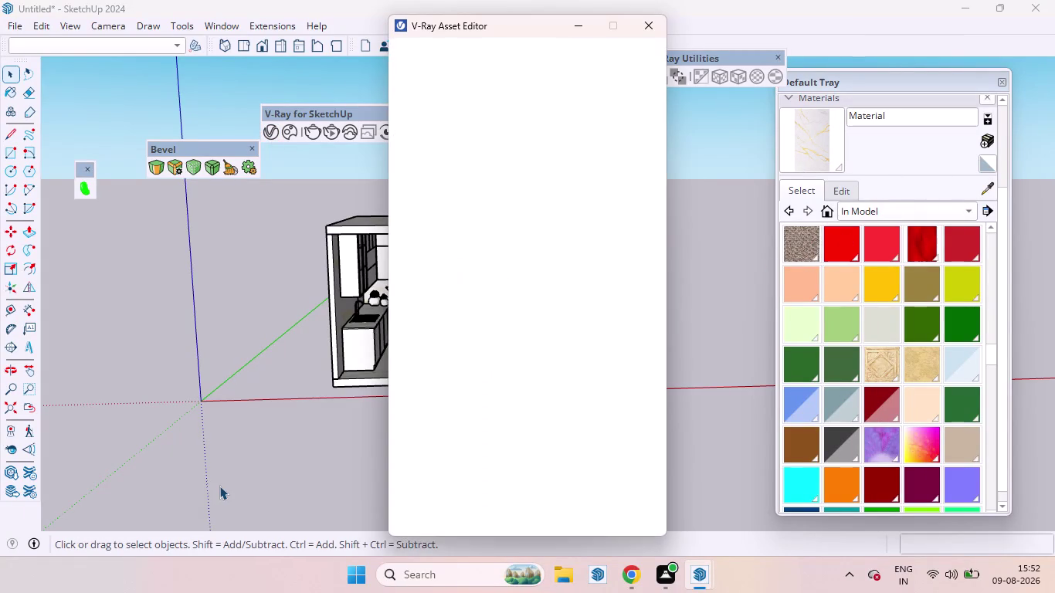
Move the V-Ray Asset Editor aside and orbit to an angled view of the kitchen front.
drag(491, 28, 148, 39)
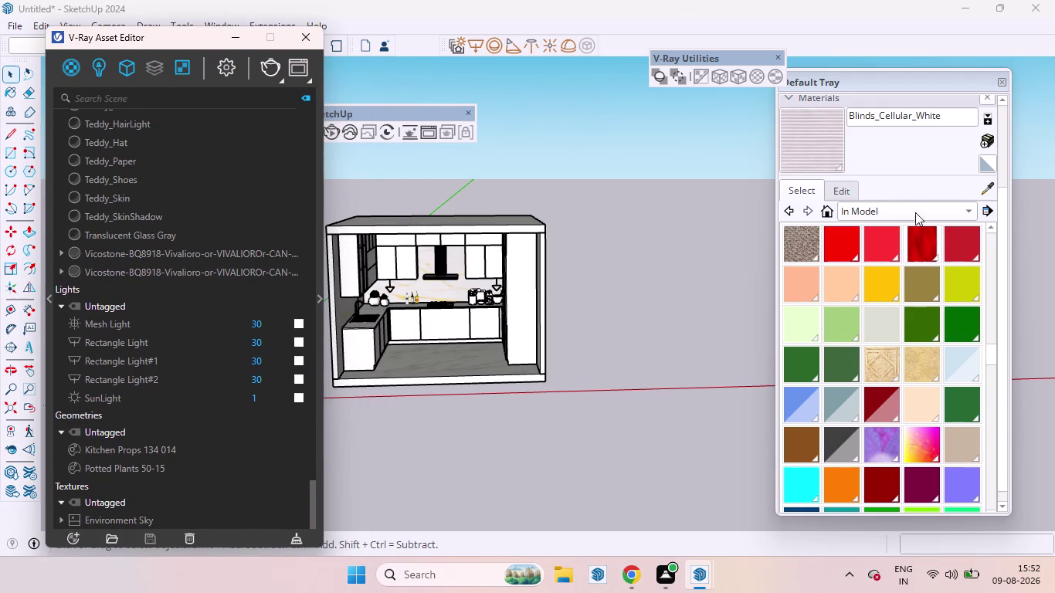
scroll(down, 3)
scroll(up, 3)
scroll(down, 3)
scroll(up, 3)
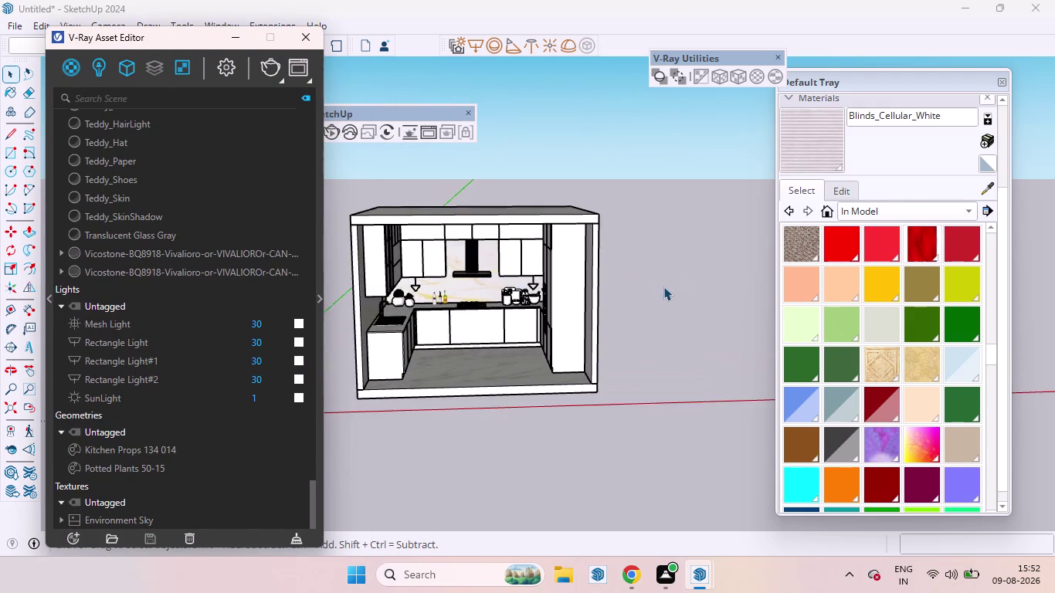
middle_drag(663, 286, 615, 236)
scroll(down, 3)
scroll(up, 3)
scroll(down, 3)
scroll(up, 3)
scroll(down, 3)
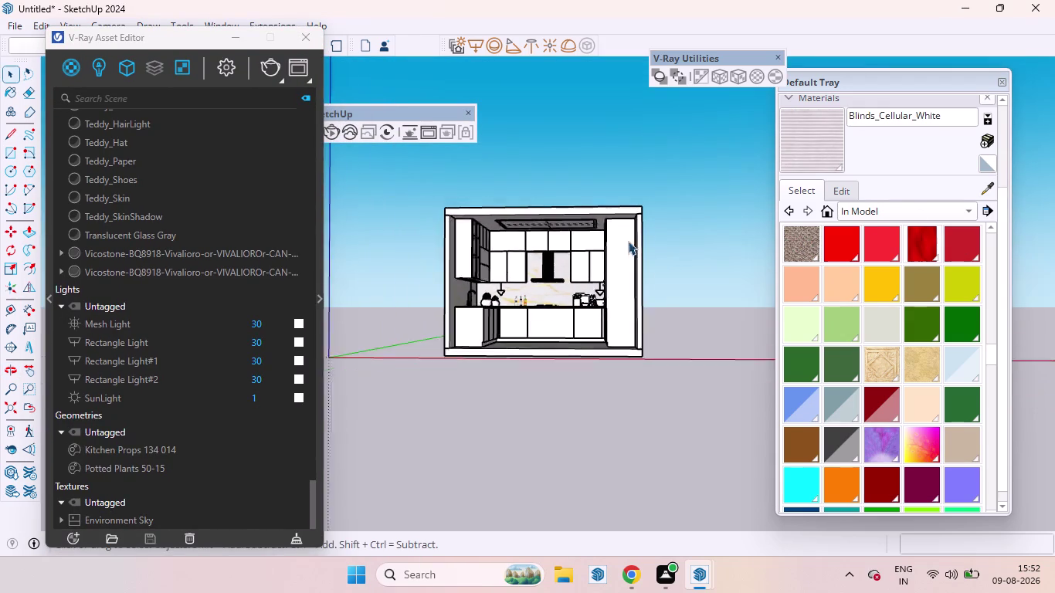
scroll(down, 3)
middle_drag(557, 238, 612, 298)
scroll(up, 3)
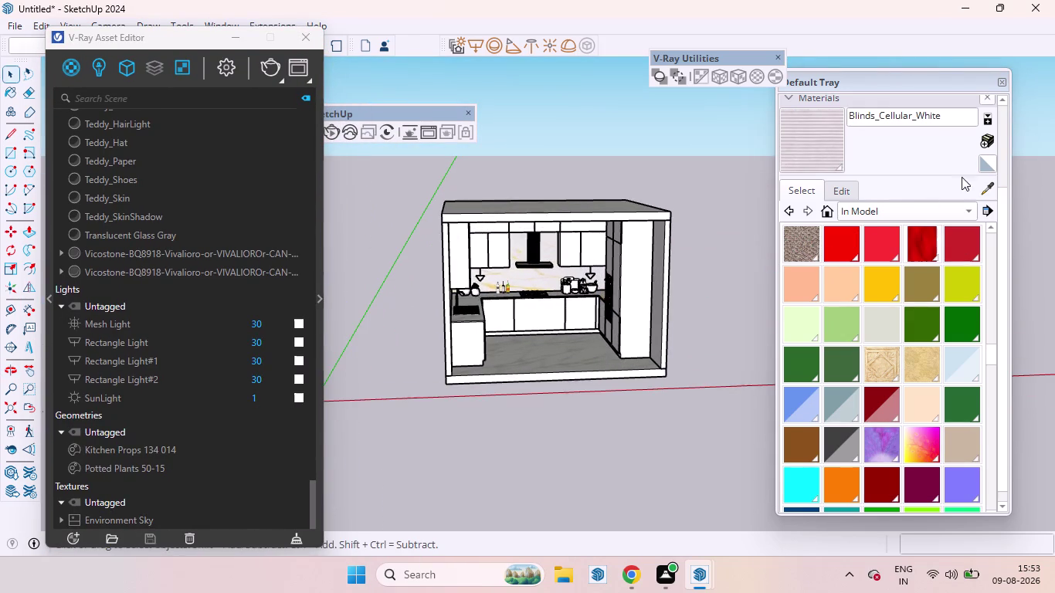
Start a new material, browse to the SAGA GREEN texture image, then cancel.
click(986, 142)
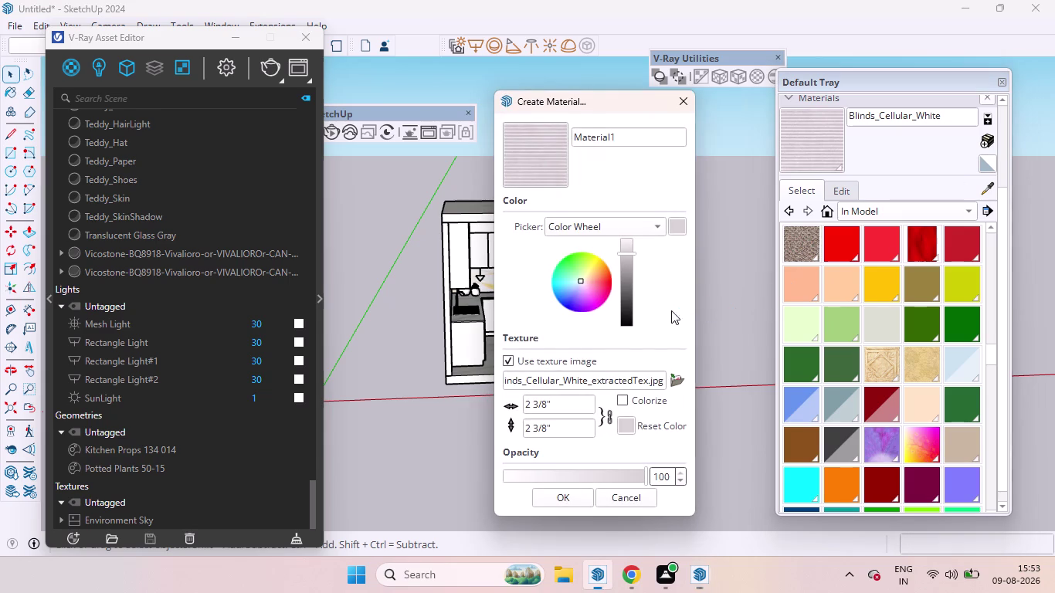
click(681, 378)
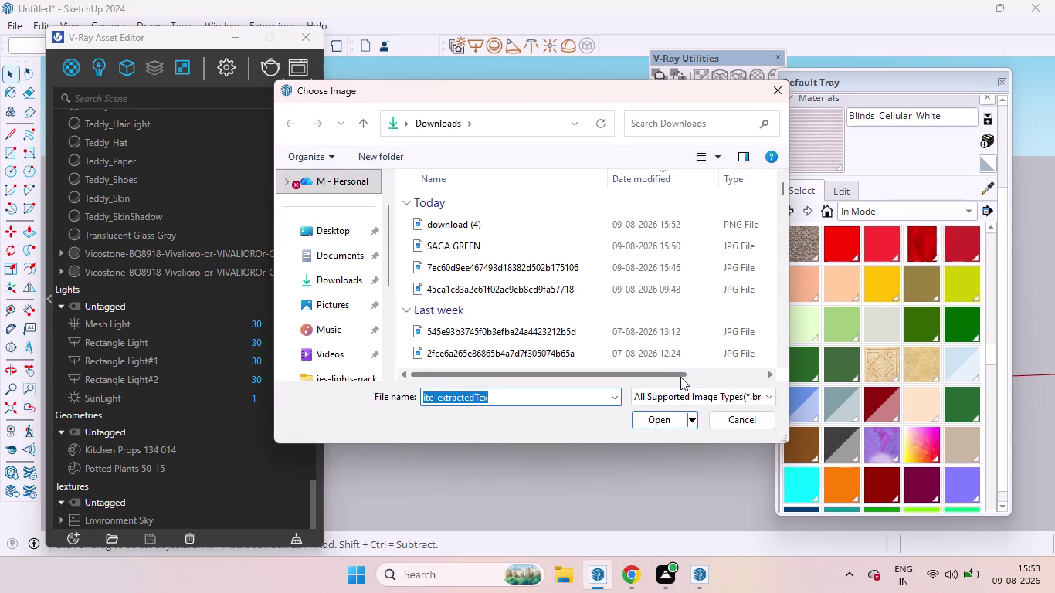
click(460, 246)
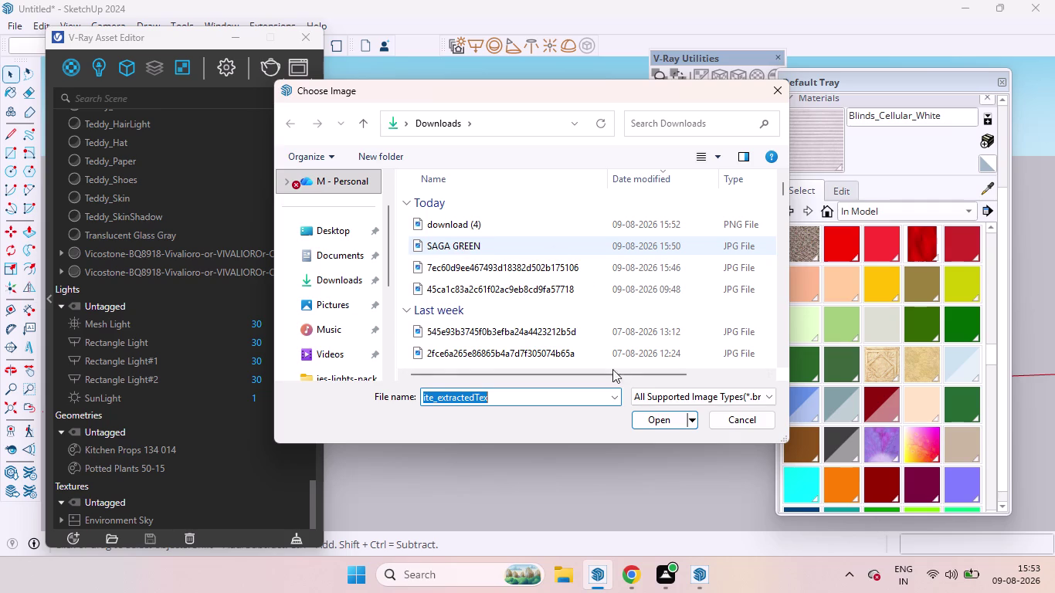
click(663, 417)
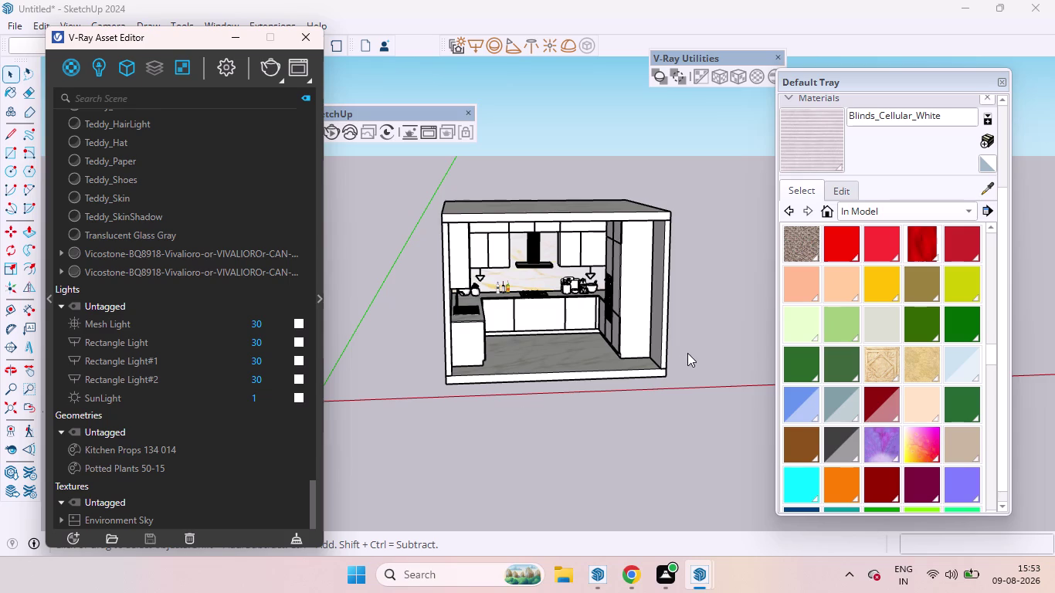
Reposition the V-Ray Asset Editor window out of the way.
click(981, 140)
drag(179, 37, 518, 91)
triple_click(14, 68)
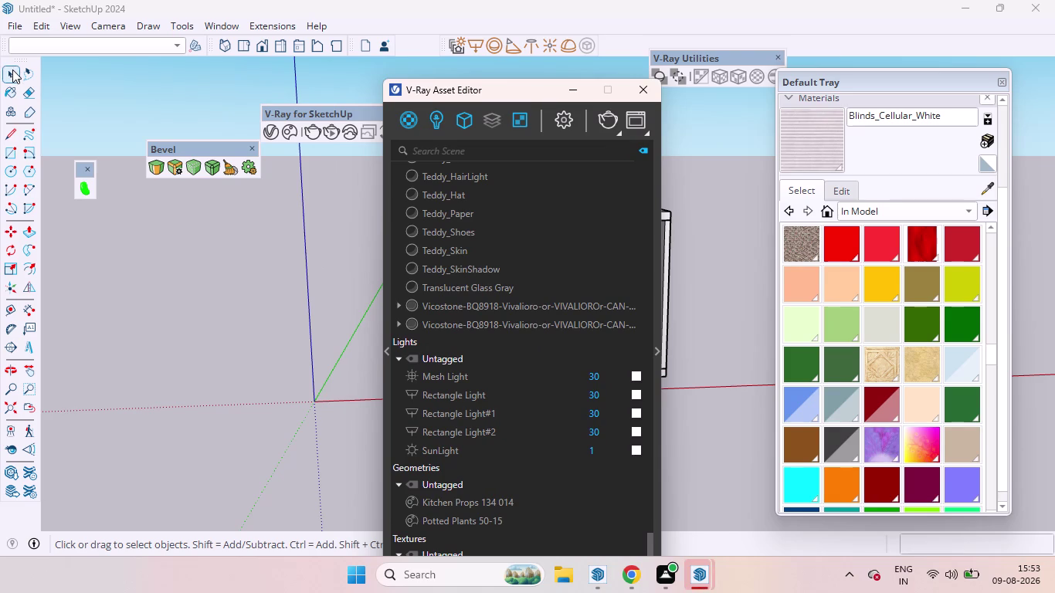
click(13, 70)
drag(483, 99, 246, 19)
click(226, 189)
Scroll the V-Ray asset list and select a material in it.
scroll(down, 3)
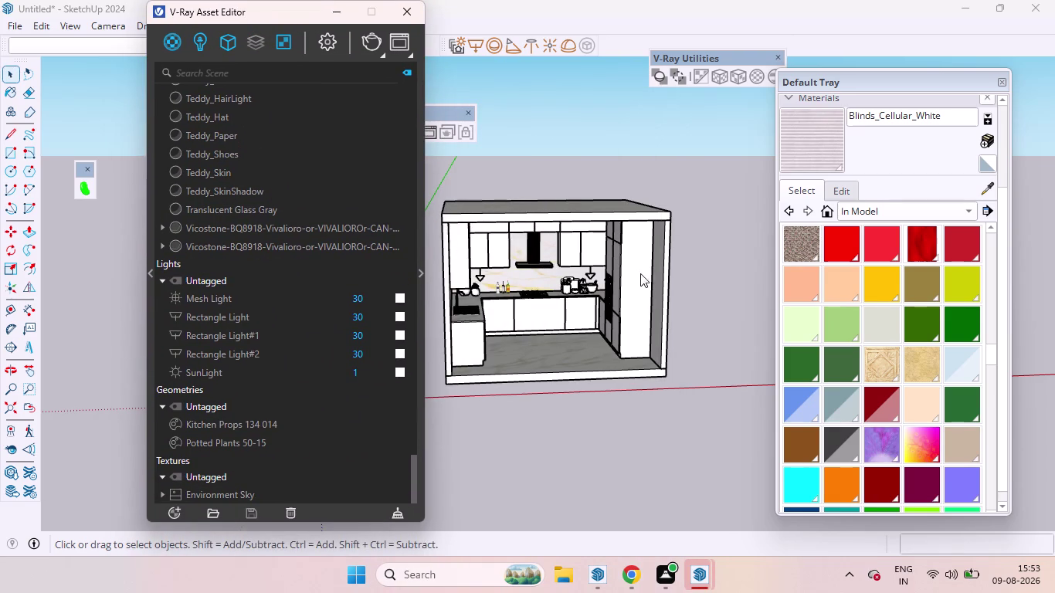
scroll(down, 3)
scroll(up, 3)
scroll(up, 3)
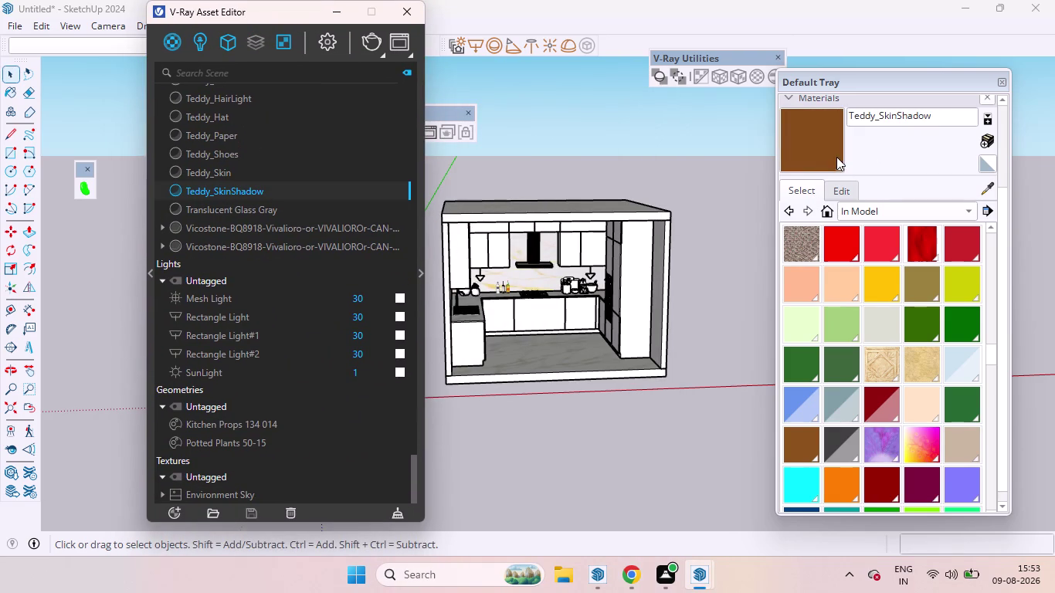
scroll(up, 3)
click(867, 365)
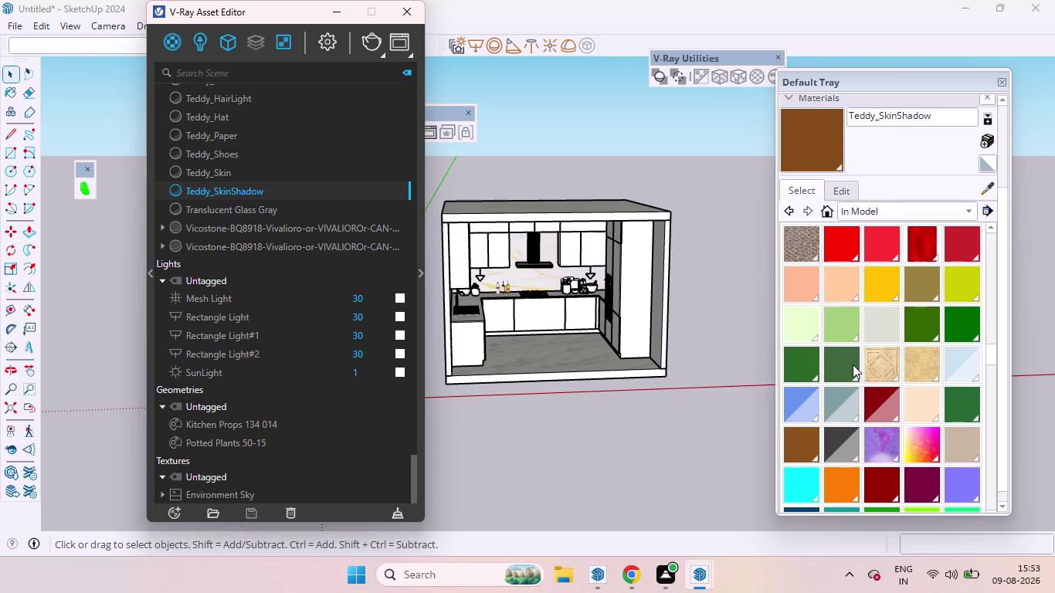
triple_click(853, 364)
click(855, 356)
scroll(down, 3)
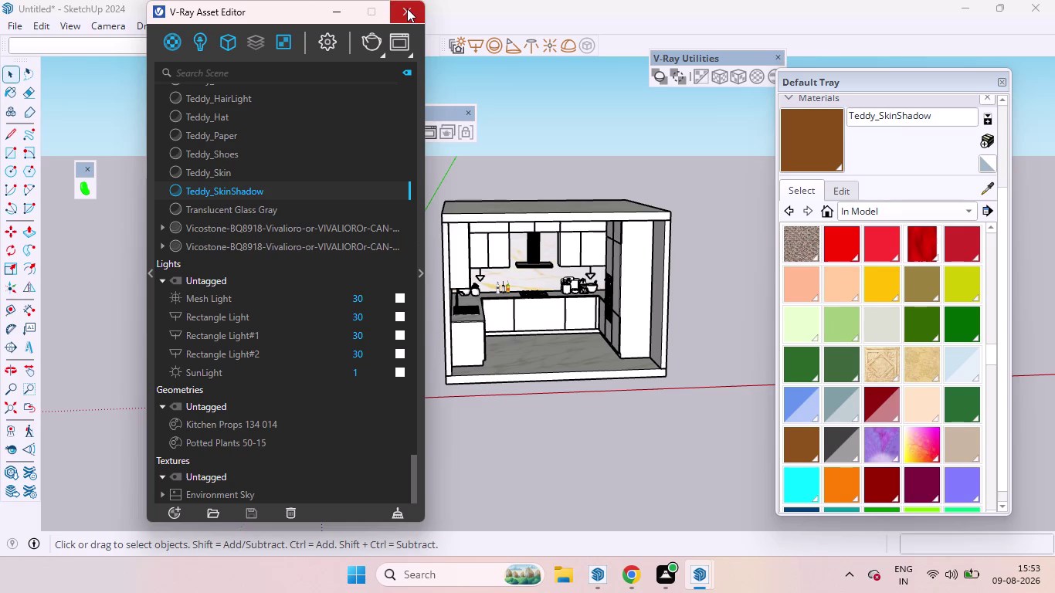
Close the V-Ray Asset Editor with its X button.
click(11, 112)
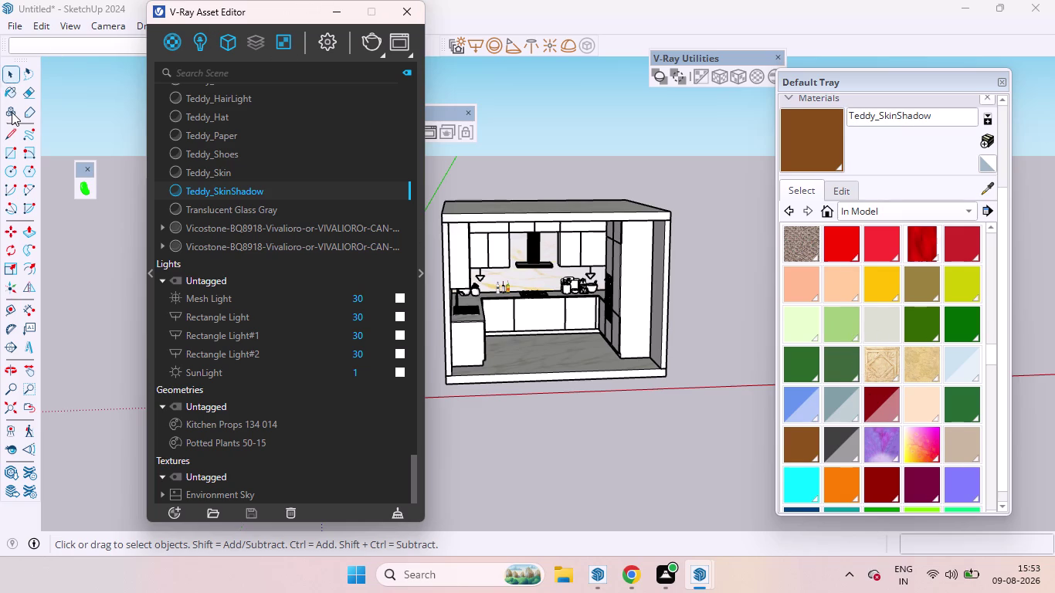
click(6, 76)
click(835, 363)
scroll(up, 3)
click(397, 11)
scroll(down, 3)
scroll(down, 3)
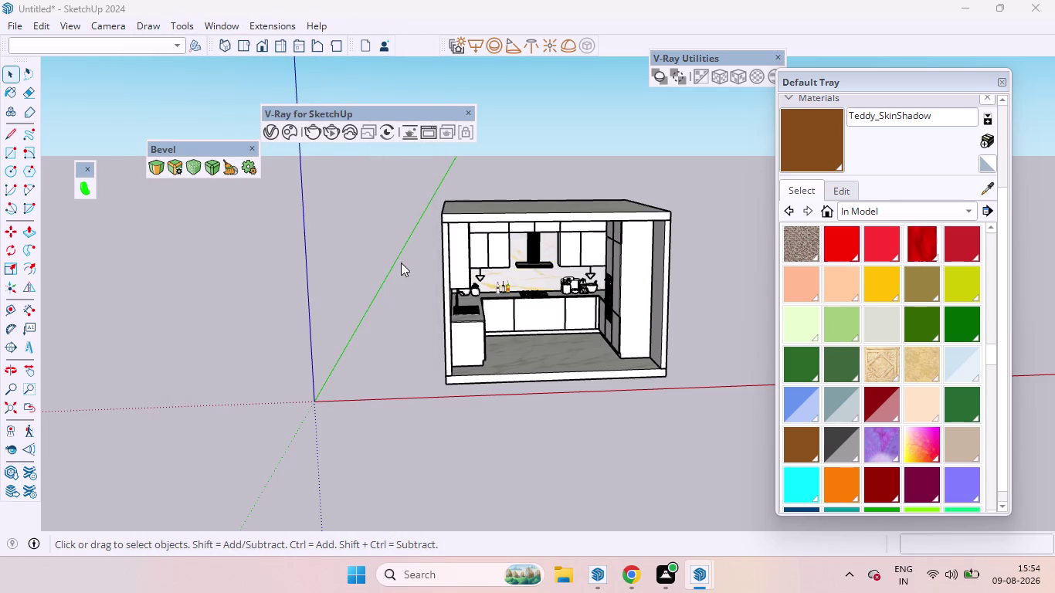
Zoom around the kitchen model and drag the remaining panels into place.
scroll(down, 3)
scroll(down, 3)
scroll(up, 3)
scroll(down, 3)
drag(901, 86, 873, 120)
drag(872, 120, 758, 174)
triple_click(260, 21)
double_click(4, 65)
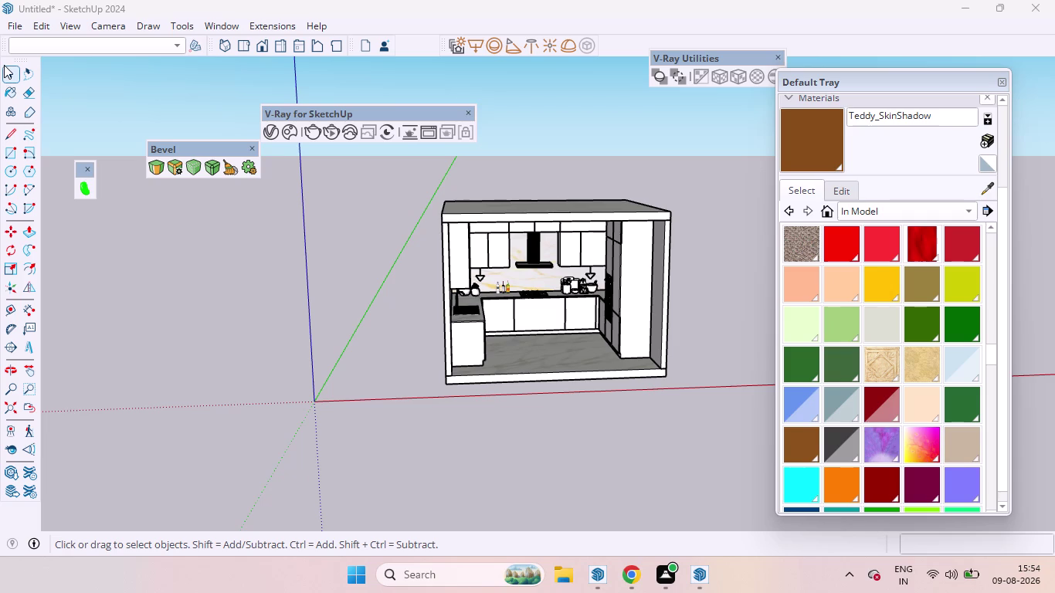
Create Material1 with the SAGA GREEN.jpg texture and confirm it with OK.
right_click(275, 337)
scroll(up, 3)
scroll(up, 3)
scroll(up, 3)
middle_drag(563, 299, 481, 256)
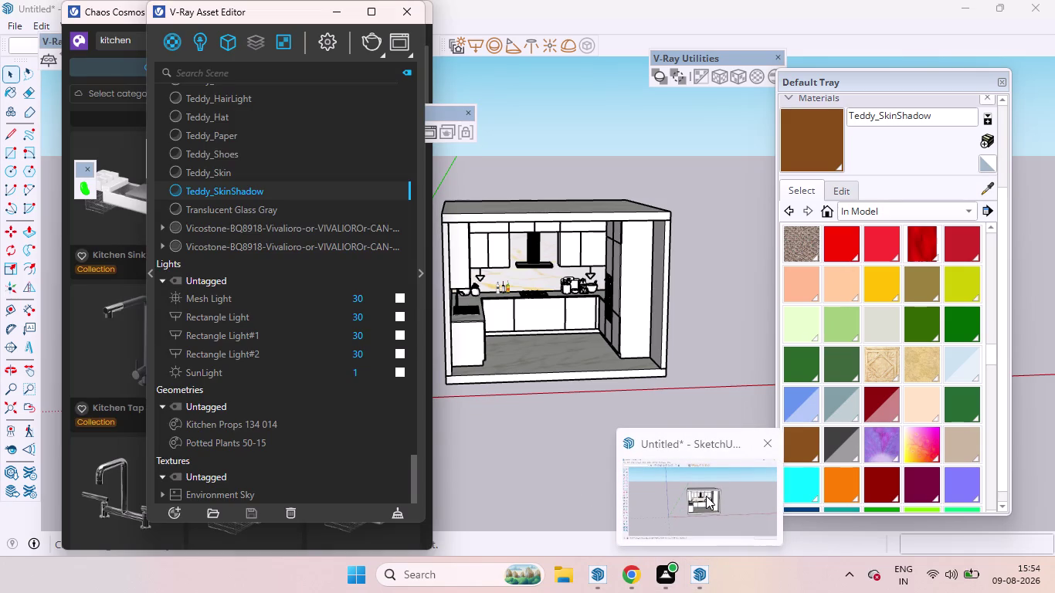
click(706, 496)
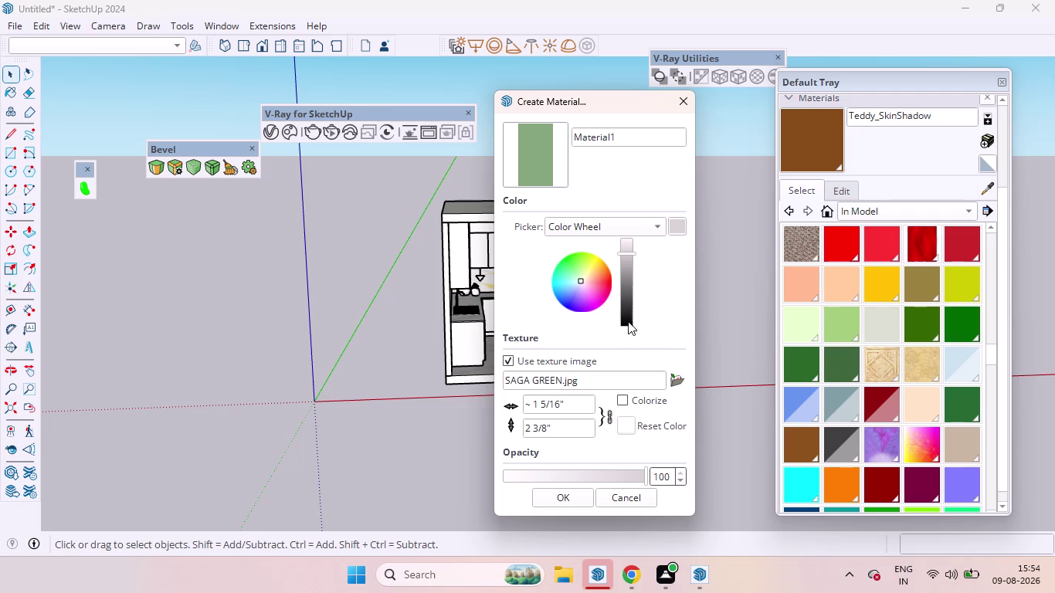
click(555, 500)
scroll(up, 3)
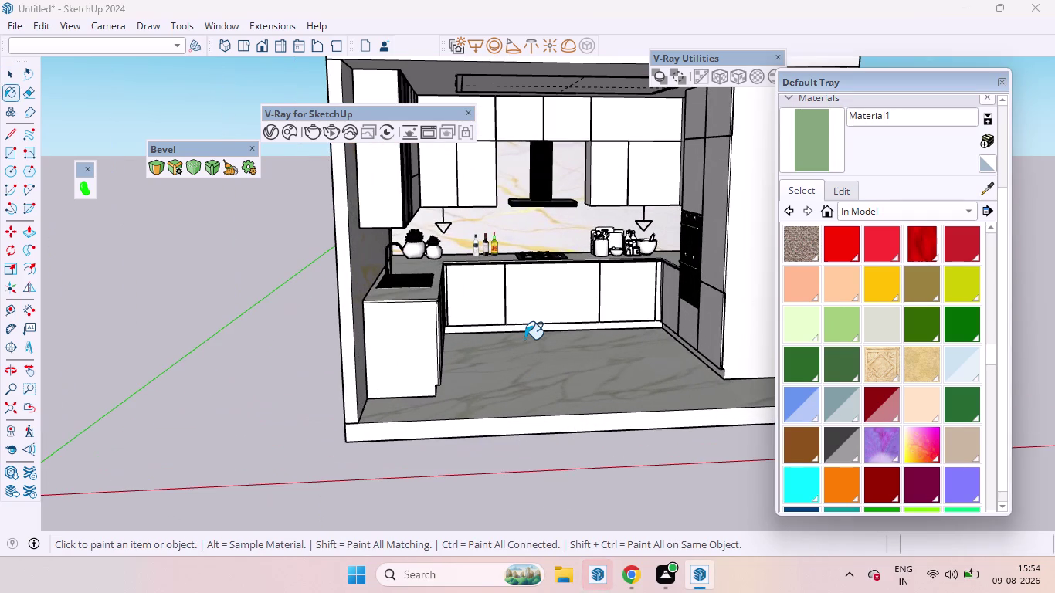
Zoom onto the lower cabinets and paint three cabinet doors with Material1.
scroll(up, 3)
scroll(down, 3)
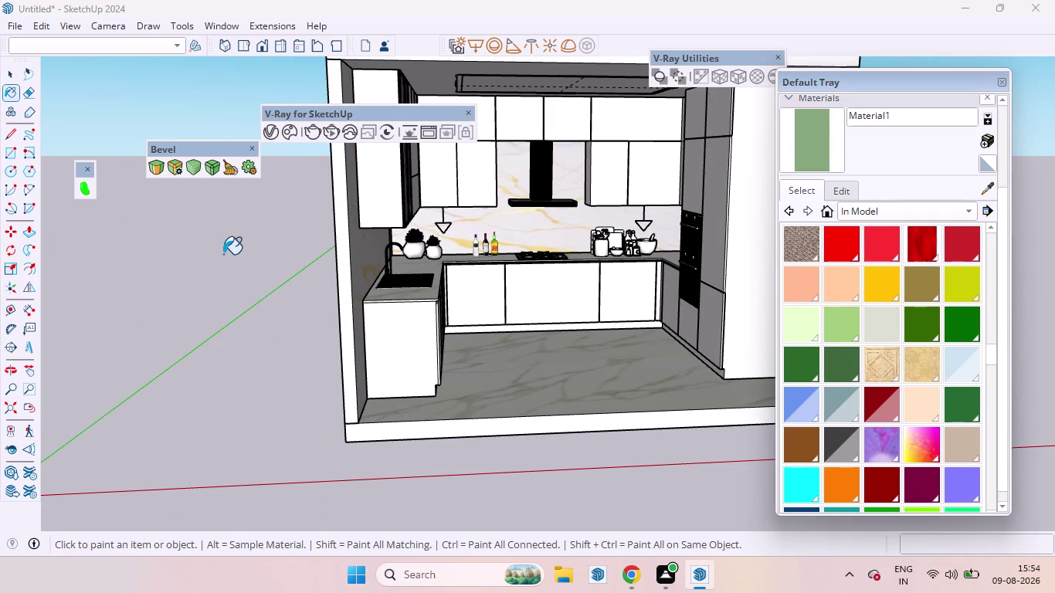
scroll(up, 3)
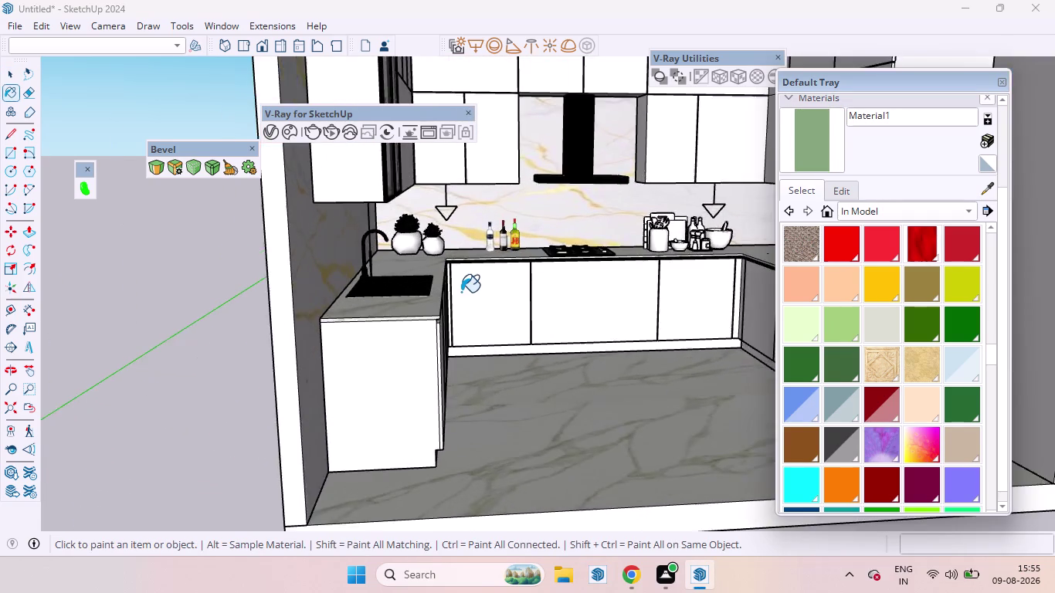
scroll(up, 3)
middle_drag(492, 312, 355, 260)
scroll(up, 3)
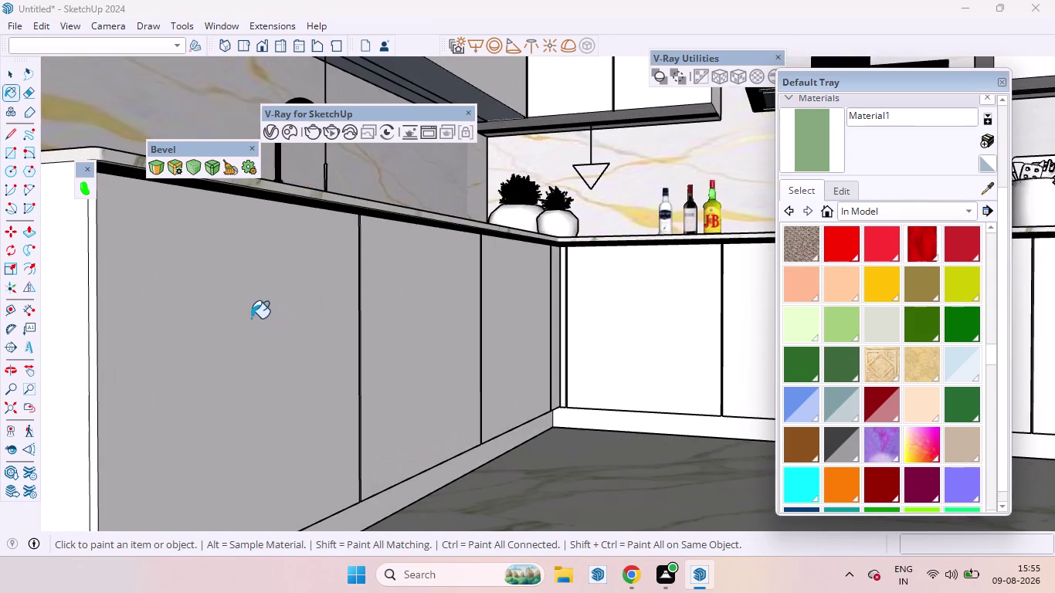
scroll(down, 3)
scroll(up, 3)
click(238, 336)
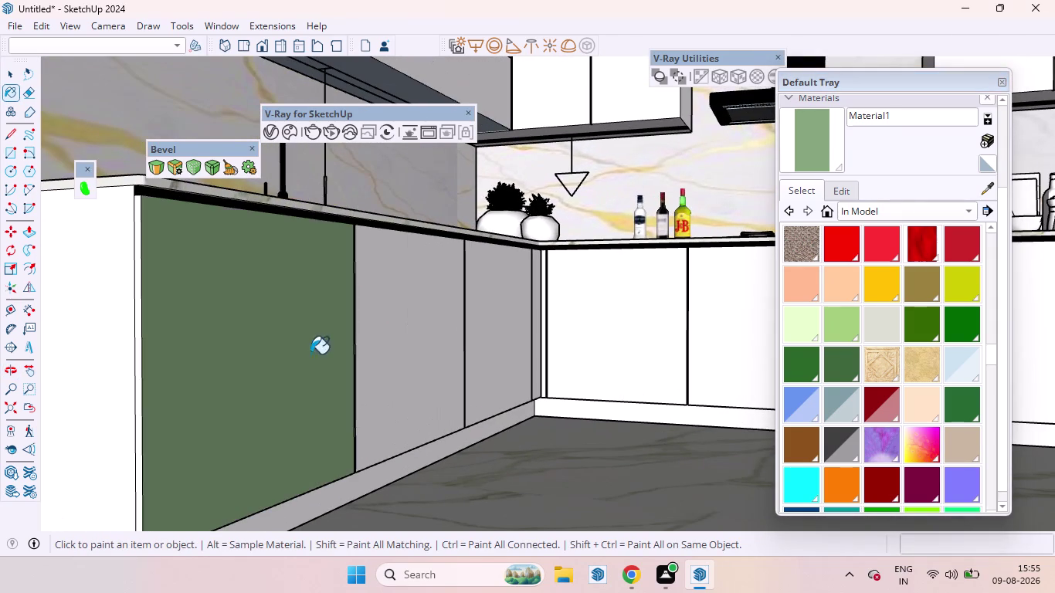
scroll(down, 3)
click(424, 350)
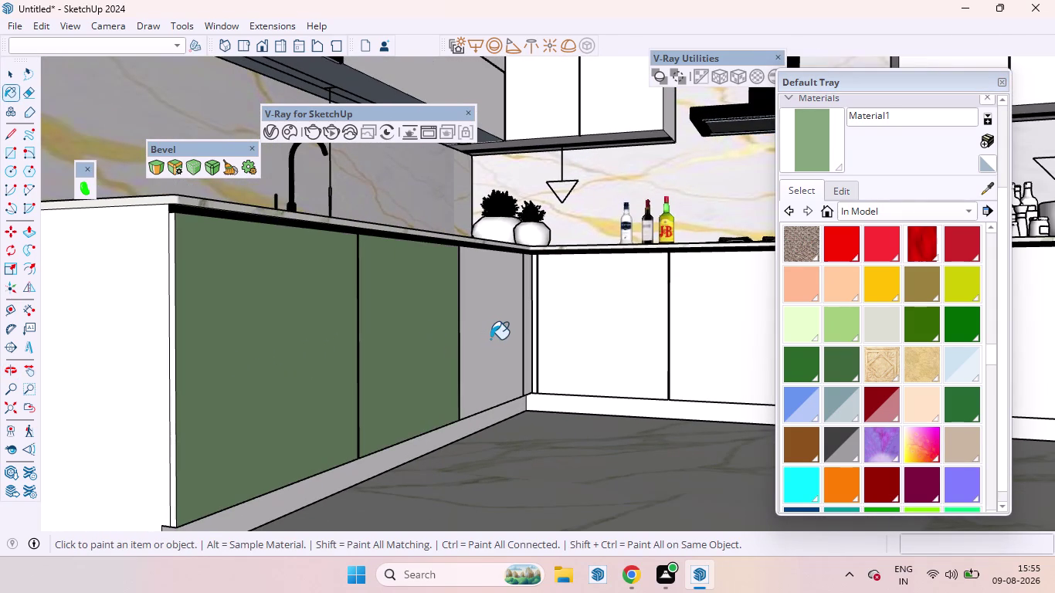
scroll(up, 3)
click(490, 339)
Paint one more cabinet panel with the sage green material.
scroll(down, 3)
scroll(up, 3)
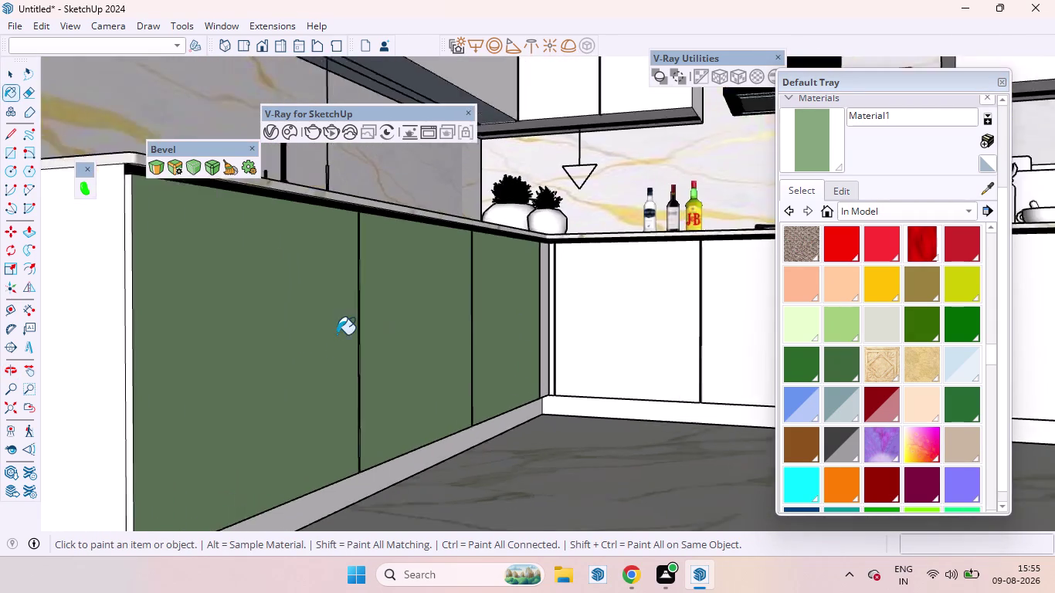
scroll(up, 3)
click(370, 284)
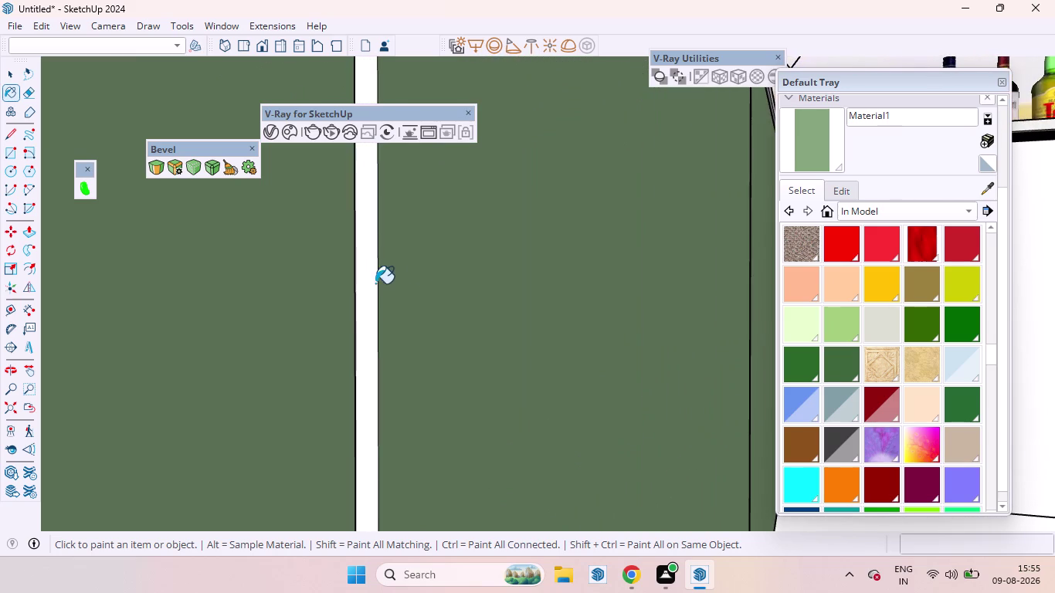
scroll(down, 3)
scroll(down, 3)
scroll(down, 3)
scroll(down, 3)
scroll(down, 3)
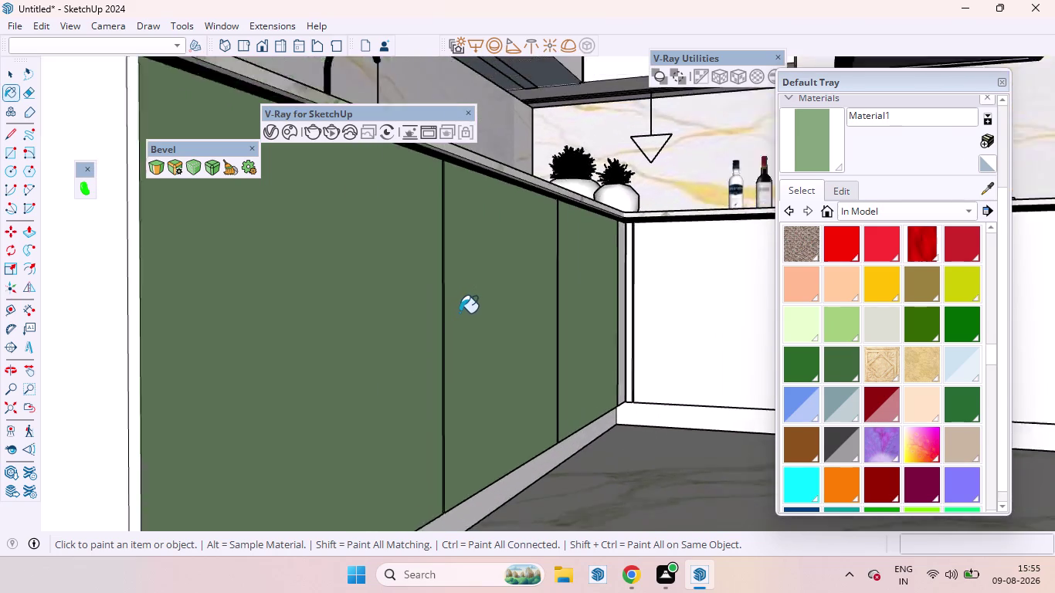
Orbit around to the cabinet edges and apply the green material there.
middle_drag(476, 310, 179, 322)
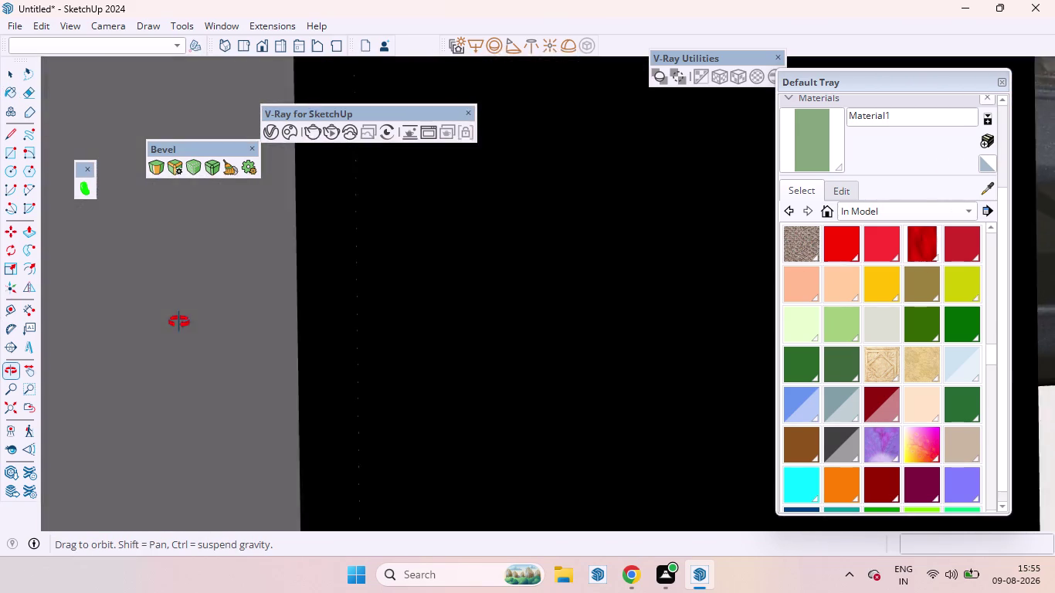
middle_drag(179, 322, 277, 336)
scroll(up, 3)
middle_drag(317, 307, 283, 316)
scroll(up, 3)
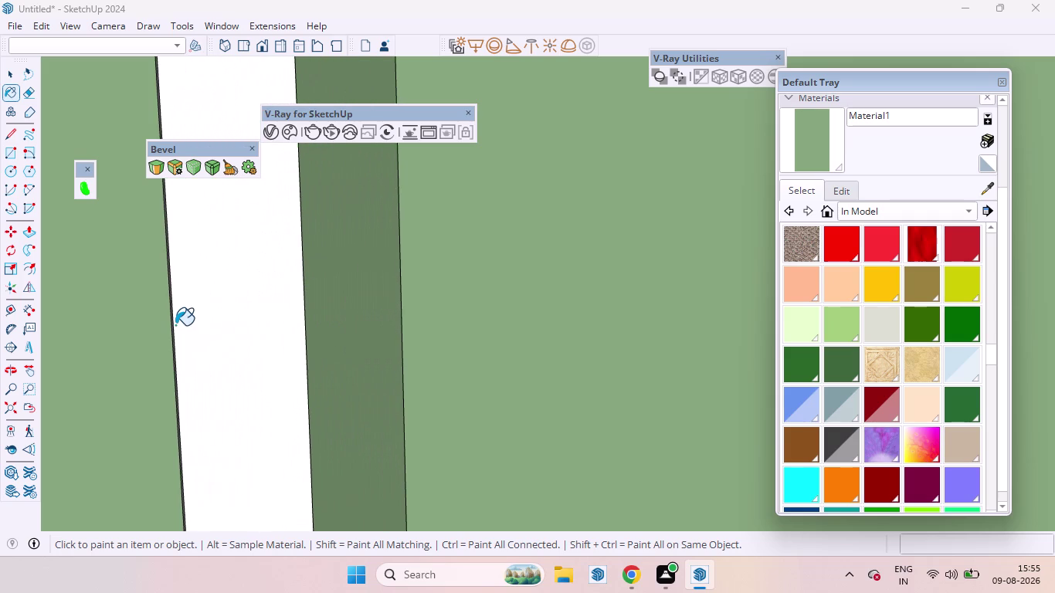
click(172, 326)
middle_drag(183, 328, 129, 341)
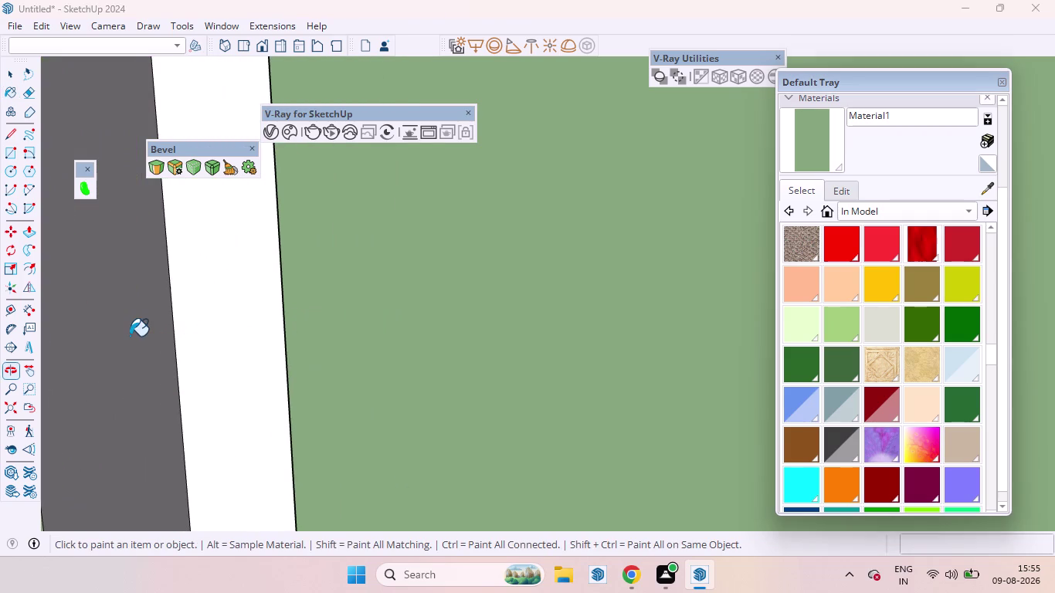
click(127, 336)
Zoom out and orbit back to the cabinet doors, resuming green painting.
scroll(down, 3)
scroll(down, 3)
scroll(down, 3)
scroll(down, 3)
scroll(up, 3)
scroll(down, 3)
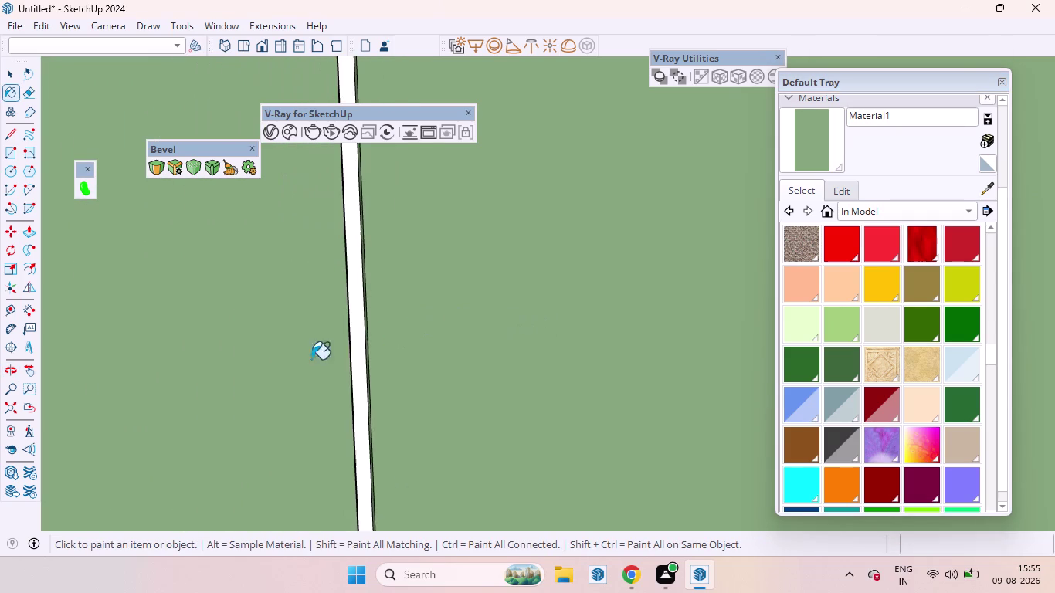
scroll(down, 3)
scroll(down, 3)
scroll(down, 3)
middle_drag(356, 384, 490, 364)
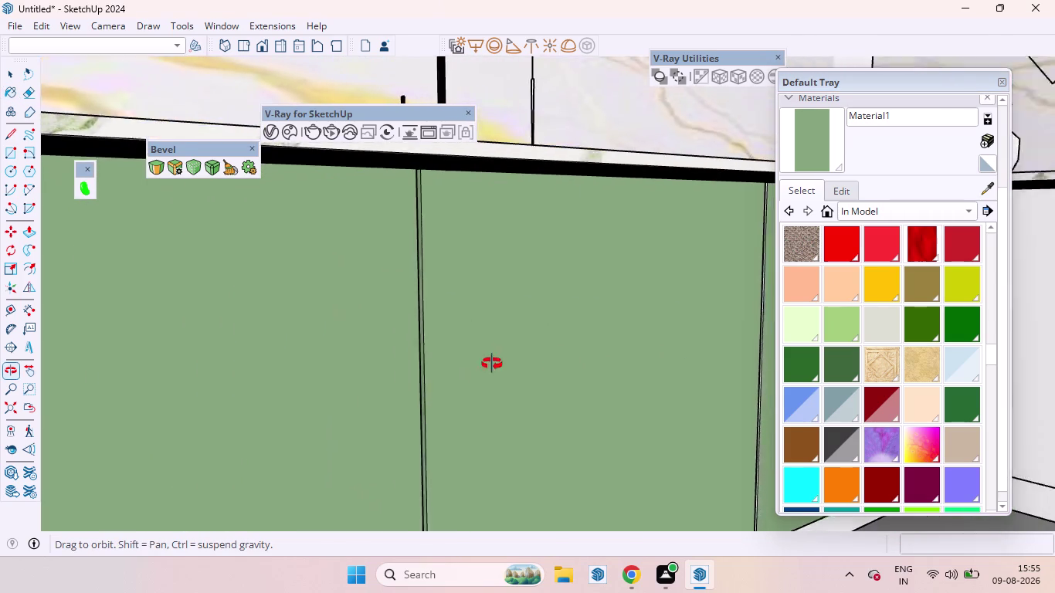
middle_drag(490, 364, 526, 348)
scroll(down, 3)
scroll(up, 3)
click(234, 289)
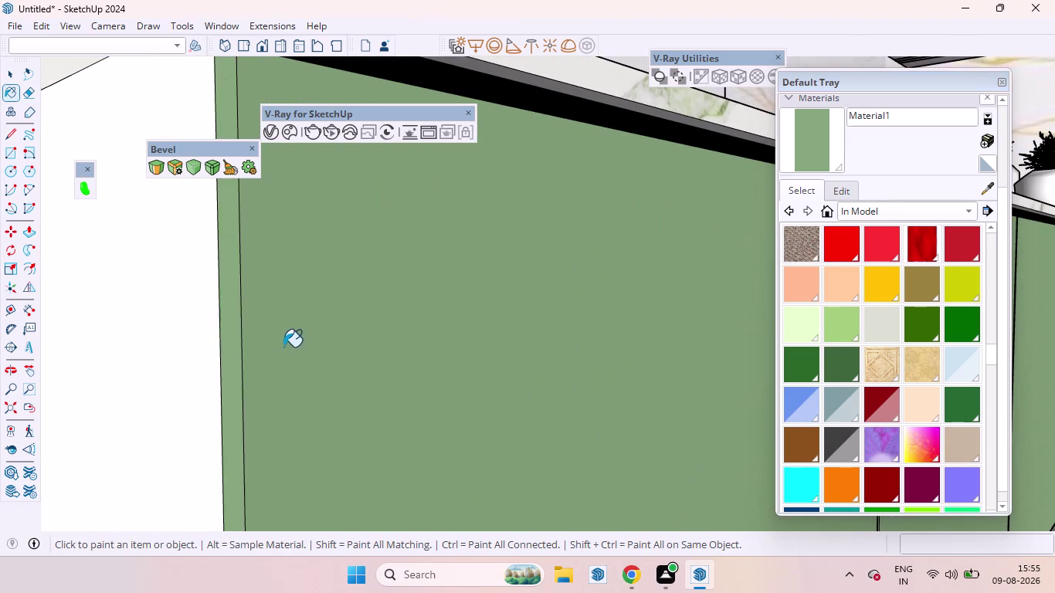
Paint the cabinet doors below and beside the sink with the Material1 green.
scroll(down, 3)
scroll(down, 3)
middle_drag(321, 259, 338, 401)
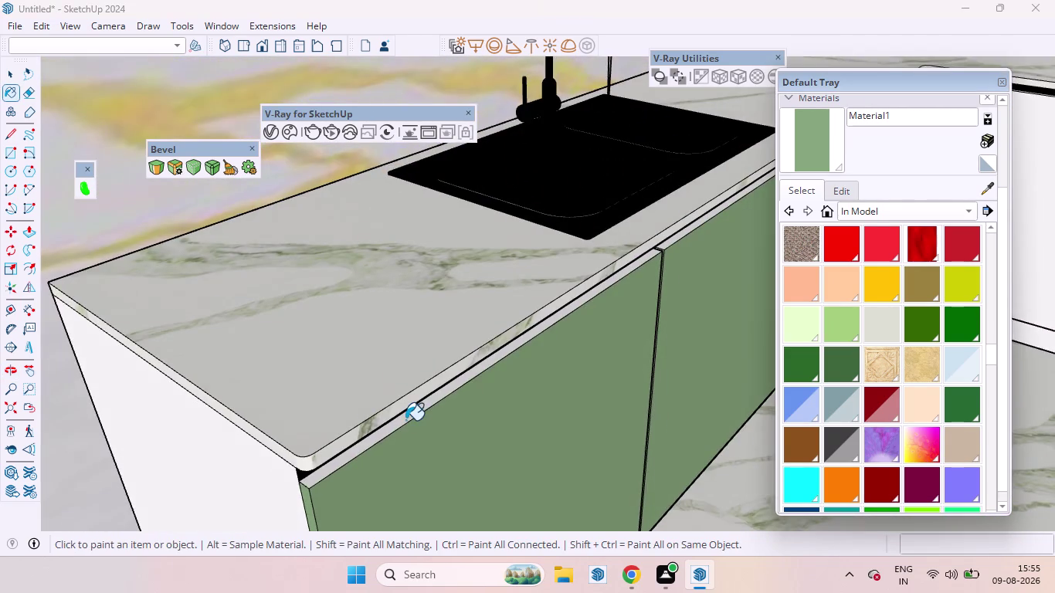
scroll(up, 3)
click(448, 393)
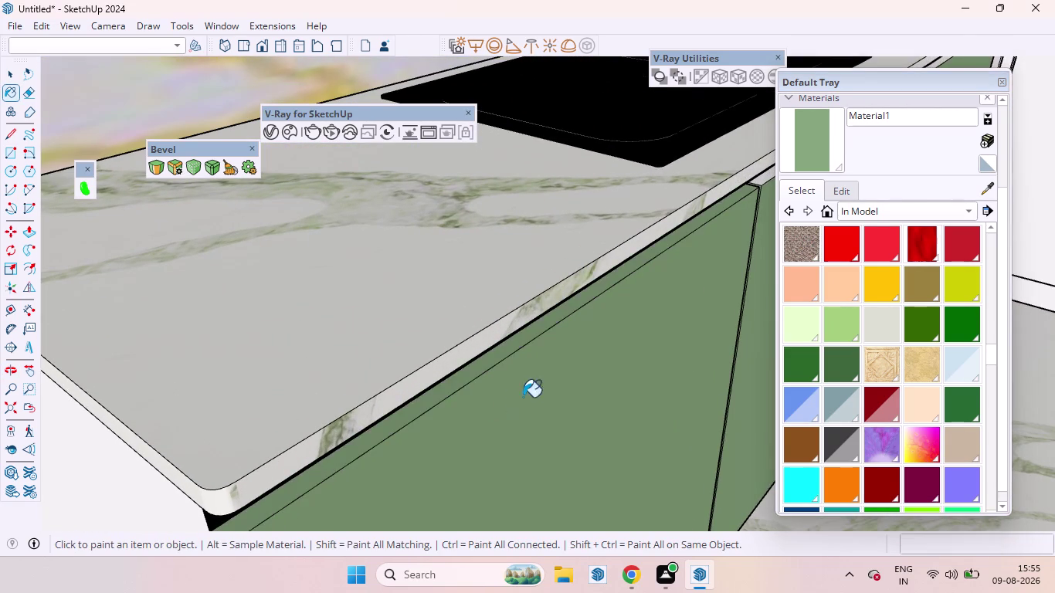
scroll(down, 3)
scroll(up, 3)
click(697, 242)
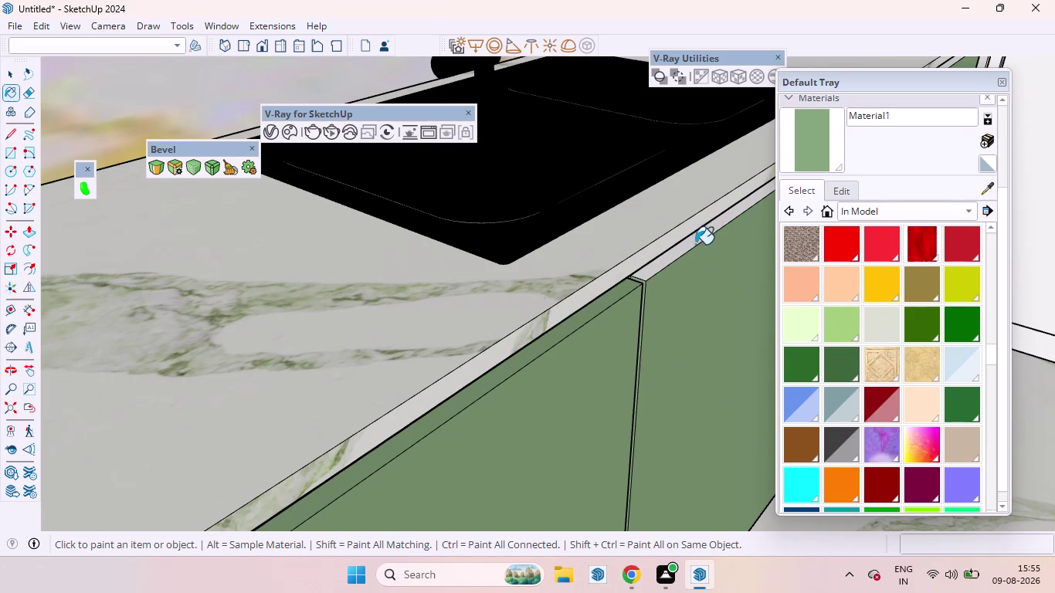
scroll(down, 3)
scroll(down, 3)
scroll(up, 3)
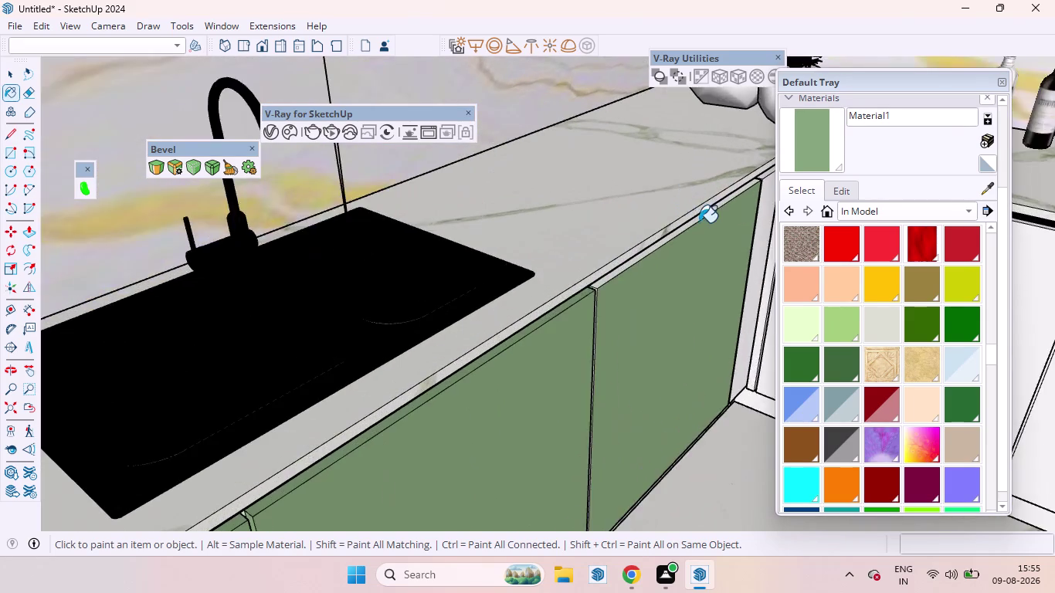
scroll(up, 3)
click(677, 235)
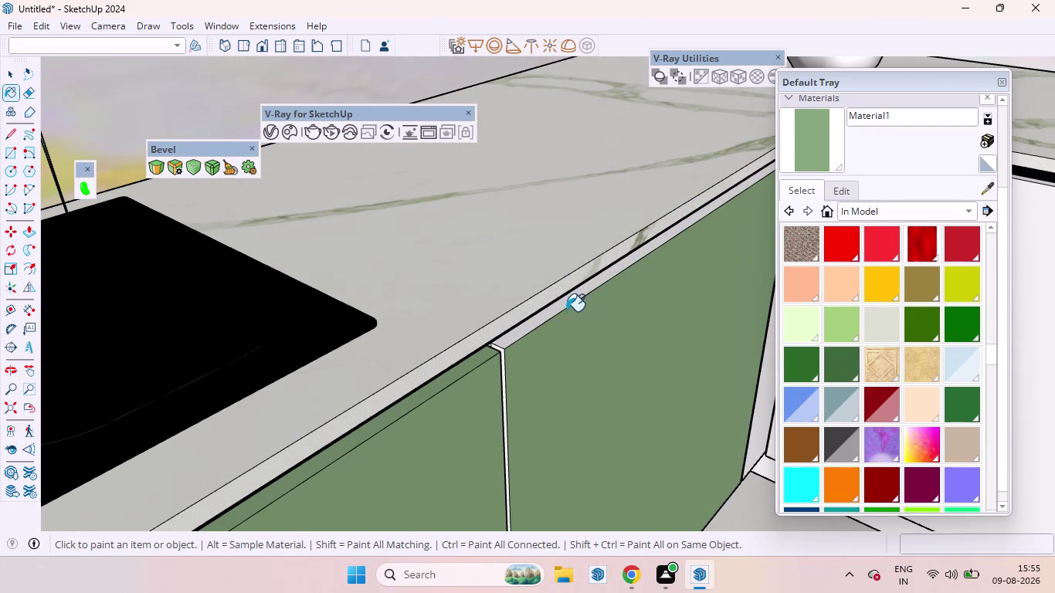
Paint the narrow gap strip and the adjoining cabinet face green.
scroll(up, 3)
scroll(down, 3)
scroll(up, 3)
click(512, 335)
scroll(up, 3)
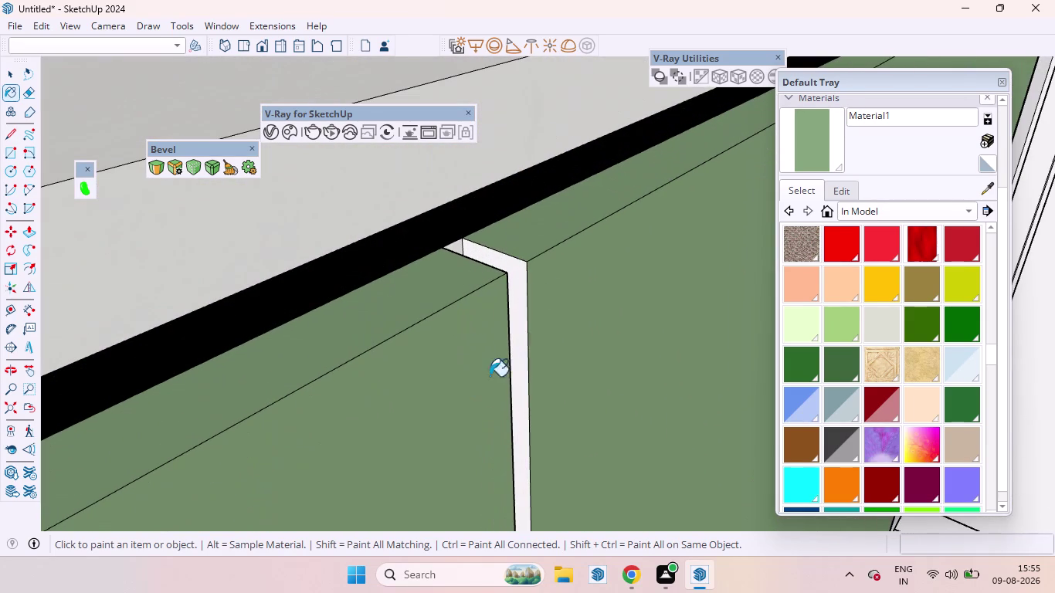
click(521, 349)
Paint the corner cabinet panel, corner door face and thin filler edge green.
scroll(down, 3)
scroll(up, 3)
scroll(down, 3)
scroll(down, 3)
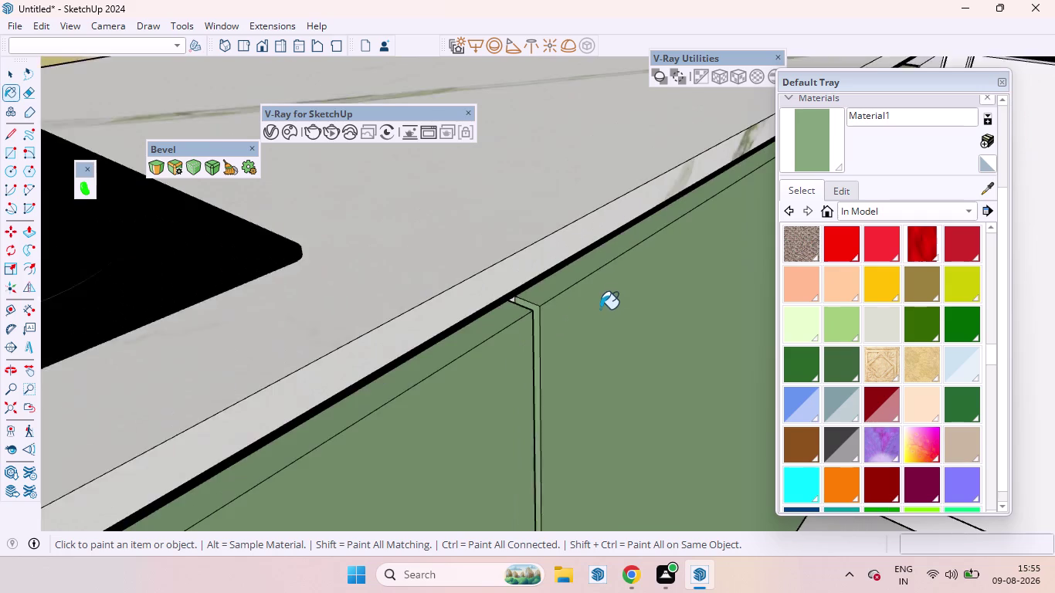
scroll(down, 3)
scroll(down, 3)
scroll(down, 3)
scroll(down, 3)
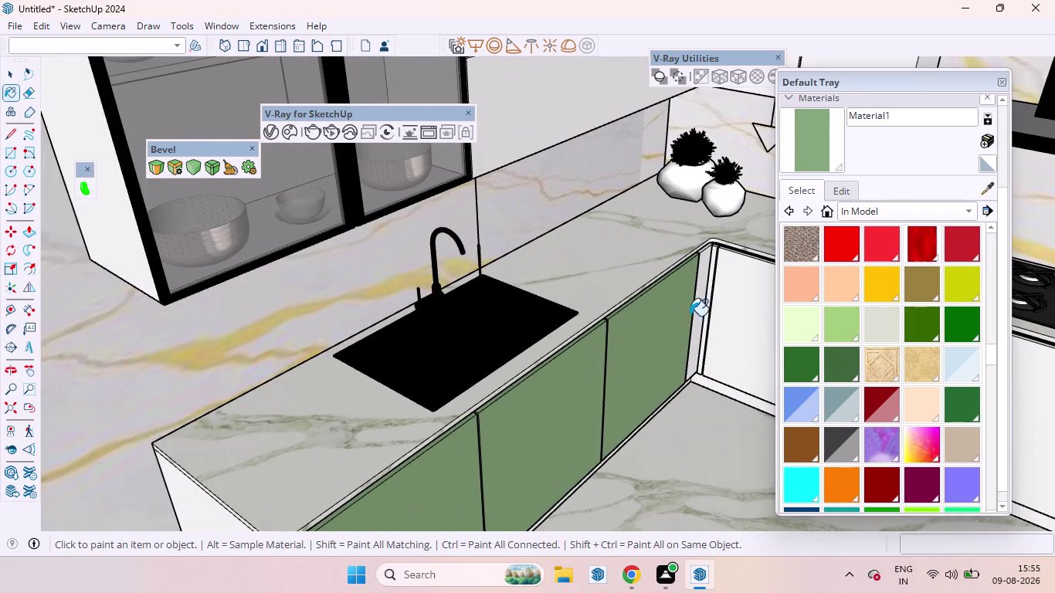
scroll(up, 3)
click(706, 255)
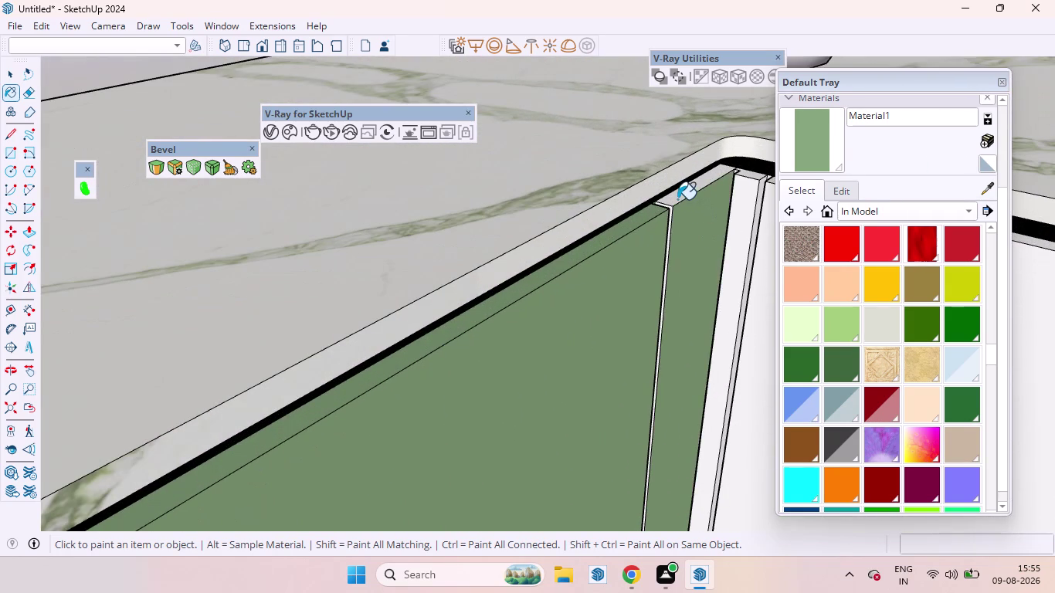
click(678, 199)
scroll(up, 3)
click(670, 226)
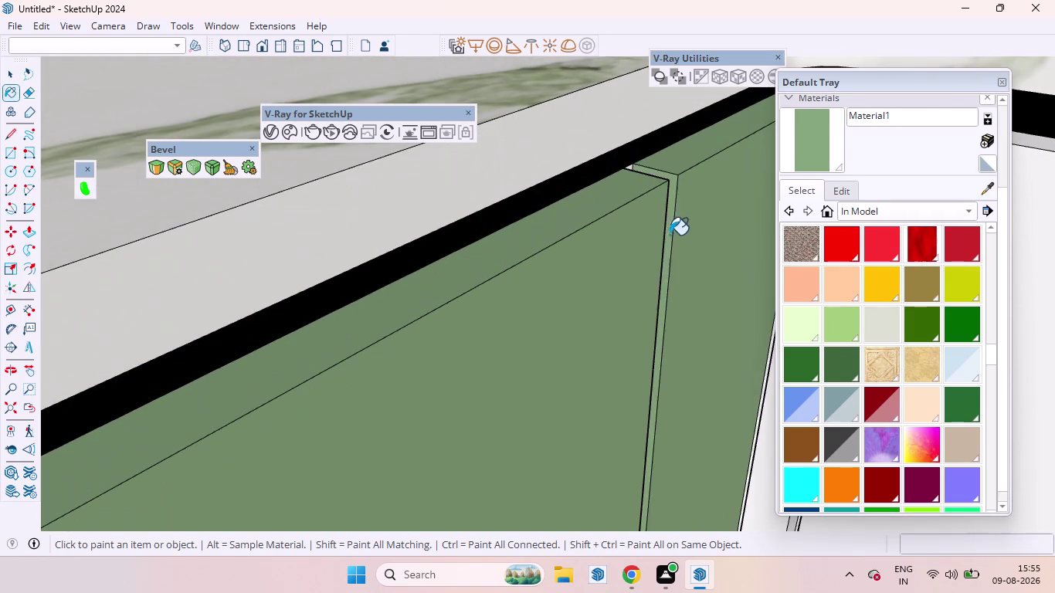
Paint the corner filler strip's faces, edges and return face green.
scroll(down, 3)
scroll(down, 3)
scroll(up, 3)
click(709, 252)
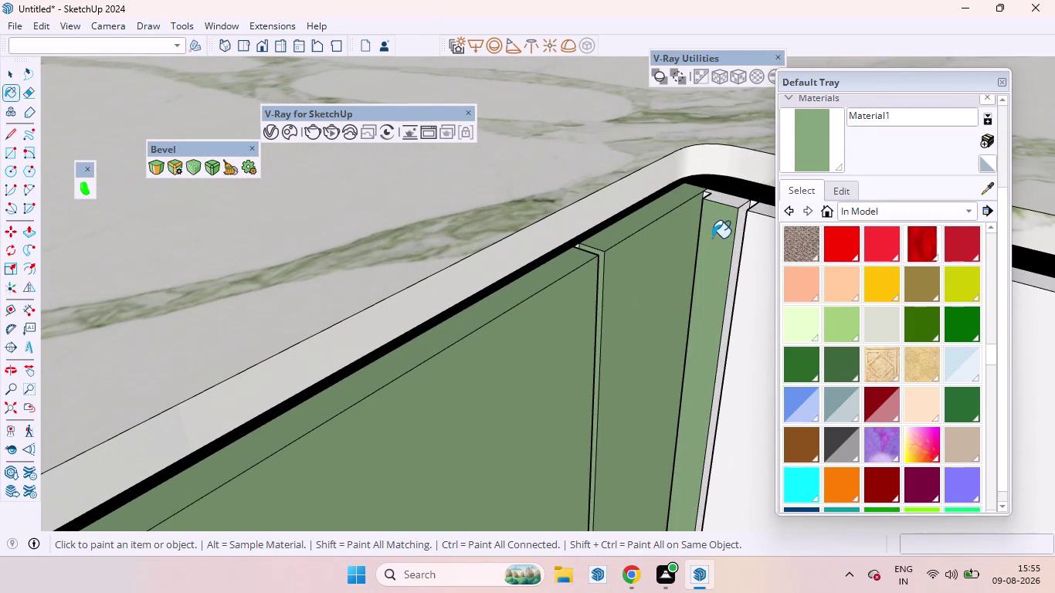
click(715, 211)
click(729, 207)
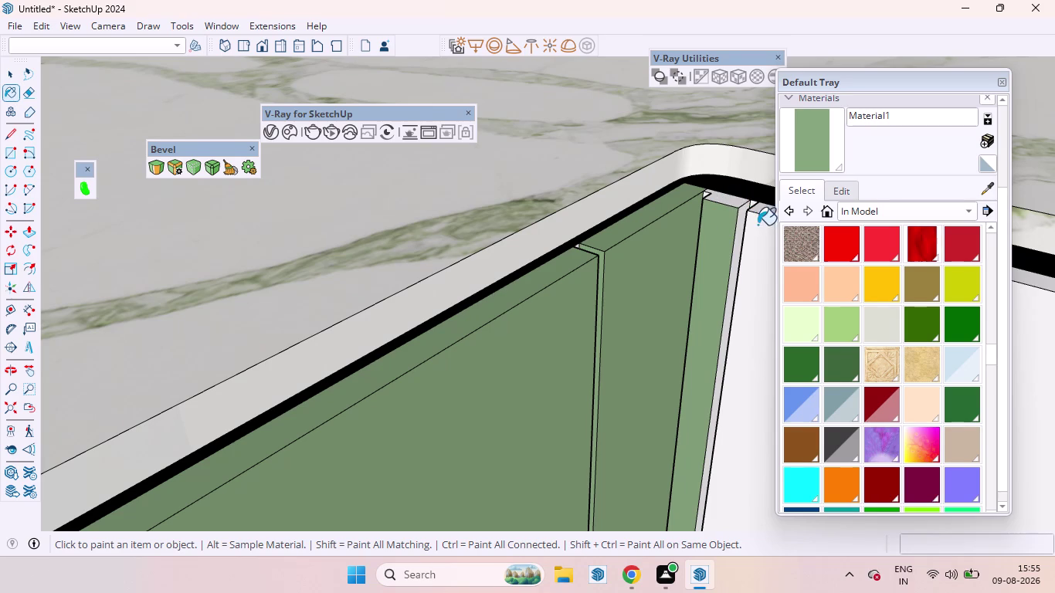
click(723, 200)
click(743, 229)
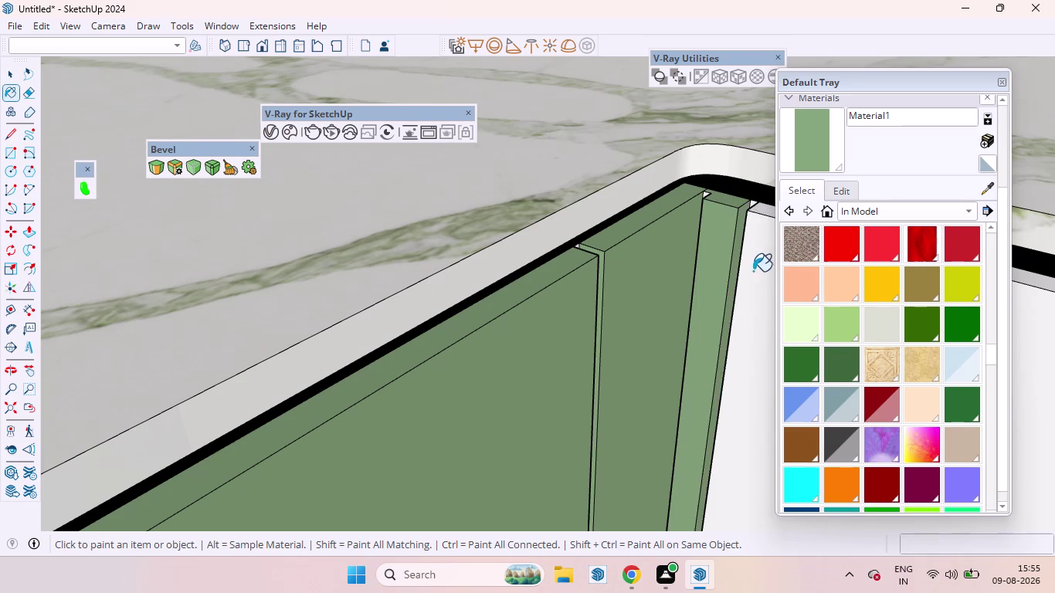
click(756, 272)
scroll(down, 3)
scroll(down, 3)
scroll(down, 3)
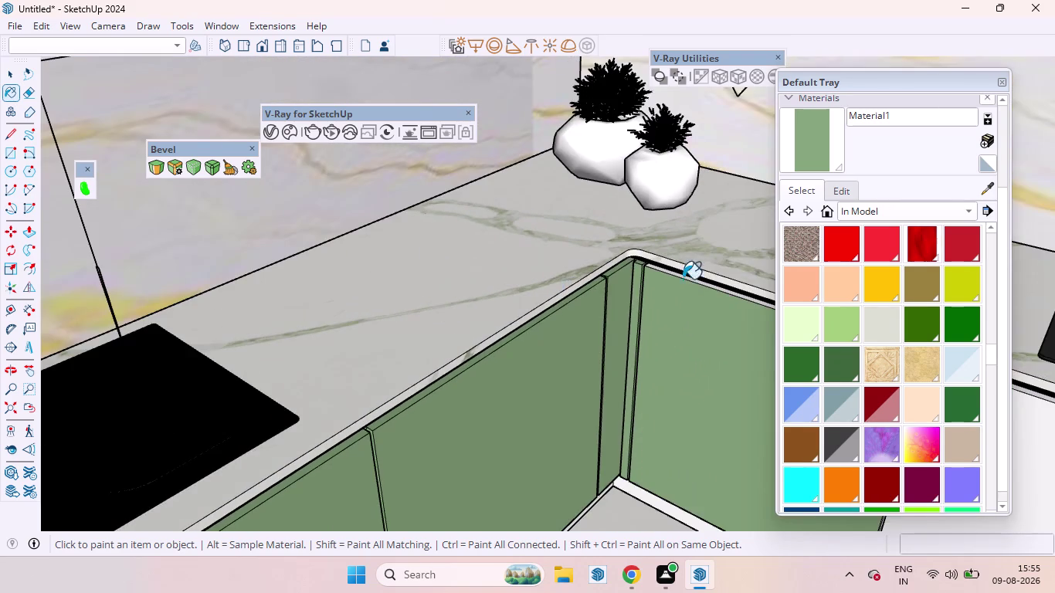
scroll(up, 3)
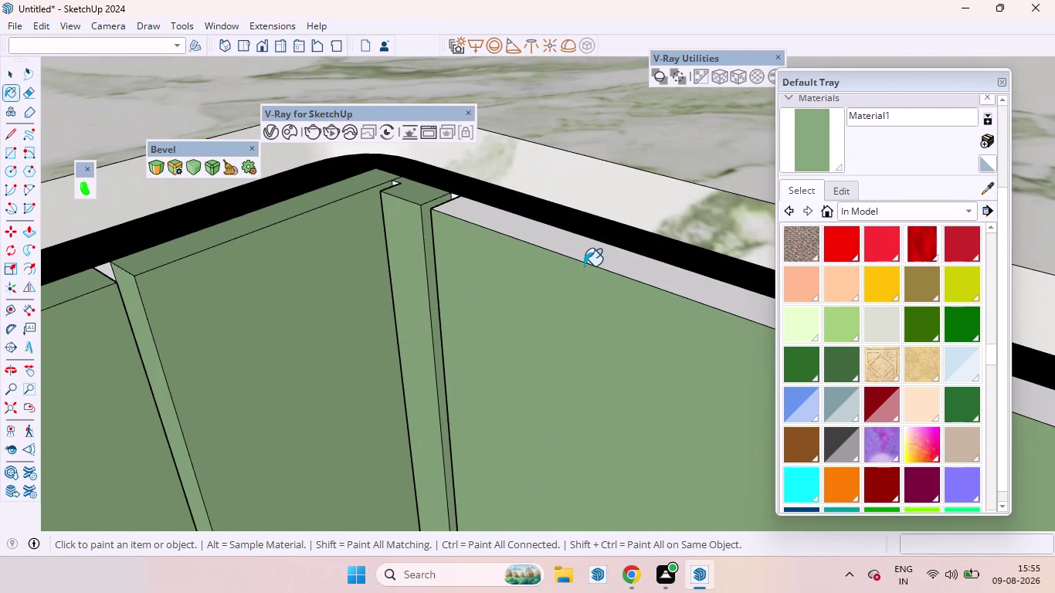
Paint the corner cabinet door, its neighbouring panel and the face by the hob green.
click(580, 263)
click(573, 246)
scroll(down, 3)
scroll(up, 3)
scroll(down, 3)
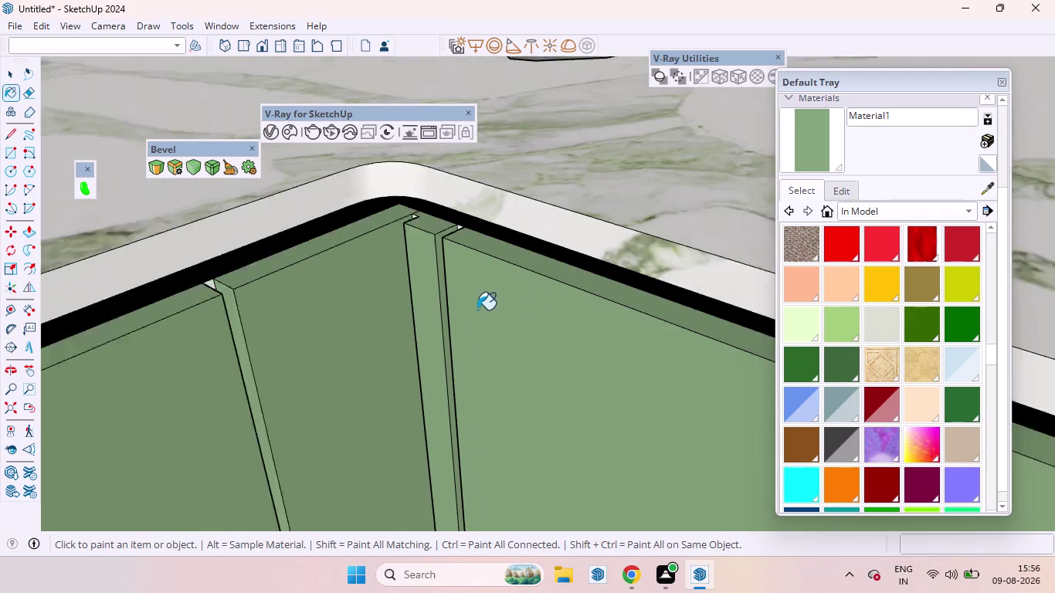
scroll(down, 3)
scroll(down, 3)
scroll(up, 3)
scroll(down, 3)
scroll(down, 3)
scroll(down, 3)
scroll(up, 3)
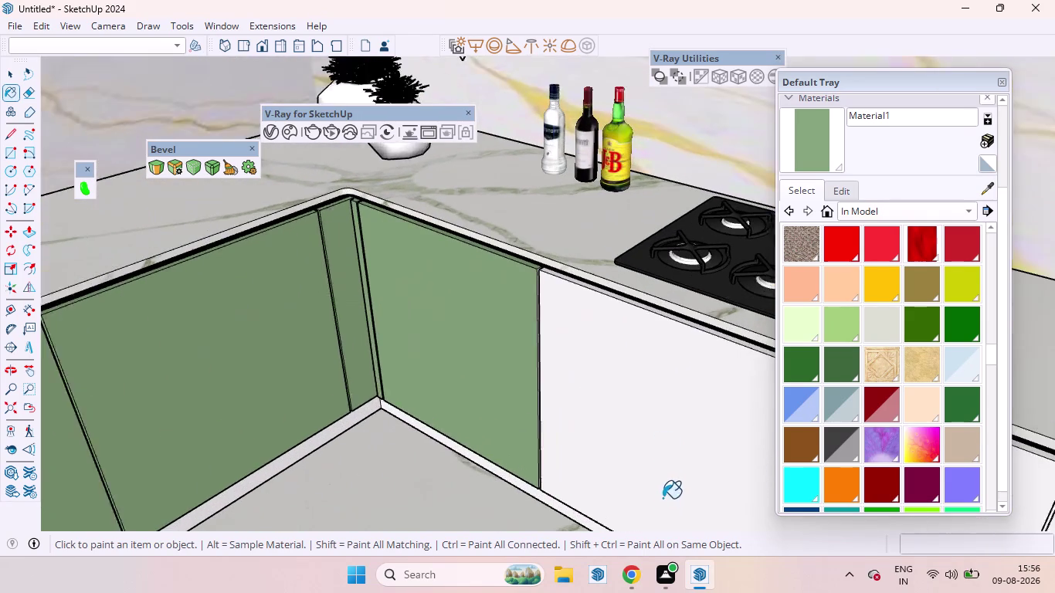
scroll(up, 3)
click(587, 375)
Paint the door next to the filler strip and the strip's faces green.
scroll(up, 3)
scroll(up, 3)
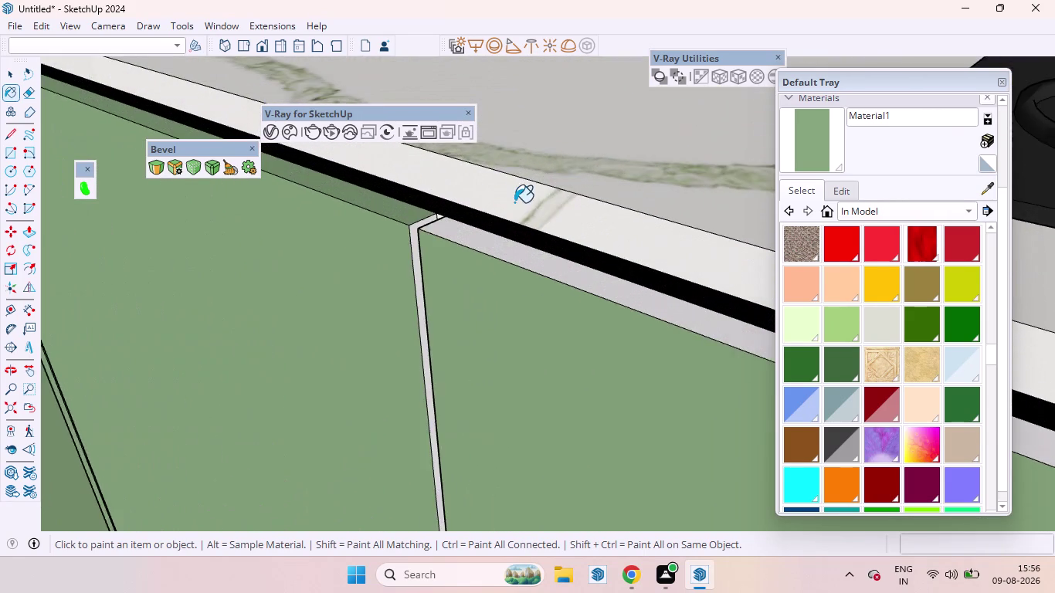
scroll(up, 3)
click(437, 258)
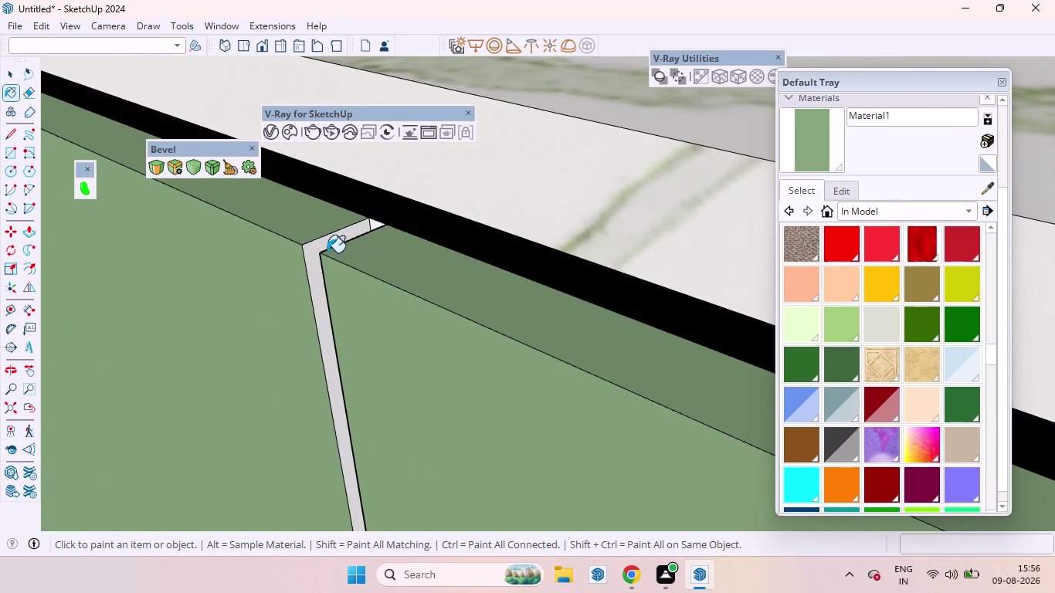
click(319, 252)
click(305, 254)
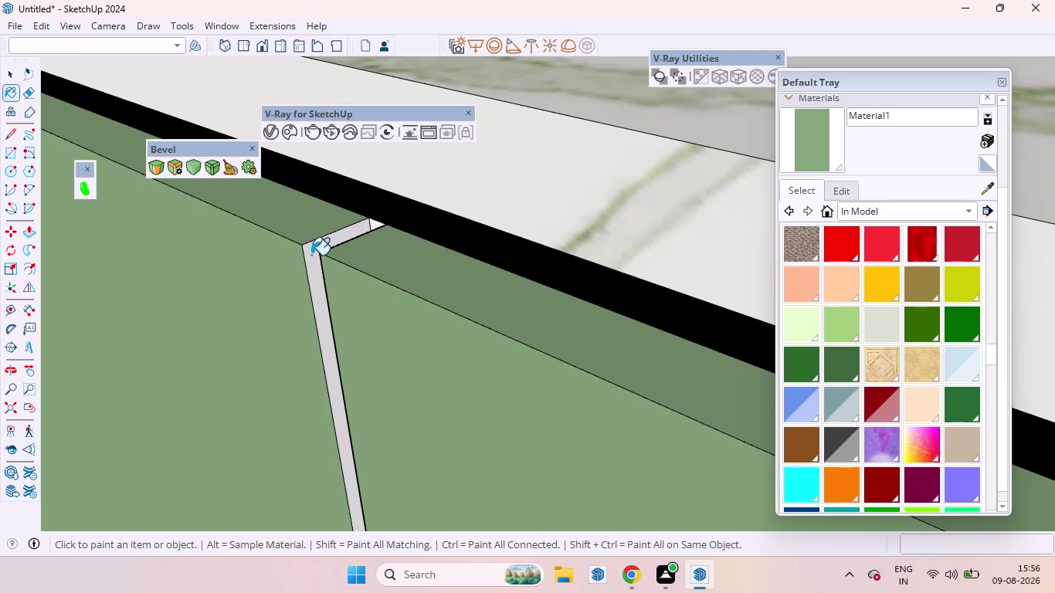
click(313, 255)
Paint the door under the countertop and another cabinet face green.
middle_drag(321, 257, 779, 255)
scroll(up, 3)
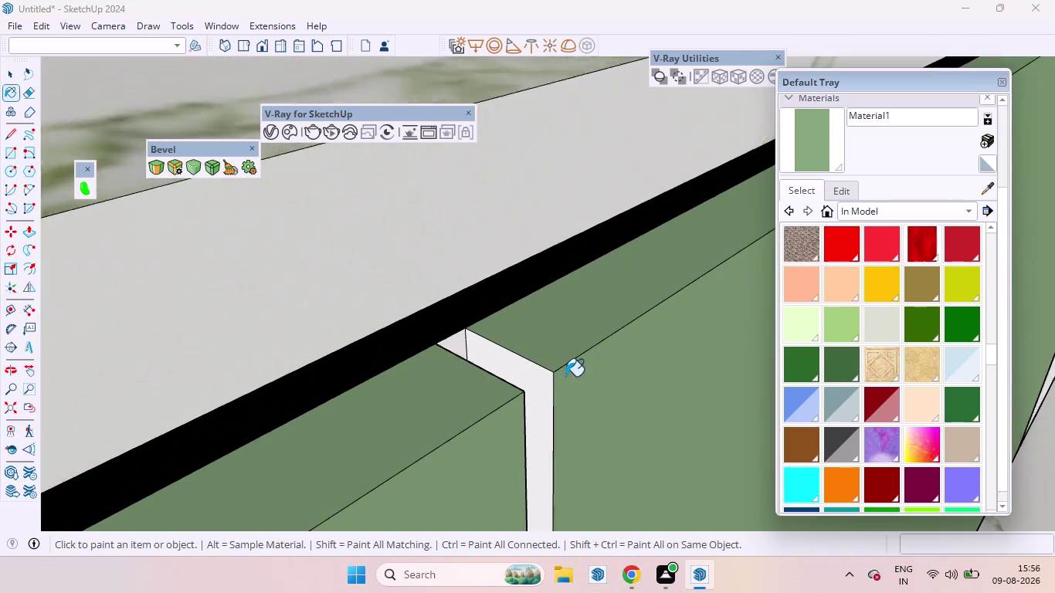
scroll(up, 3)
click(508, 395)
scroll(down, 3)
scroll(down, 3)
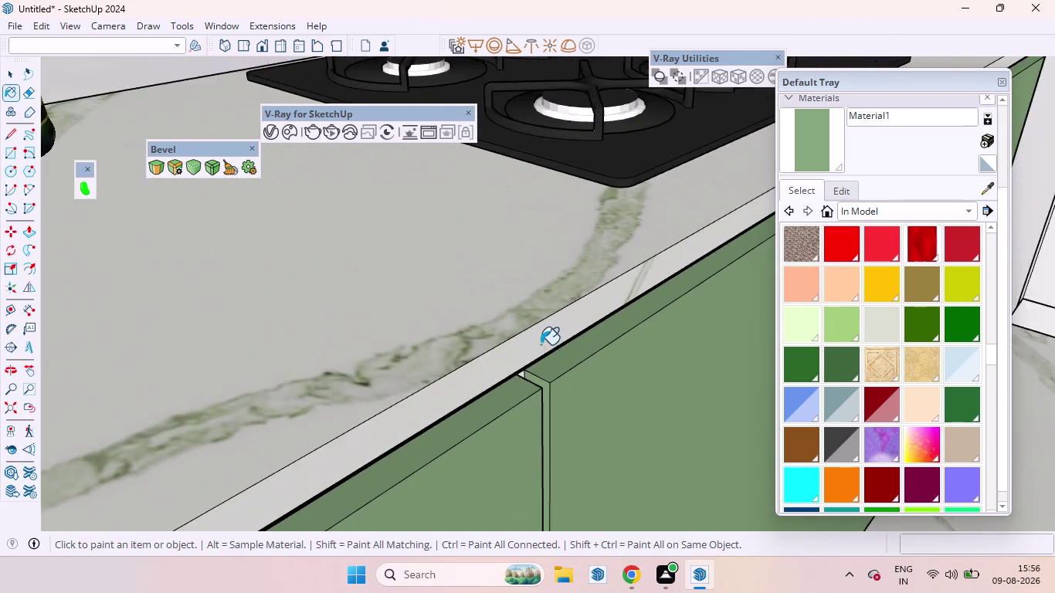
scroll(down, 3)
scroll(down, 3)
scroll(up, 3)
scroll(down, 3)
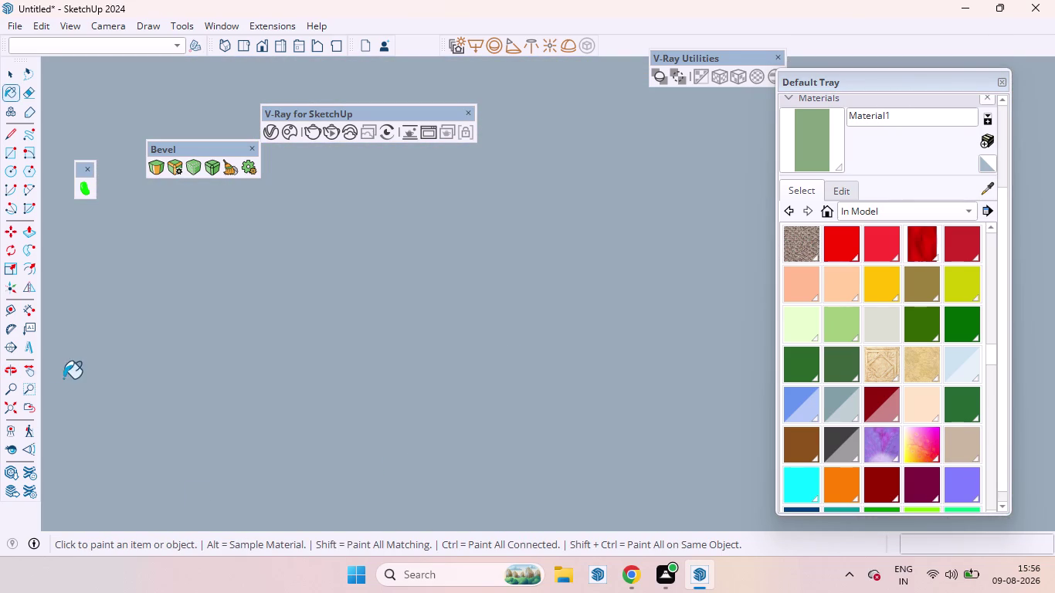
click(13, 410)
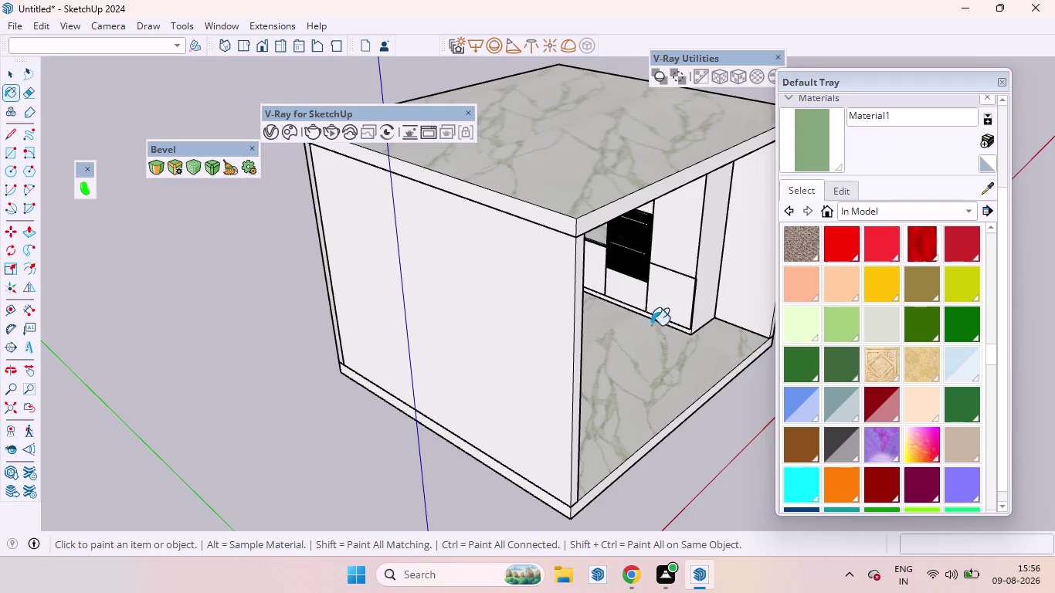
Paint the two corner cabinet door faces pale green with Material1.
scroll(up, 3)
scroll(up, 3)
click(374, 190)
scroll(up, 3)
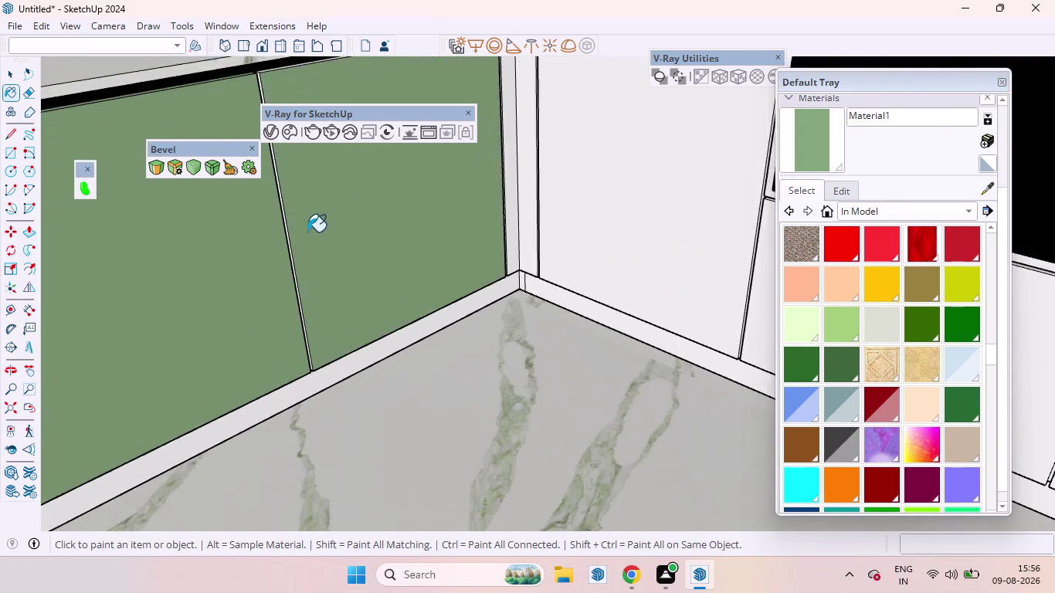
scroll(up, 3)
click(332, 195)
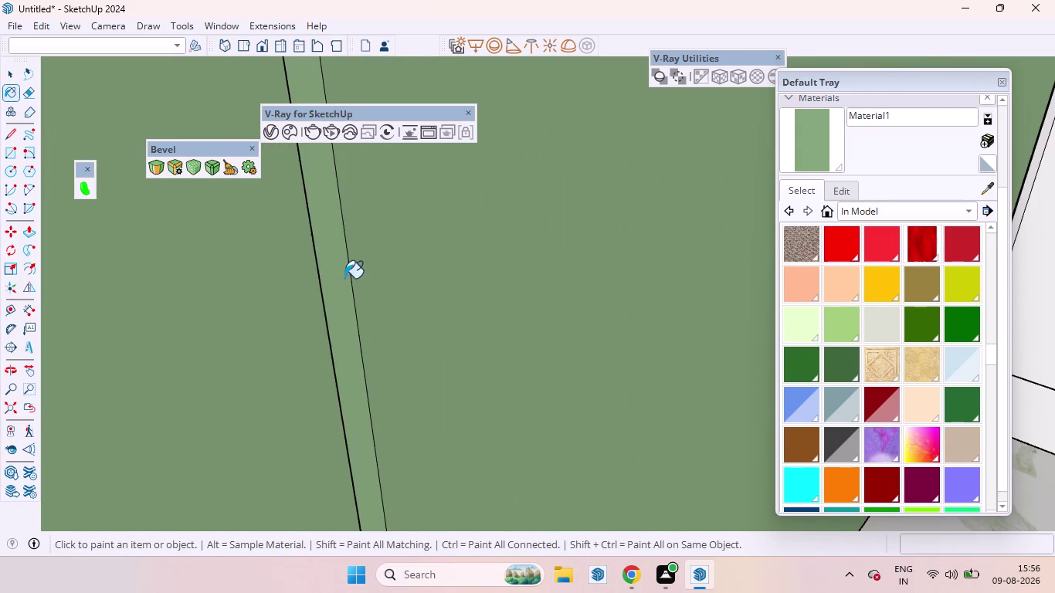
scroll(down, 3)
scroll(up, 3)
scroll(down, 3)
Paint the edge beside the corner cabinet door gap green.
middle_drag(438, 349, 232, 404)
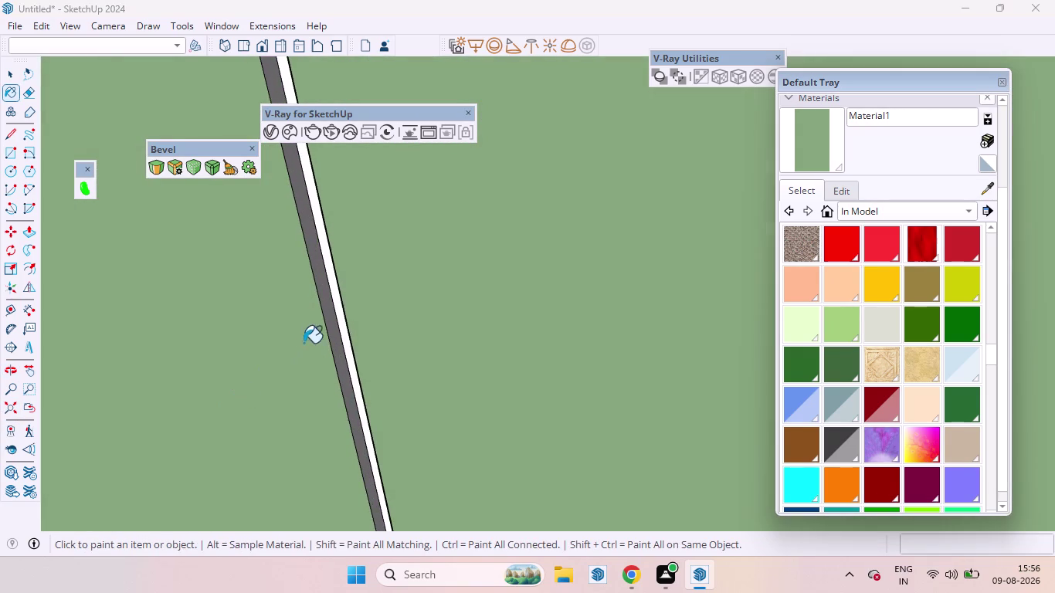
scroll(up, 3)
click(294, 312)
scroll(down, 3)
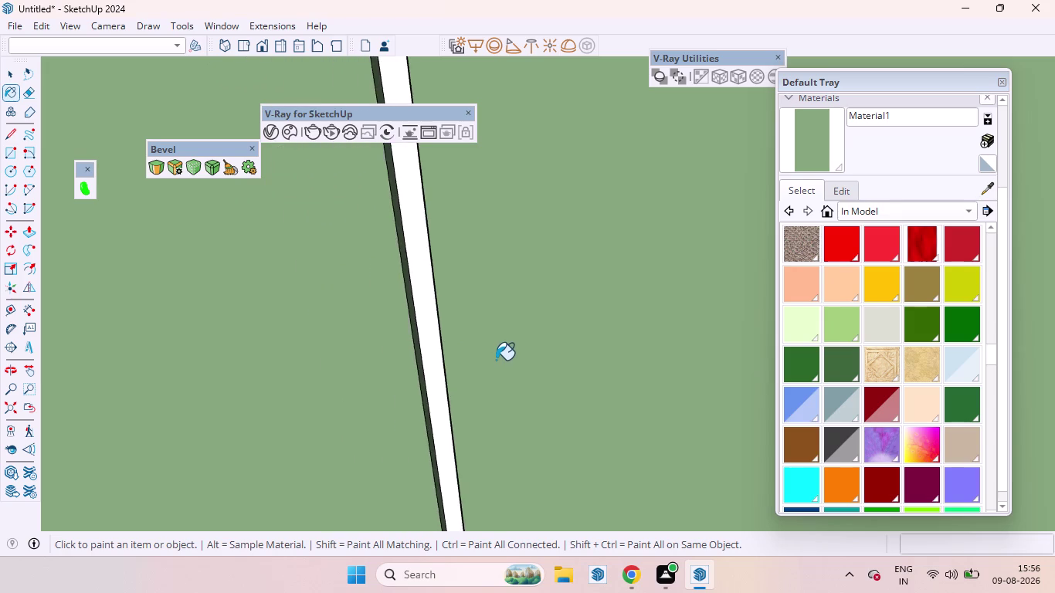
scroll(up, 3)
scroll(down, 3)
scroll(down, 3)
scroll(up, 3)
scroll(down, 3)
scroll(down, 3)
scroll(down, 3)
scroll(up, 3)
scroll(down, 3)
scroll(down, 3)
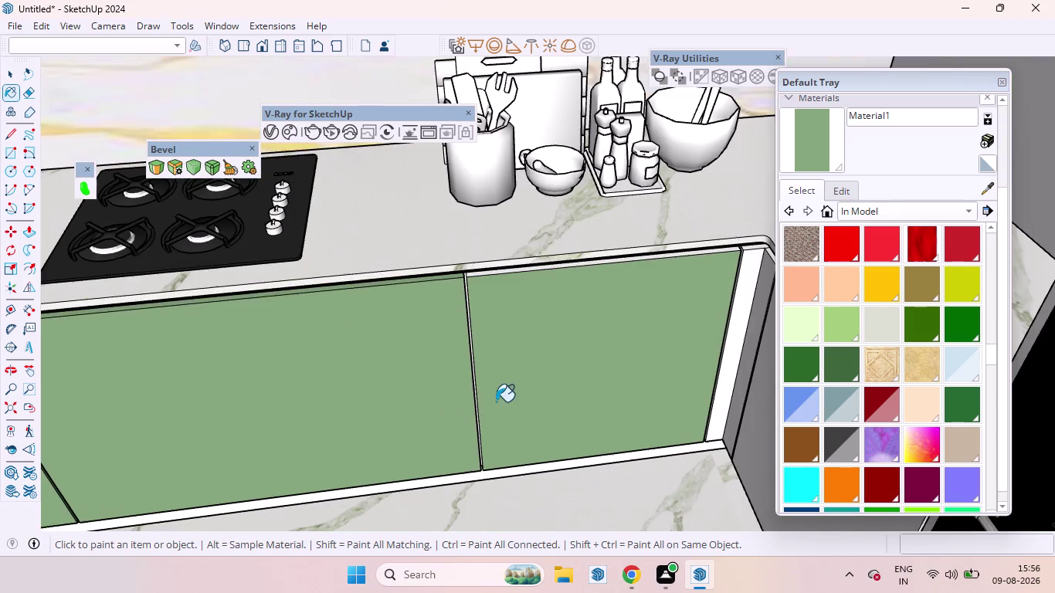
scroll(up, 3)
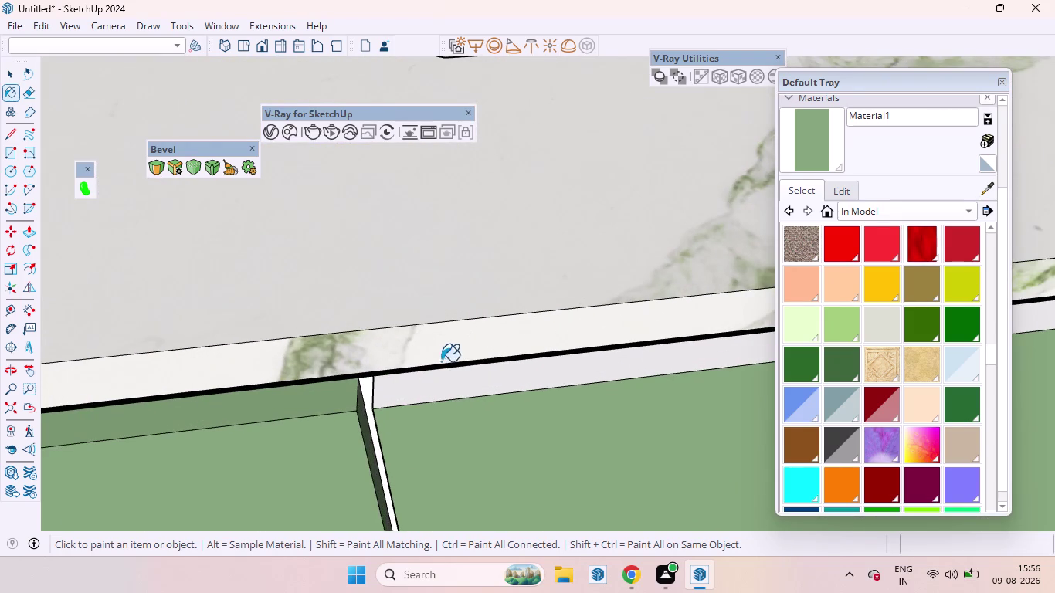
Paint the cabinet front's top edges, exposed side face and side edges green.
click(427, 388)
scroll(down, 3)
scroll(down, 3)
scroll(down, 3)
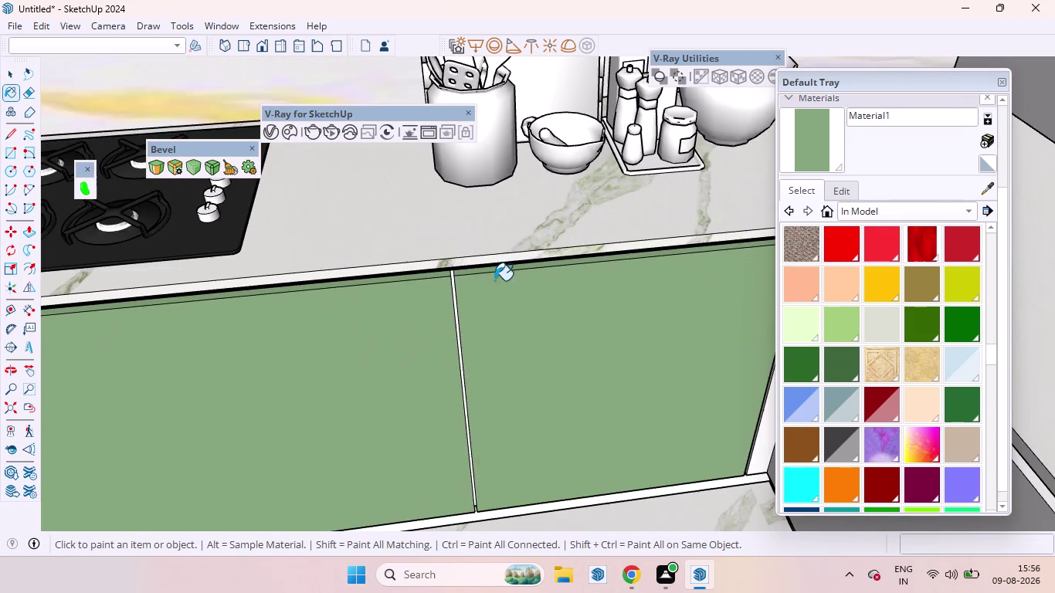
scroll(down, 3)
scroll(up, 3)
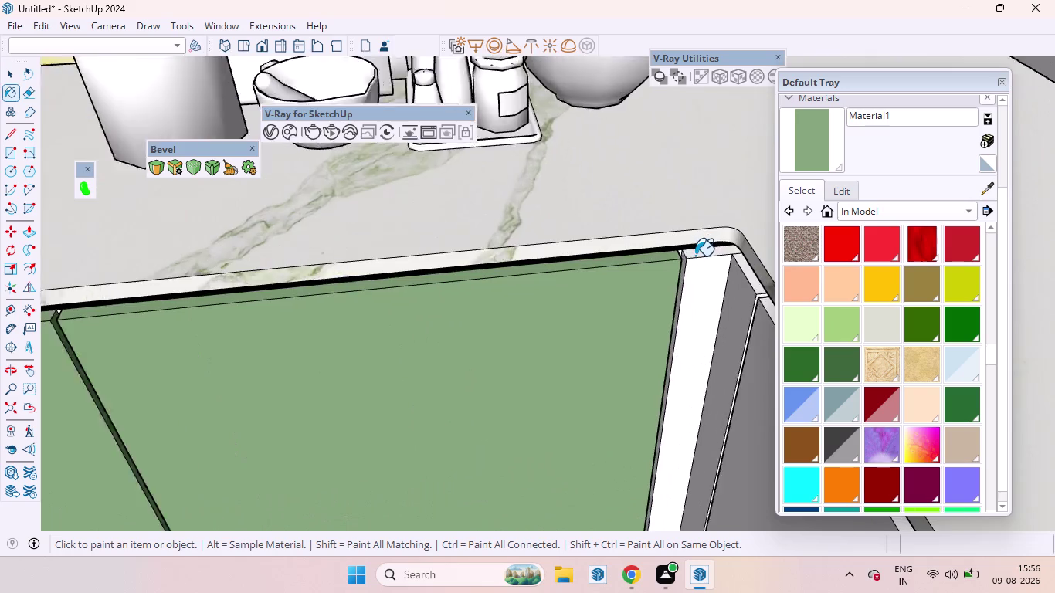
scroll(up, 3)
click(696, 255)
scroll(up, 3)
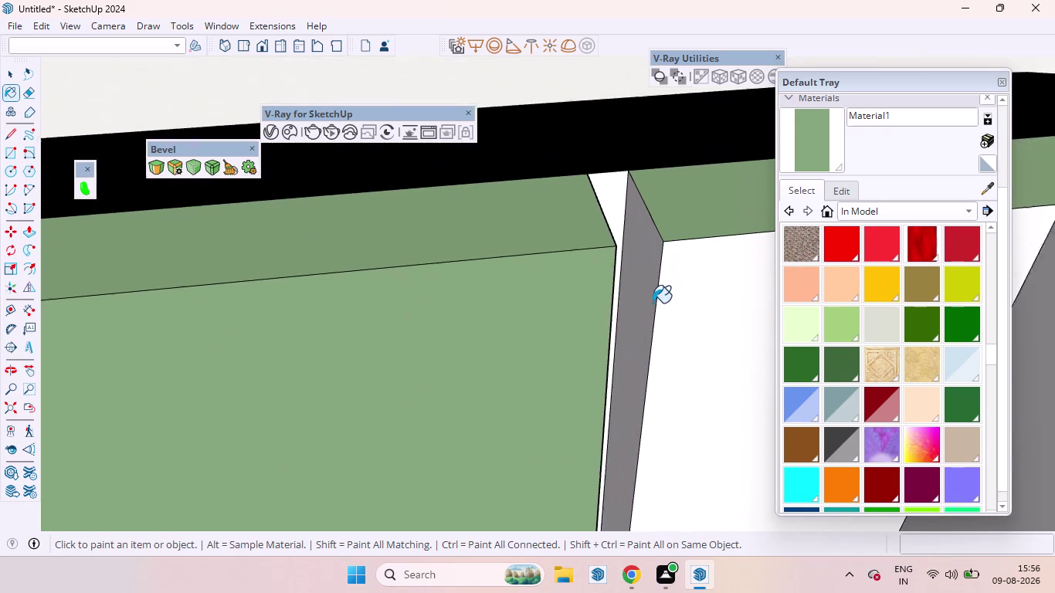
scroll(up, 3)
click(653, 303)
middle_drag(642, 314, 495, 302)
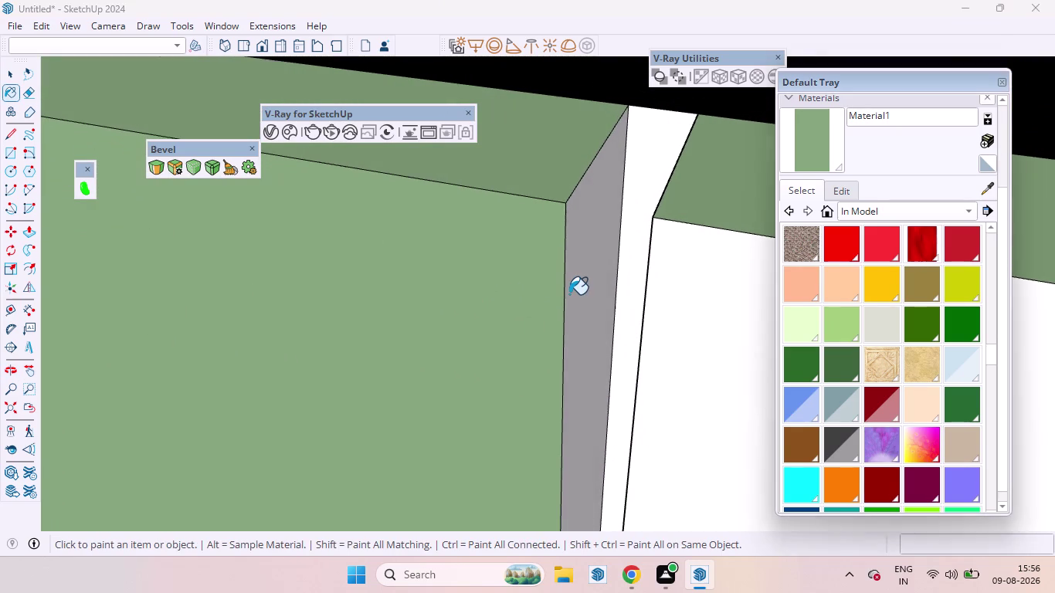
click(571, 295)
click(689, 326)
Paint both inner cabinet side faces at the next corner green.
scroll(down, 3)
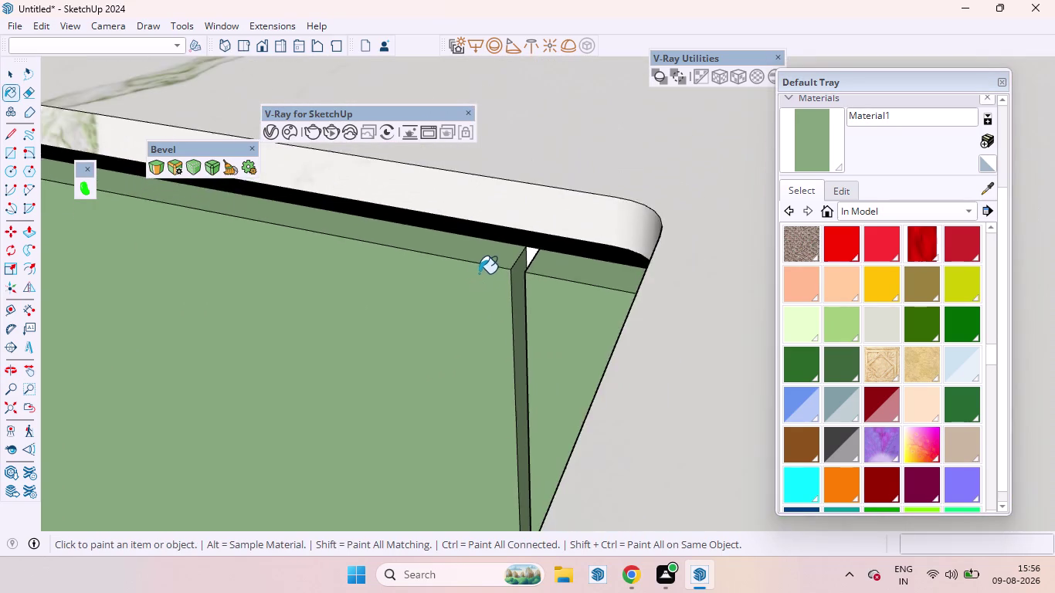
middle_drag(488, 290, 734, 300)
scroll(up, 3)
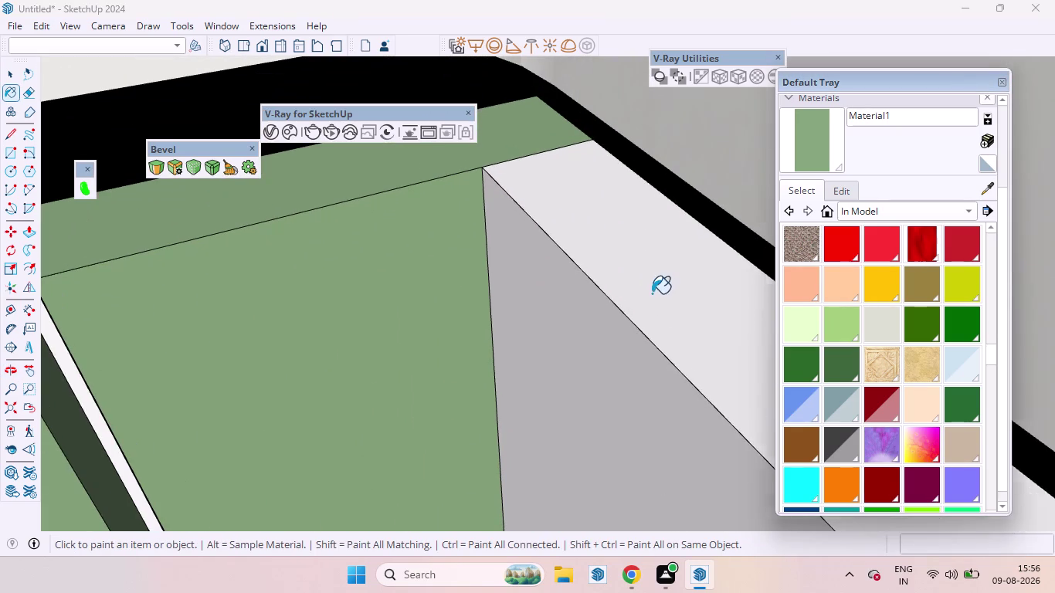
click(652, 294)
click(558, 318)
scroll(down, 3)
scroll(down, 3)
scroll(up, 3)
scroll(down, 3)
scroll(down, 3)
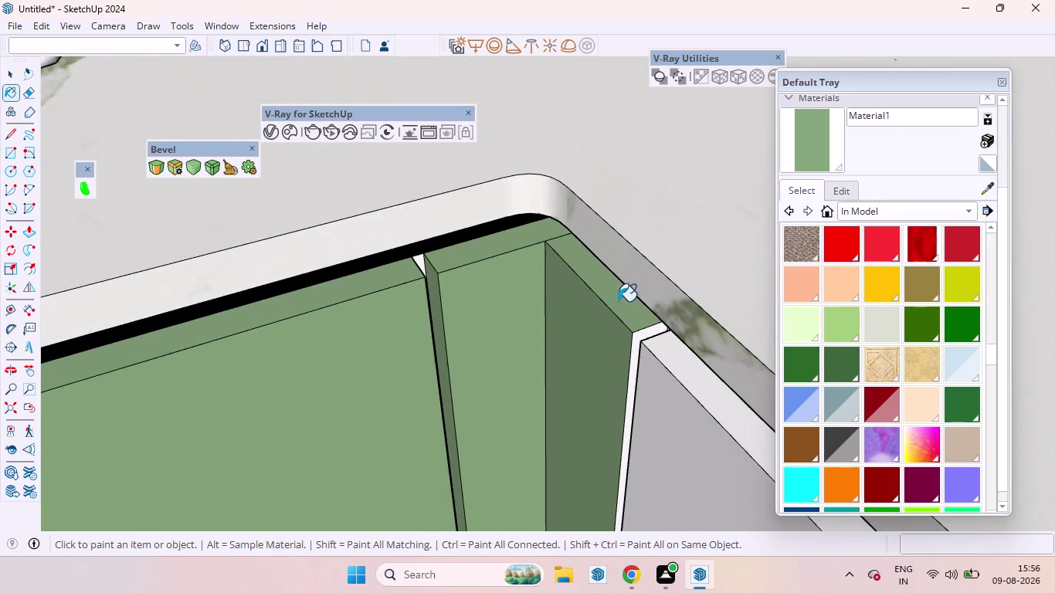
scroll(down, 3)
scroll(up, 3)
Paint the narrow corner-gap face and the two recessed cabinet faces green.
click(611, 289)
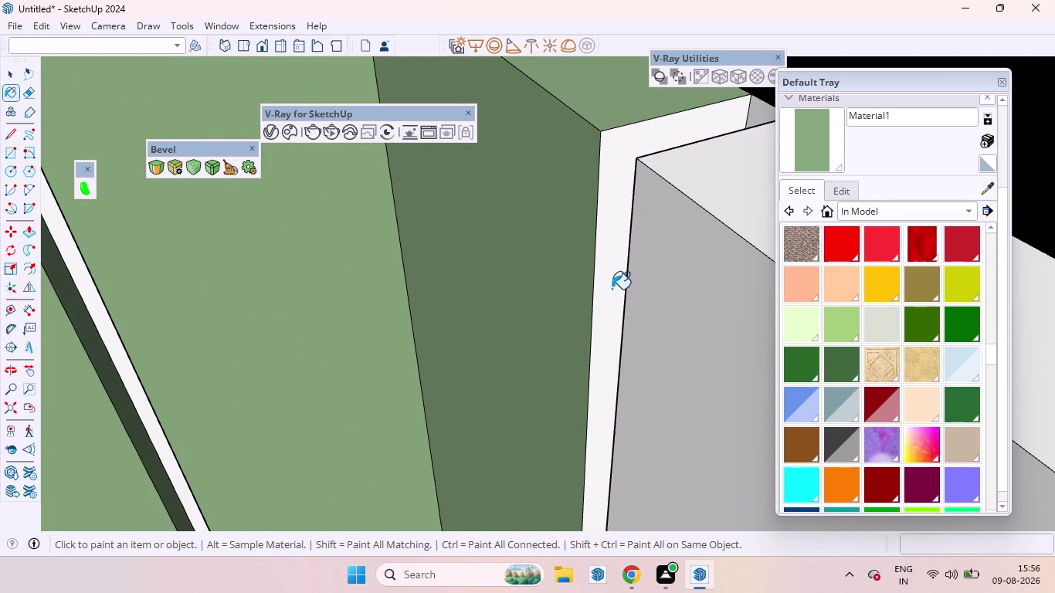
click(649, 304)
click(713, 182)
scroll(down, 3)
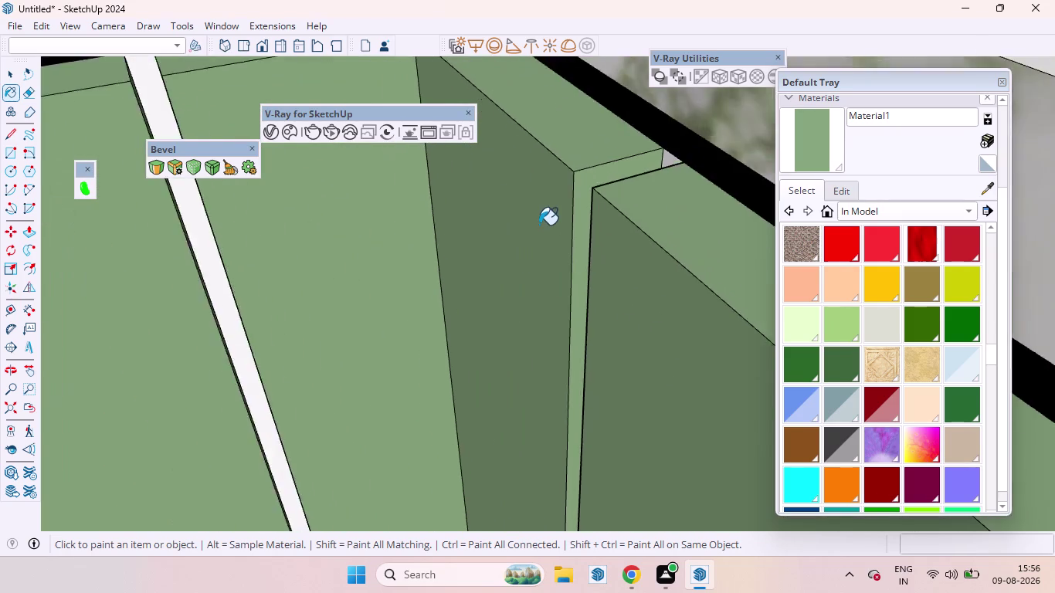
scroll(down, 3)
scroll(down, 3)
scroll(down, 3)
scroll(down, 3)
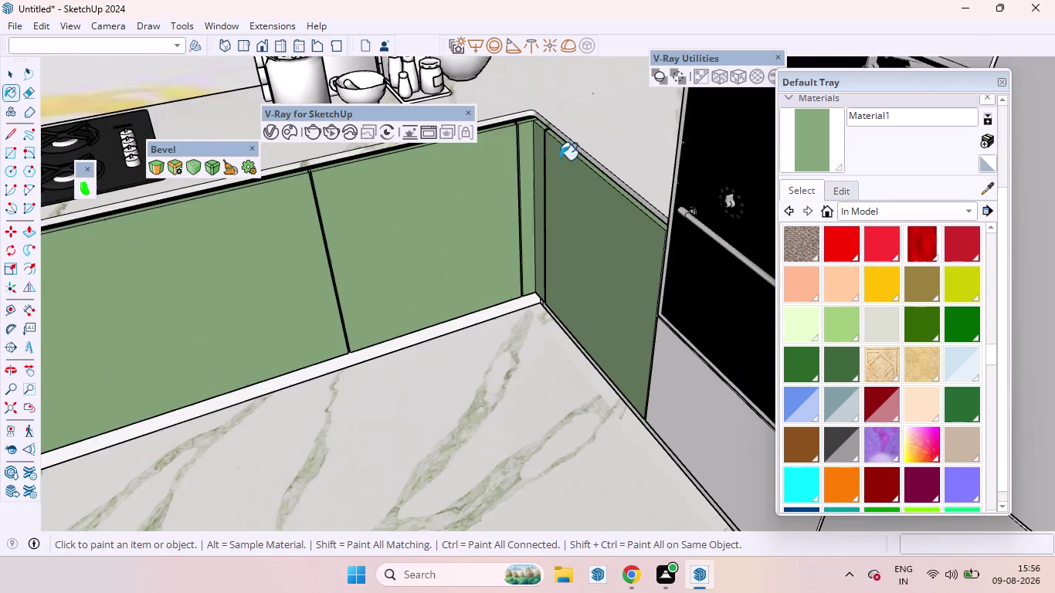
scroll(up, 3)
scroll(up, 3)
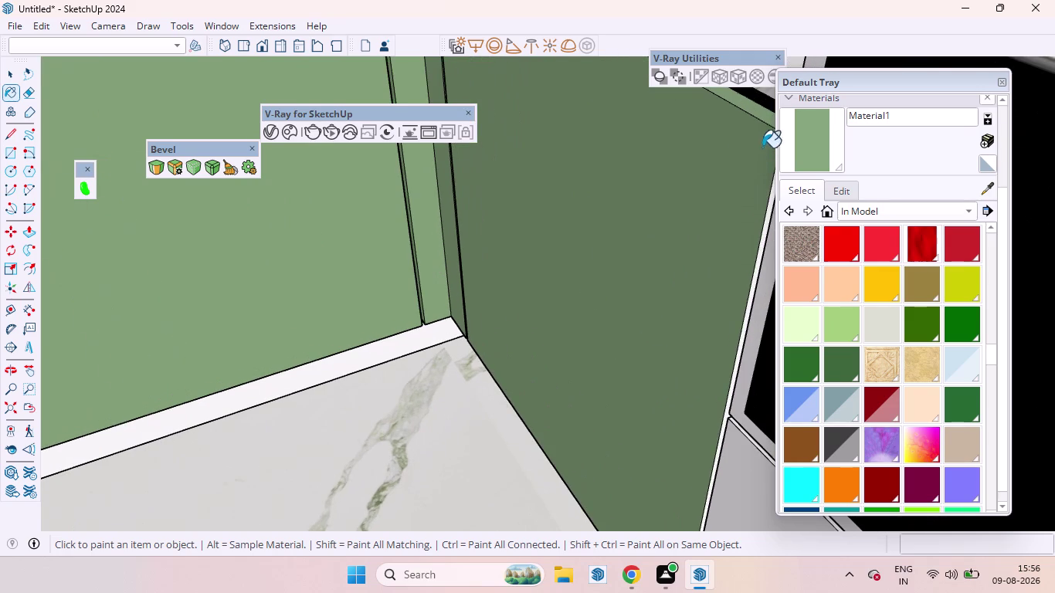
scroll(down, 3)
Paint the panels beside and below the oven tower green.
middle_drag(590, 264, 723, 304)
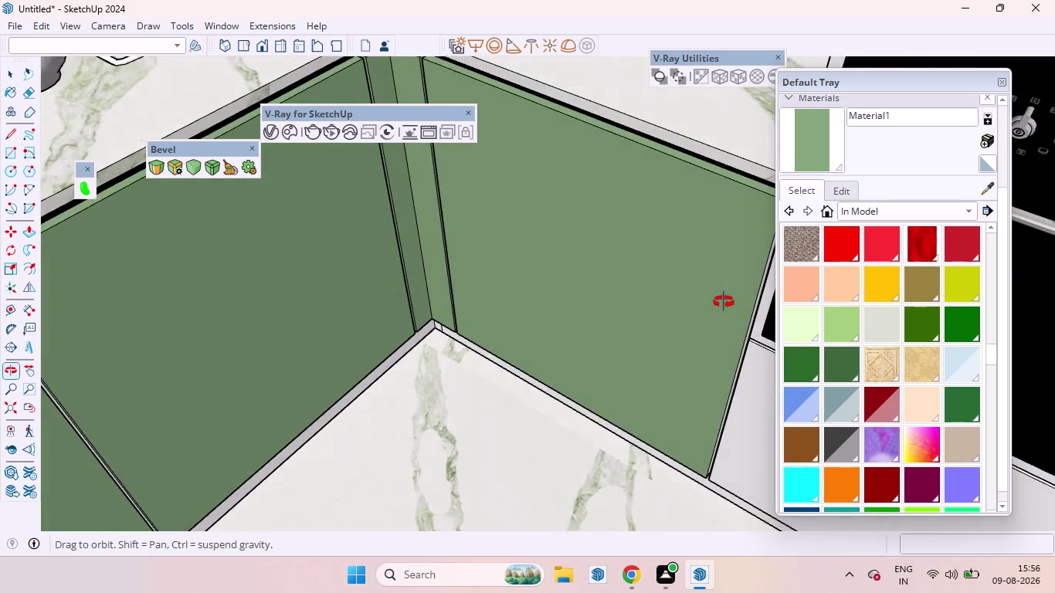
middle_drag(724, 304, 729, 286)
scroll(down, 3)
scroll(up, 3)
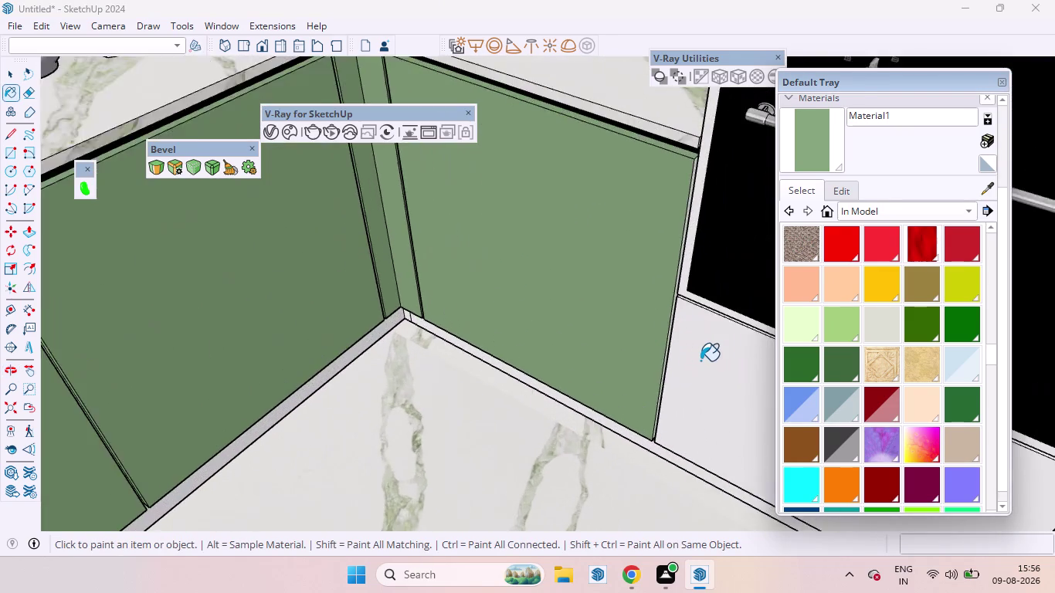
scroll(up, 3)
click(696, 362)
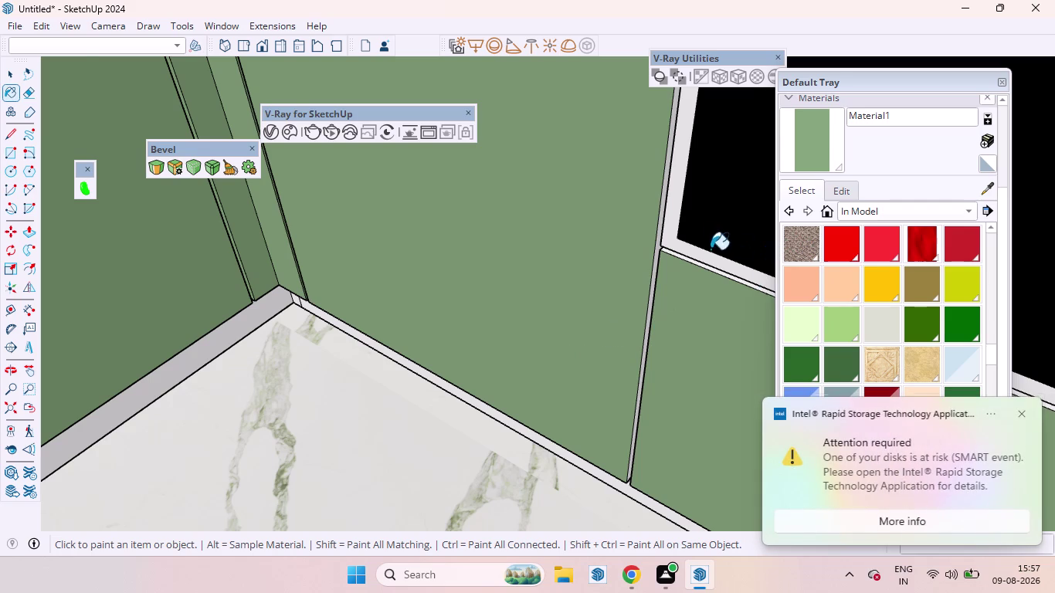
scroll(up, 3)
scroll(up, 3)
click(669, 259)
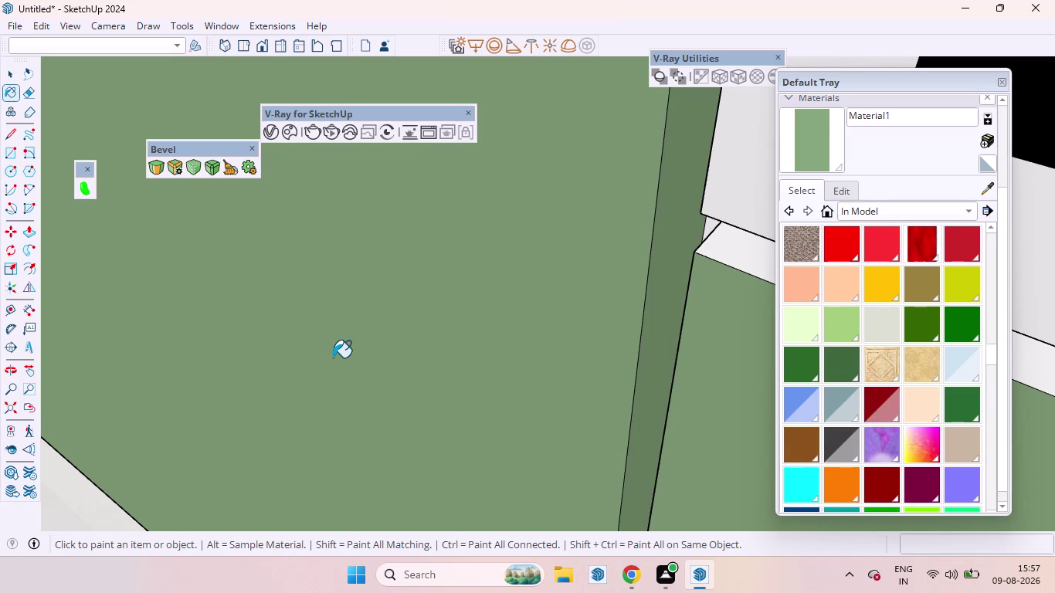
Paint the edge strip near the oven base green.
scroll(down, 3)
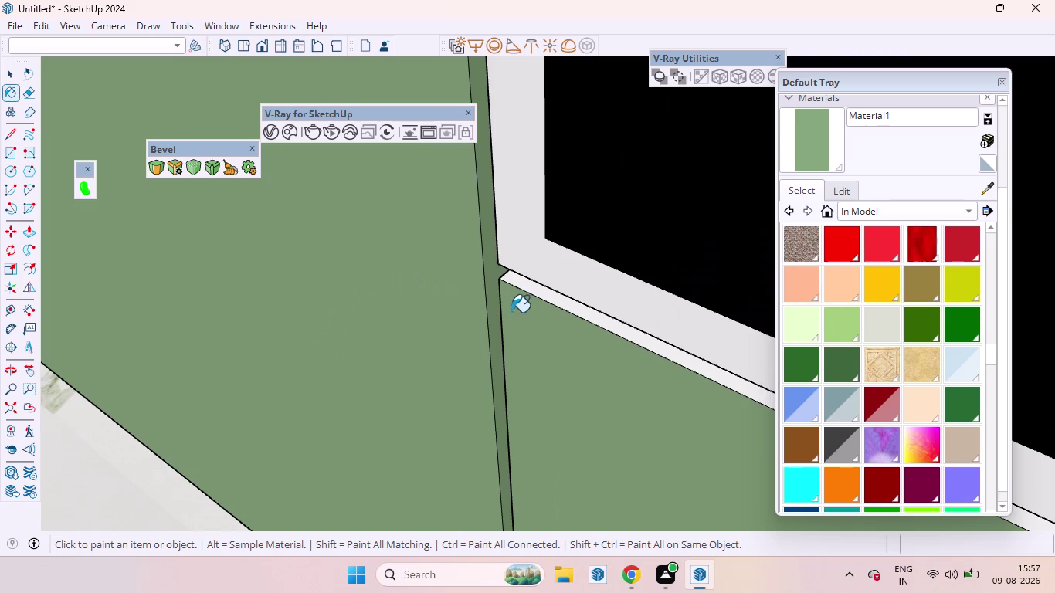
scroll(up, 3)
scroll(up, 3)
scroll(down, 3)
scroll(up, 3)
scroll(up, 3)
click(479, 268)
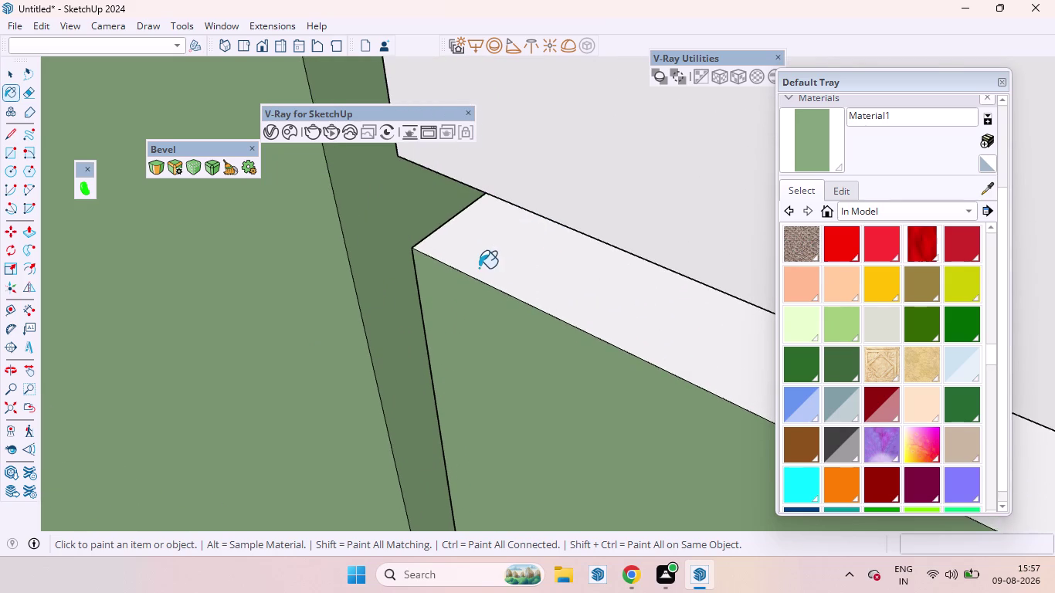
scroll(down, 3)
scroll(down, 3)
scroll(down, 3)
scroll(down, 3)
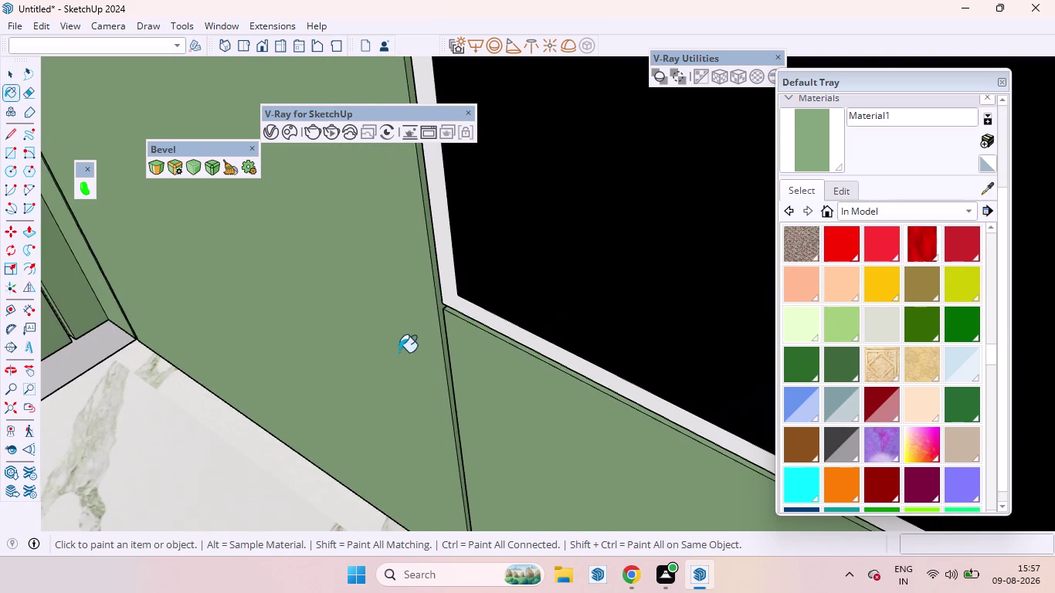
scroll(down, 3)
scroll(down, 3)
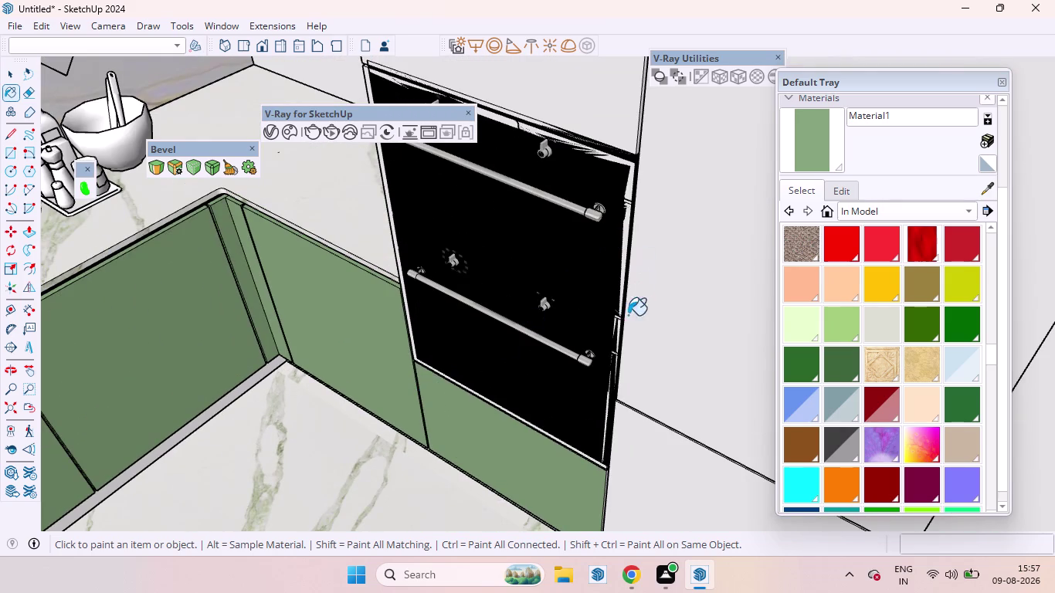
scroll(down, 3)
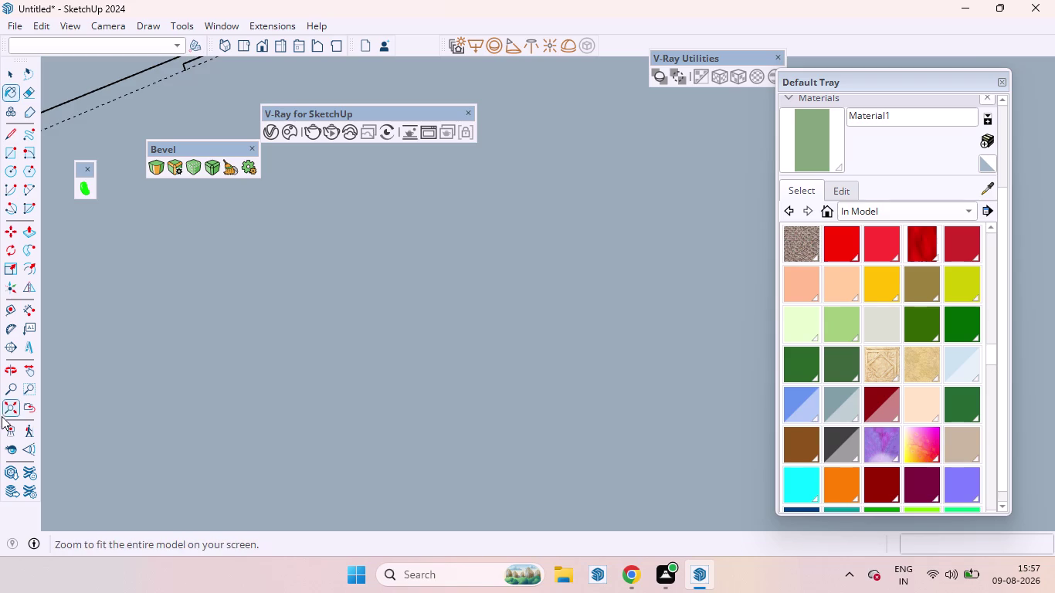
Paint the tall cabinet's side face, edge and thin side and top strips with Material1 green.
click(11, 411)
scroll(up, 3)
scroll(down, 3)
scroll(up, 3)
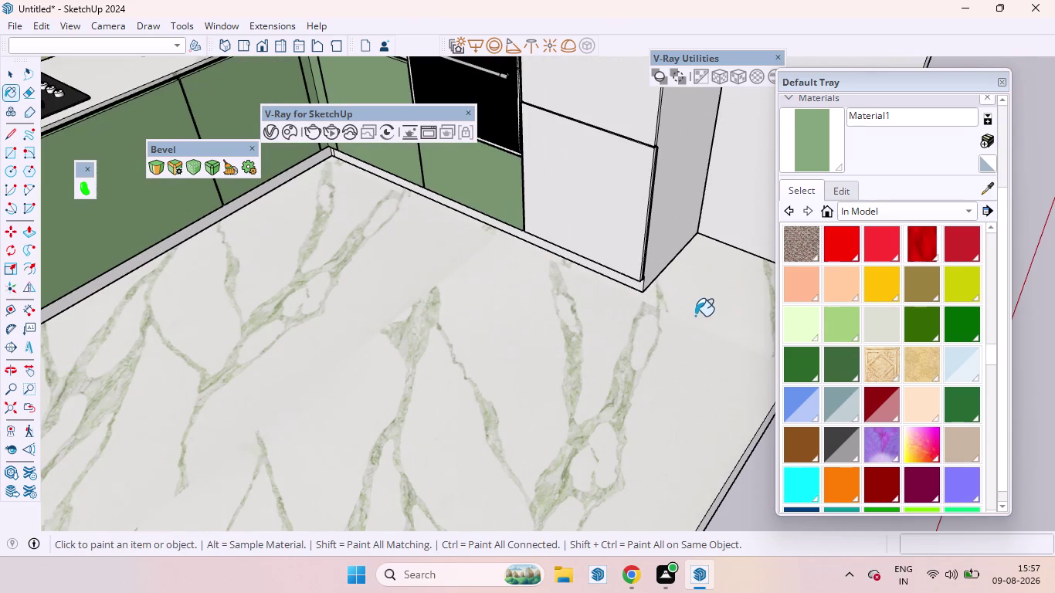
click(584, 179)
scroll(up, 3)
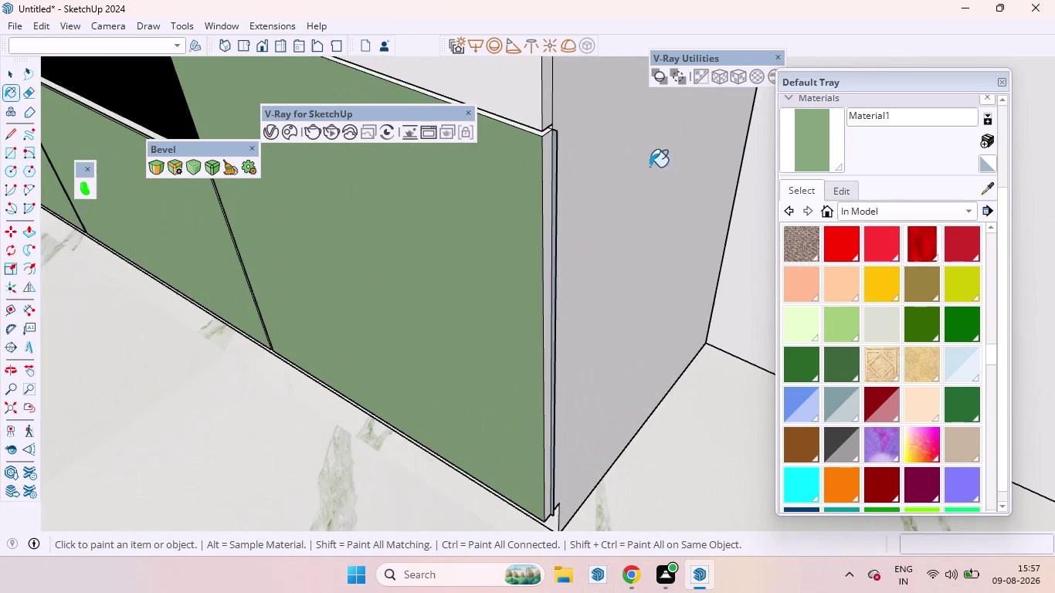
scroll(up, 3)
click(539, 160)
scroll(down, 3)
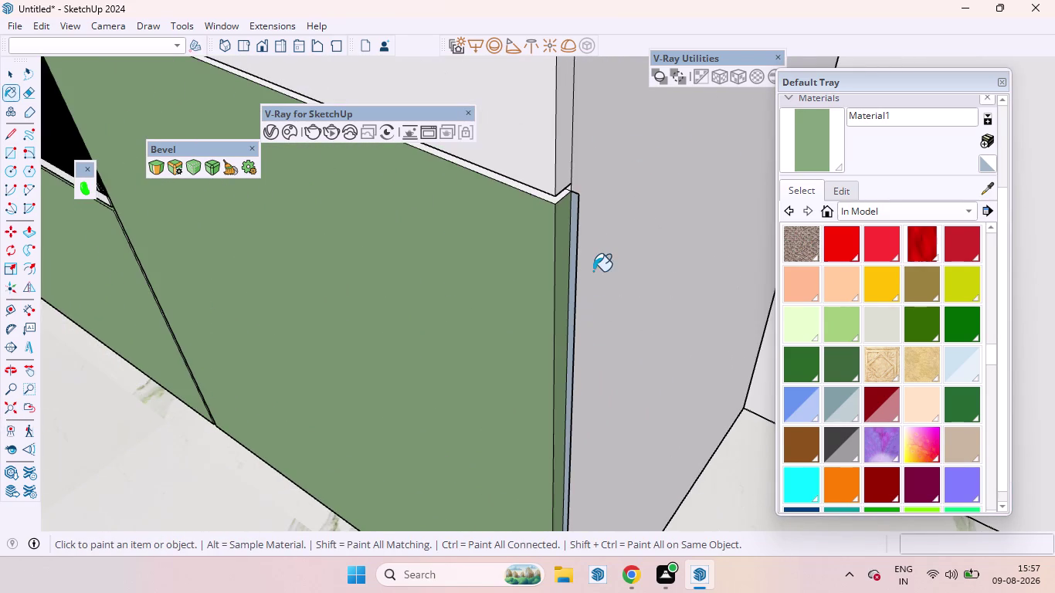
middle_drag(594, 219, 261, 287)
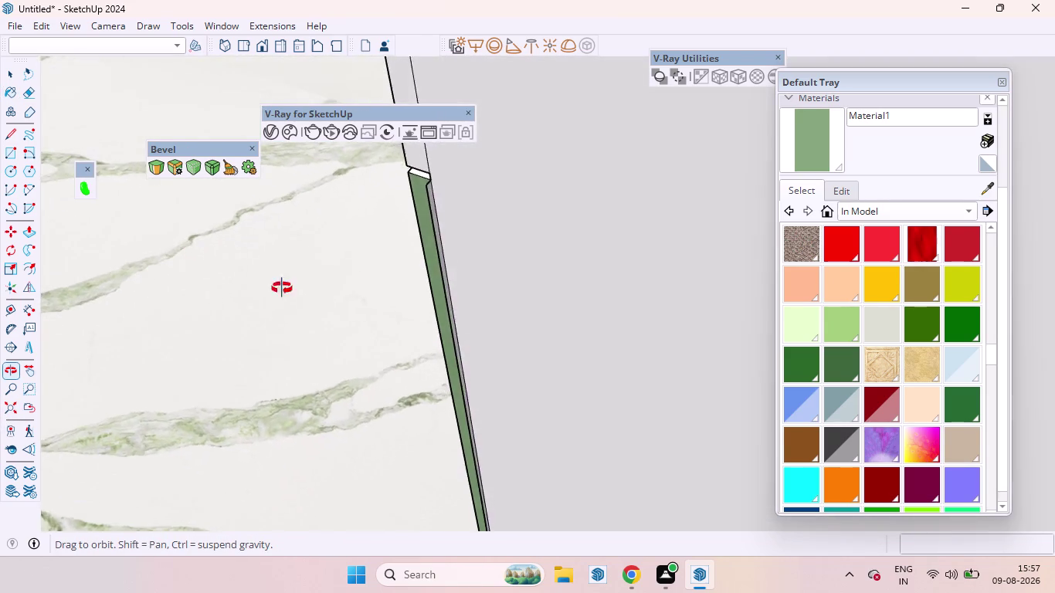
middle_drag(260, 287, 551, 275)
click(534, 169)
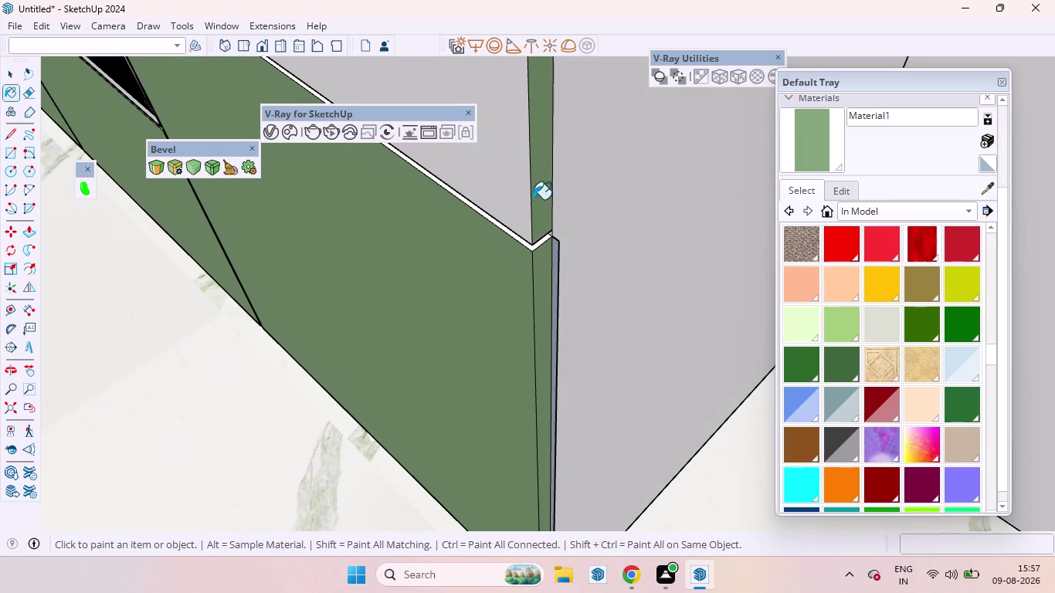
scroll(up, 3)
click(532, 250)
click(516, 202)
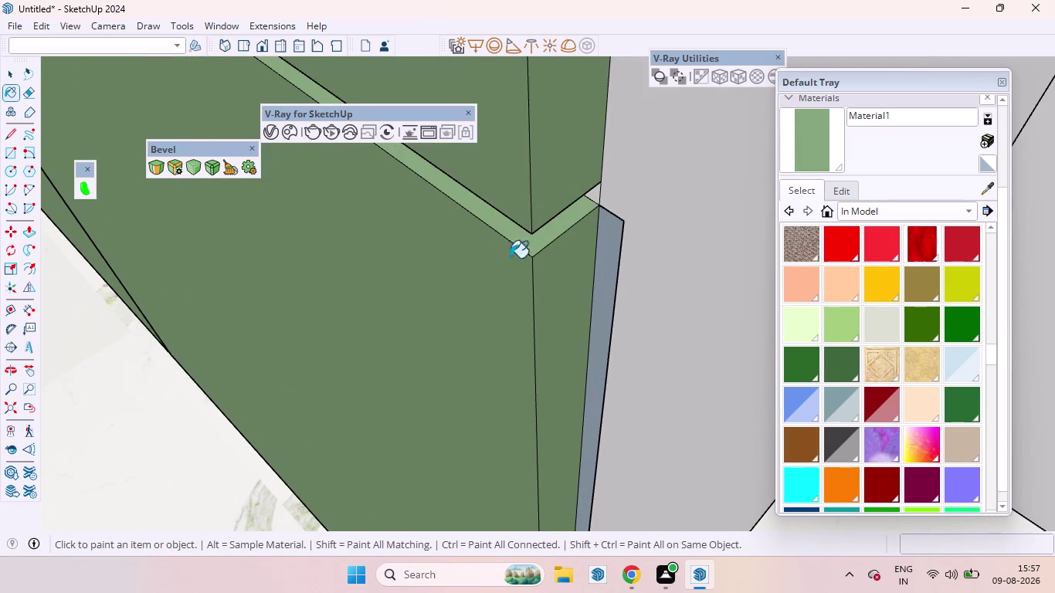
scroll(down, 3)
scroll(down, 3)
scroll(down, 3)
scroll(down, 3)
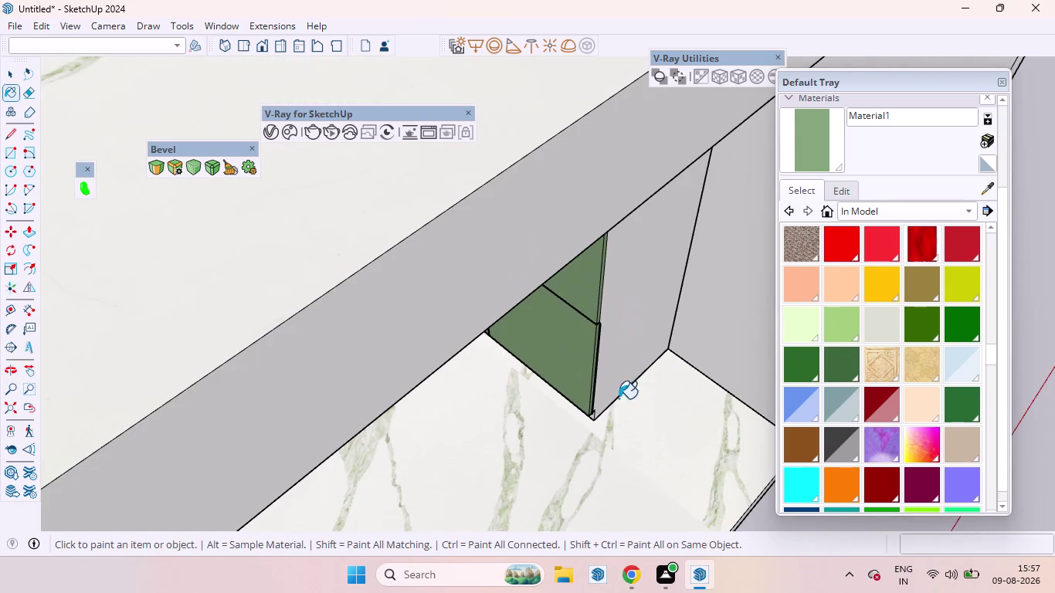
Paint the upper tall cabinet doors, the neighbouring door and its side edge green.
middle_drag(594, 377, 601, 262)
scroll(down, 3)
scroll(down, 3)
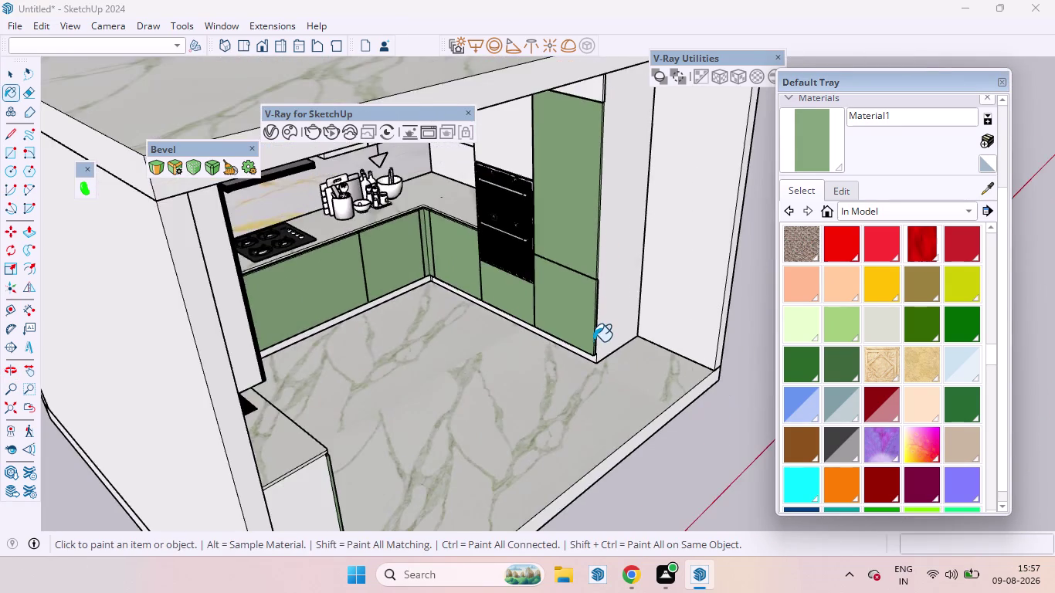
scroll(down, 3)
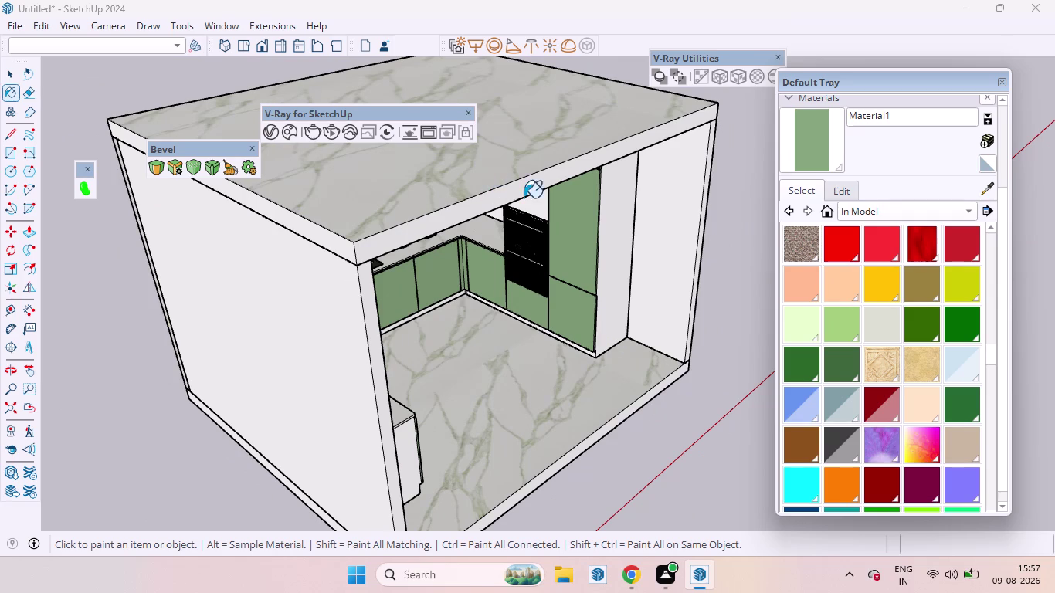
middle_drag(580, 309, 570, 149)
scroll(up, 3)
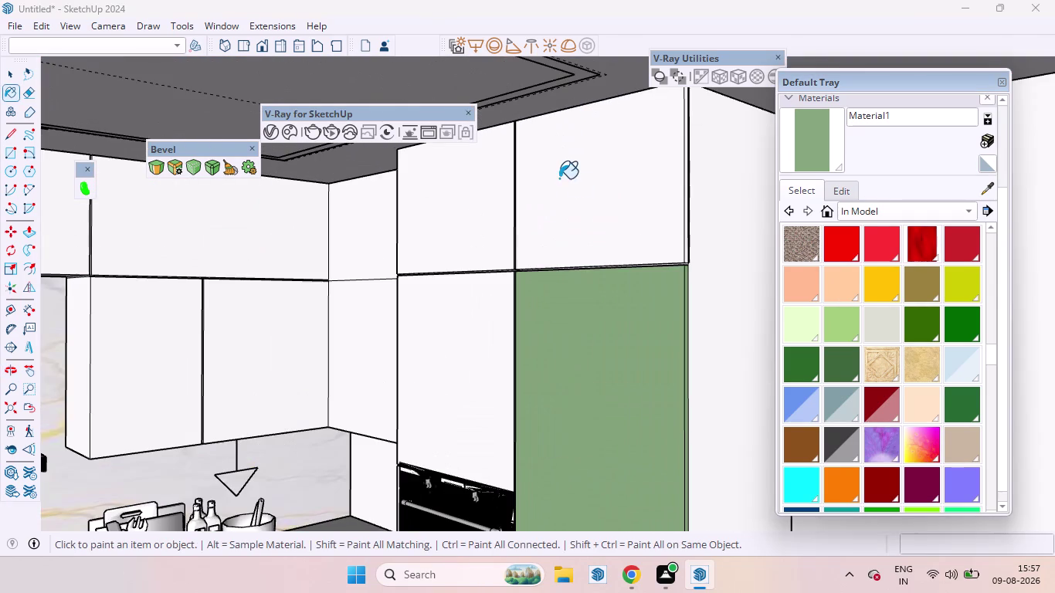
click(631, 227)
click(453, 224)
click(449, 336)
scroll(up, 3)
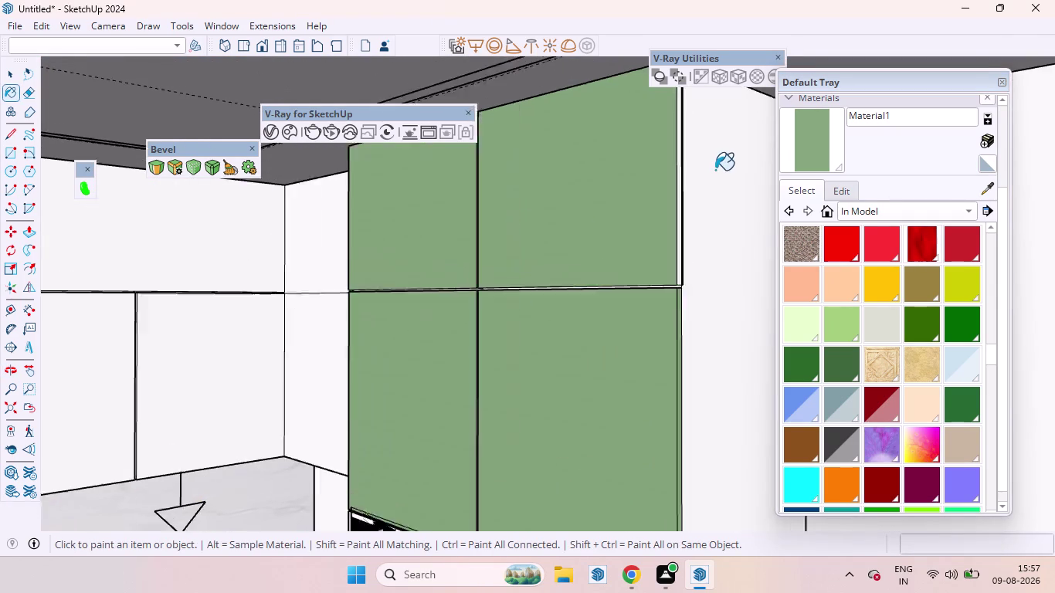
scroll(up, 3)
scroll(down, 3)
scroll(up, 3)
click(638, 253)
scroll(down, 3)
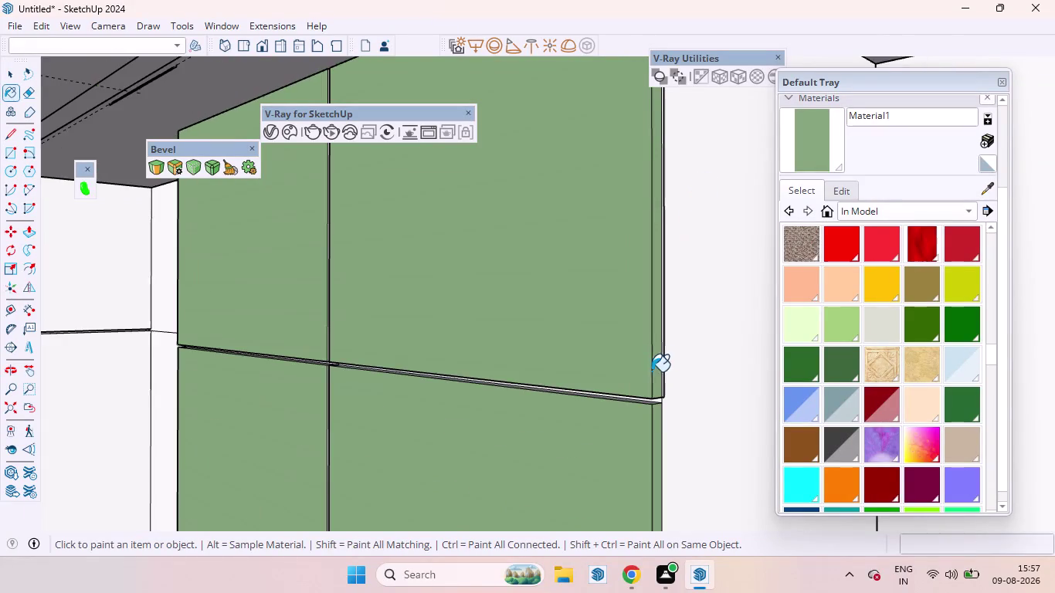
scroll(up, 3)
middle_drag(692, 438, 747, 438)
scroll(up, 3)
click(699, 405)
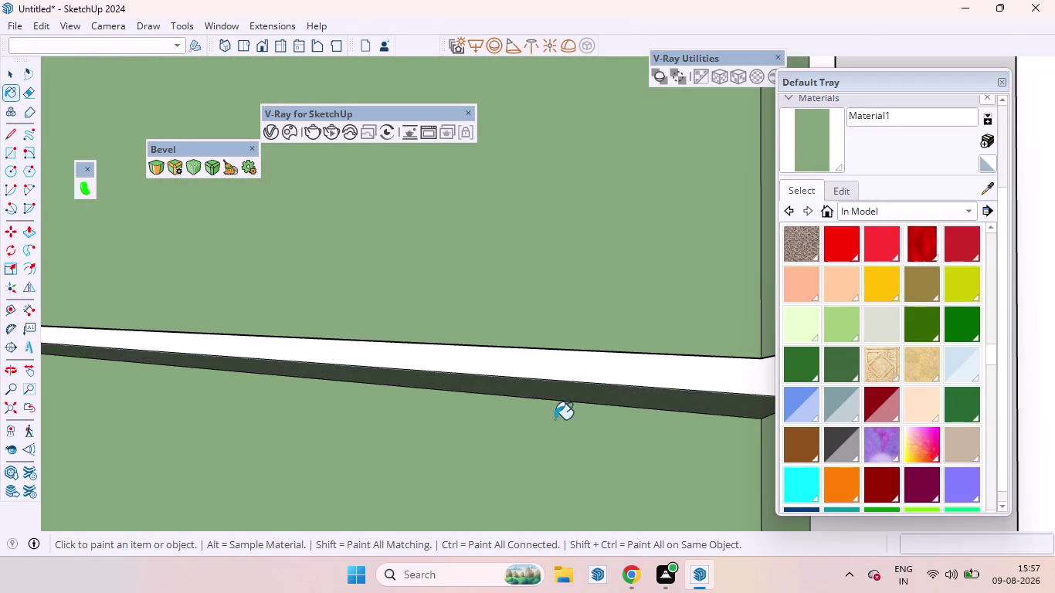
scroll(down, 3)
scroll(down, 3)
scroll(down, 3)
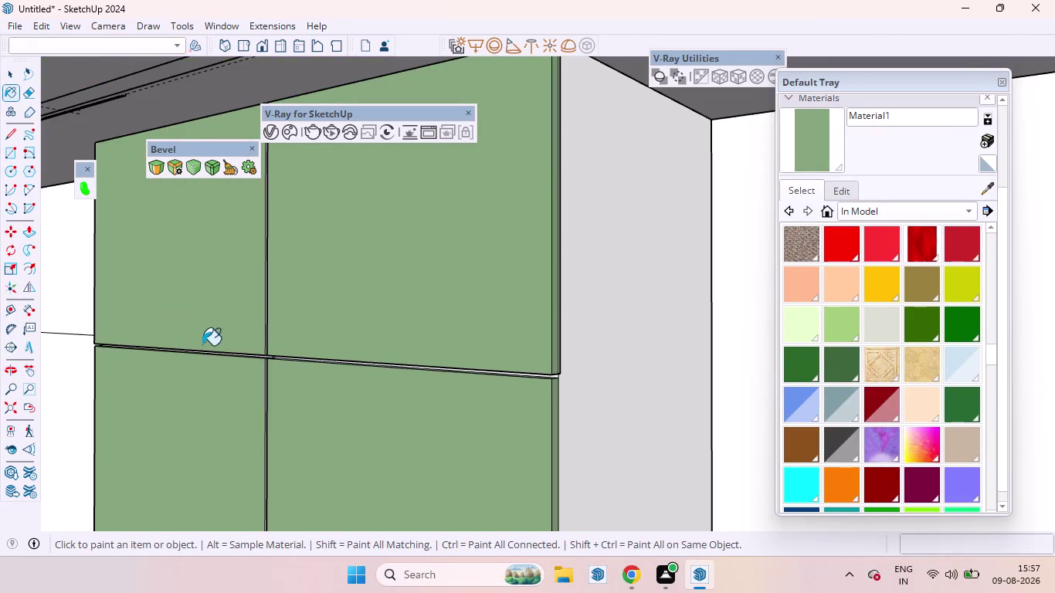
scroll(up, 3)
Paint the lower cabinet panel and the thin strips between and below the panels green.
click(311, 304)
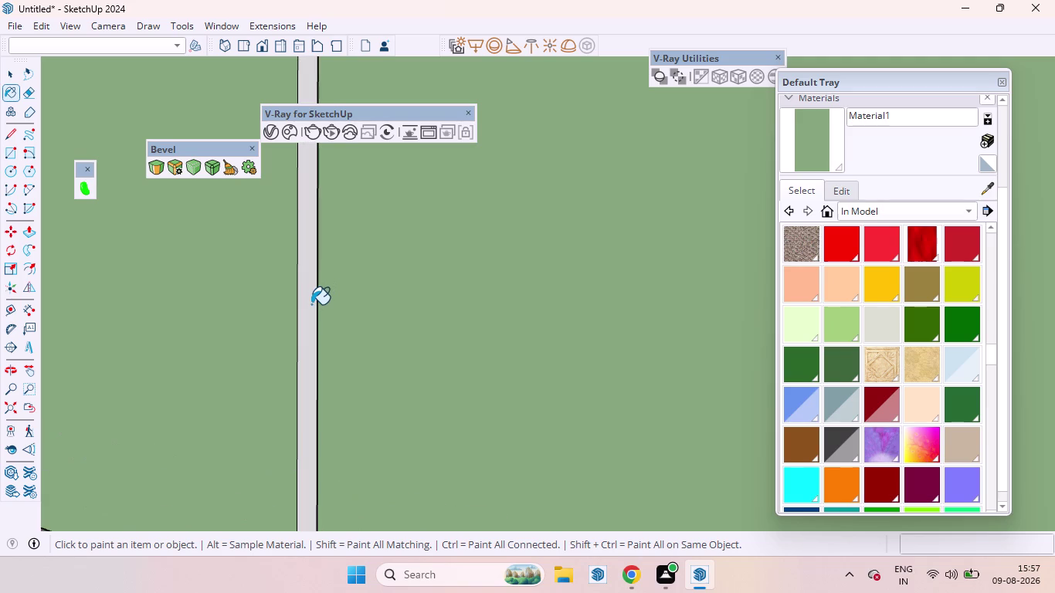
scroll(down, 3)
scroll(down, 3)
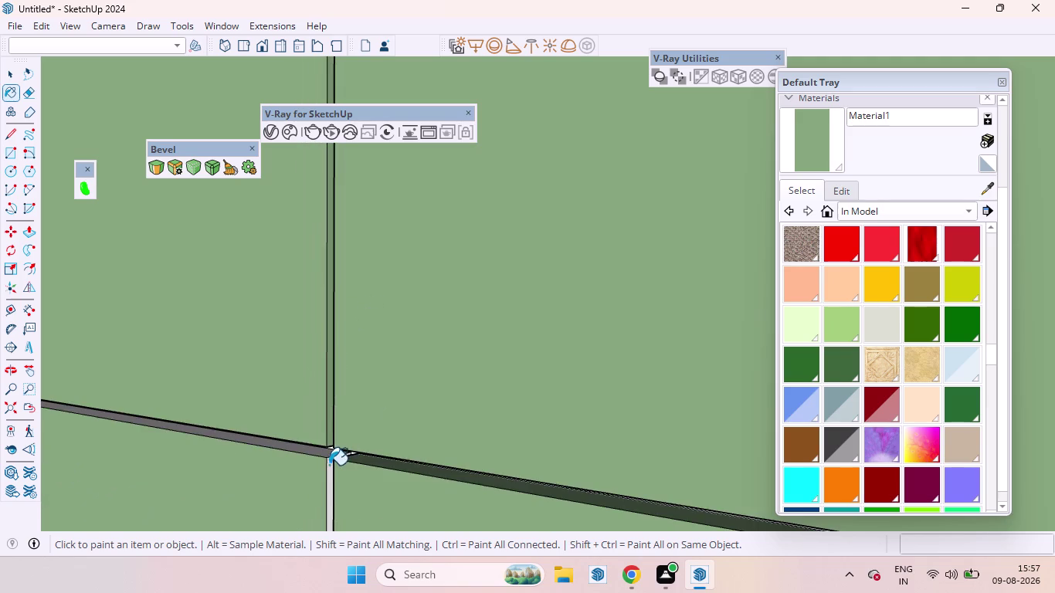
scroll(up, 3)
click(316, 429)
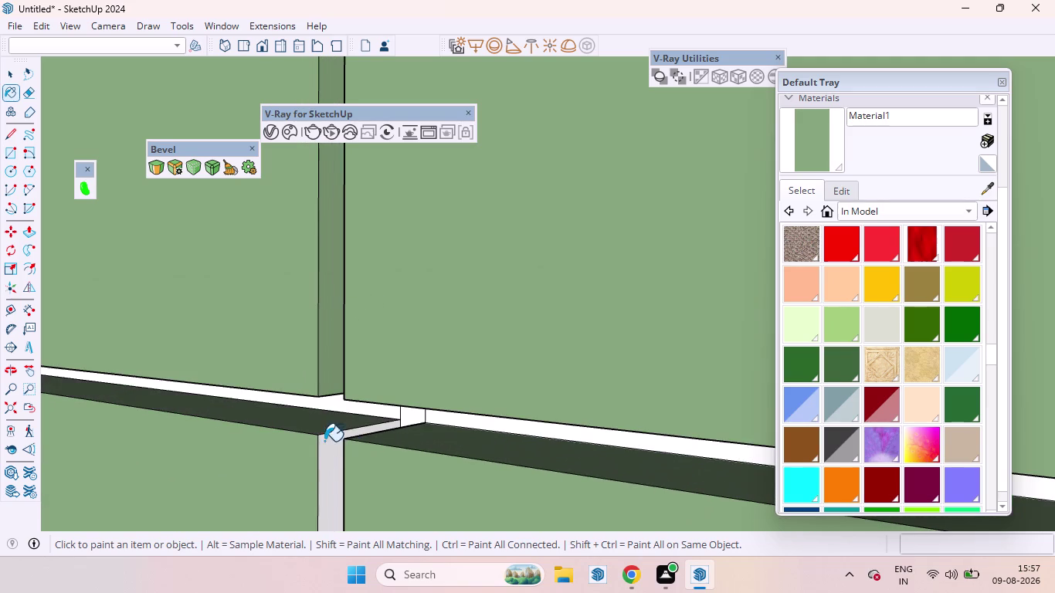
click(328, 449)
scroll(down, 3)
scroll(down, 3)
scroll(down, 3)
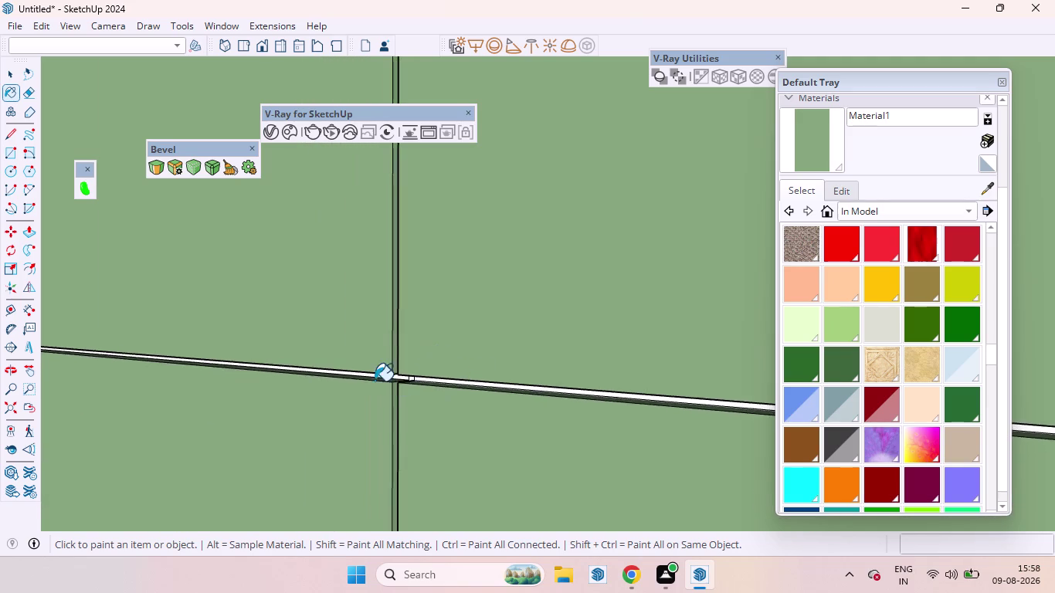
scroll(down, 3)
scroll(down, 3)
scroll(up, 3)
scroll(down, 3)
scroll(down, 3)
scroll(up, 3)
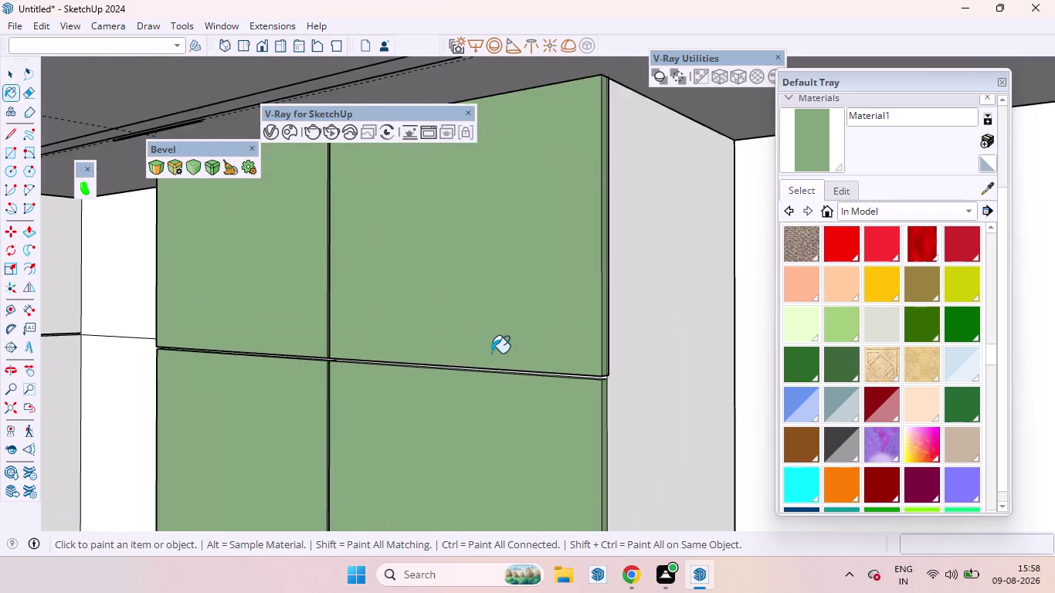
scroll(down, 3)
scroll(down, 3)
scroll(down, 3)
scroll(down, 3)
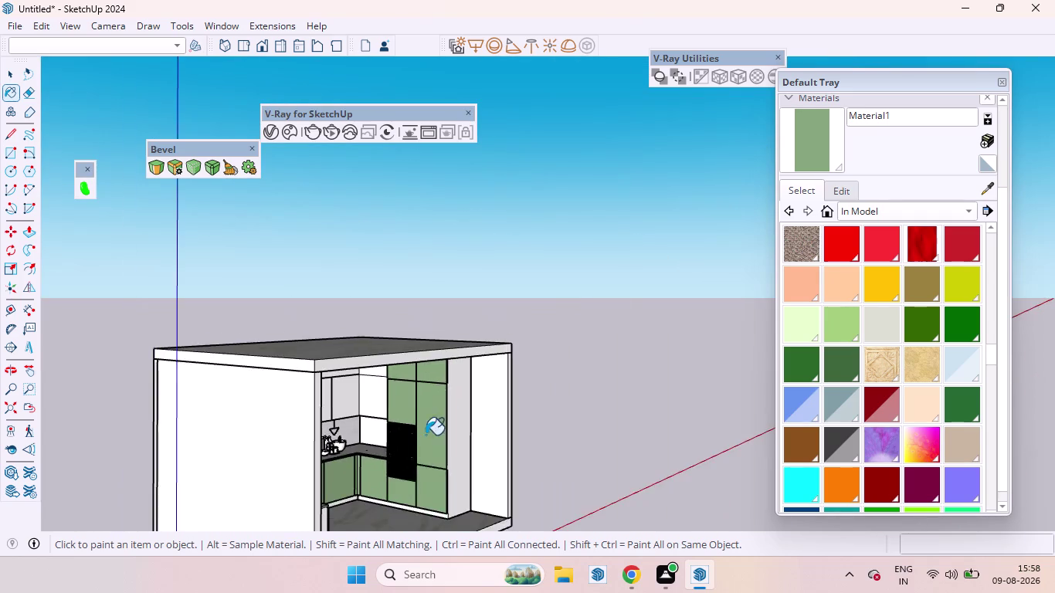
Paint the three narrow edge faces beside the oven with Material1 green.
scroll(up, 3)
scroll(up, 3)
middle_drag(422, 469, 476, 488)
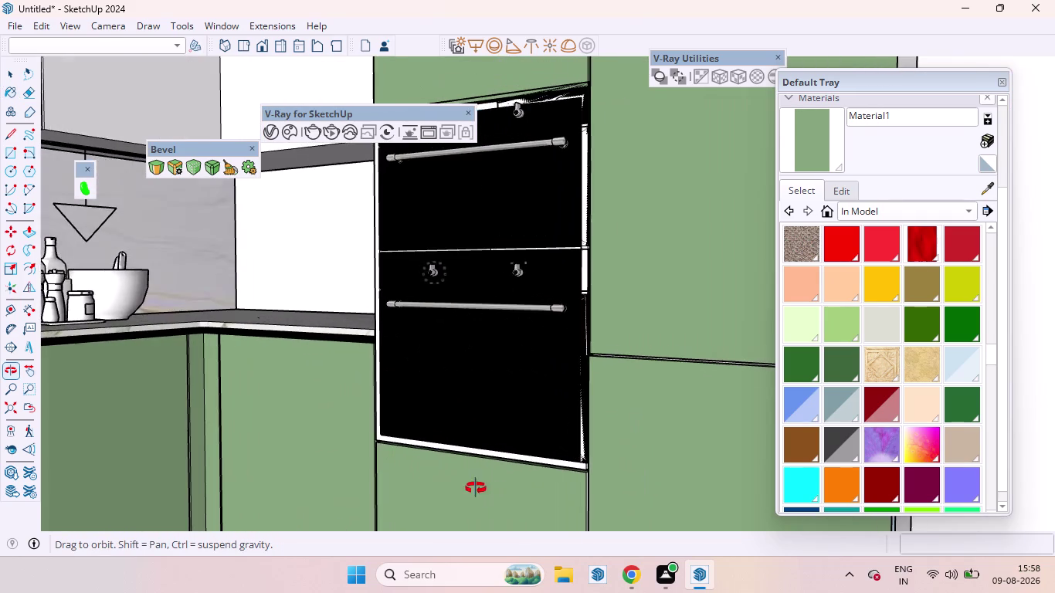
middle_drag(476, 489, 636, 580)
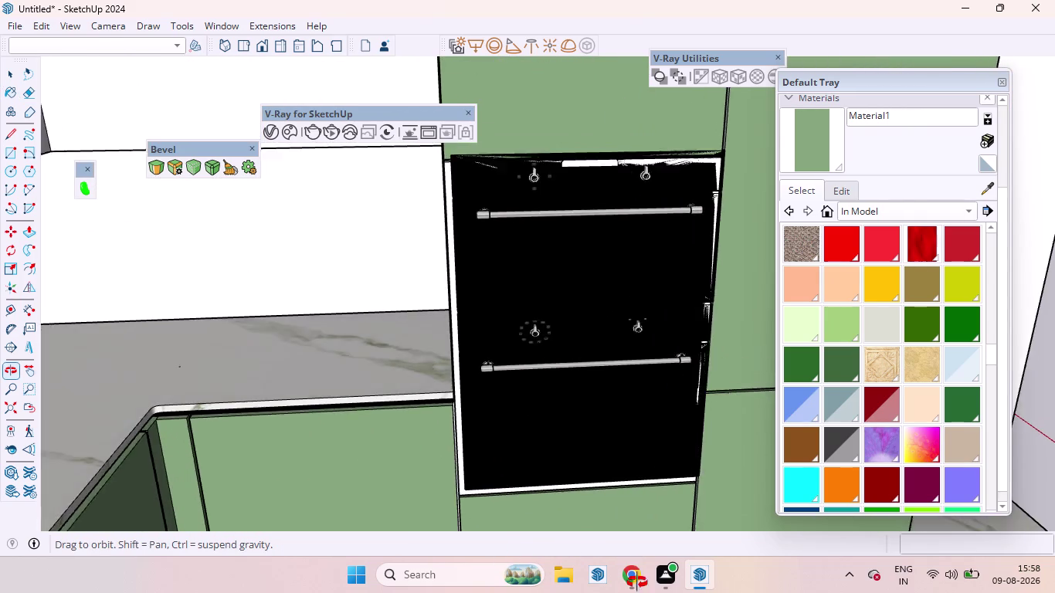
middle_drag(636, 580, 723, 568)
scroll(up, 3)
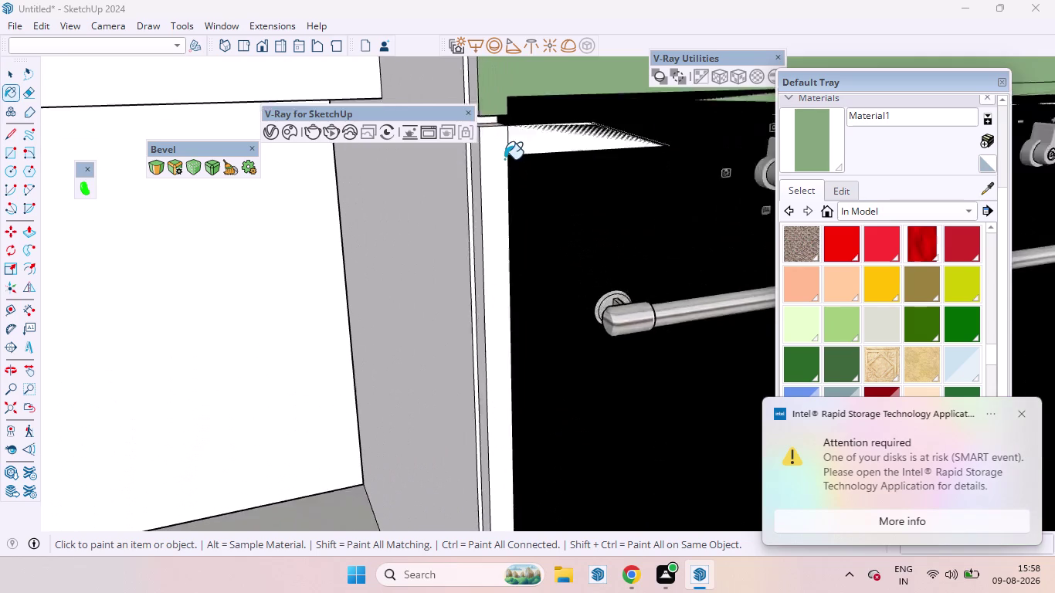
scroll(up, 3)
click(479, 194)
click(484, 210)
click(448, 248)
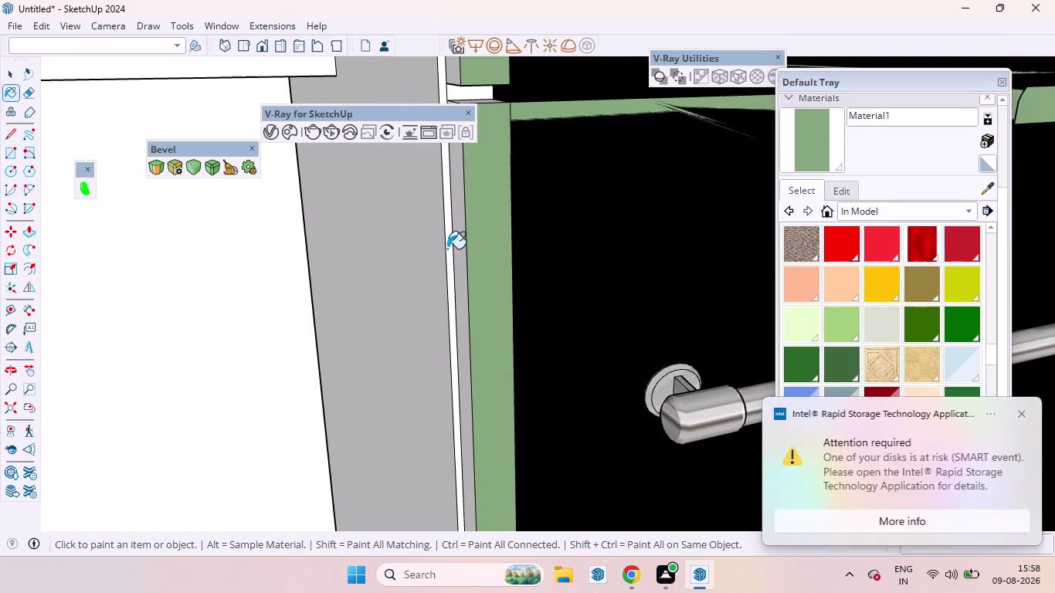
Paint the two side faces next to the oven green.
middle_drag(452, 246, 597, 354)
scroll(down, 3)
scroll(down, 3)
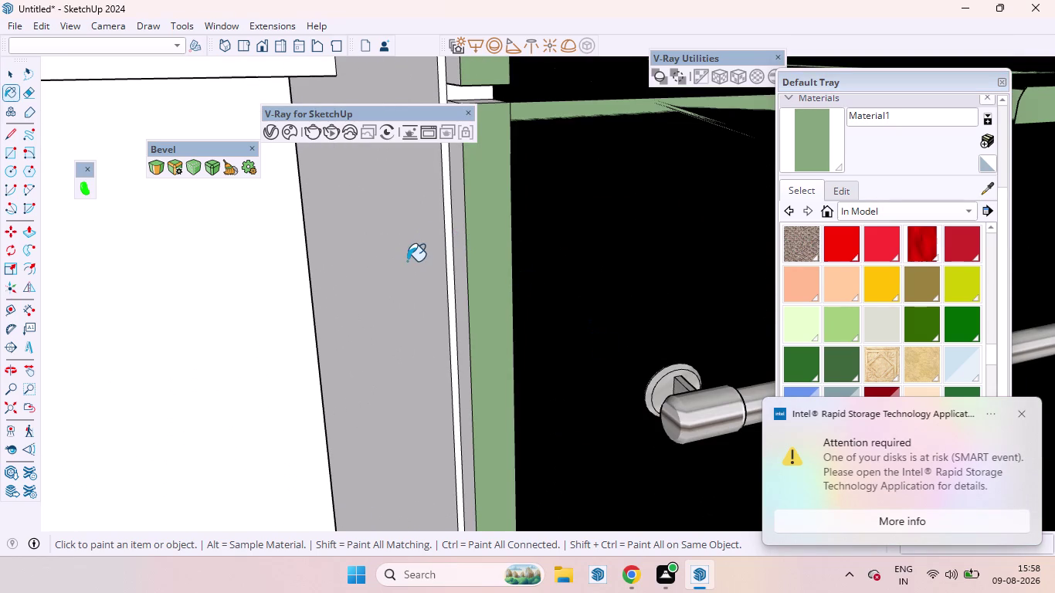
scroll(down, 3)
middle_drag(376, 270, 492, 280)
scroll(up, 3)
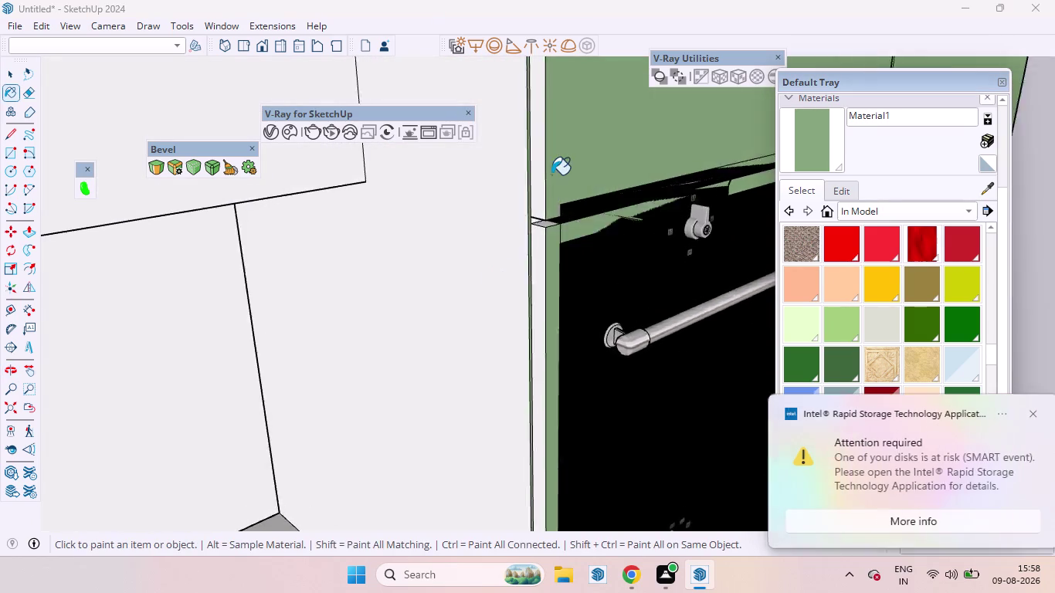
scroll(up, 3)
click(534, 177)
click(526, 347)
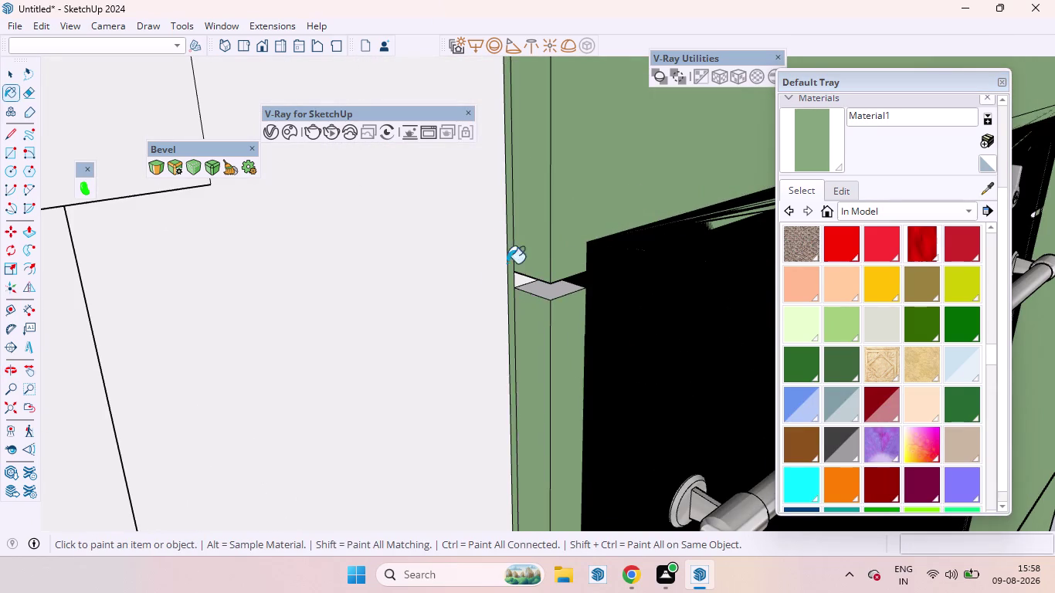
scroll(down, 3)
scroll(down, 3)
scroll(up, 3)
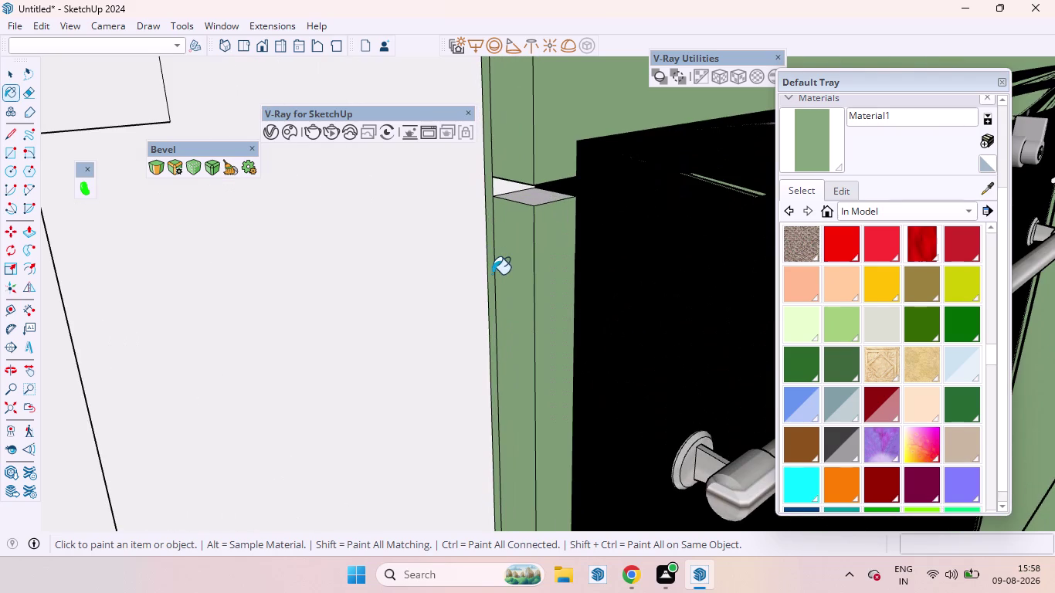
Sample the Default material, apply it to the gap face, and return to Select.
key(space)
click(989, 188)
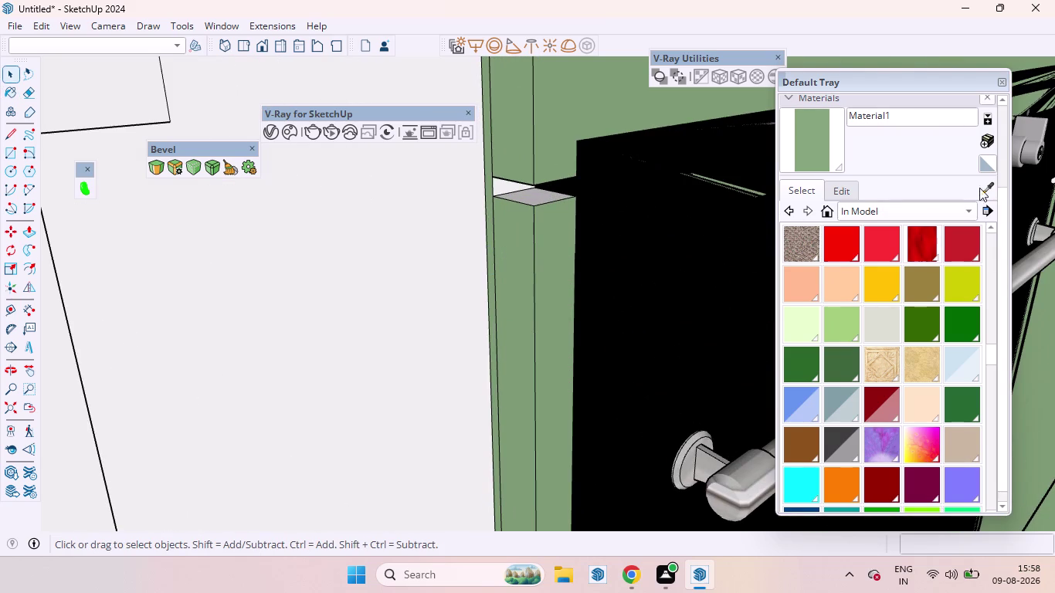
click(336, 236)
scroll(up, 3)
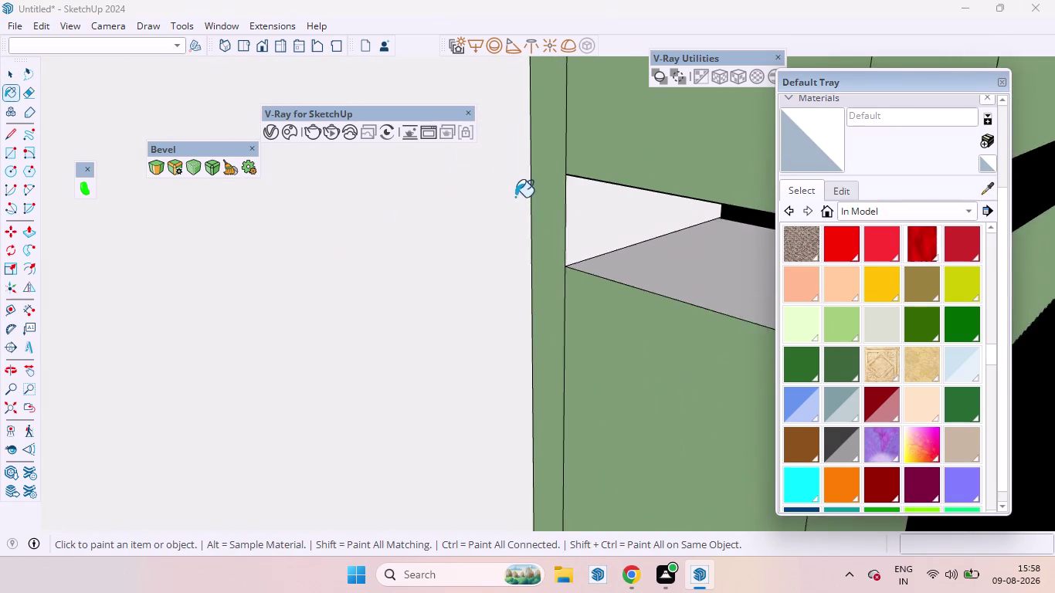
scroll(up, 3)
click(546, 214)
key(space)
scroll(down, 3)
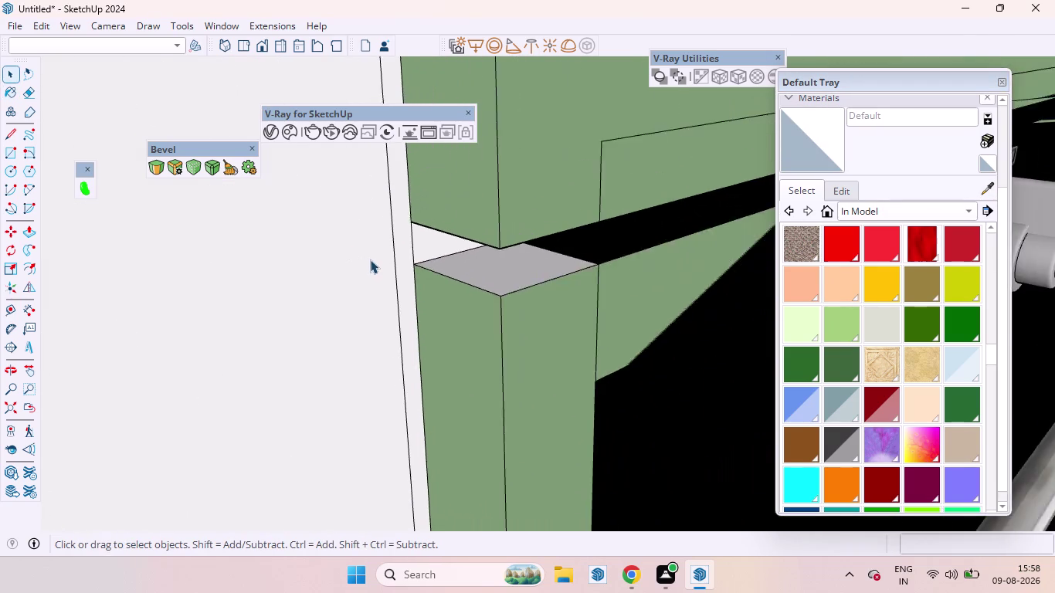
scroll(down, 3)
scroll(down, 3)
scroll(down, 3)
scroll(up, 3)
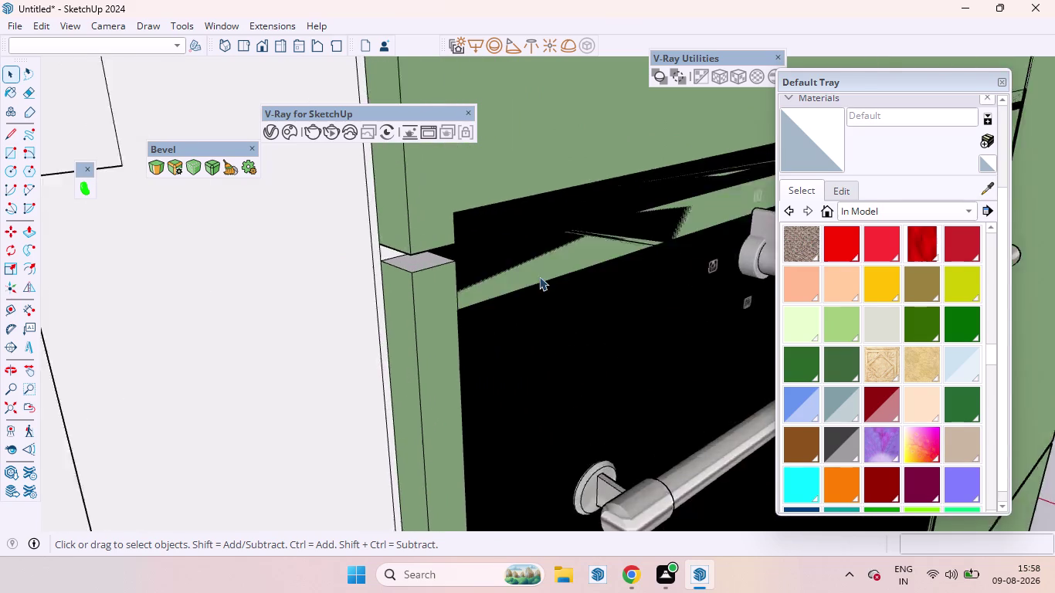
scroll(up, 3)
middle_drag(524, 301, 502, 154)
scroll(down, 3)
scroll(up, 3)
scroll(down, 3)
scroll(down, 3)
scroll(down, 3)
scroll(down, 3)
scroll(down, 3)
scroll(down, 3)
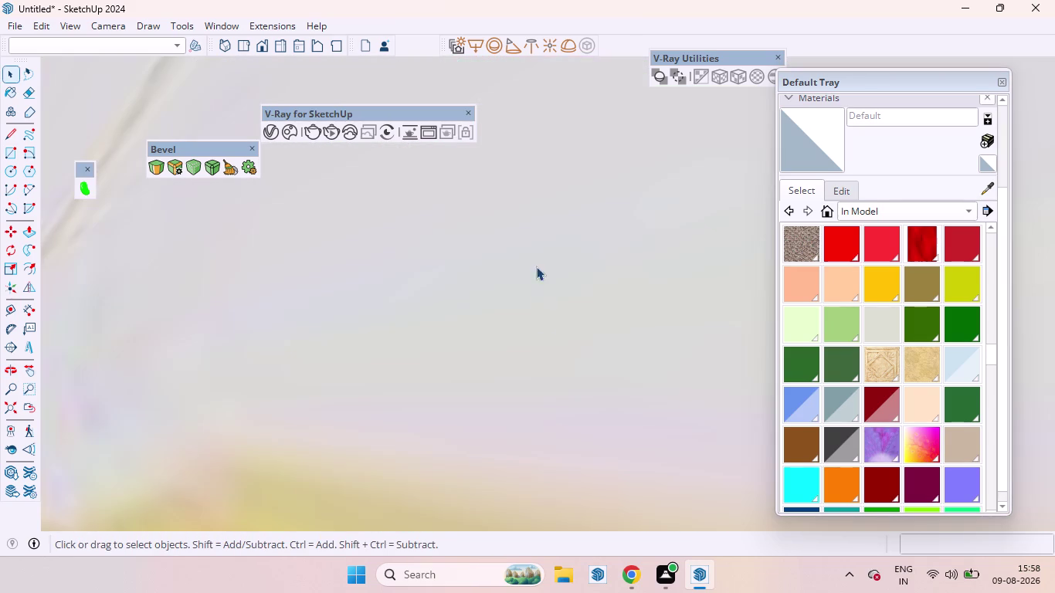
Frame the oven and worktop from the front, then select the upper built-in oven.
click(12, 415)
middle_drag(530, 337, 338, 438)
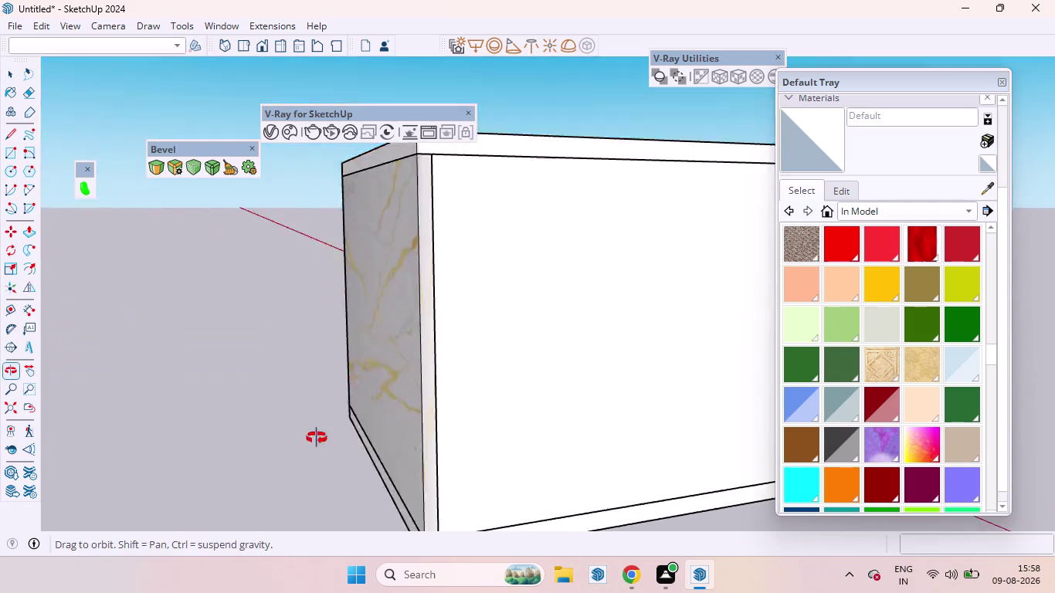
middle_drag(338, 438, 0, 353)
scroll(up, 3)
scroll(down, 3)
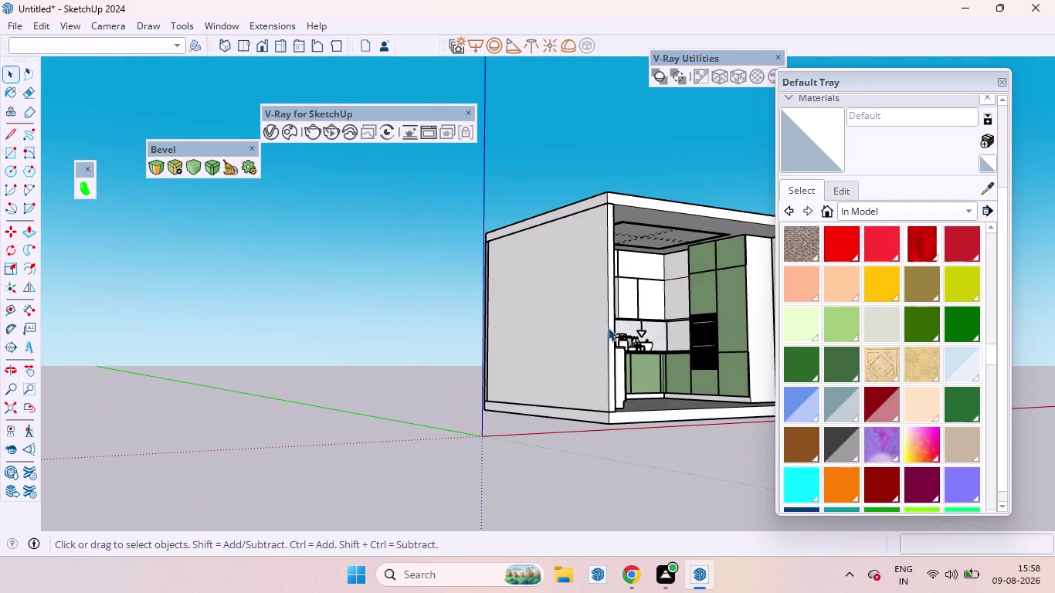
scroll(up, 3)
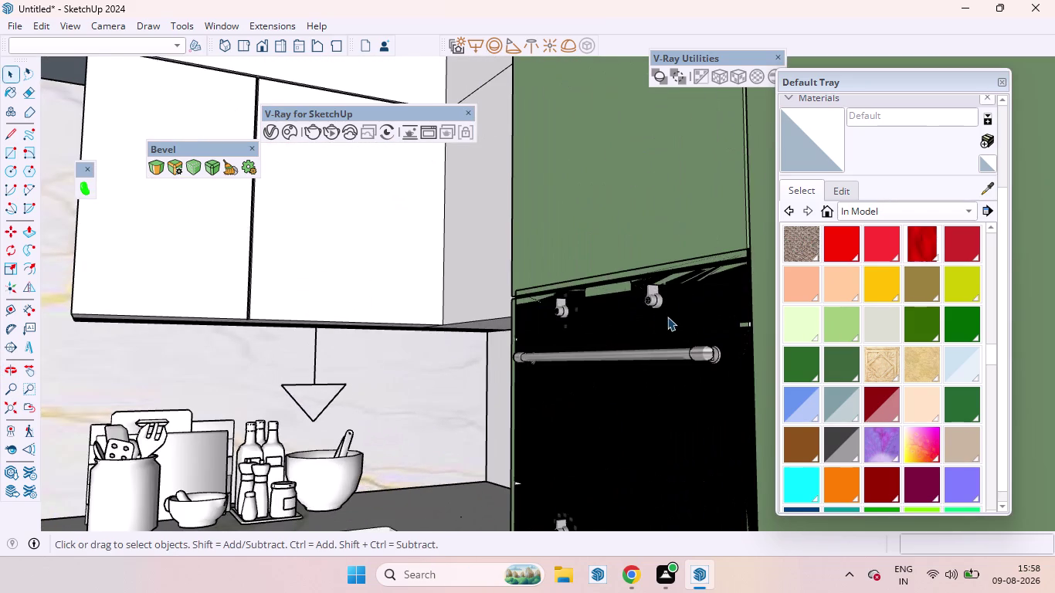
middle_drag(667, 322, 635, 324)
scroll(down, 3)
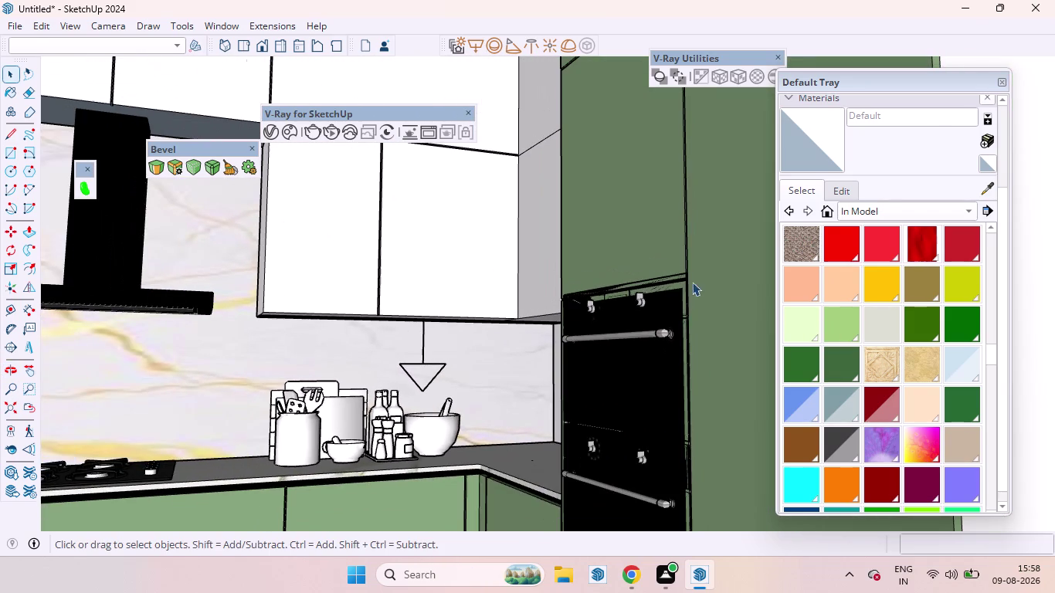
middle_drag(650, 364, 675, 388)
scroll(down, 3)
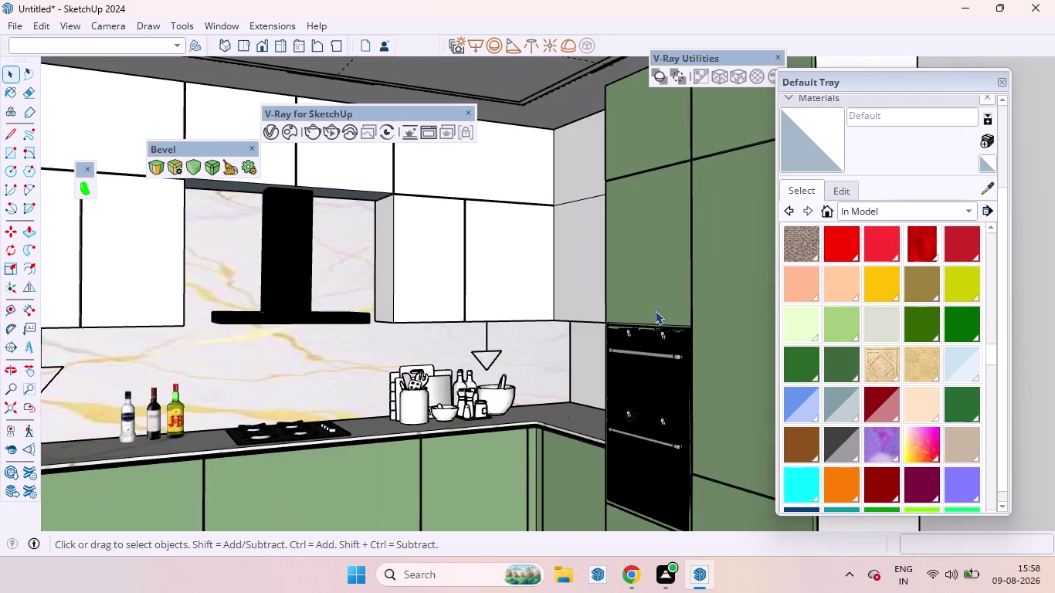
scroll(up, 3)
scroll(down, 3)
middle_drag(657, 364, 672, 375)
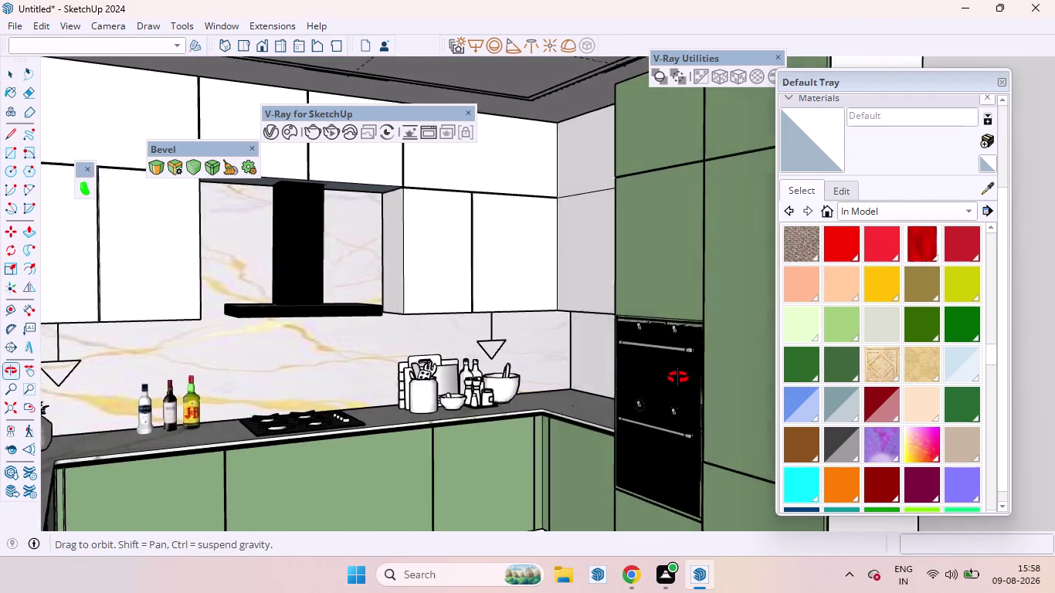
middle_drag(673, 376, 736, 379)
scroll(up, 3)
scroll(up, 3)
scroll(up, 3)
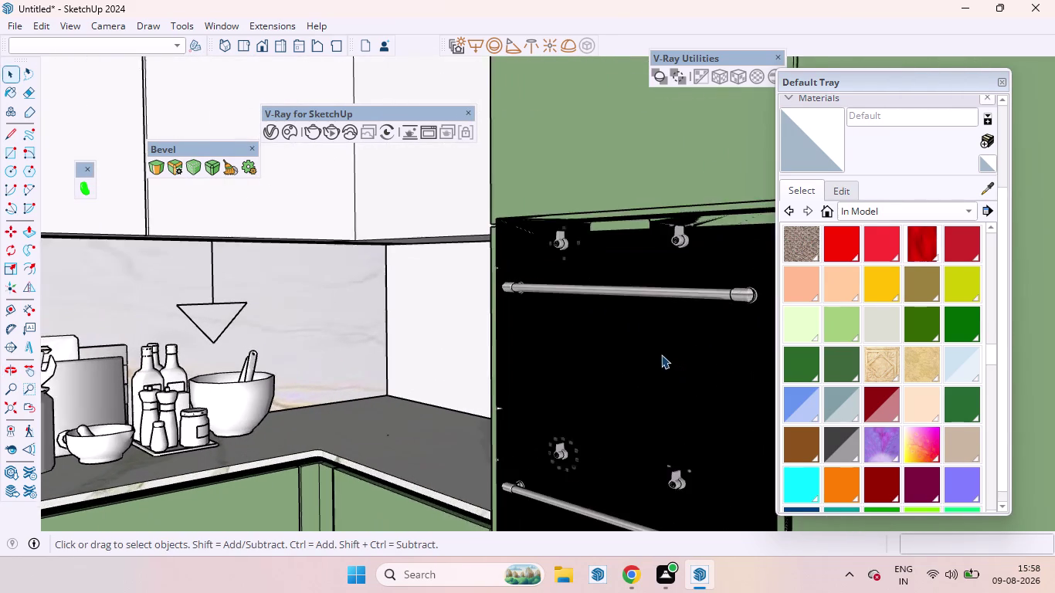
scroll(up, 3)
middle_drag(664, 359, 685, 382)
click(654, 360)
Activate the Scale tool on the upper oven and switch faces to X-ray style.
scroll(down, 3)
scroll(down, 3)
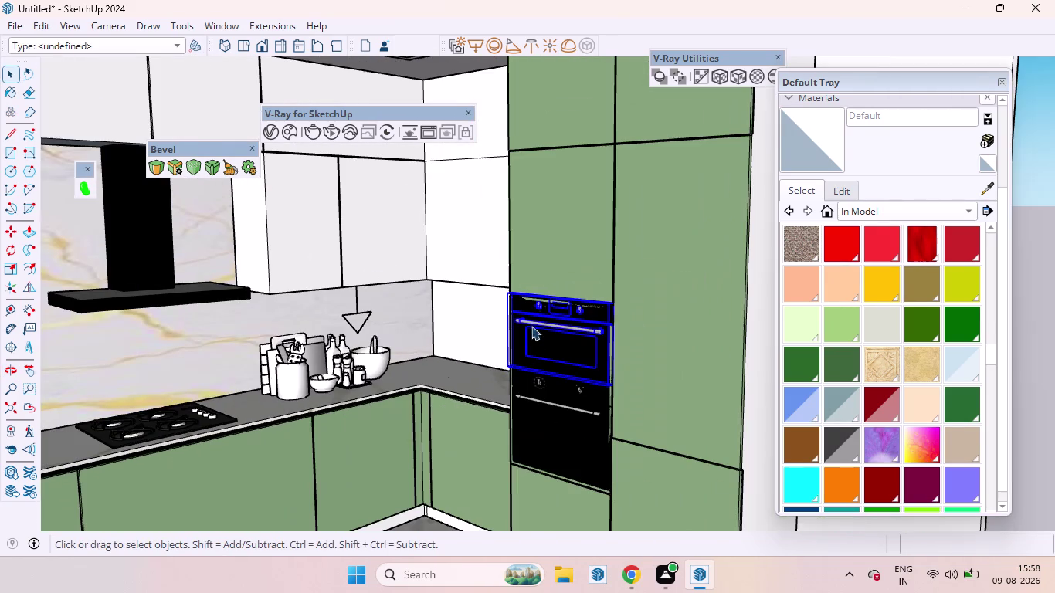
key(s)
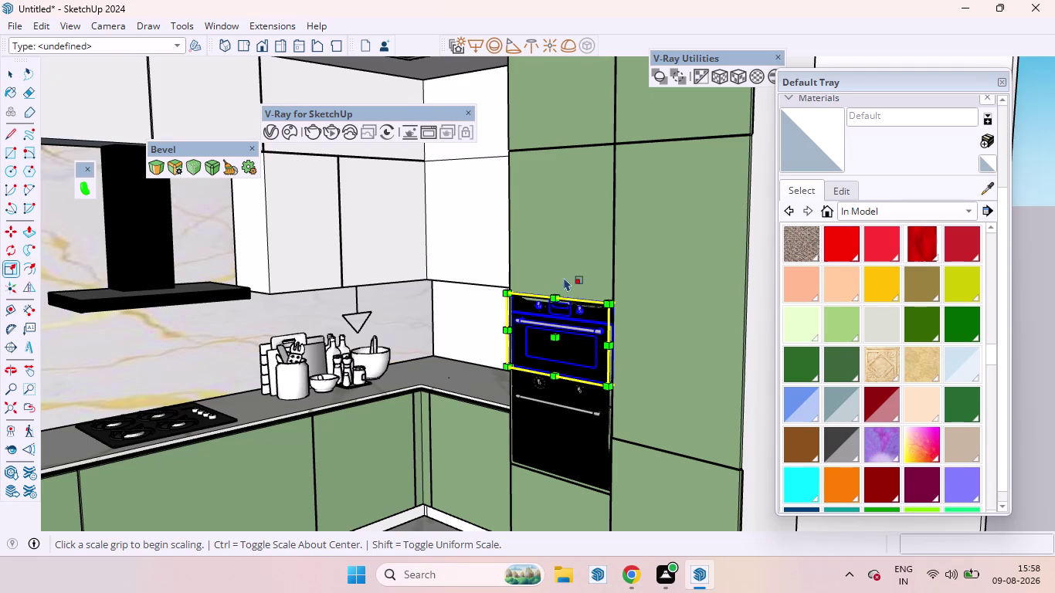
scroll(up, 3)
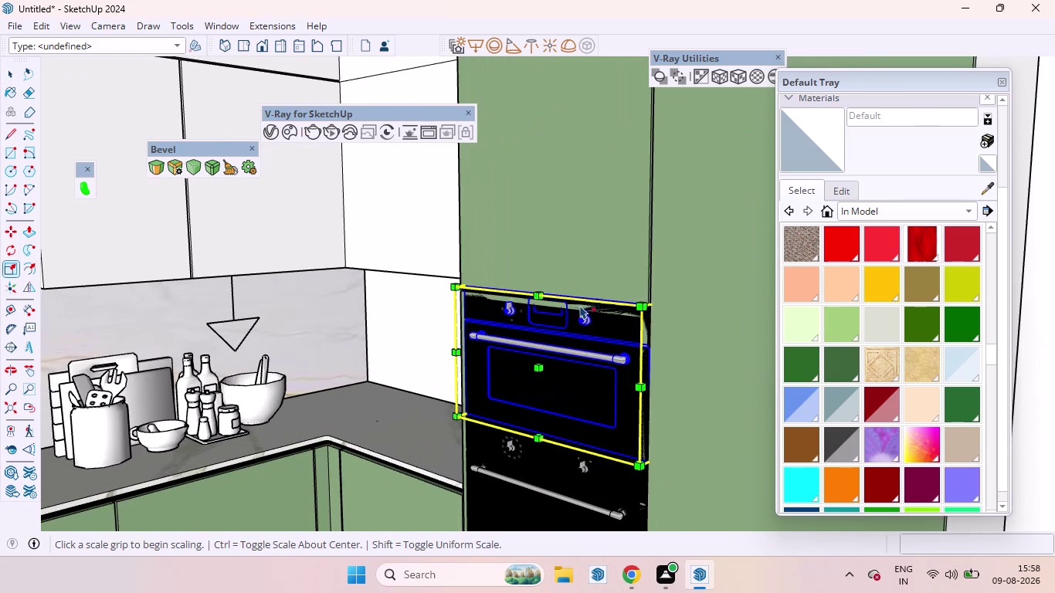
middle_drag(576, 324, 581, 273)
scroll(up, 3)
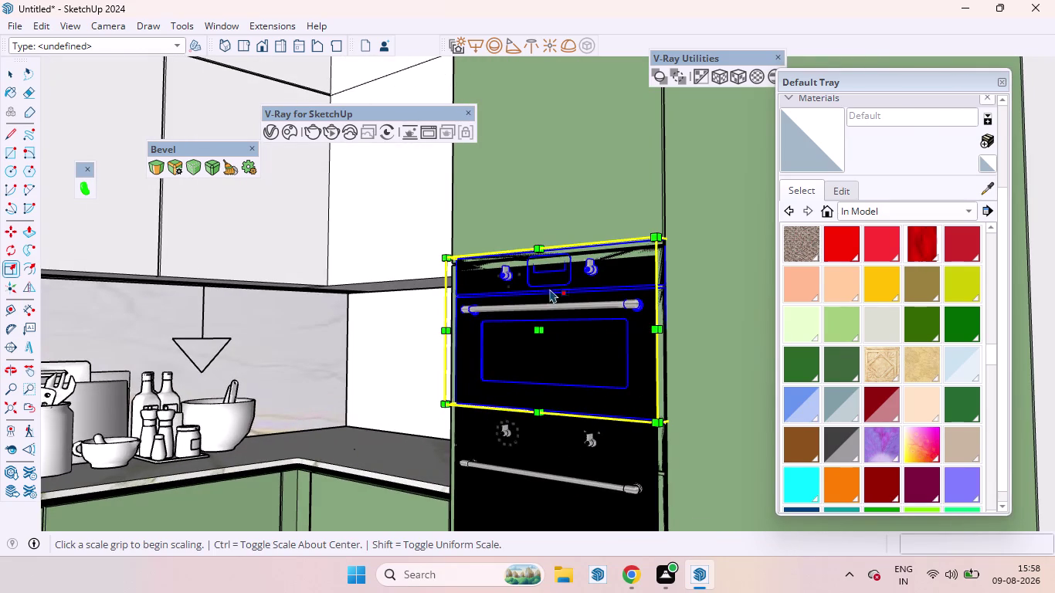
click(42, 29)
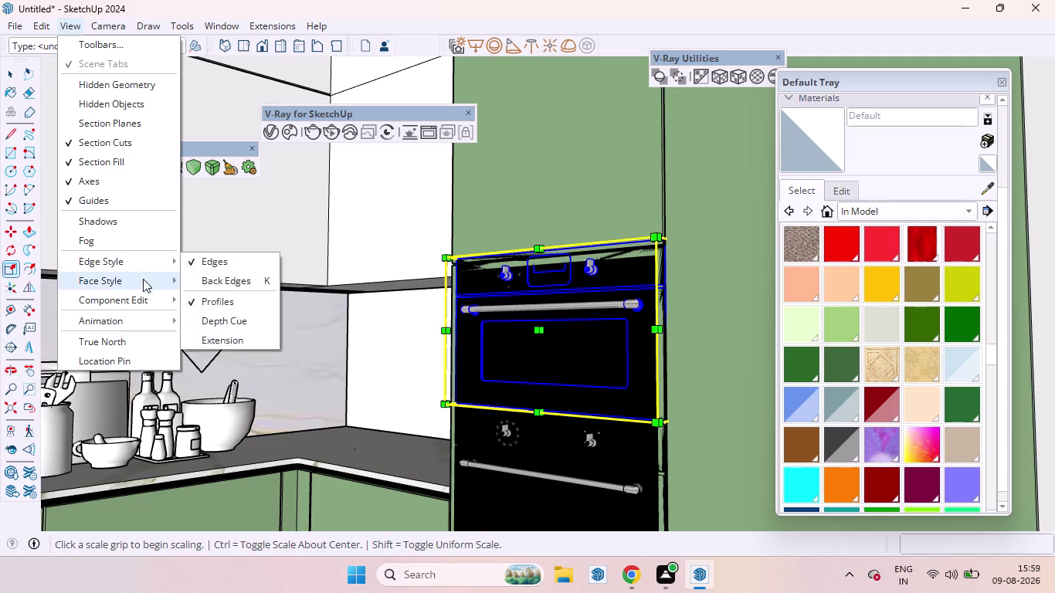
click(210, 283)
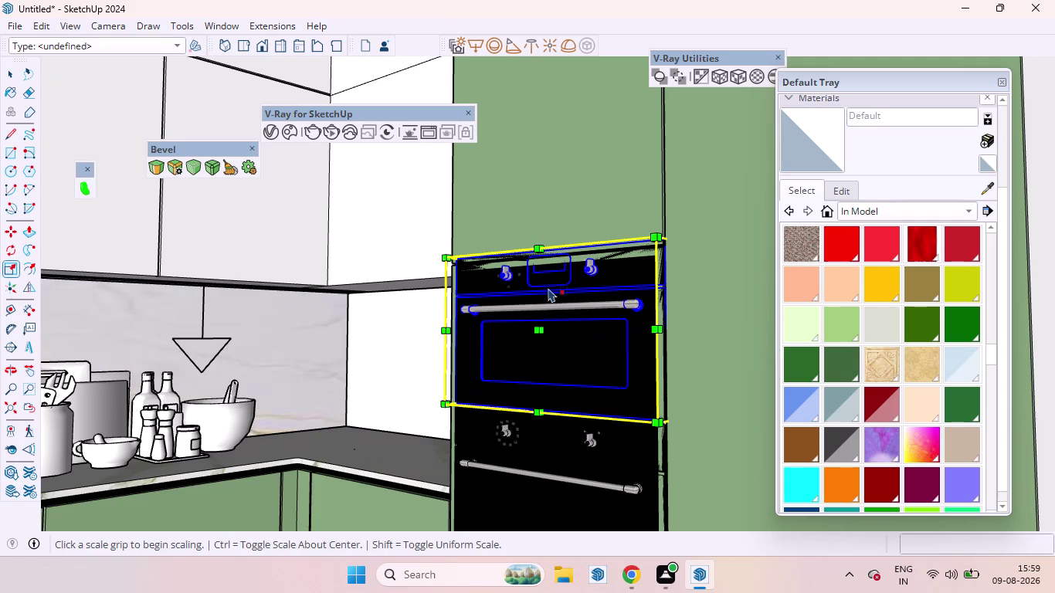
Scale the upper oven to about 0.91 along the blue axis and return to Select.
middle_drag(583, 255, 591, 301)
middle_drag(592, 302, 660, 395)
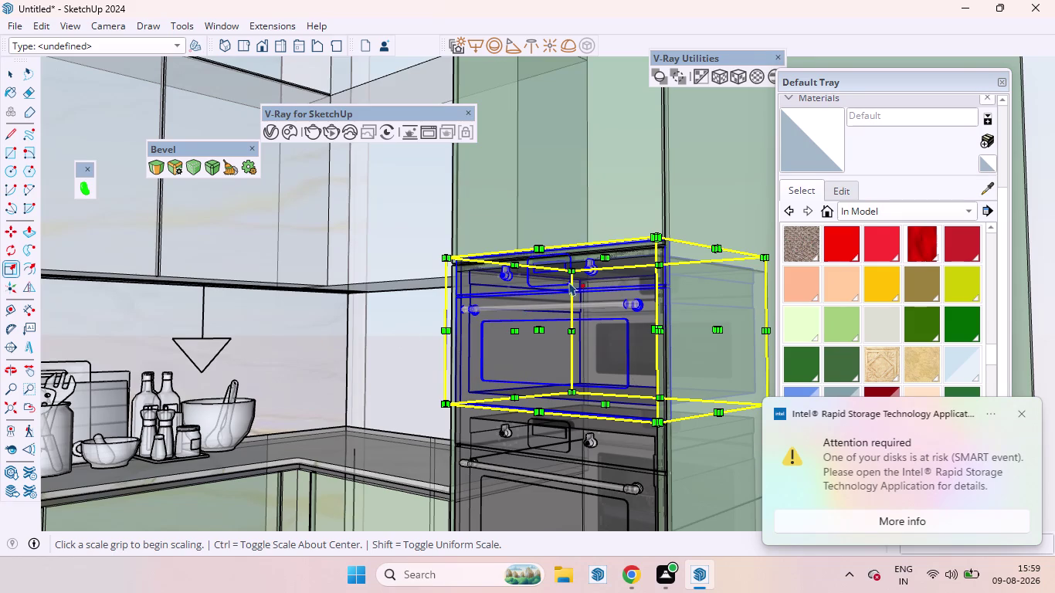
drag(608, 256, 607, 265)
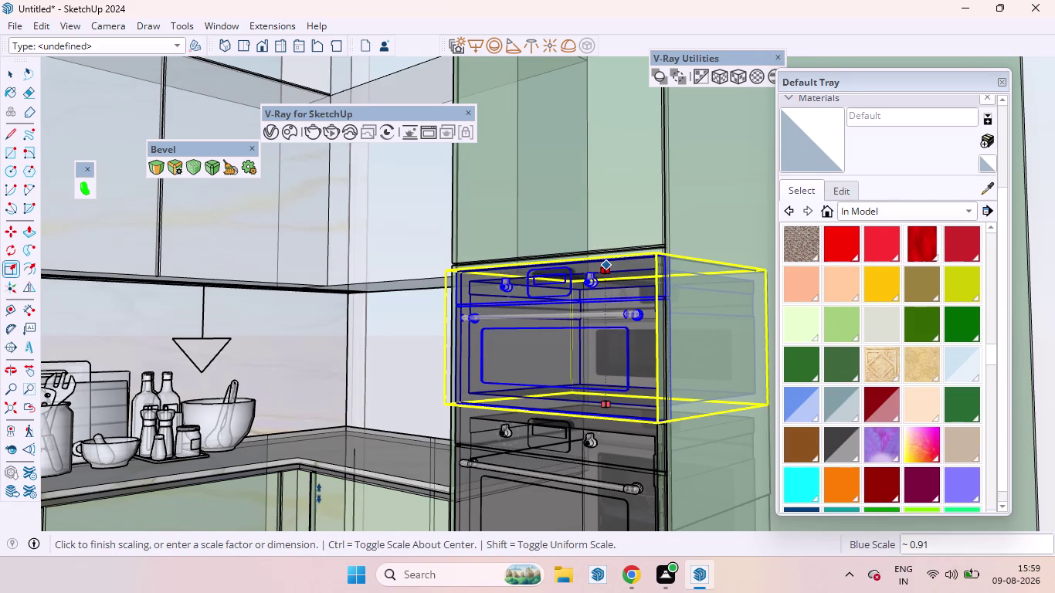
key(space)
scroll(down, 3)
scroll(down, 3)
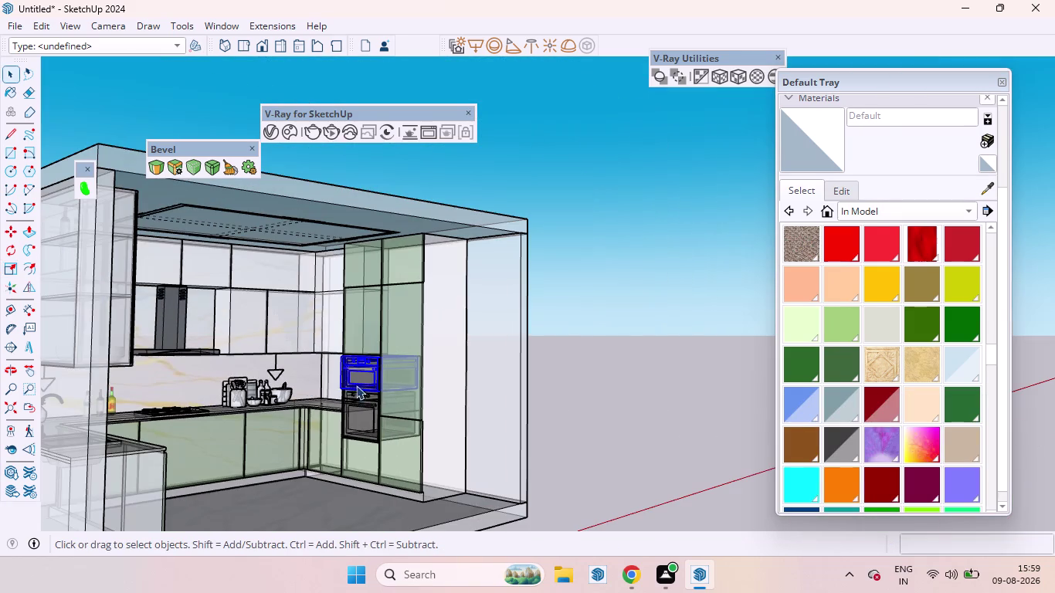
Turn X-ray off and zoom extents to fit the whole kitchen in view.
key(space)
click(627, 443)
scroll(up, 3)
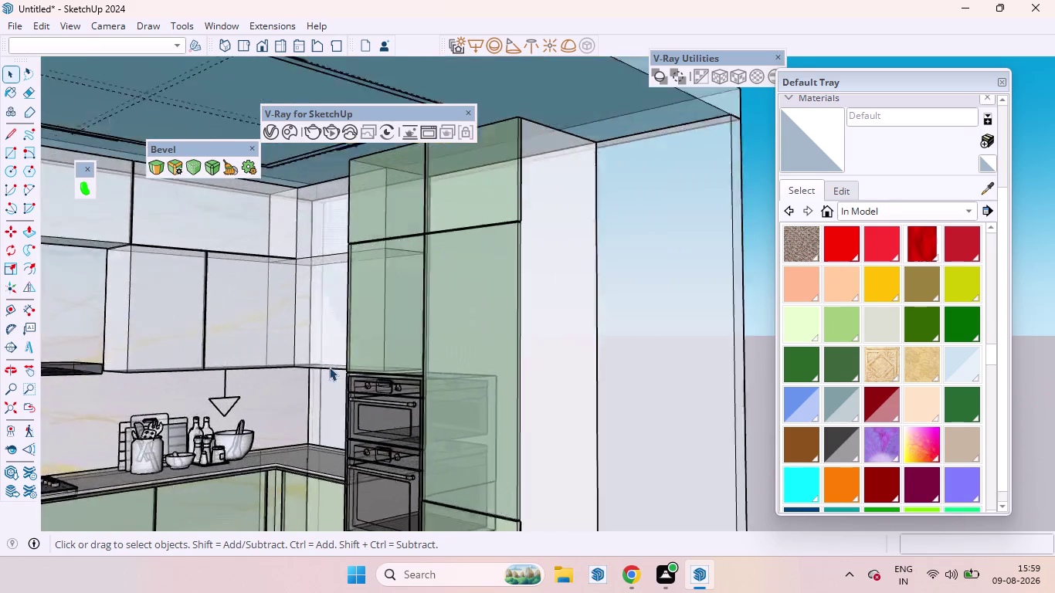
scroll(up, 3)
middle_drag(343, 376, 477, 363)
click(79, 27)
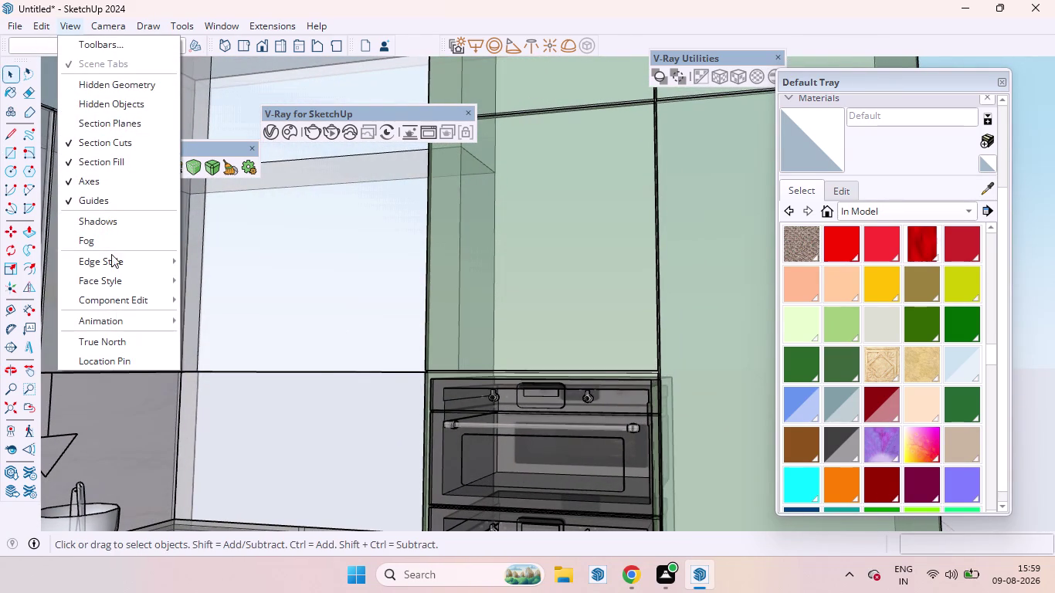
click(212, 288)
scroll(down, 3)
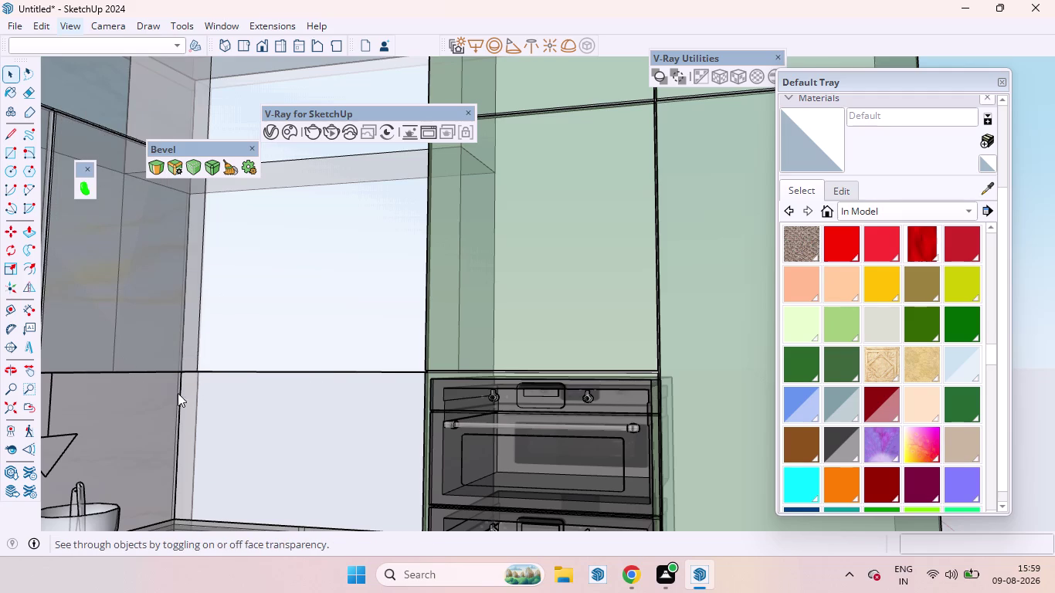
scroll(down, 3)
scroll(down, 3)
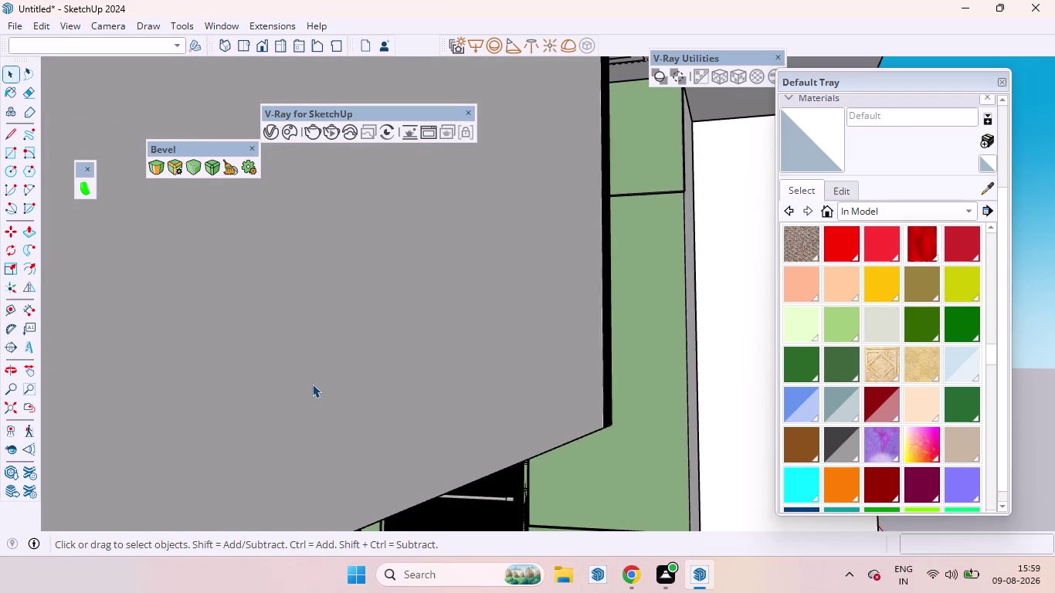
scroll(down, 3)
scroll(down, 3)
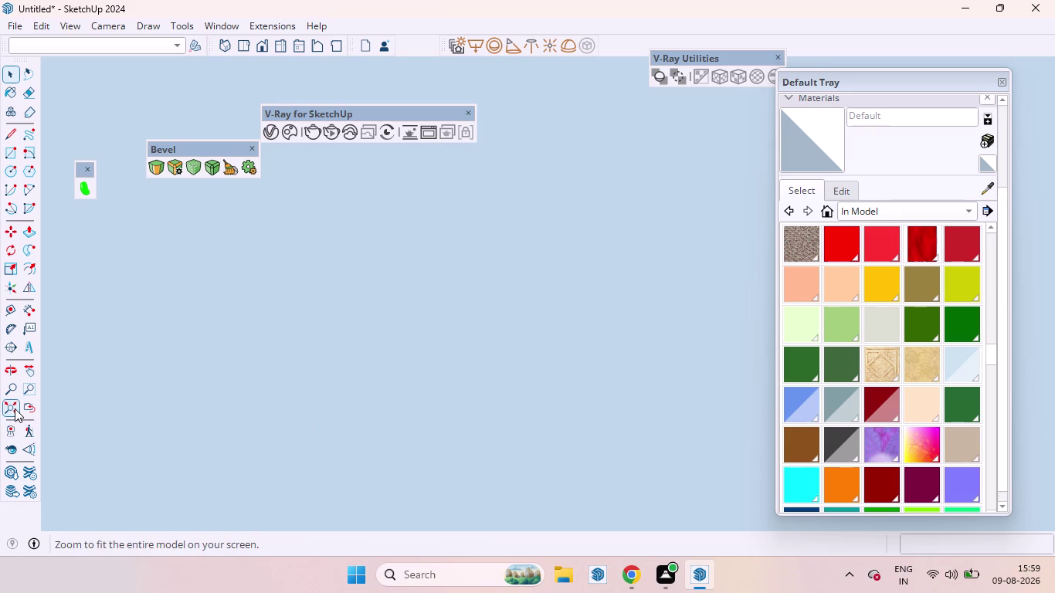
click(15, 408)
scroll(down, 3)
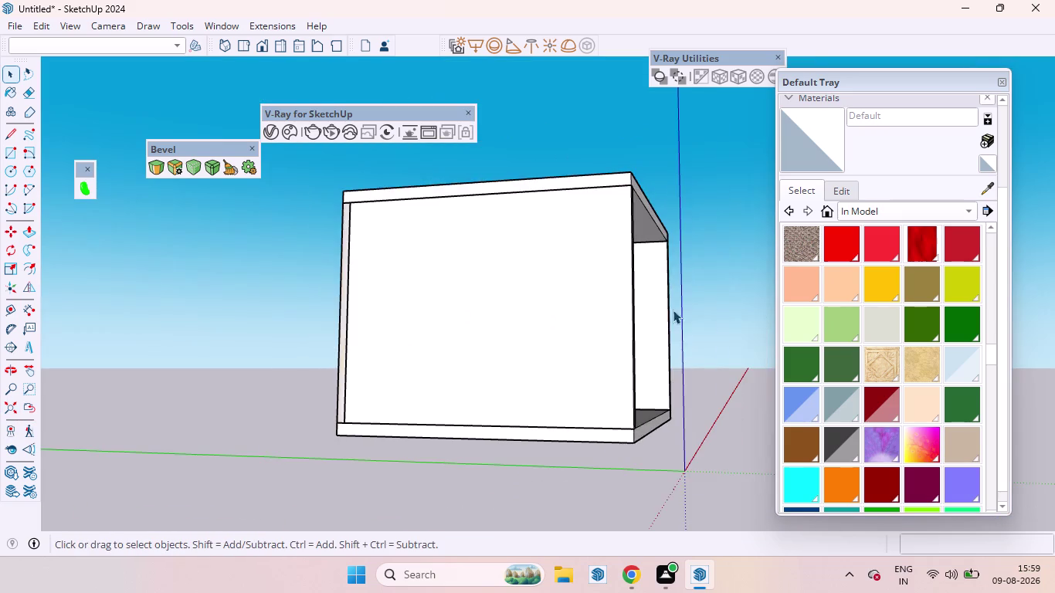
middle_drag(676, 309, 419, 381)
scroll(up, 3)
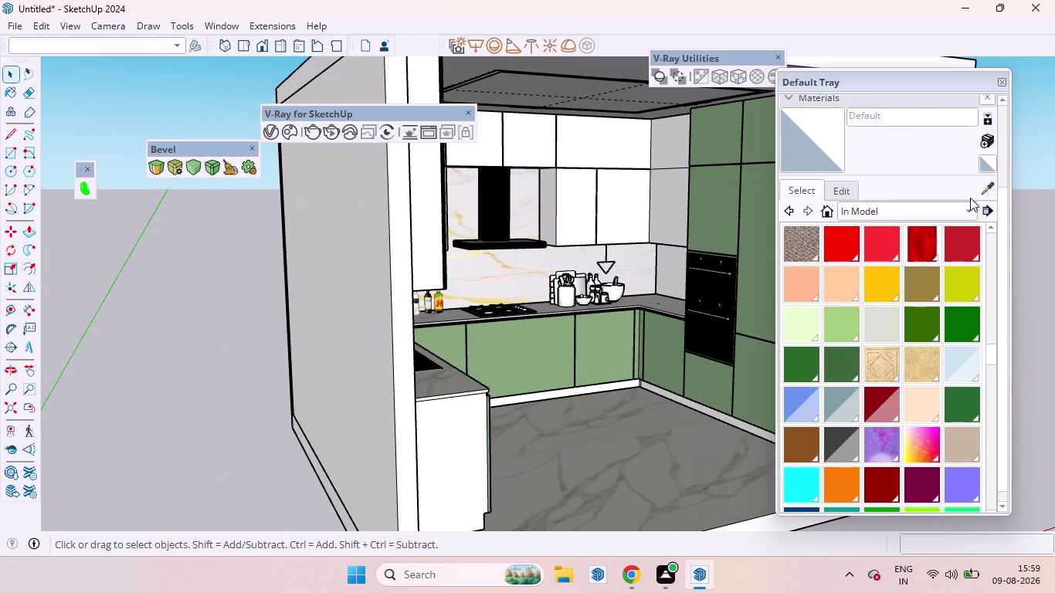
Sample the green Material1 from a painted cabinet.
click(995, 184)
click(609, 350)
scroll(down, 3)
scroll(up, 3)
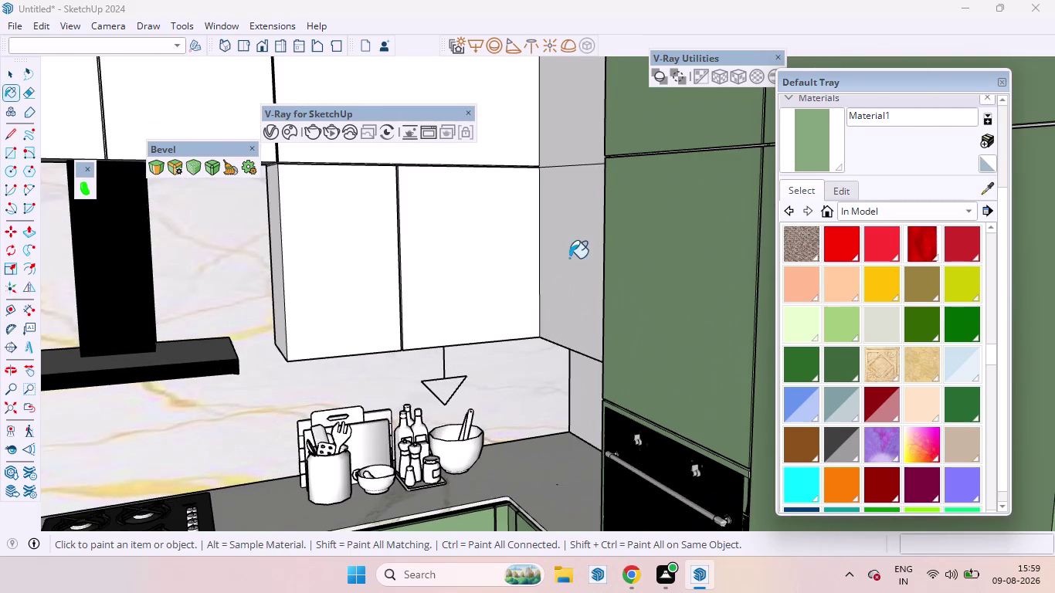
Paint the sink-side cabinet end panel with green Material1.
middle_drag(571, 258, 741, 327)
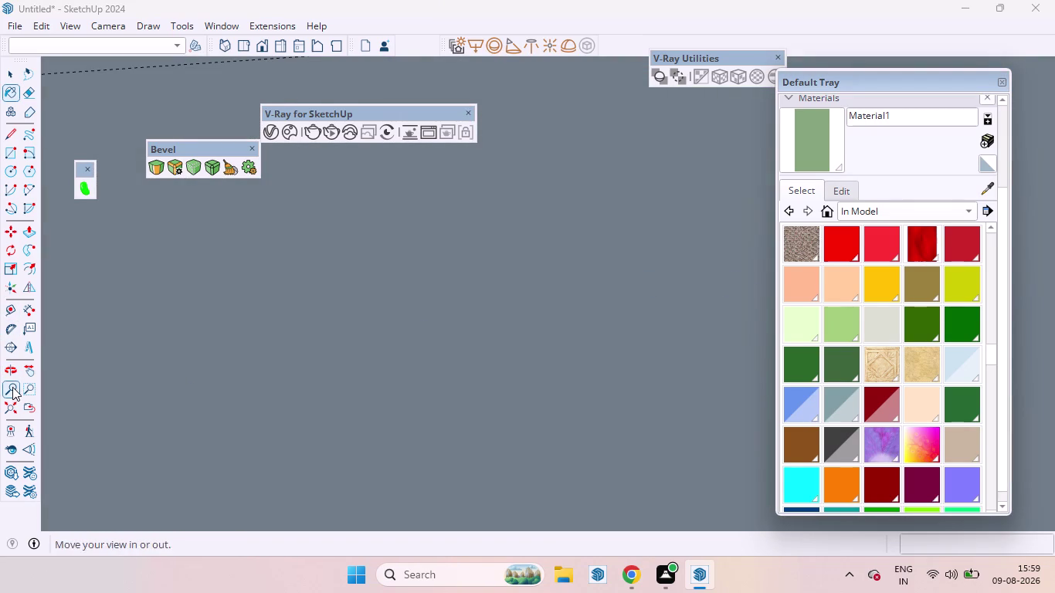
click(8, 414)
middle_drag(664, 264, 97, 207)
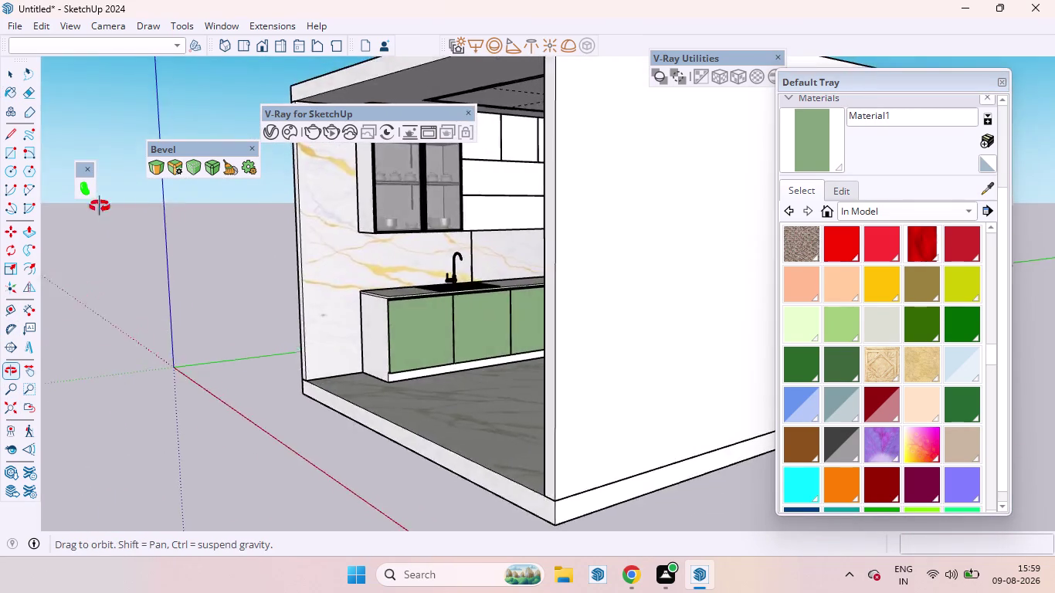
middle_drag(97, 207, 239, 176)
scroll(down, 3)
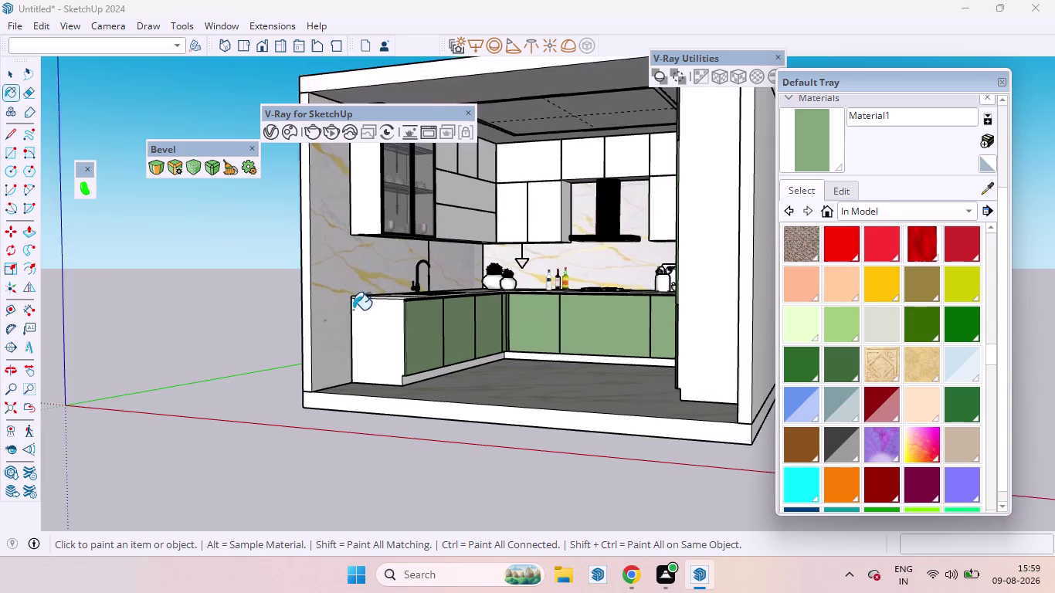
scroll(down, 3)
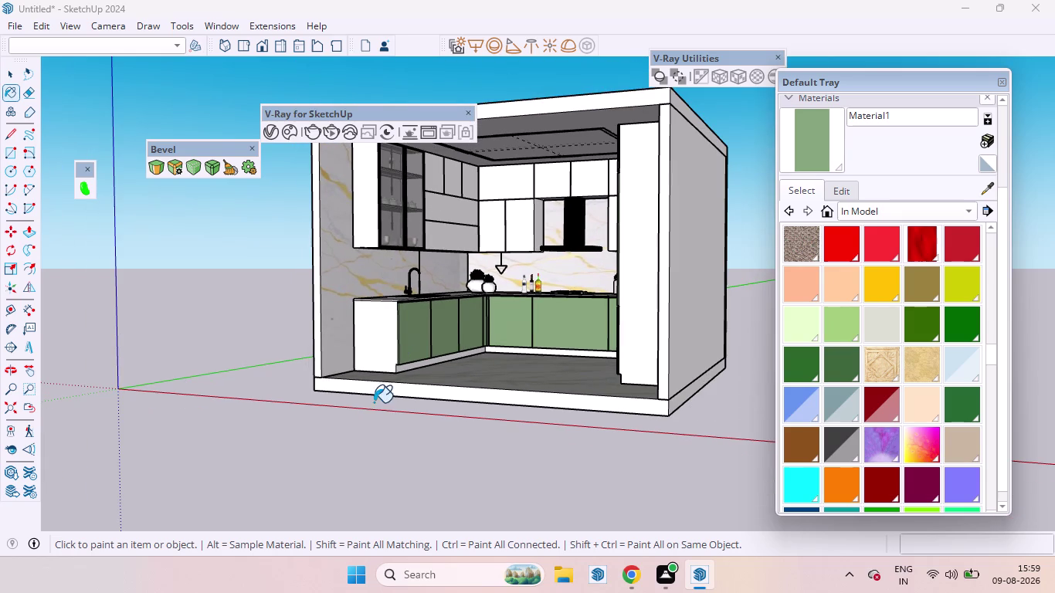
scroll(up, 3)
scroll(up, 3)
scroll(up, 3)
click(403, 302)
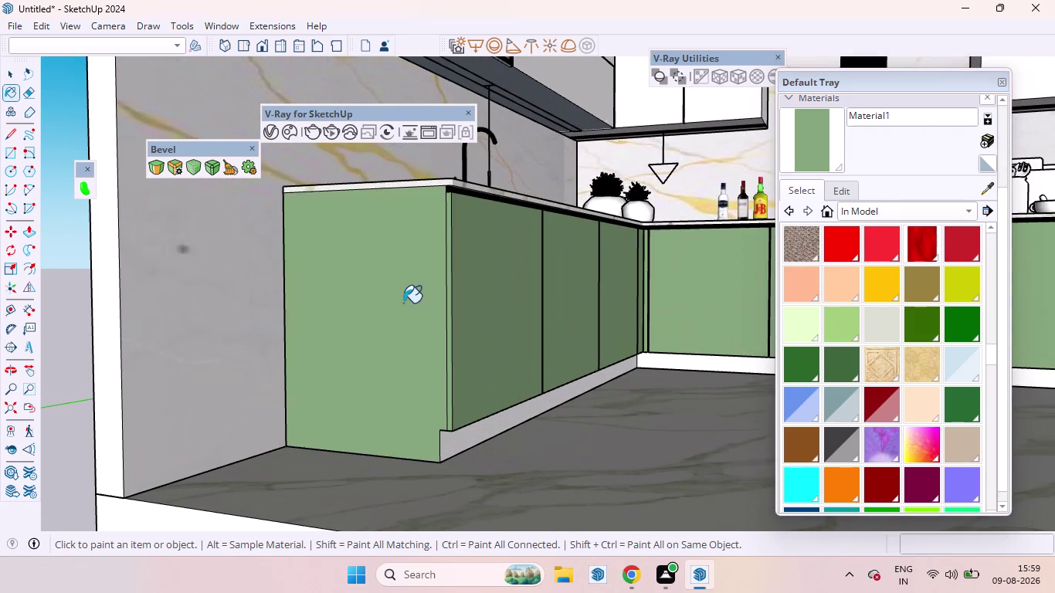
Paint both grey plinth faces under the base cabinets green.
scroll(down, 3)
middle_drag(416, 340, 462, 310)
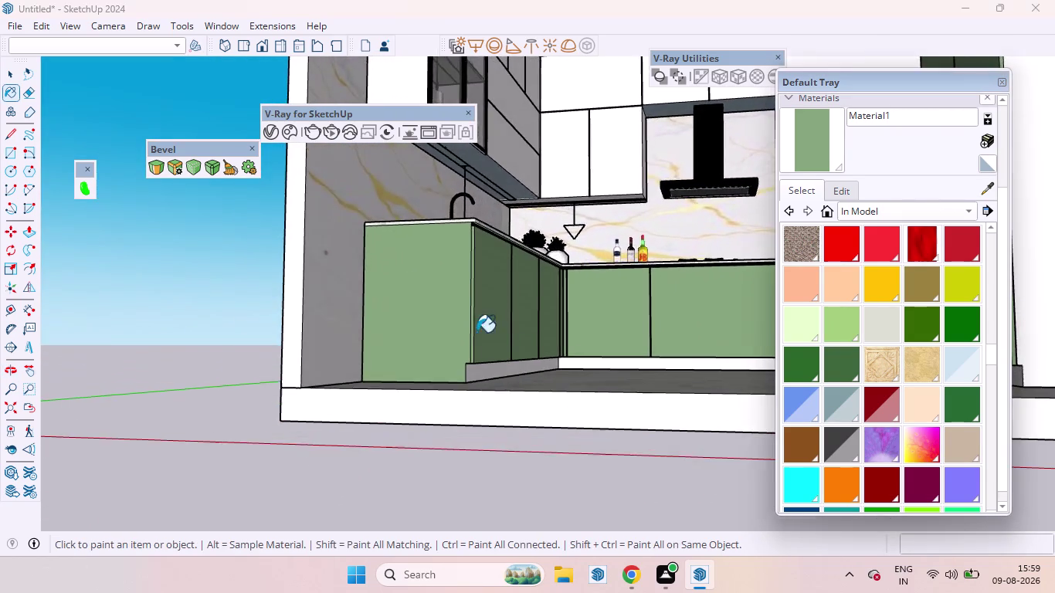
scroll(up, 3)
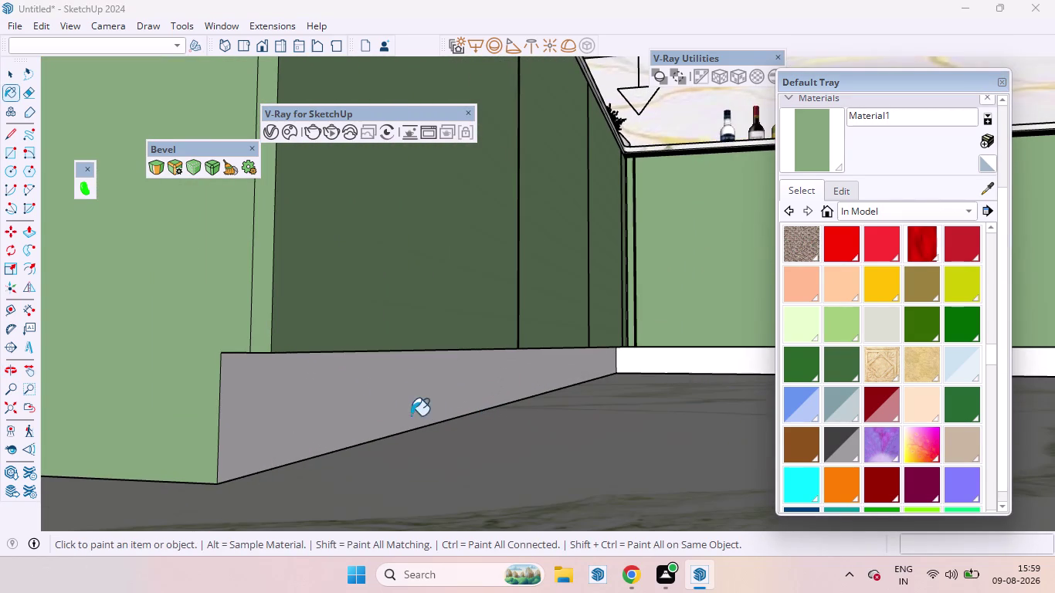
click(329, 407)
click(652, 366)
Paint the tall glass cabinet's side panel with green Material1.
scroll(down, 3)
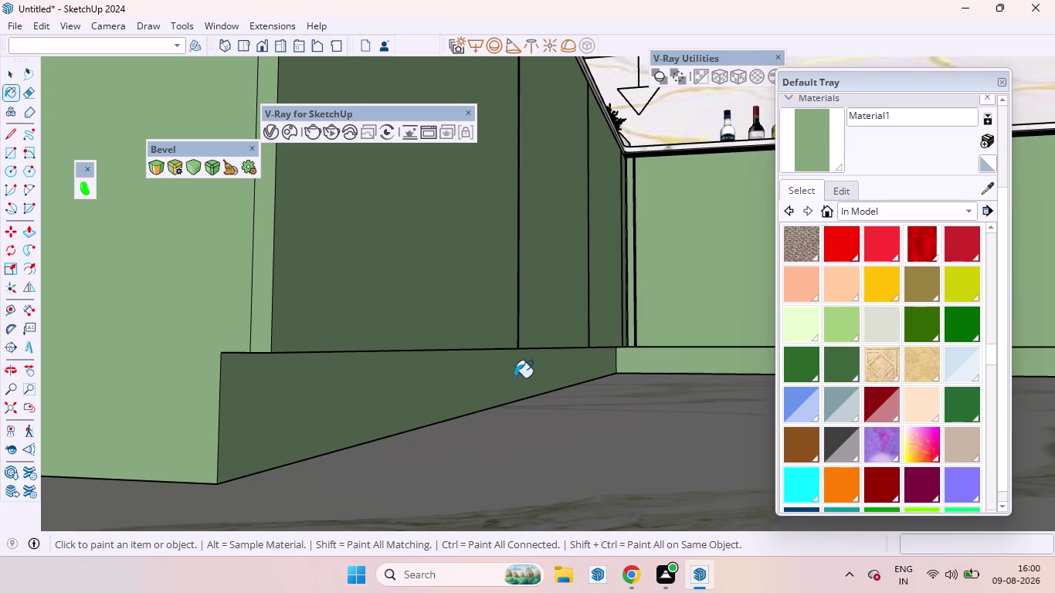
scroll(down, 3)
scroll(down, 3)
middle_drag(400, 364, 399, 385)
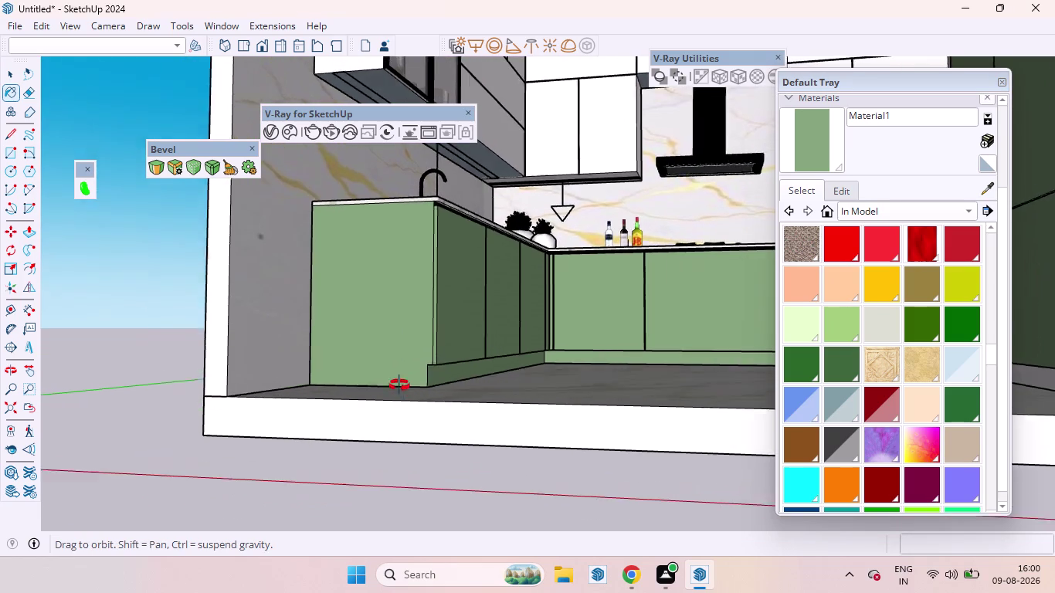
middle_drag(399, 385, 402, 436)
scroll(down, 3)
scroll(down, 3)
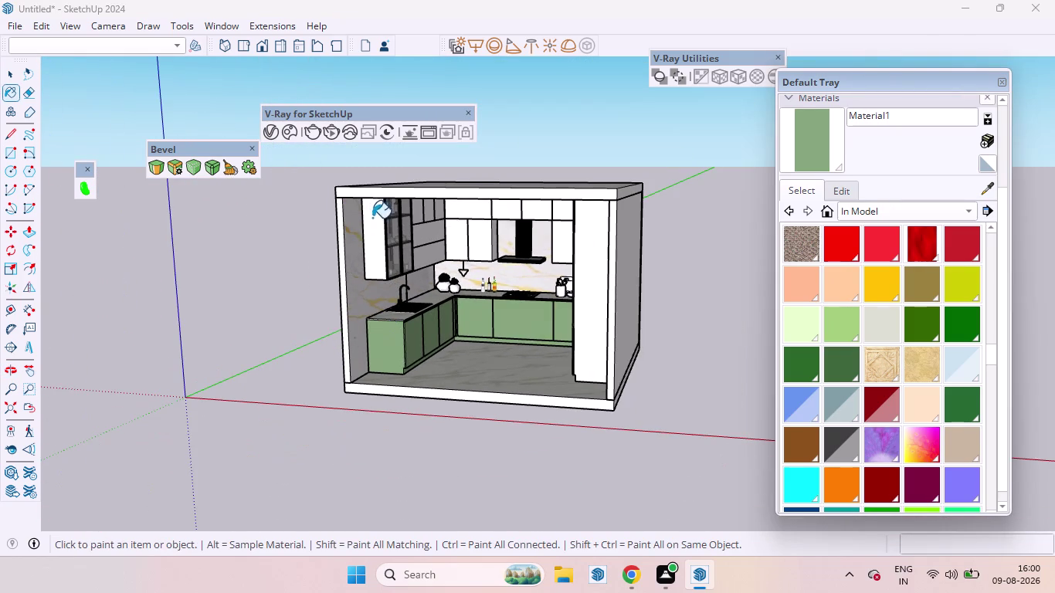
click(379, 222)
scroll(up, 3)
scroll(up, 3)
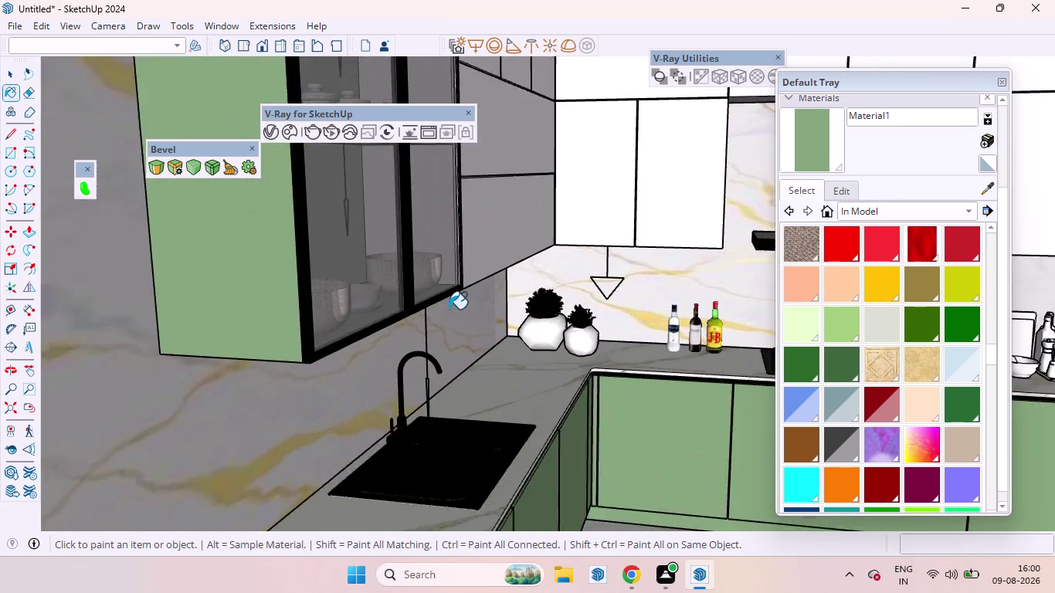
scroll(up, 3)
scroll(down, 3)
scroll(down, 3)
scroll(up, 3)
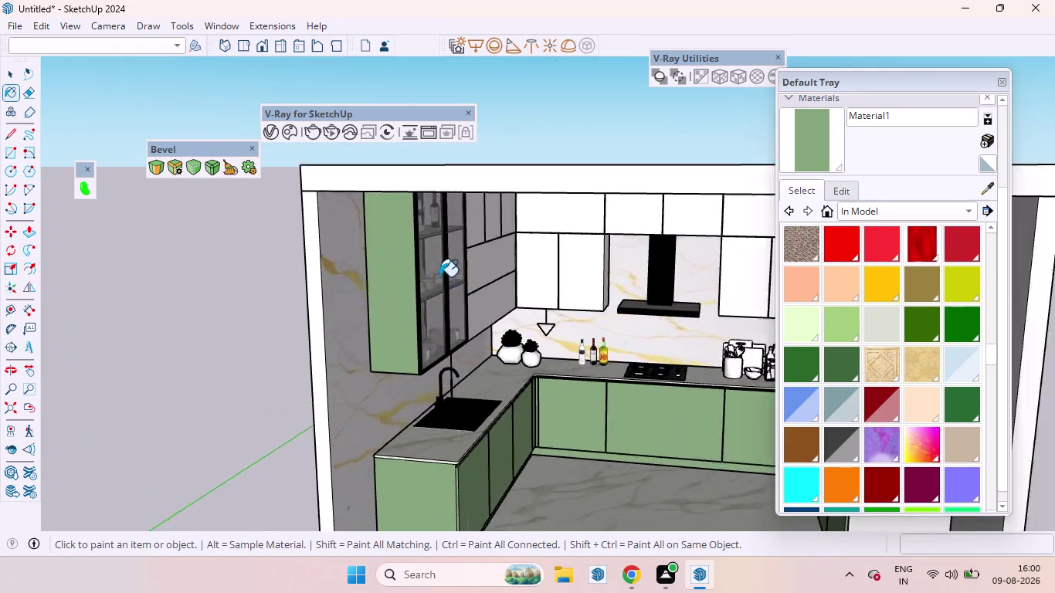
scroll(up, 3)
scroll(down, 3)
scroll(up, 3)
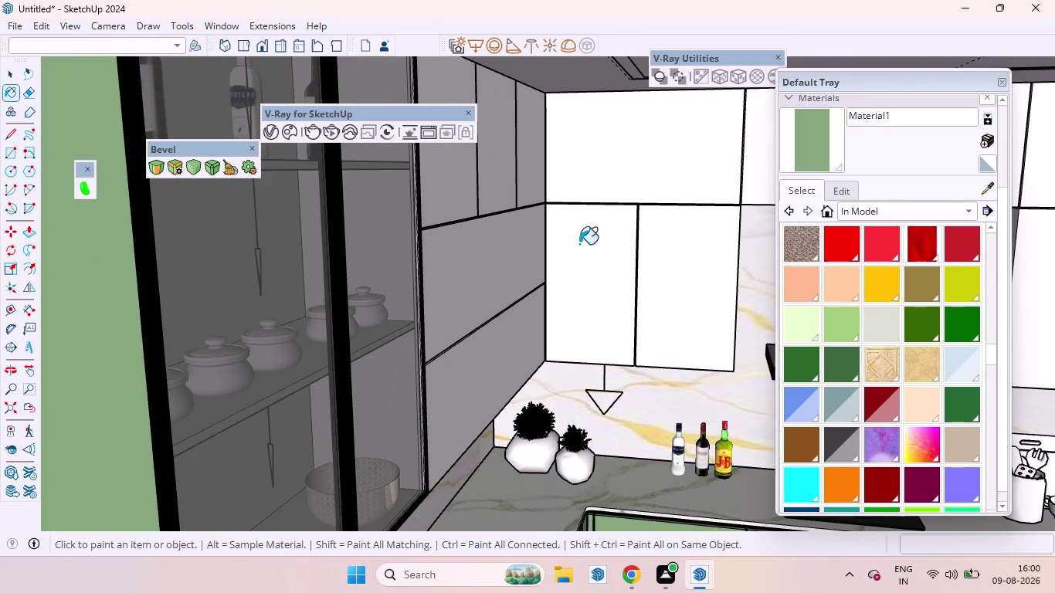
Paint the upper cabinet panel and its adjacent faces green.
click(573, 160)
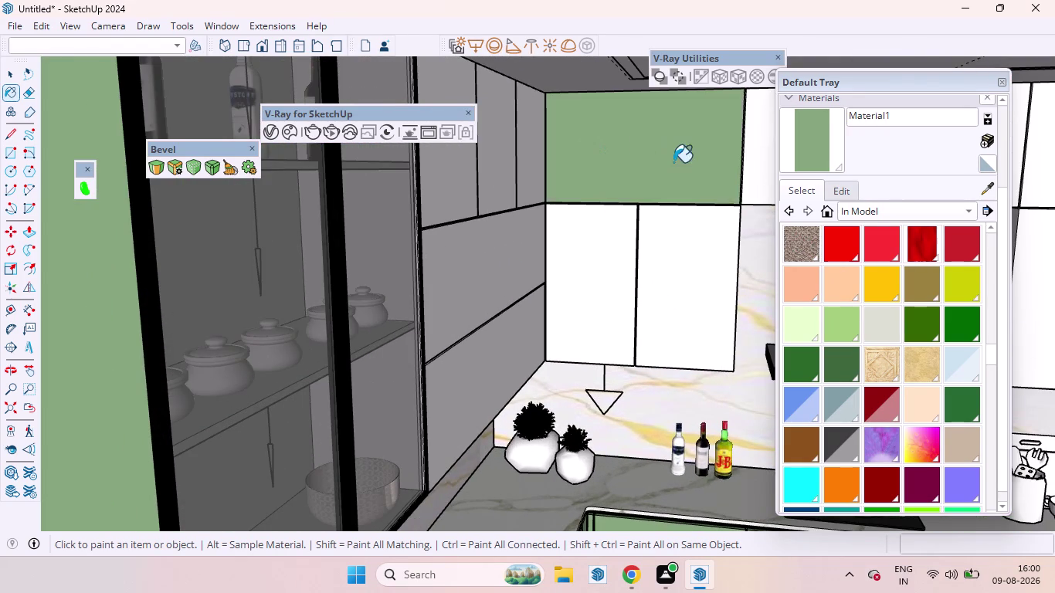
scroll(down, 3)
scroll(up, 3)
click(694, 175)
scroll(up, 3)
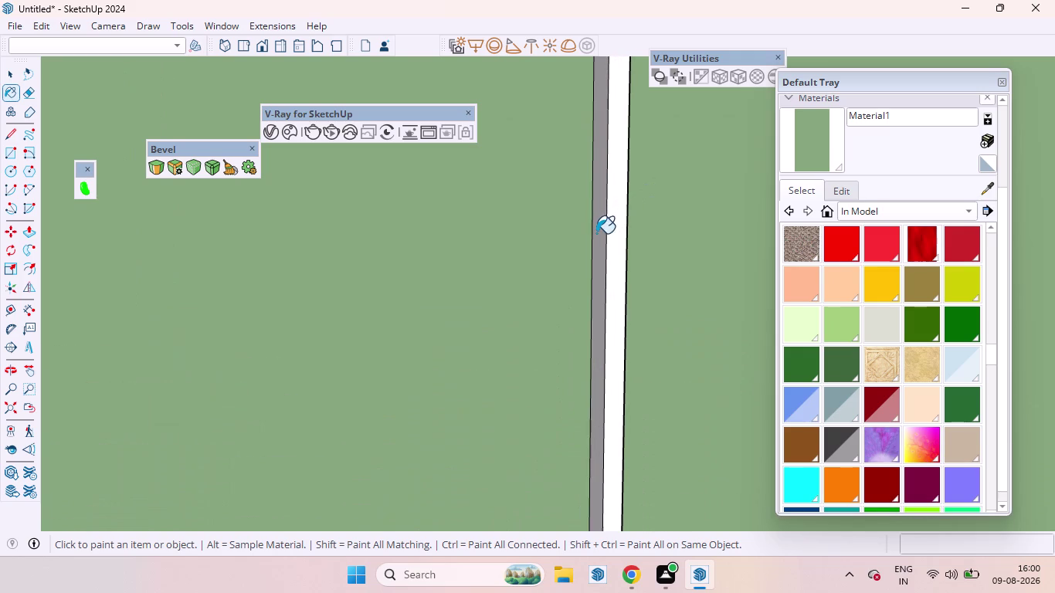
click(592, 237)
click(599, 238)
middle_drag(607, 255, 719, 273)
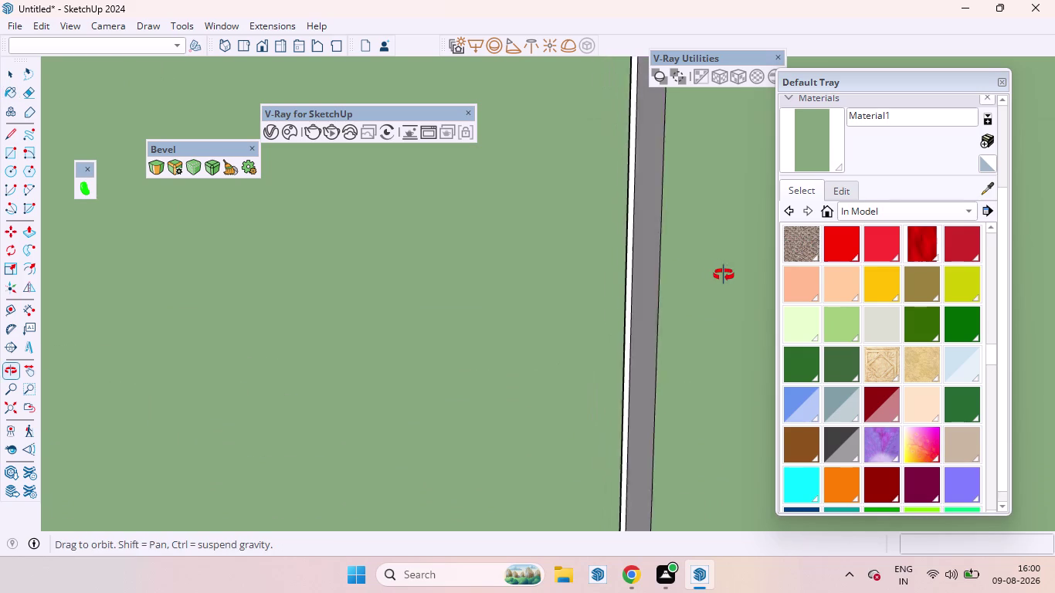
middle_drag(720, 274, 730, 275)
scroll(up, 3)
scroll(down, 3)
scroll(up, 3)
click(660, 259)
scroll(down, 3)
scroll(down, 3)
scroll(down, 3)
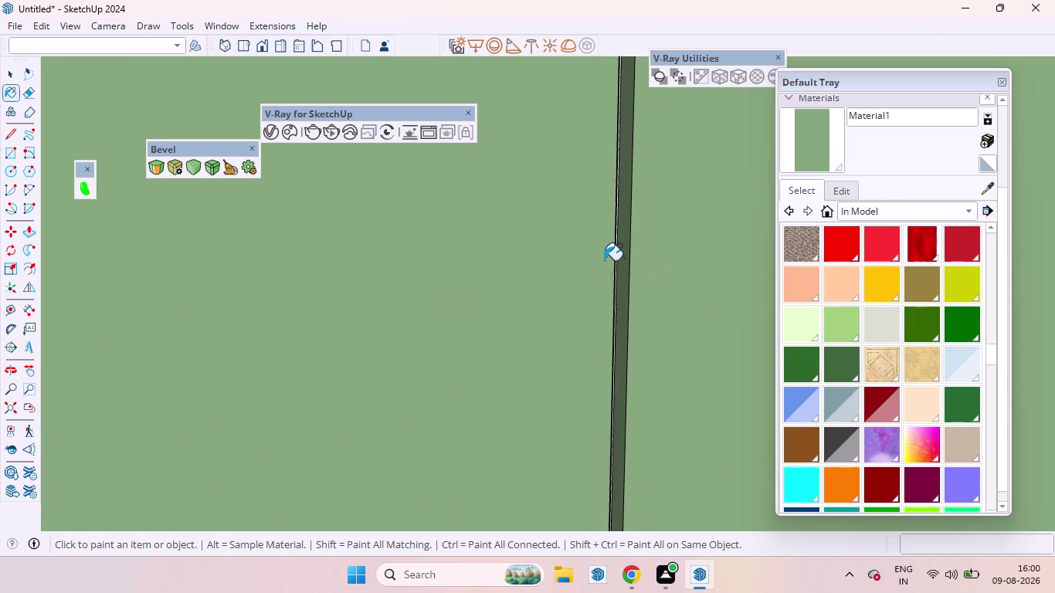
scroll(down, 3)
scroll(up, 3)
scroll(down, 3)
scroll(down, 3)
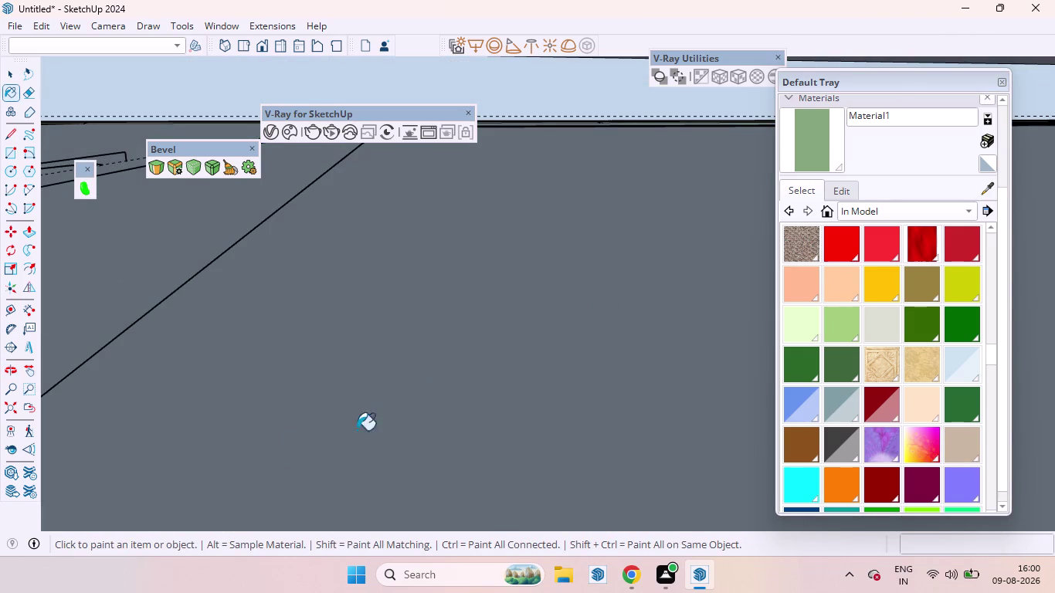
Paint further cabinet faces and the grey side in the gap between cabinets green.
click(7, 413)
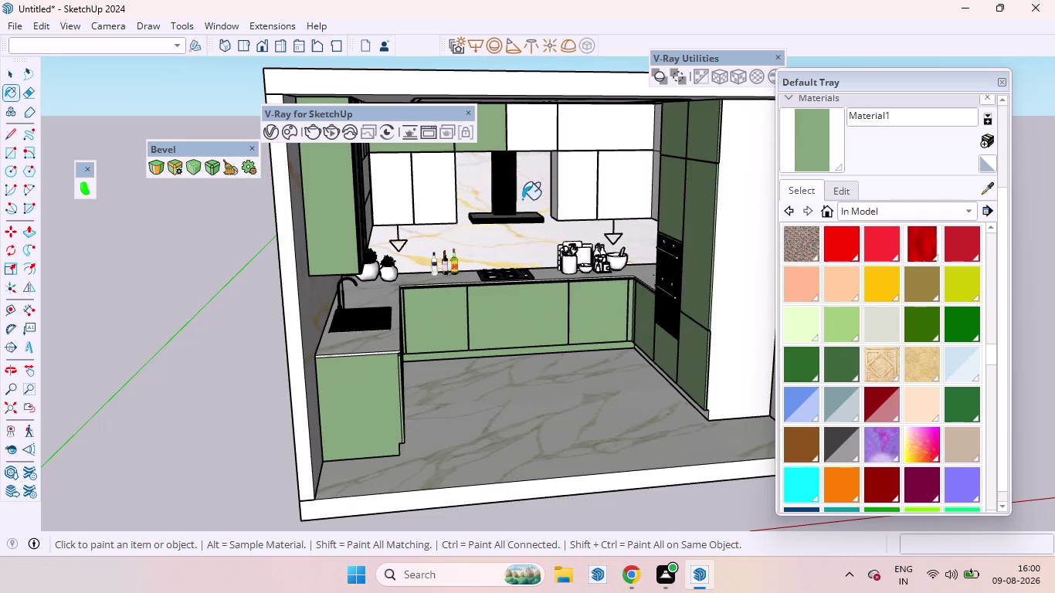
scroll(up, 3)
click(461, 209)
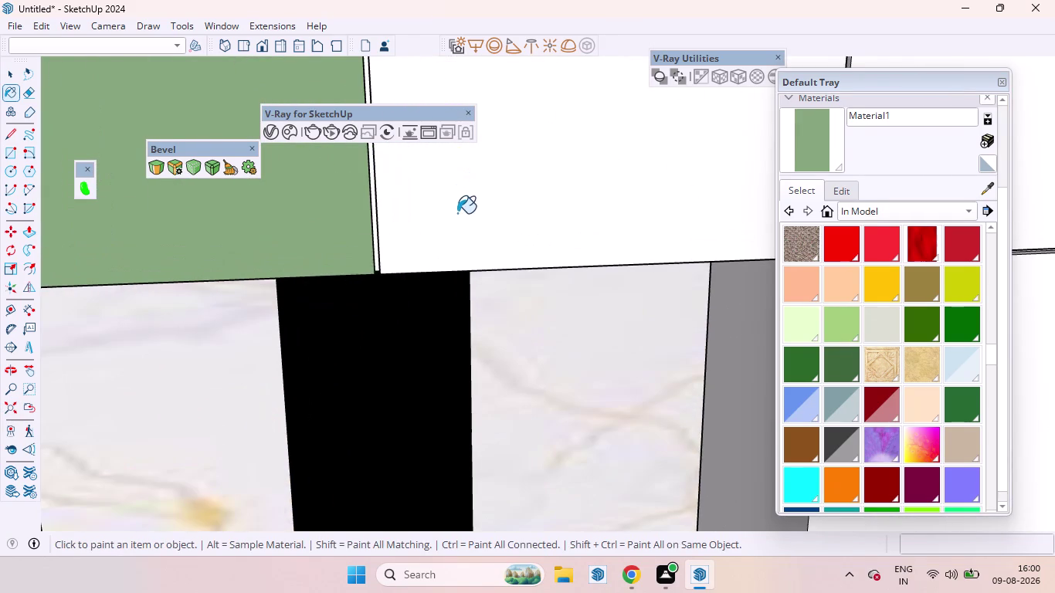
middle_drag(387, 231, 483, 239)
scroll(up, 3)
click(413, 243)
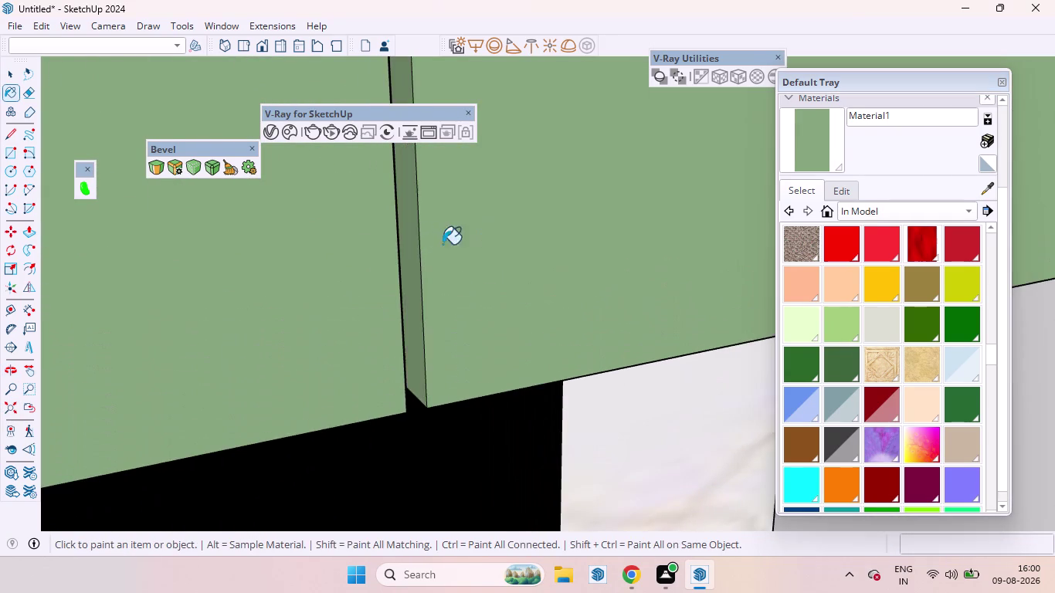
middle_drag(457, 258, 250, 276)
scroll(up, 3)
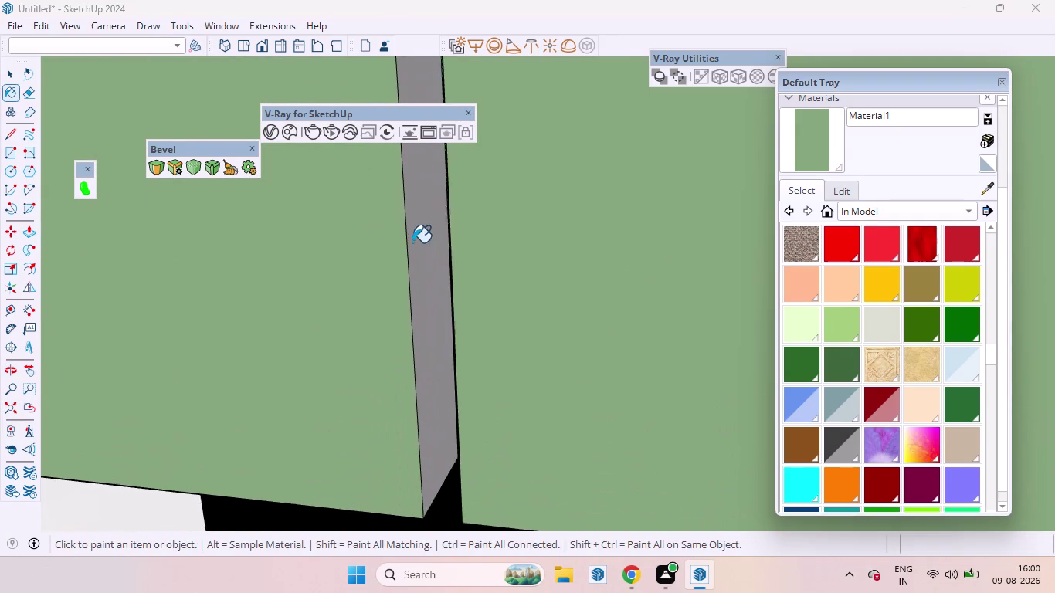
click(412, 242)
scroll(down, 3)
scroll(down, 3)
scroll(down, 3)
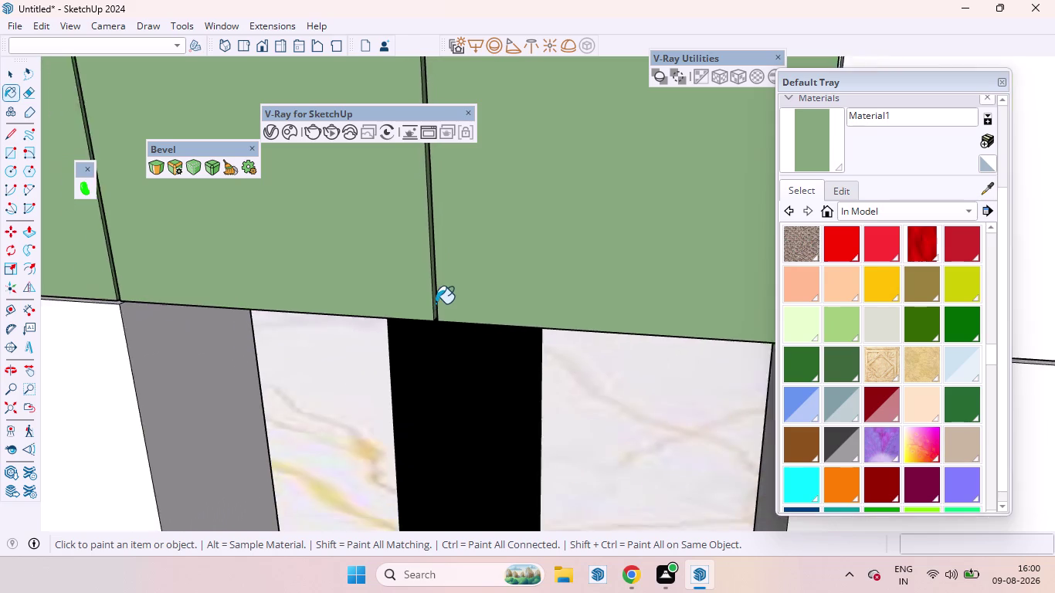
scroll(down, 3)
click(13, 411)
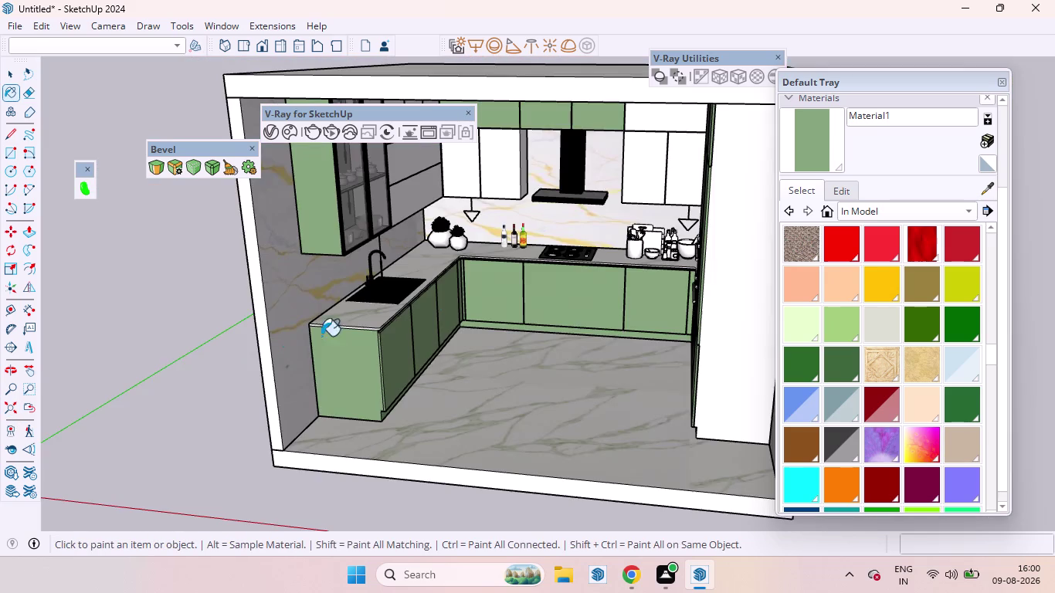
scroll(up, 3)
Paint the end cabinet panel, grey cabinet sides and a cabinet edge green.
click(624, 104)
middle_drag(577, 109, 679, 118)
scroll(up, 3)
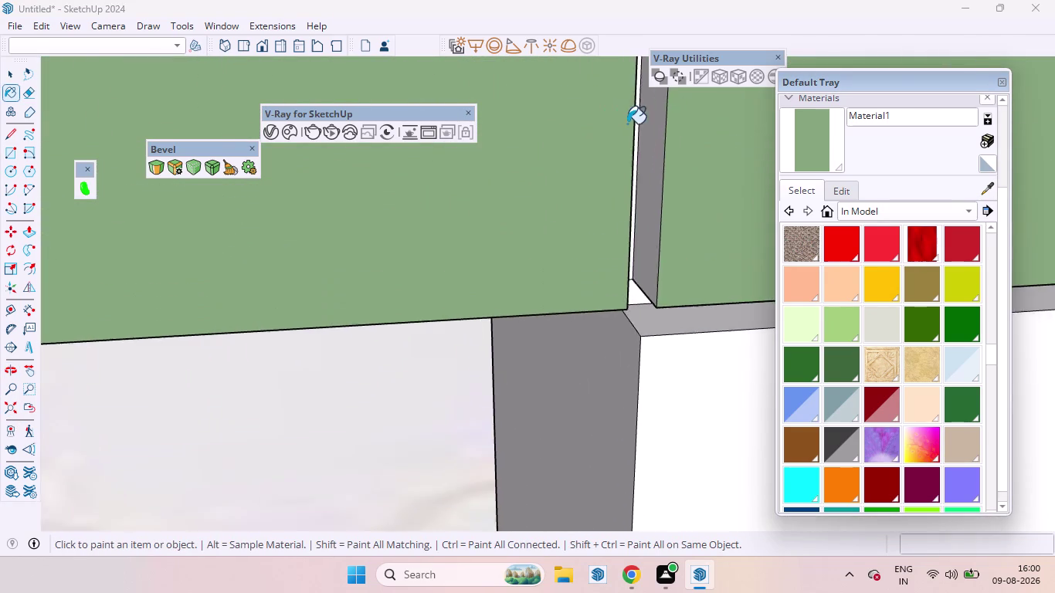
scroll(up, 3)
click(685, 170)
middle_drag(685, 193, 537, 217)
click(494, 197)
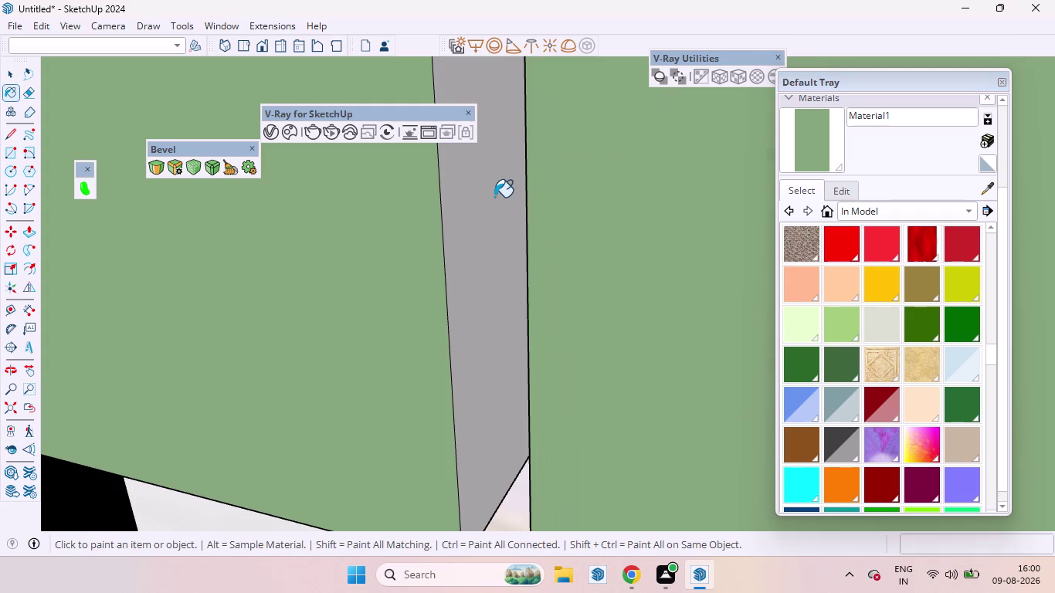
scroll(down, 3)
scroll(up, 3)
scroll(down, 3)
middle_drag(554, 323, 599, 155)
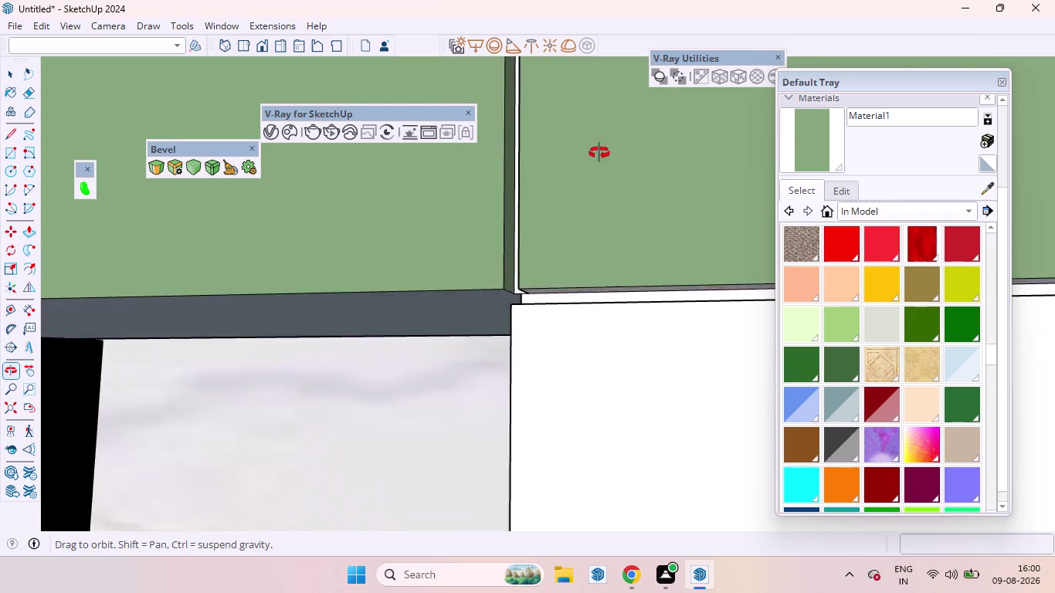
middle_drag(600, 155, 597, 91)
scroll(up, 3)
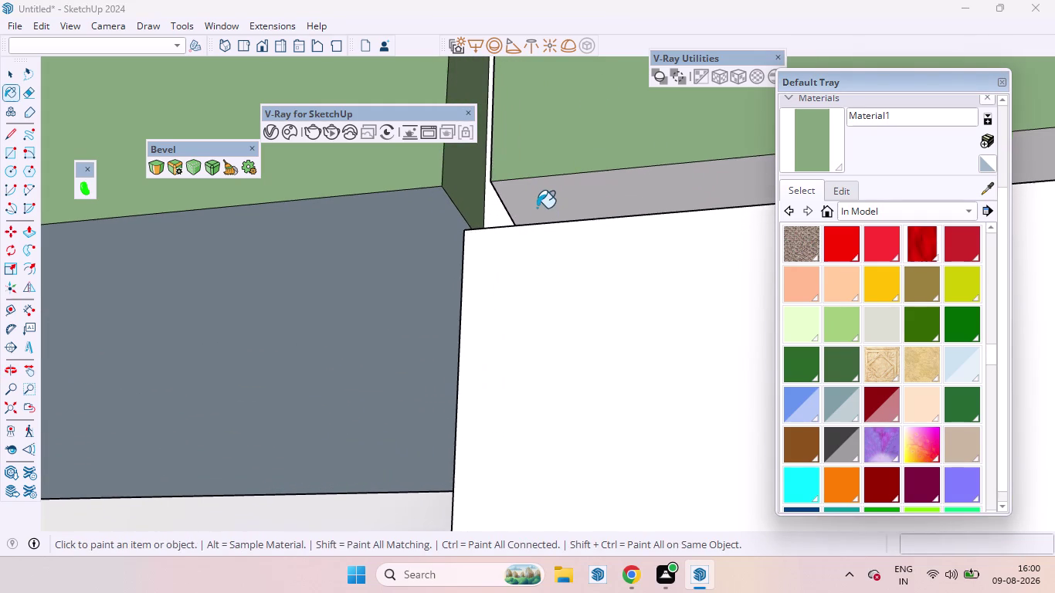
click(537, 208)
scroll(down, 3)
scroll(down, 3)
scroll(down, 3)
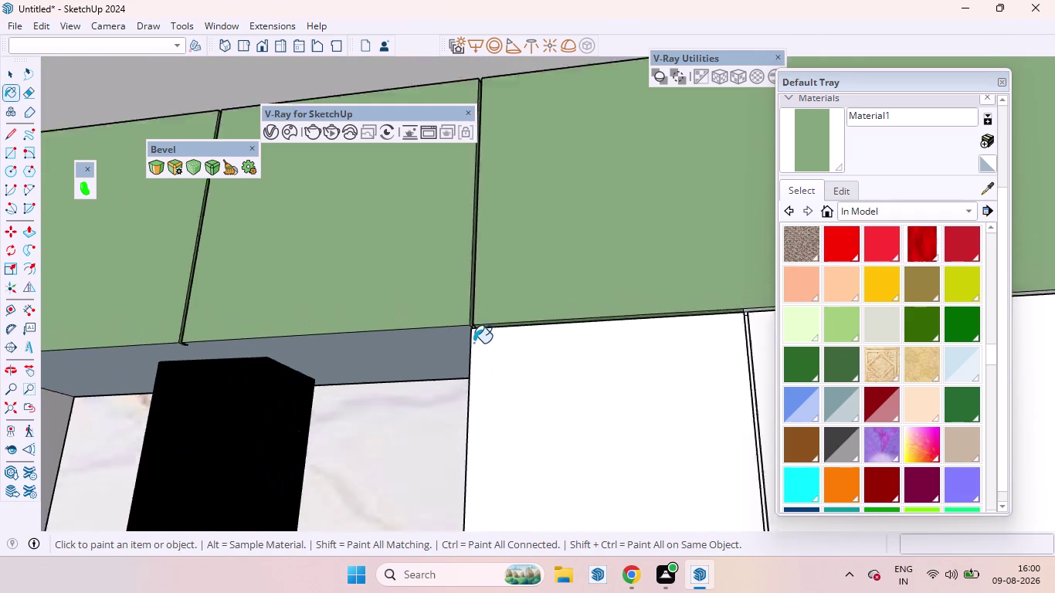
scroll(down, 3)
scroll(down, 3)
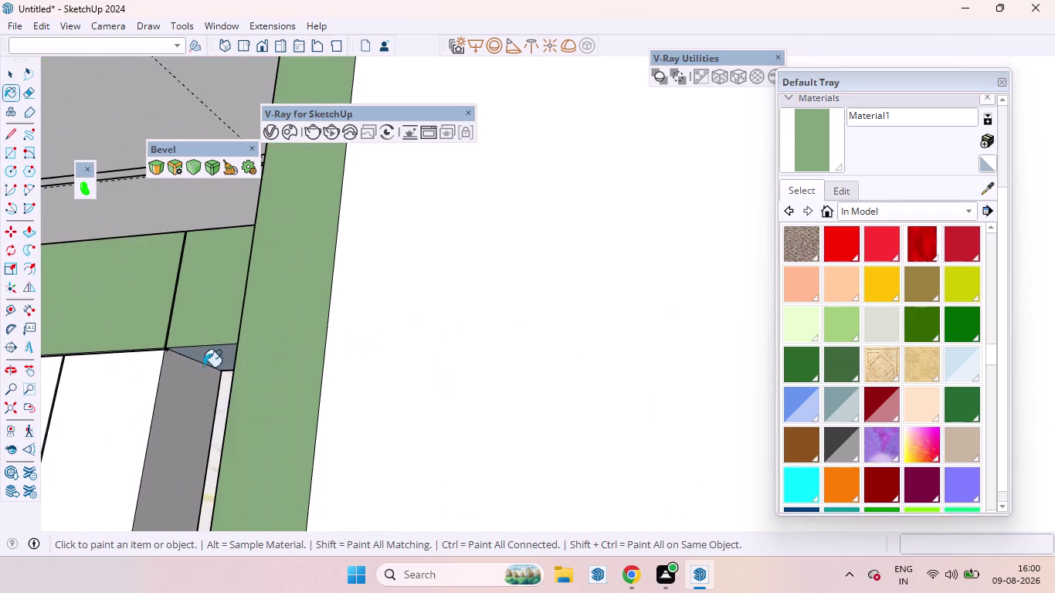
Paint a wall cabinet face green, then return to the Select tool.
middle_drag(226, 377, 383, 455)
scroll(down, 3)
scroll(down, 3)
scroll(up, 3)
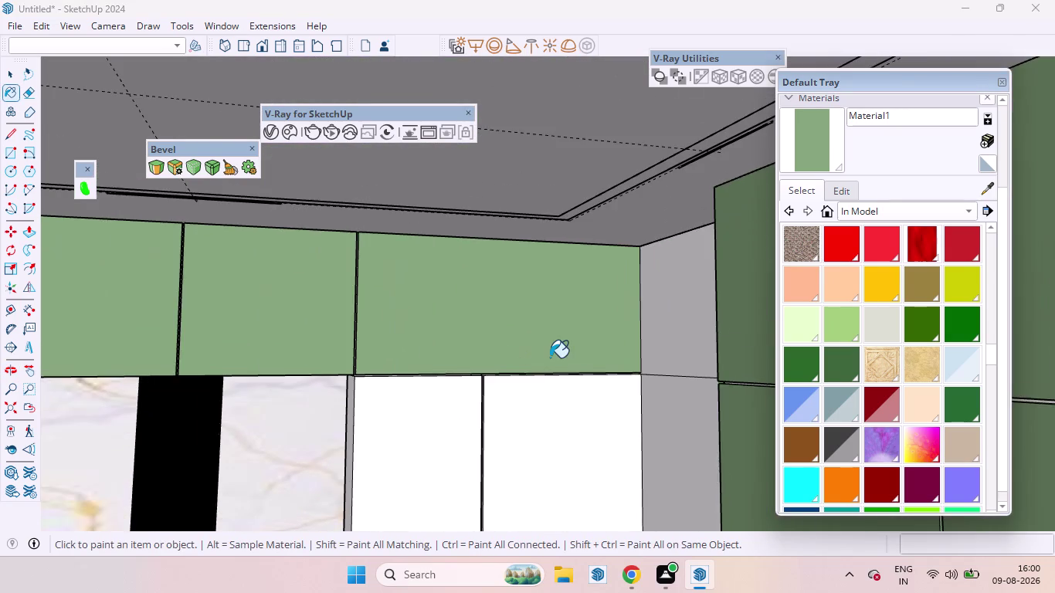
scroll(down, 3)
middle_drag(578, 355, 723, 325)
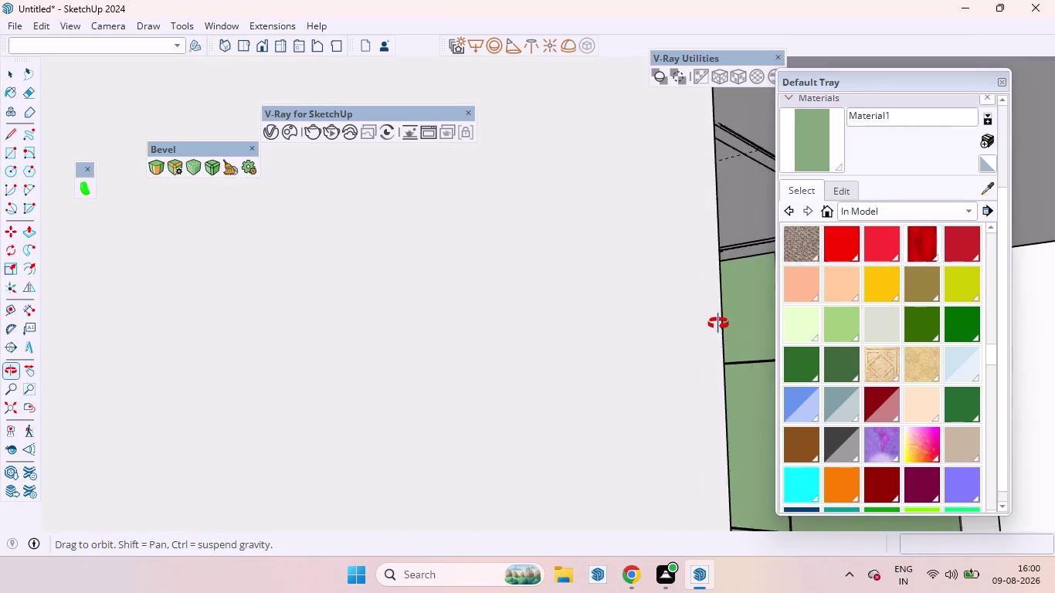
middle_drag(723, 325, 705, 324)
scroll(up, 3)
click(595, 330)
scroll(down, 3)
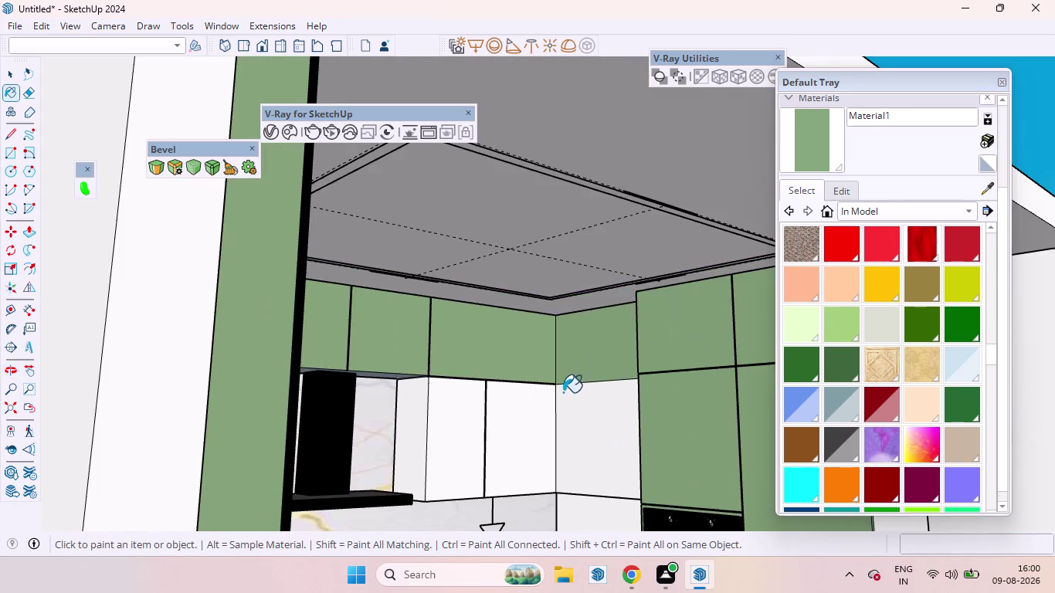
scroll(down, 3)
middle_drag(549, 437, 480, 435)
scroll(down, 3)
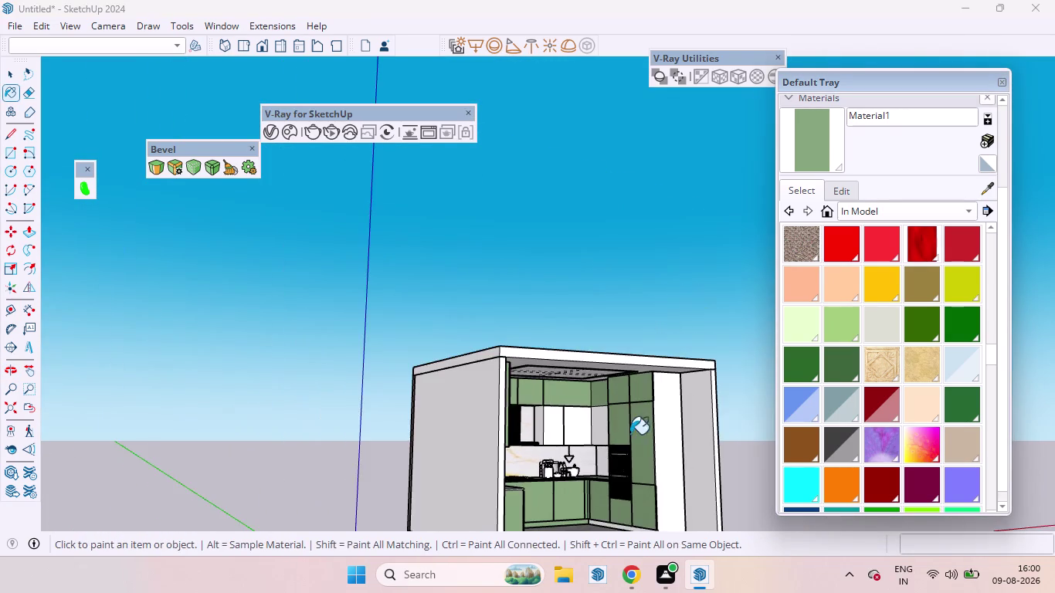
middle_drag(613, 440, 448, 422)
key(space)
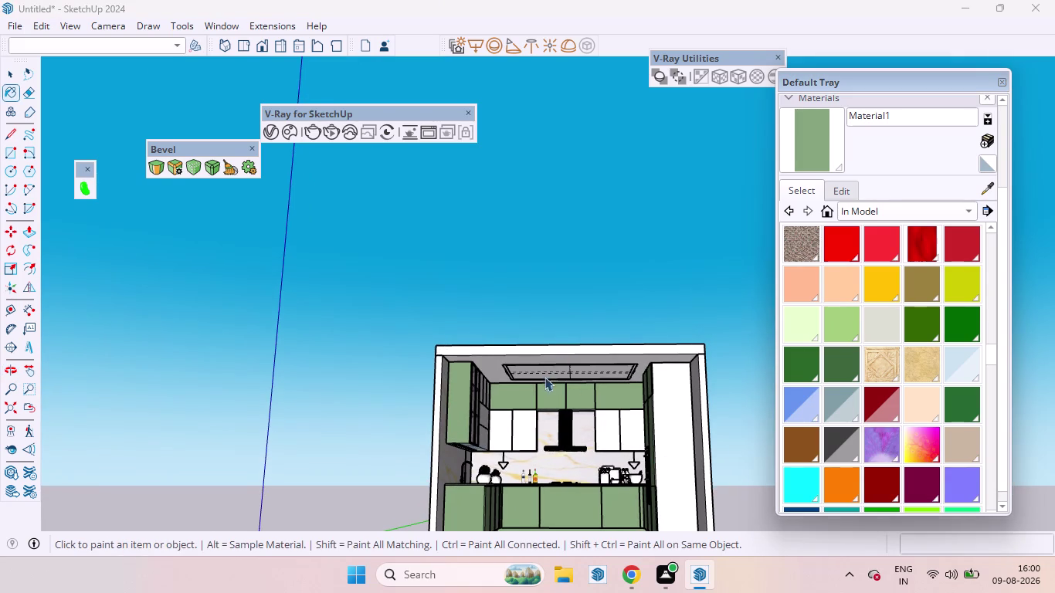
scroll(down, 3)
middle_drag(572, 354, 580, 464)
Orbit over the base cabinets, countertop and corner cabinets to check the green paint.
scroll(up, 3)
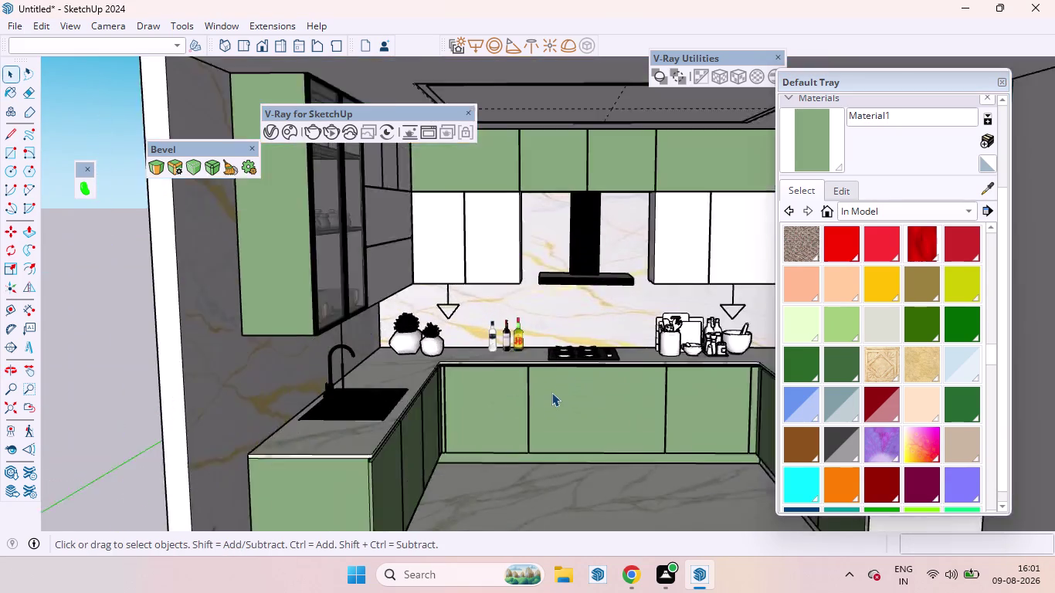
scroll(up, 3)
middle_drag(502, 359, 600, 424)
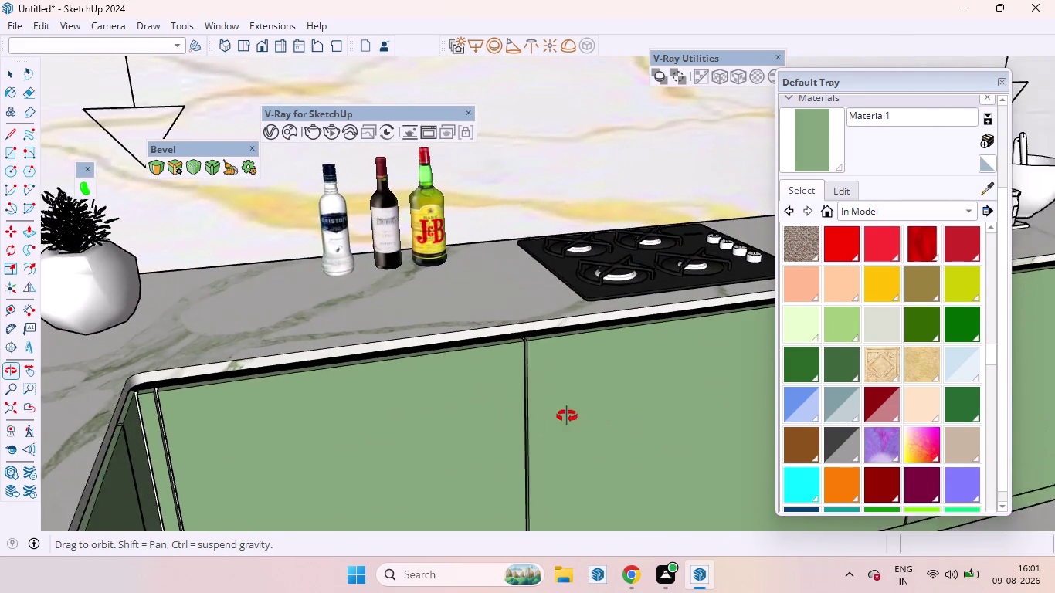
middle_drag(600, 425, 467, 381)
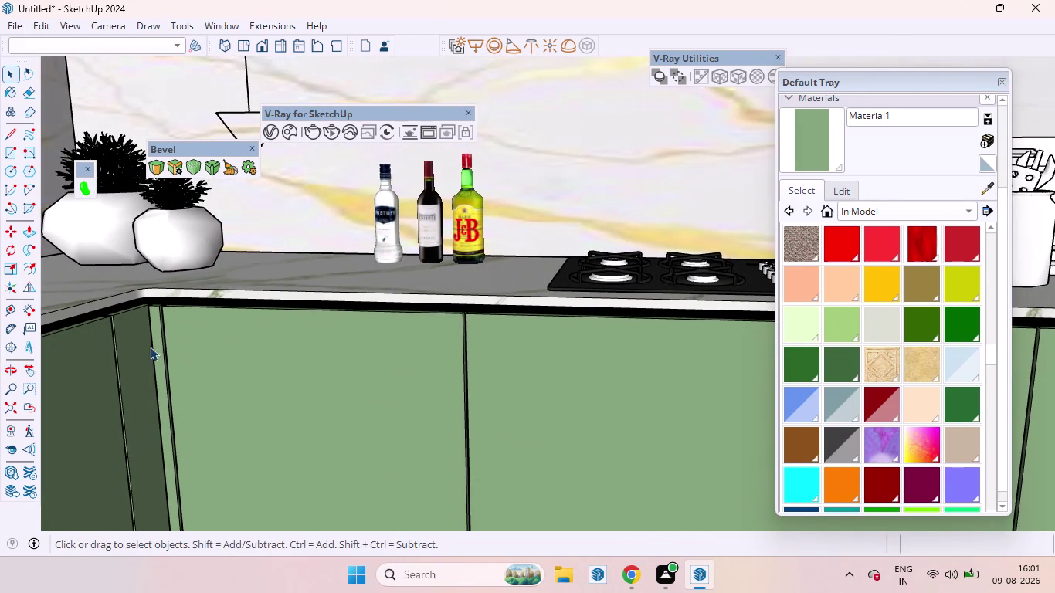
scroll(up, 3)
scroll(down, 3)
scroll(up, 3)
middle_drag(227, 343, 177, 355)
scroll(down, 3)
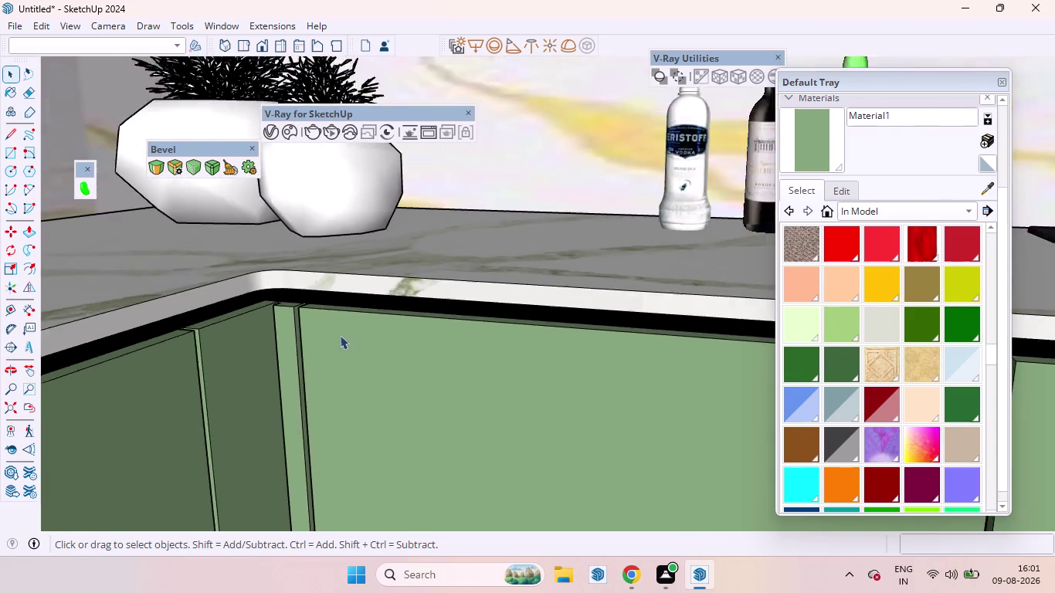
scroll(down, 3)
scroll(down, 3)
Show the whole kitchen and start creating Material2 from the Materials tray.
middle_drag(498, 406, 567, 407)
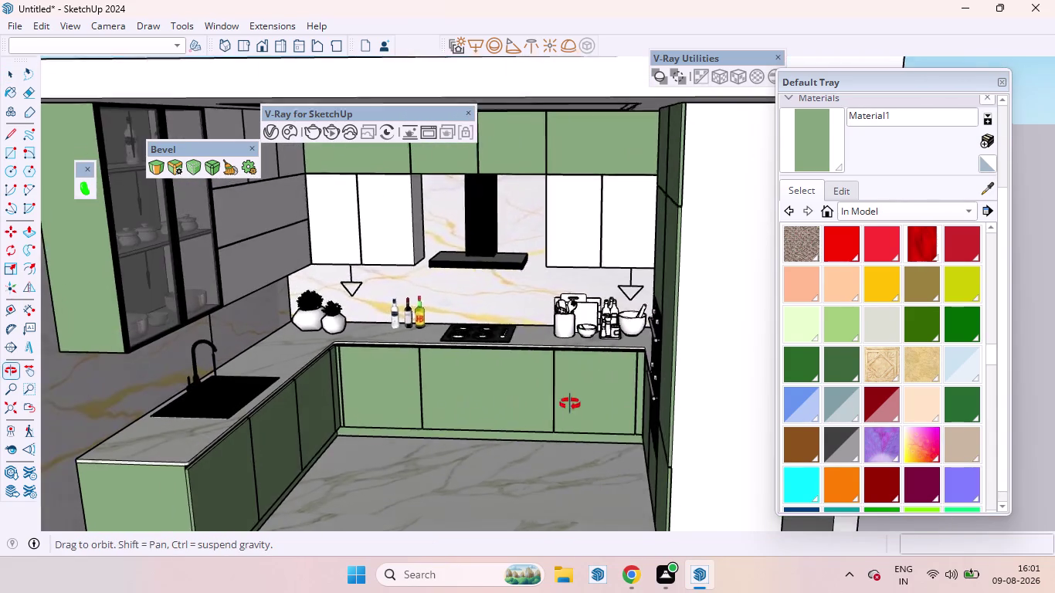
middle_drag(568, 407, 571, 403)
scroll(up, 3)
scroll(down, 3)
scroll(down, 3)
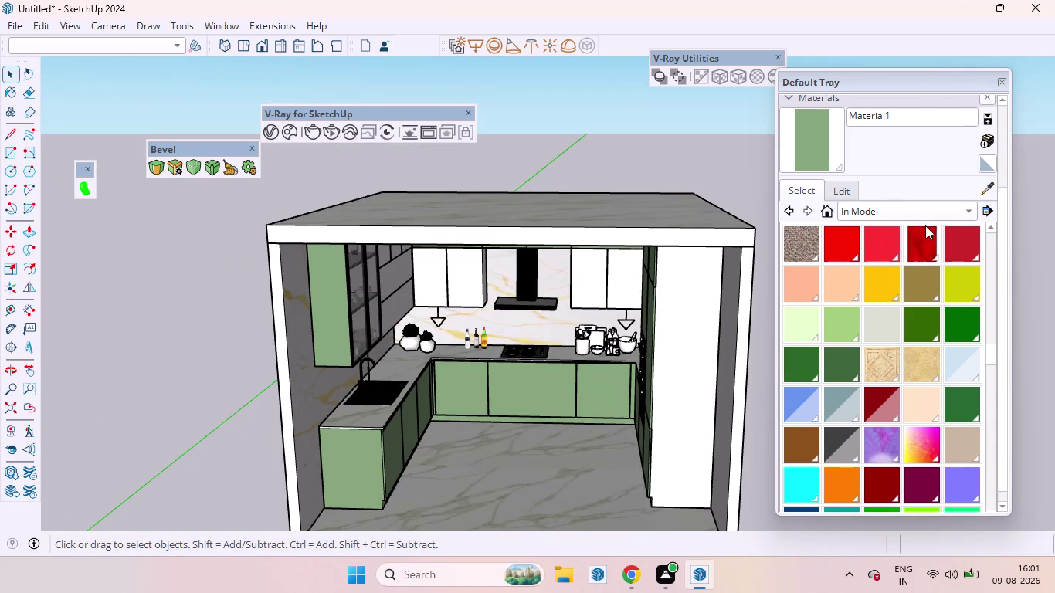
click(985, 137)
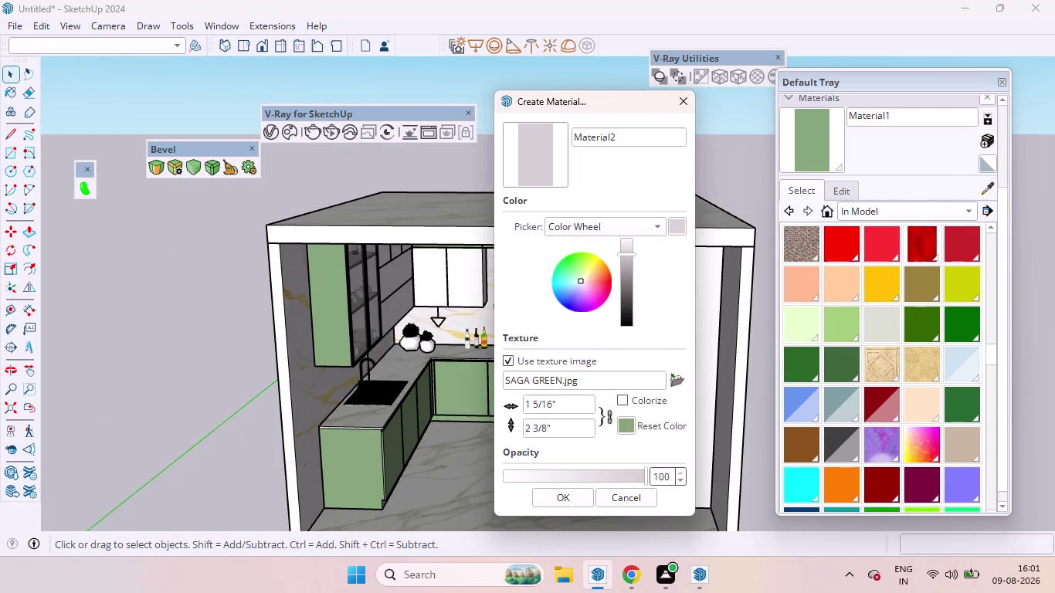
Create Material2 textured with download (4).png and show its Edit settings.
click(680, 380)
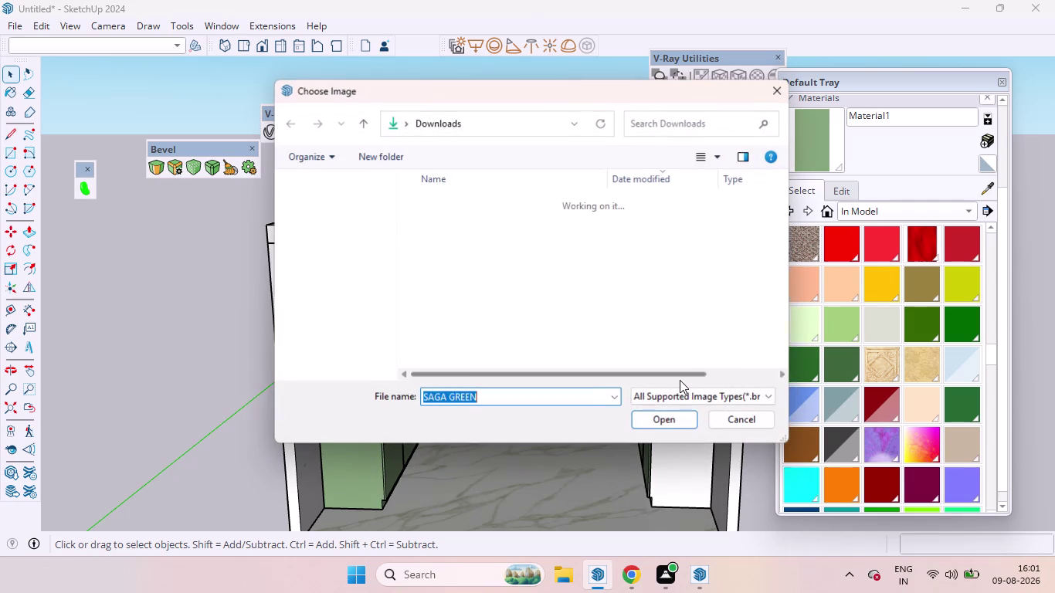
click(490, 234)
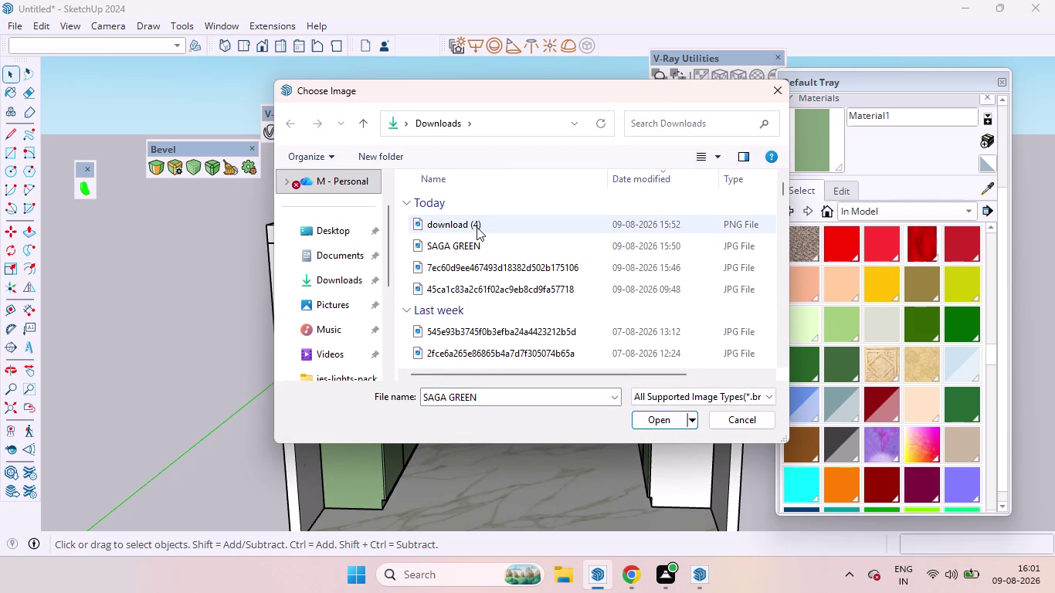
click(477, 227)
click(655, 413)
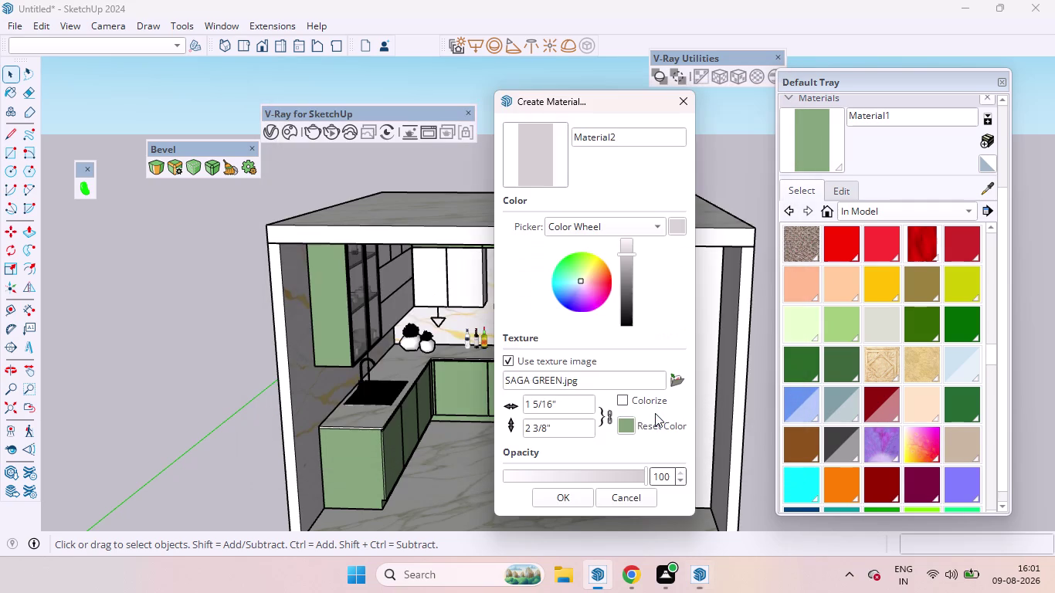
click(571, 497)
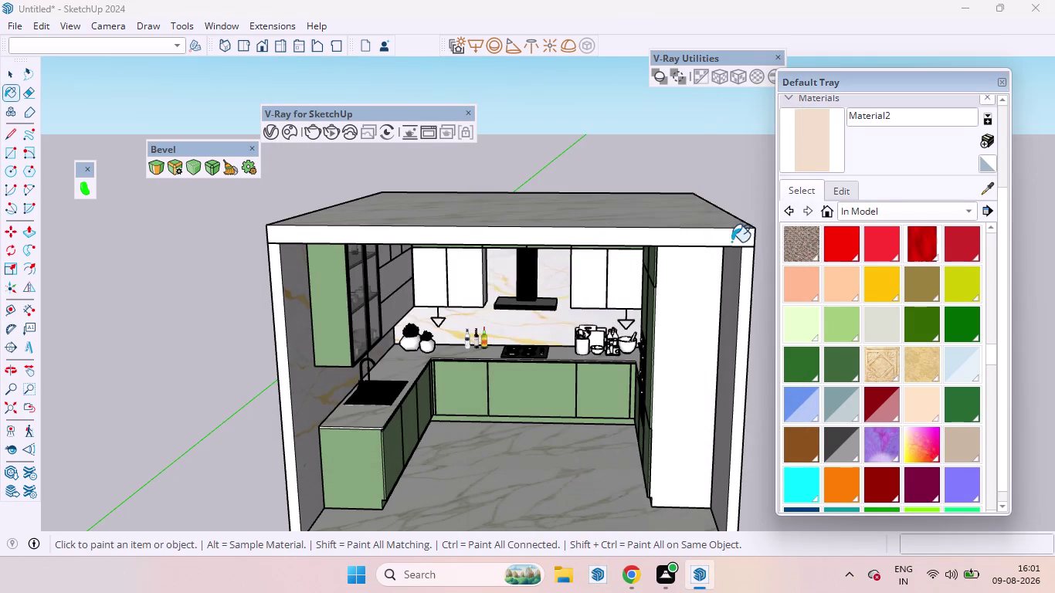
click(834, 190)
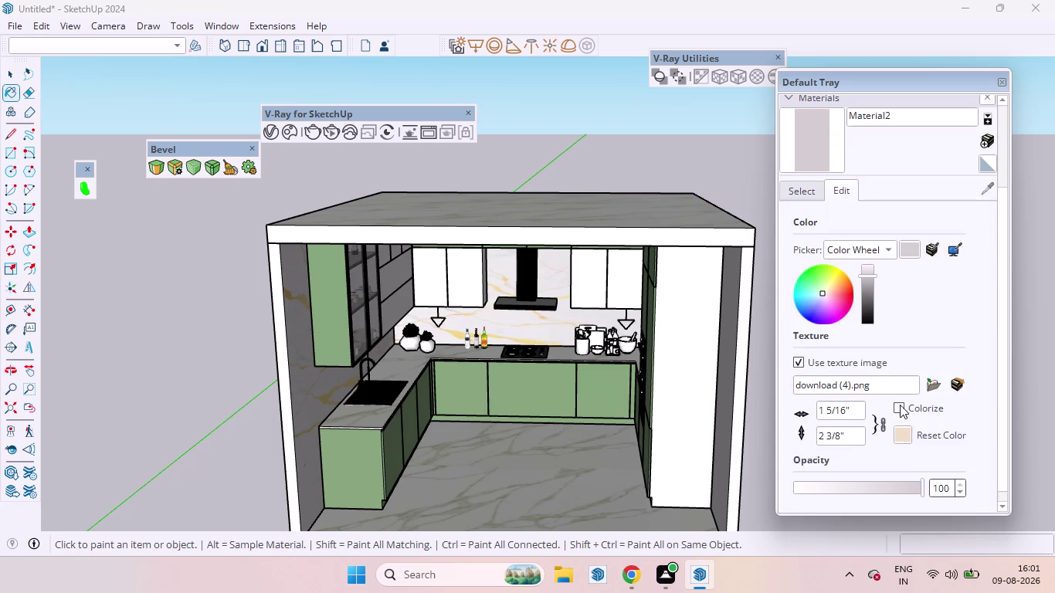
click(908, 440)
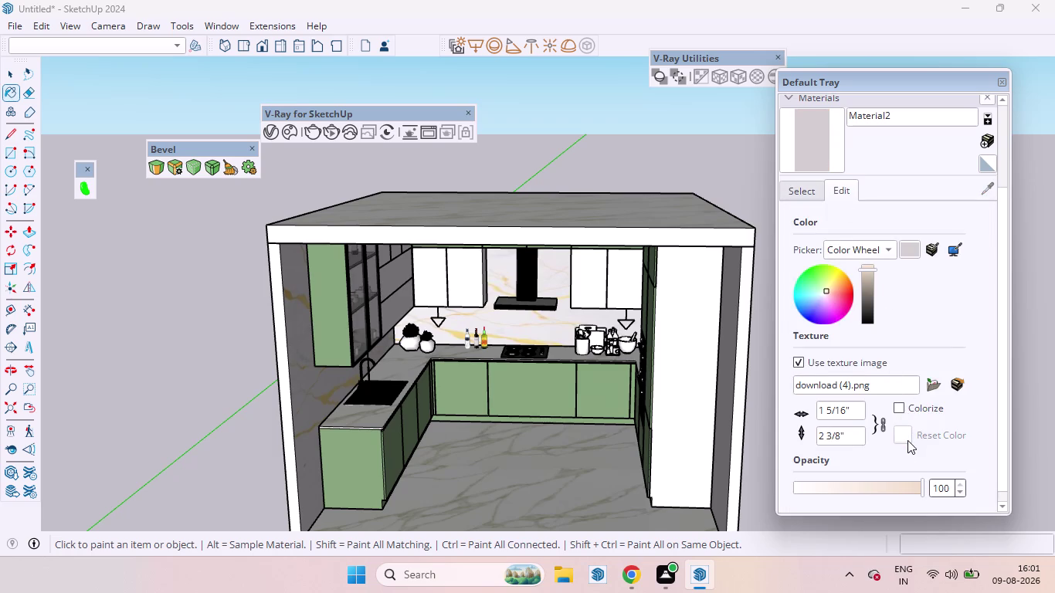
Adjust Material2's settings, paint the wall cabinet with it, then undo that paint.
click(906, 246)
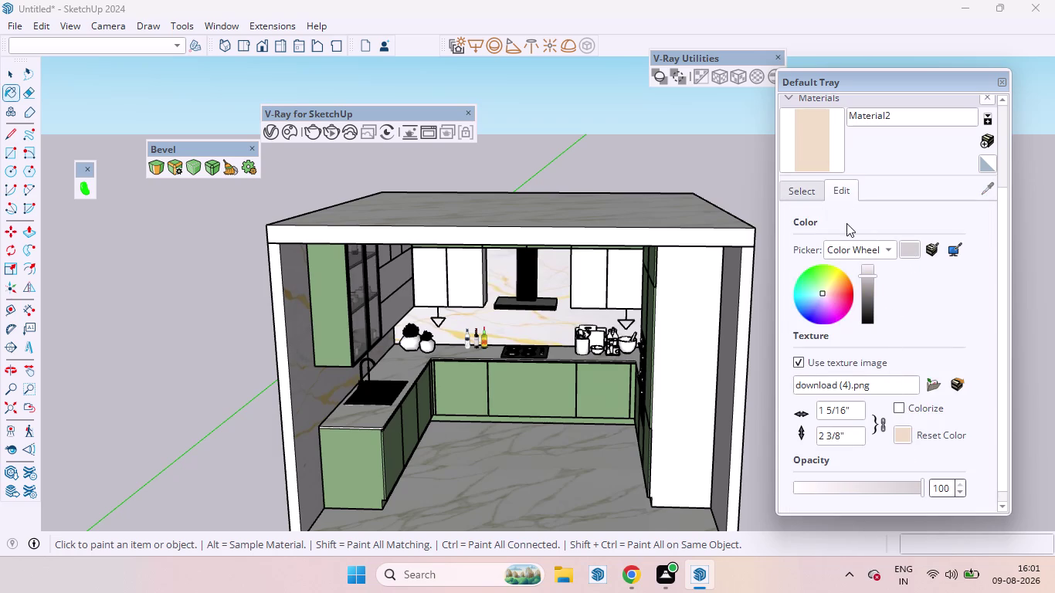
drag(864, 275, 862, 272)
drag(862, 272, 857, 269)
drag(857, 270, 854, 267)
click(813, 129)
scroll(up, 3)
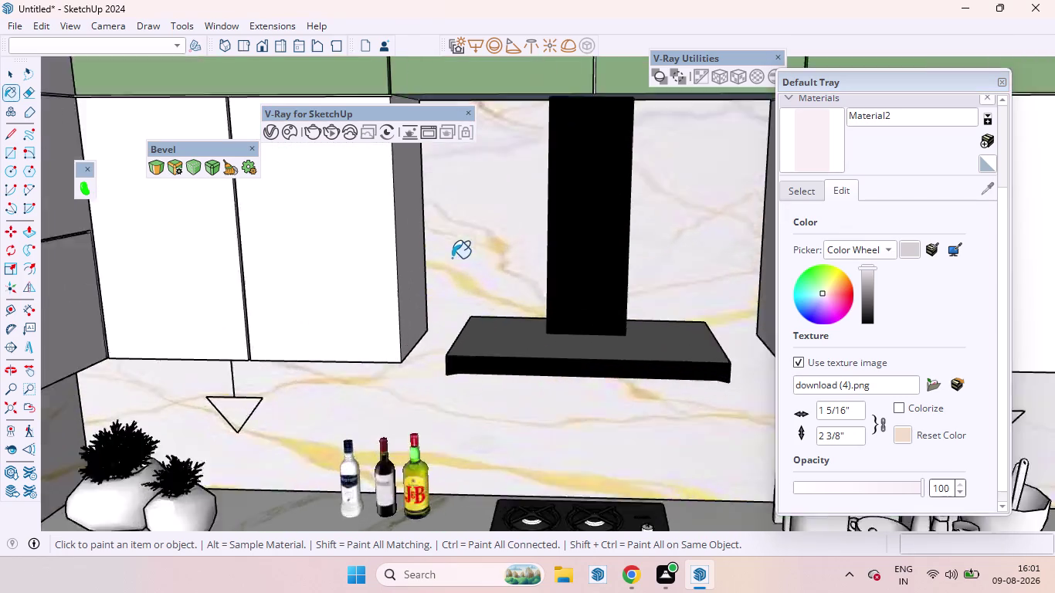
scroll(up, 3)
click(298, 246)
scroll(down, 3)
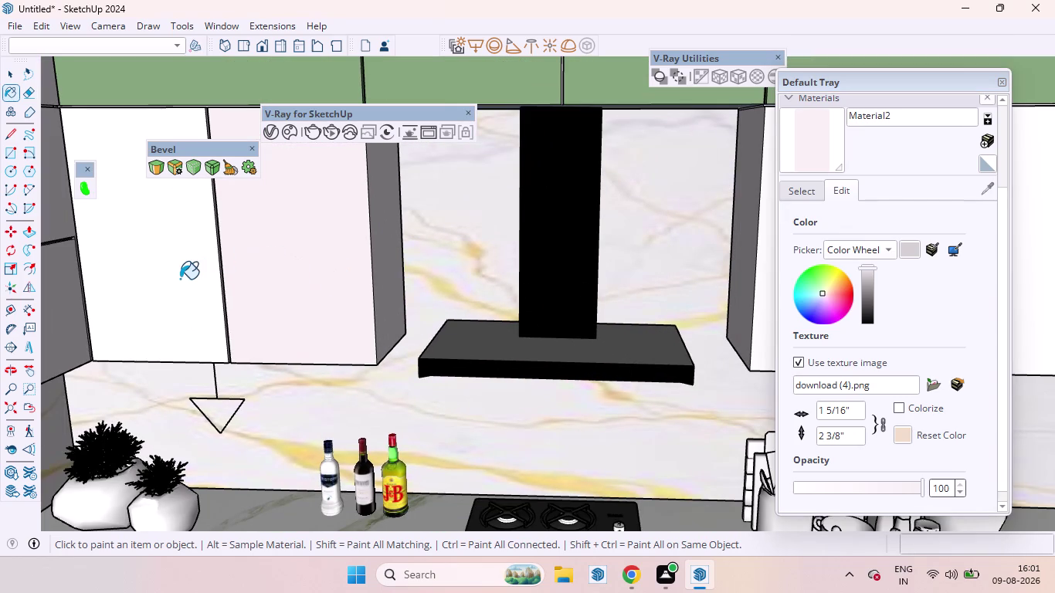
scroll(down, 3)
middle_drag(258, 314, 366, 289)
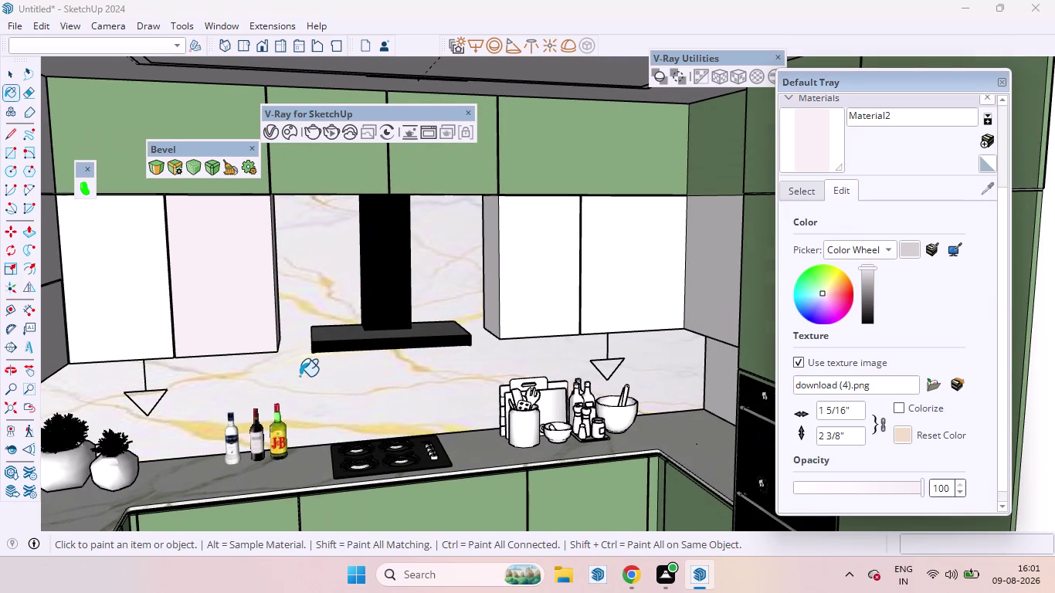
key(ctrl+z)
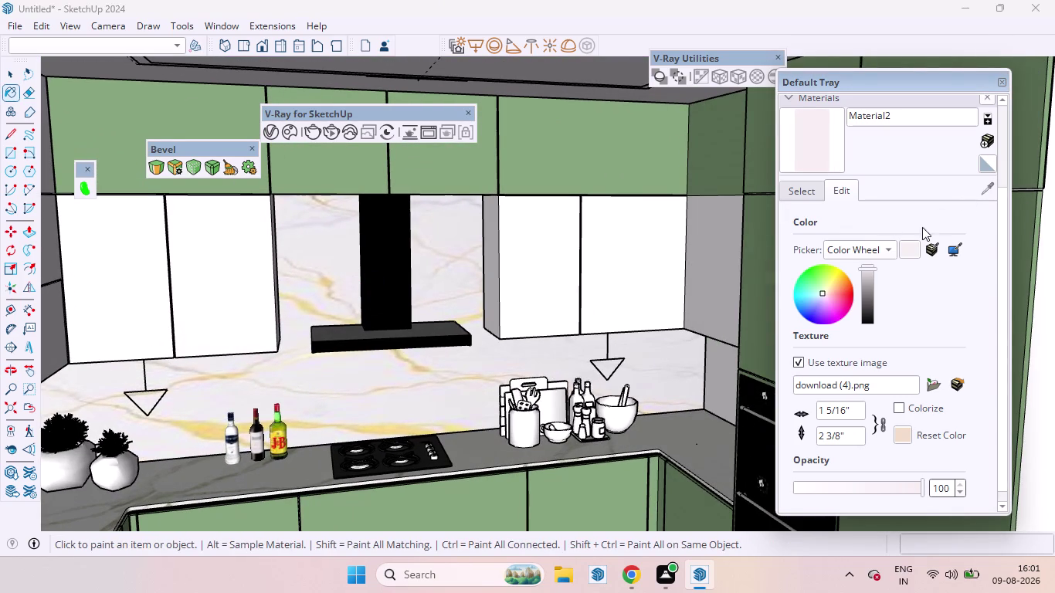
Tint Material2 pale peach and paint two adjacent upper cabinet doors with it.
click(905, 436)
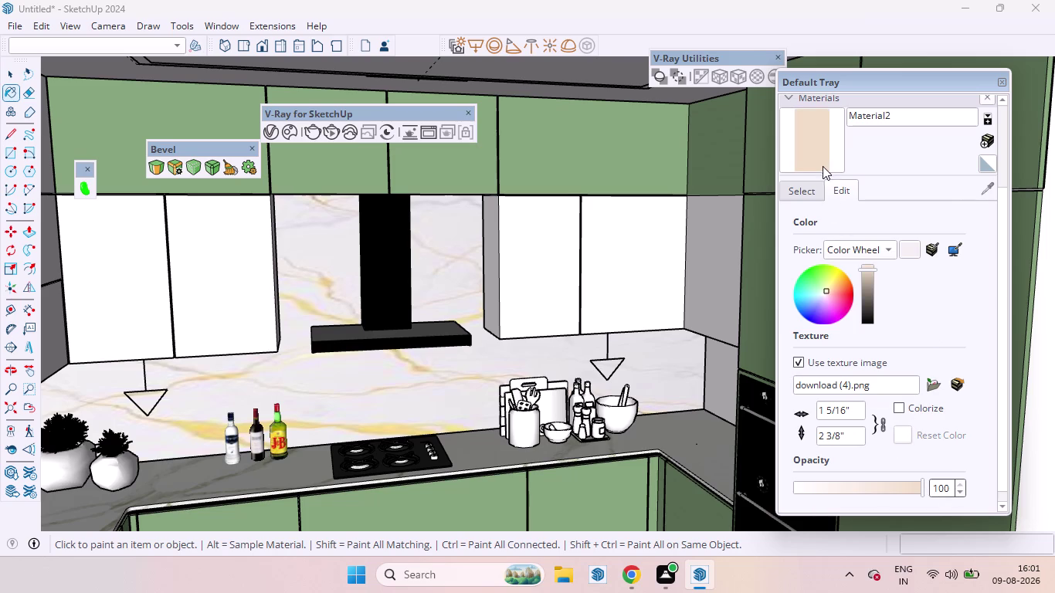
click(823, 166)
scroll(up, 3)
click(558, 260)
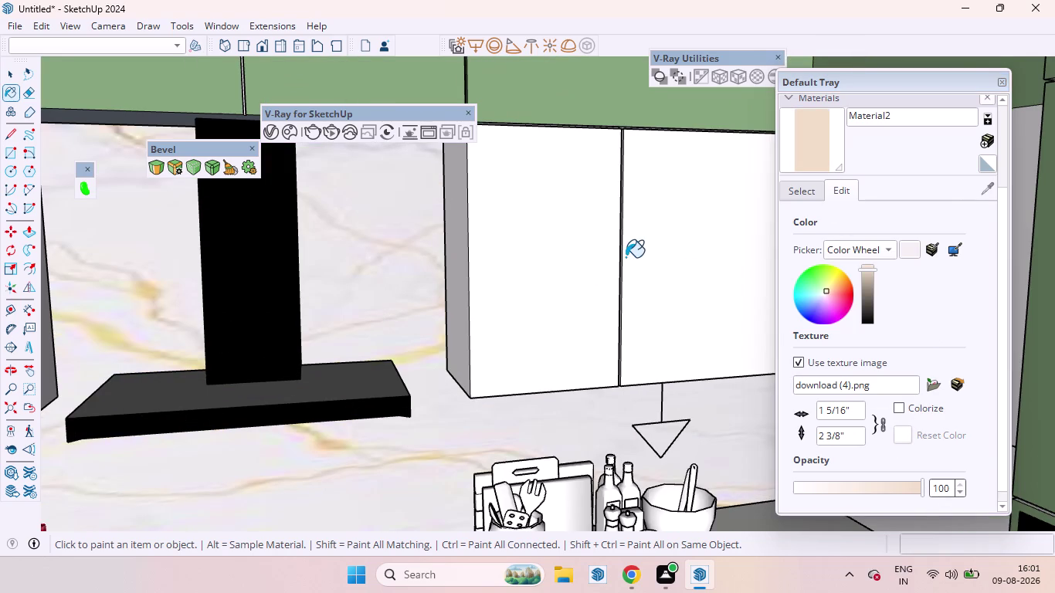
click(691, 264)
scroll(up, 3)
scroll(down, 3)
scroll(up, 3)
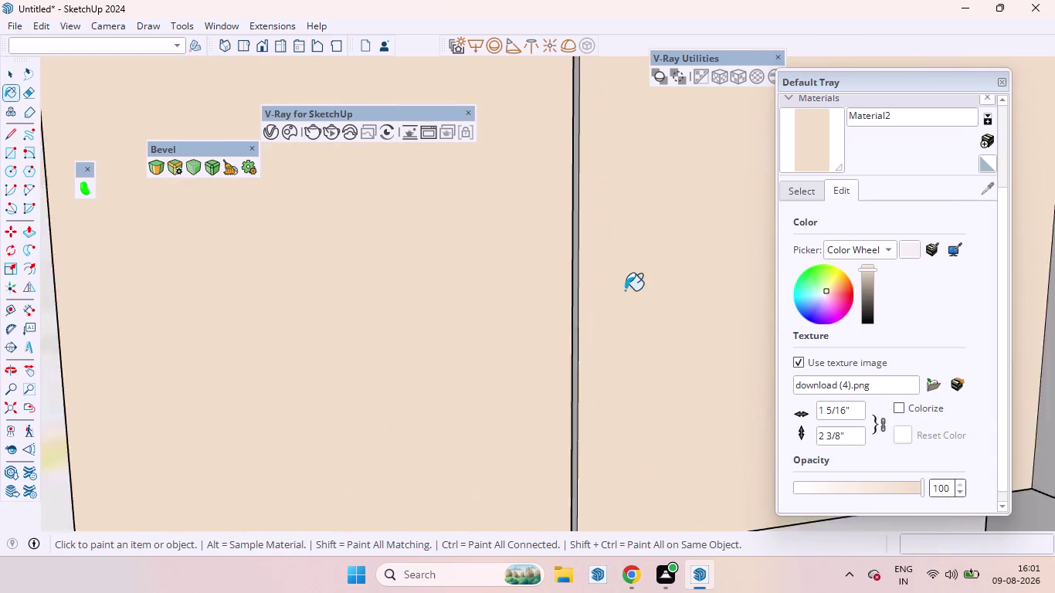
middle_drag(607, 288, 690, 310)
scroll(up, 3)
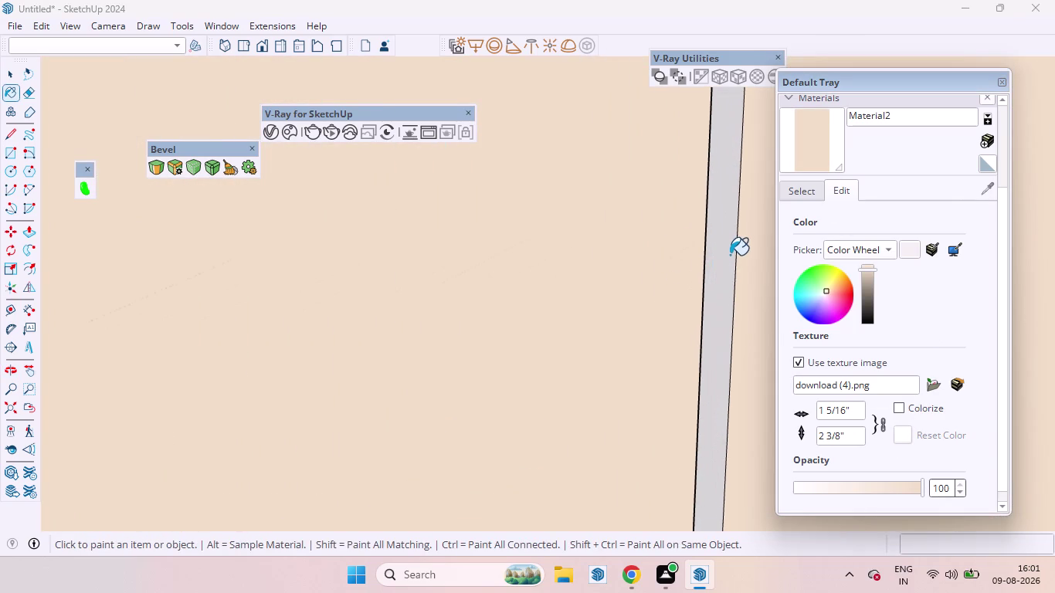
click(730, 255)
Paint one more upper door peach, then zoom extents to show the whole kitchen.
middle_drag(733, 263, 347, 262)
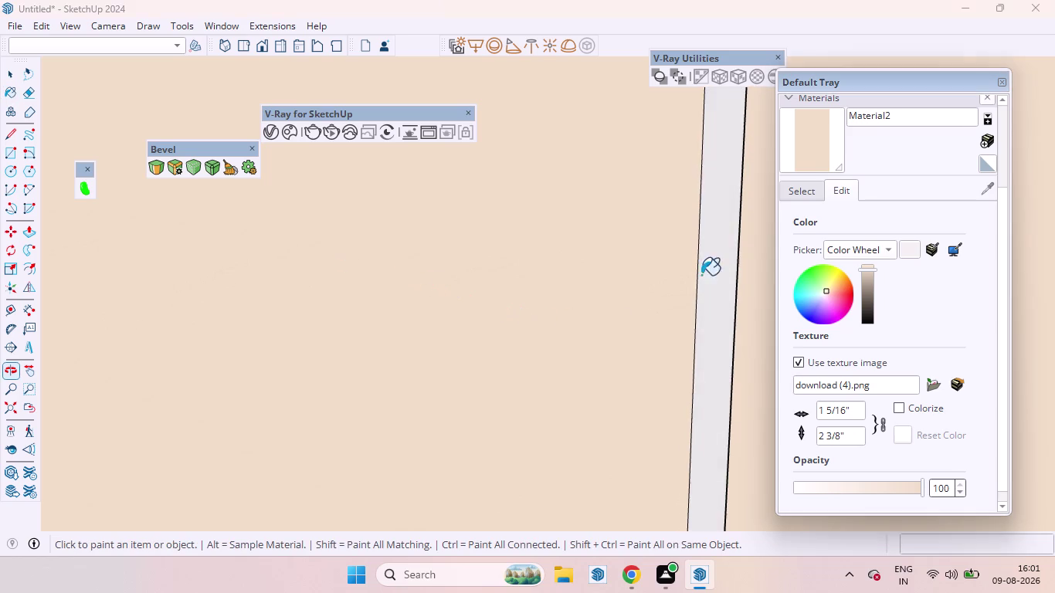
scroll(up, 3)
click(717, 271)
scroll(down, 3)
scroll(down, 3)
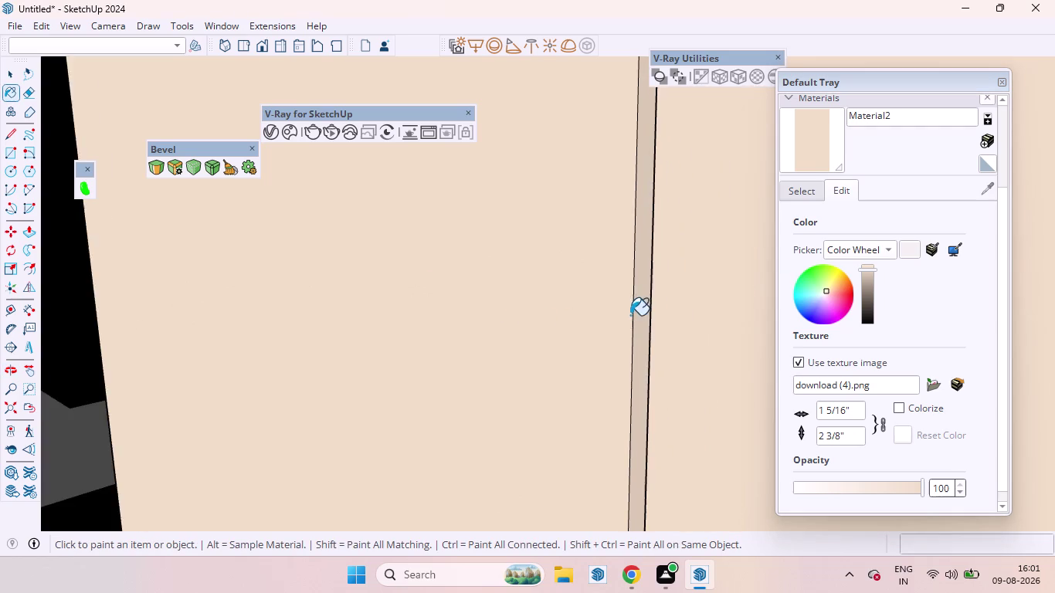
scroll(down, 3)
scroll(up, 3)
scroll(down, 3)
scroll(down, 3)
scroll(down, 3)
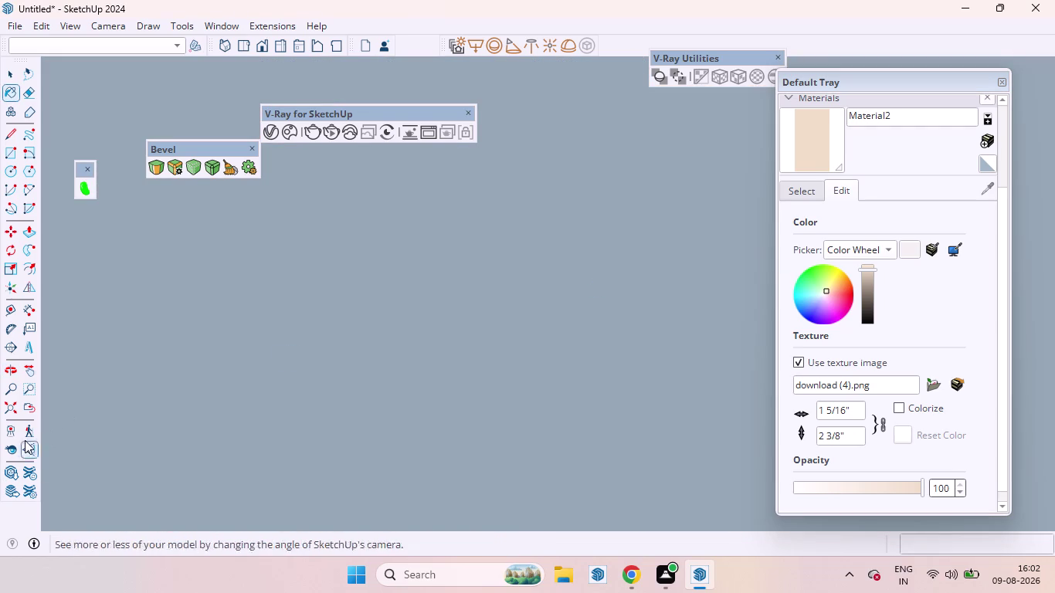
click(4, 408)
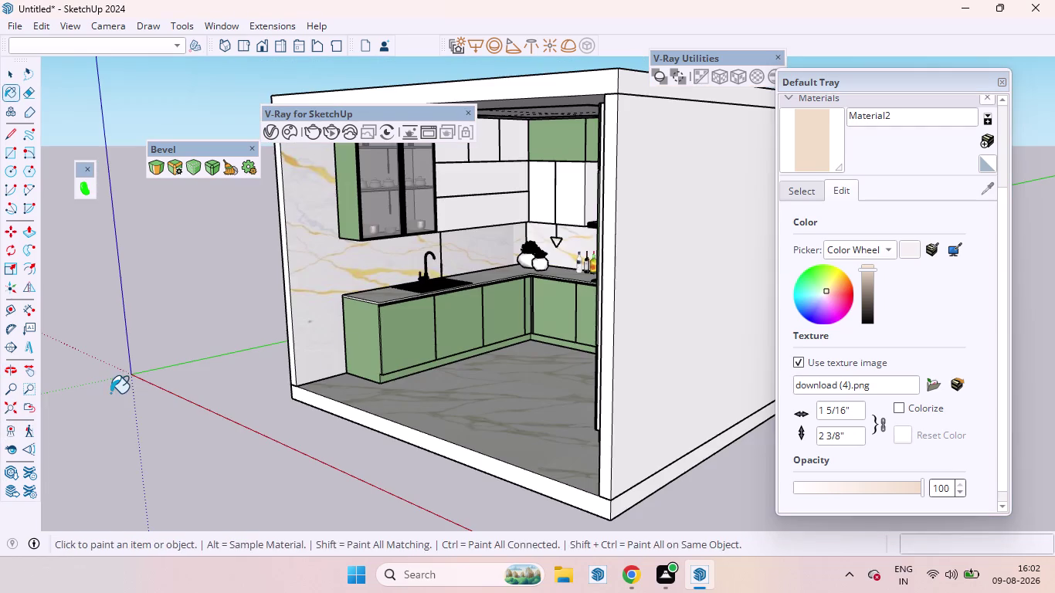
Orbit to a front view of the kitchen and switch to the Select tool.
middle_drag(404, 376, 729, 364)
scroll(up, 3)
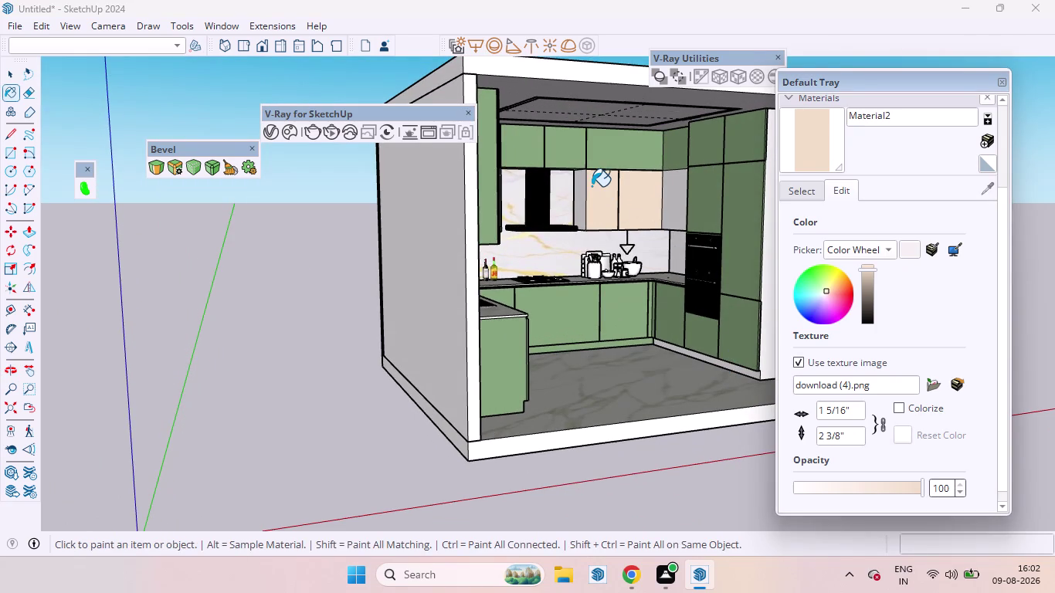
scroll(up, 3)
scroll(up, 3)
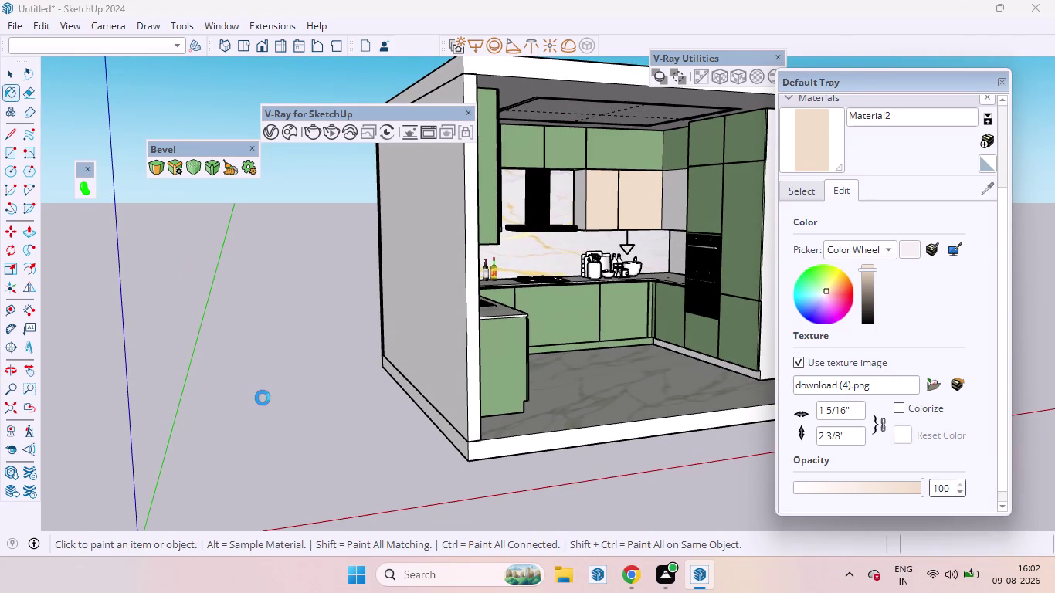
key(space)
key(space)
key(space)
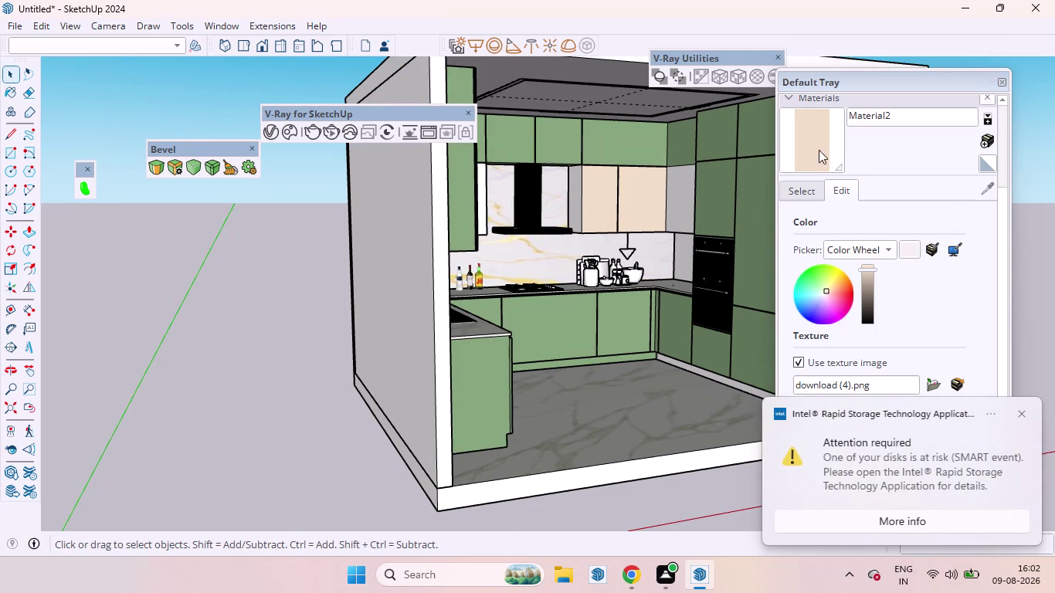
click(297, 318)
Undo the peach door paint and Material2's peach tint with six undos.
key(ctrl+z)
key(ctrl+z)
key(ctrl+z)
key(ctrl+z)
key(ctrl+z)
key(ctrl+z)
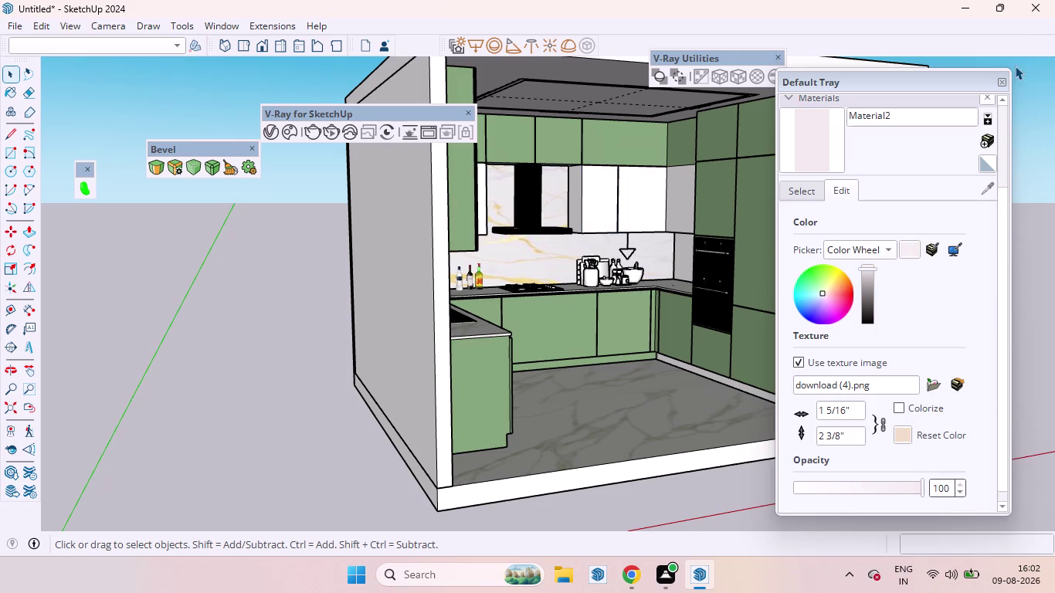
Hide the Default Tray and open the Window menu.
click(998, 78)
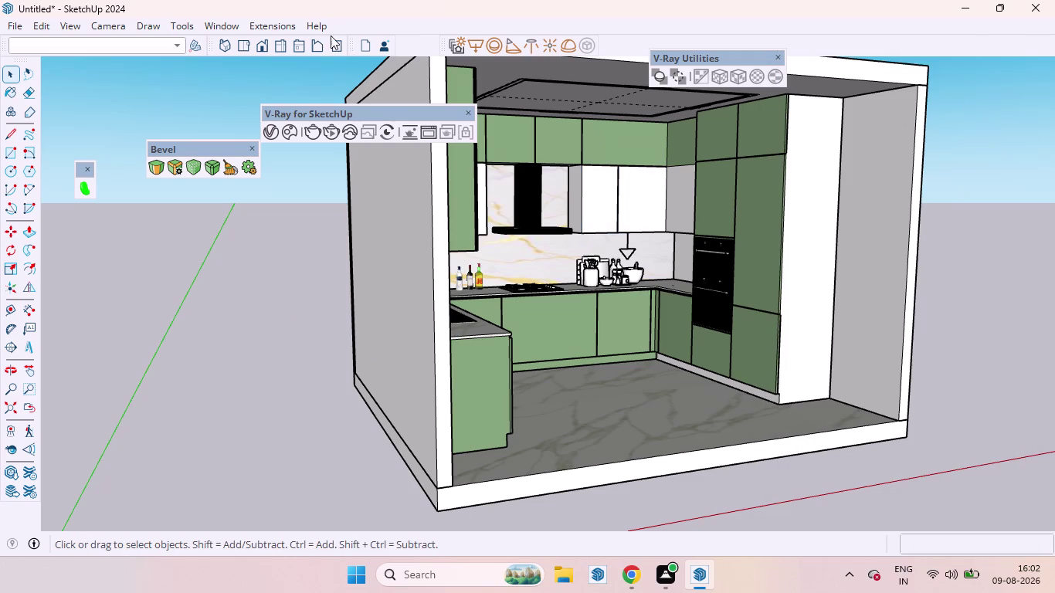
click(229, 21)
click(223, 30)
click(216, 26)
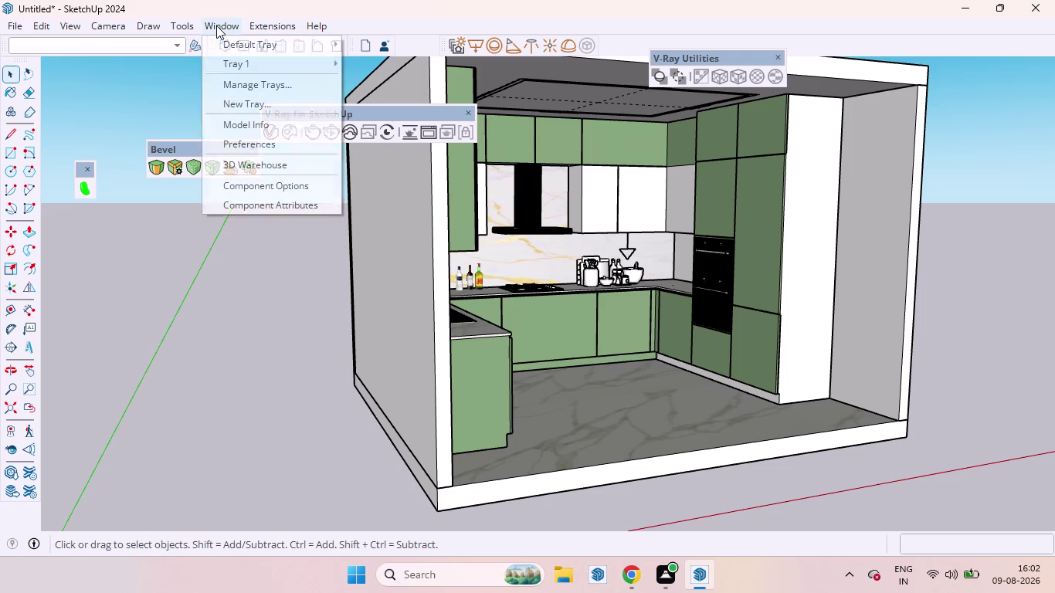
Restore the Default Tray and pick pale yellow Color D02 from the Colors collection.
click(243, 50)
click(377, 44)
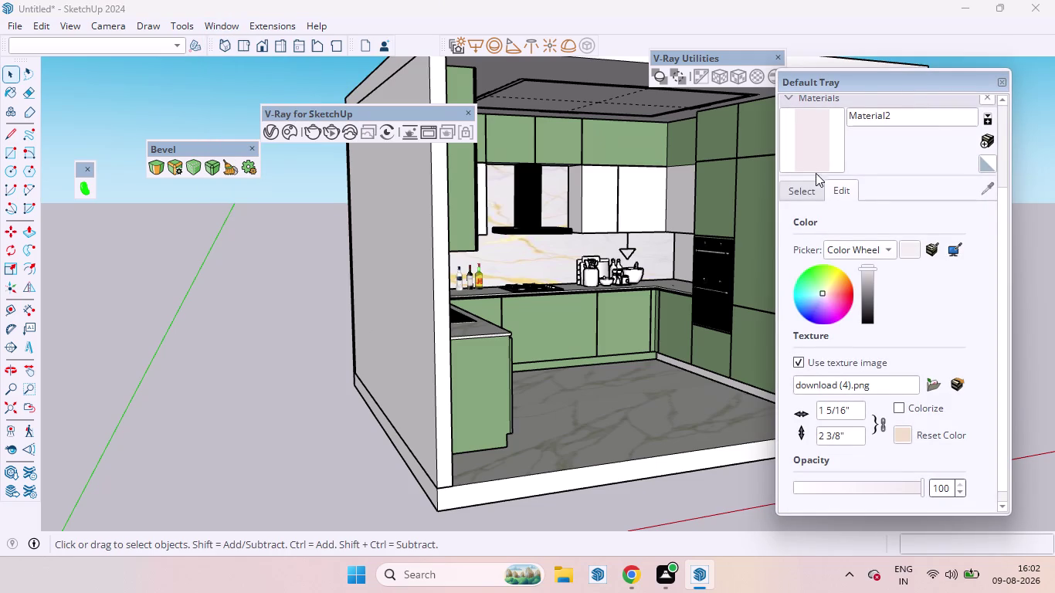
click(811, 187)
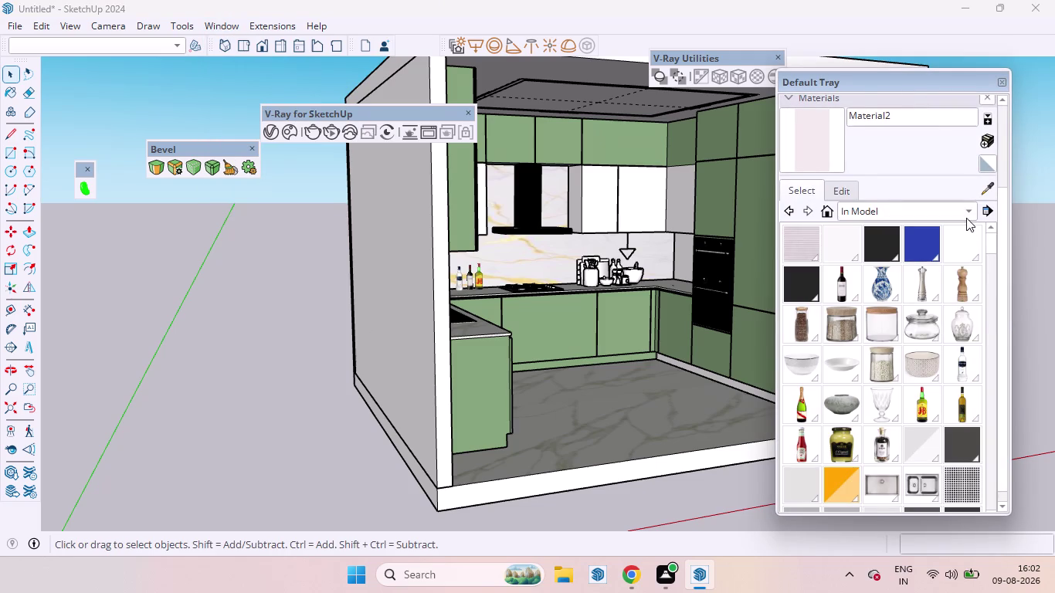
click(966, 218)
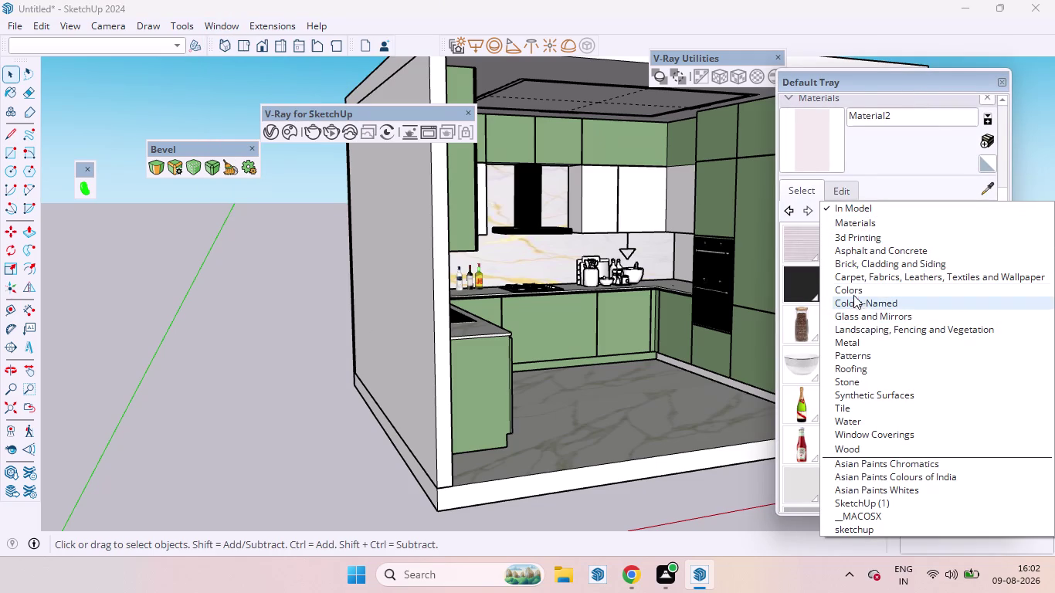
click(851, 289)
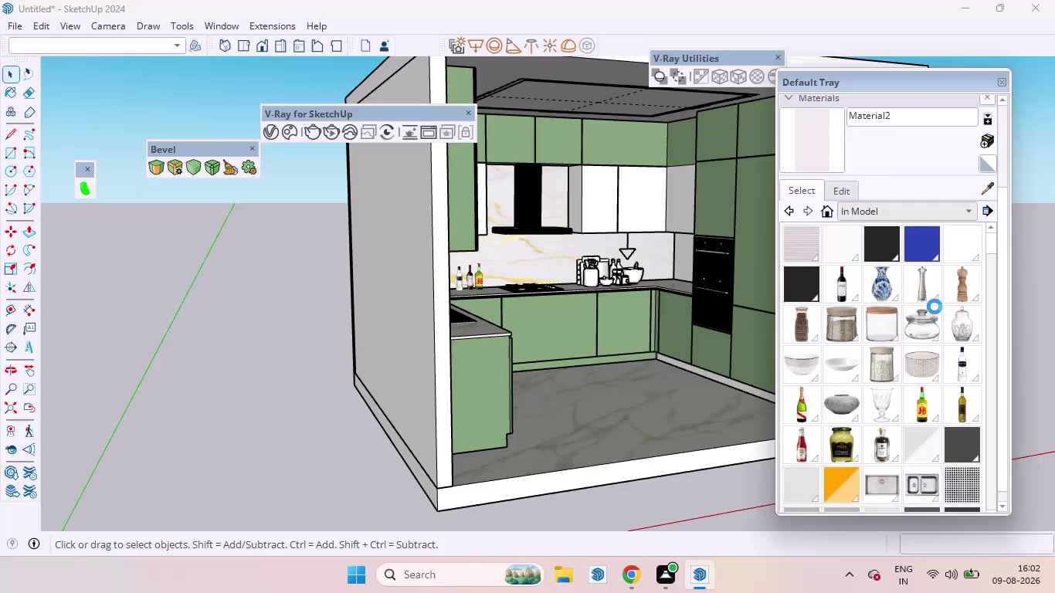
scroll(down, 3)
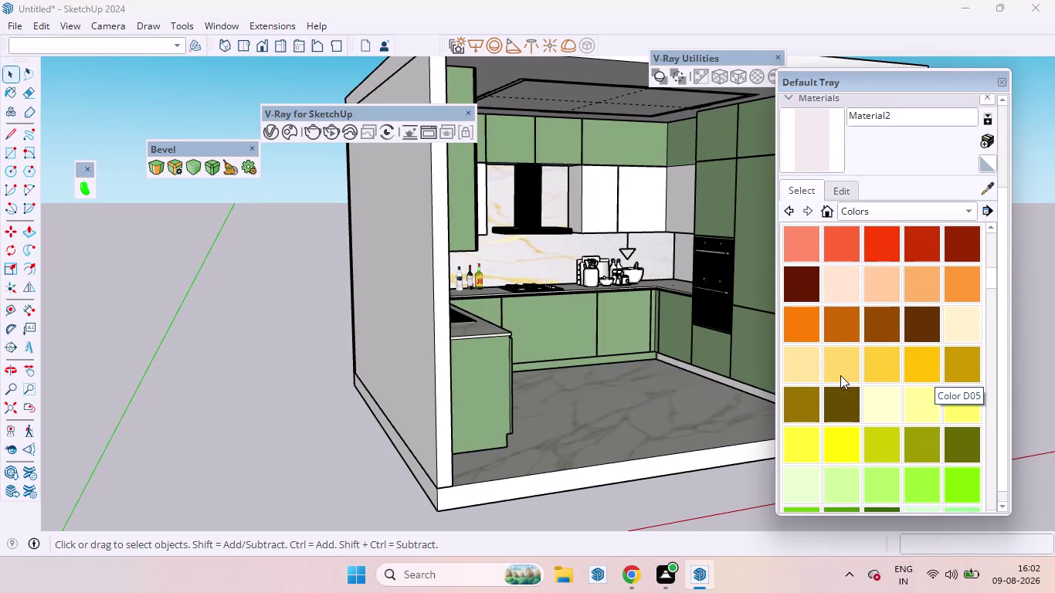
click(814, 374)
Paint two upper doors right of the hood pale yellow, then try swatches Color D01 and E02.
scroll(up, 3)
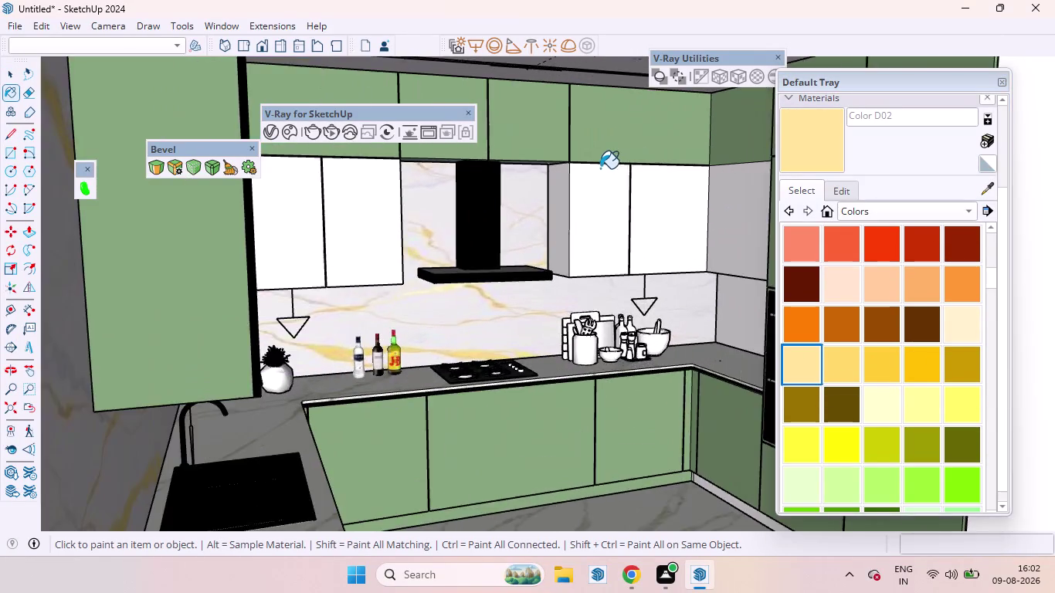
scroll(up, 3)
click(556, 228)
scroll(down, 3)
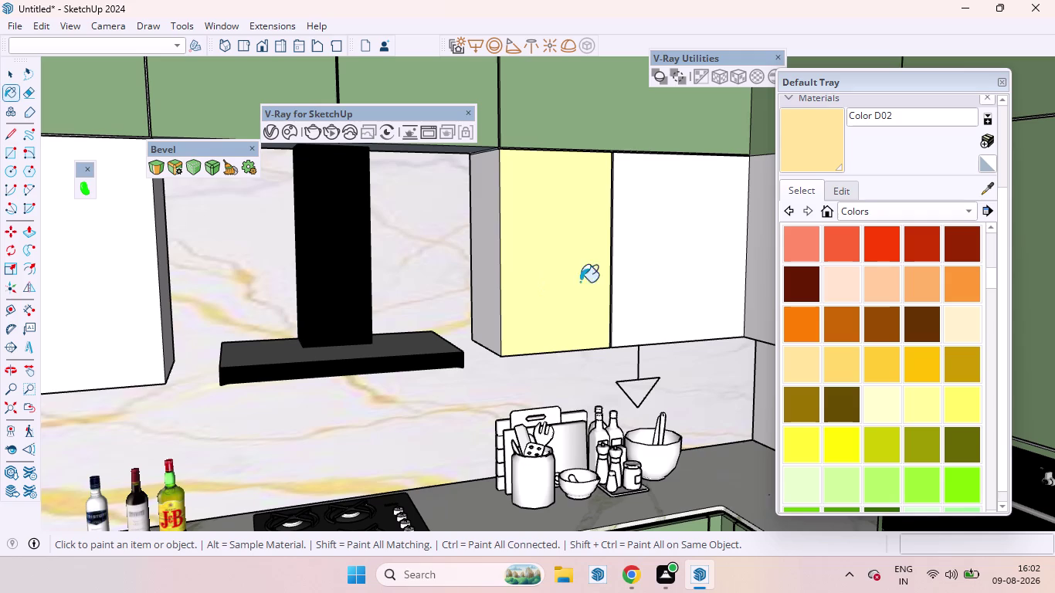
click(698, 262)
scroll(up, 3)
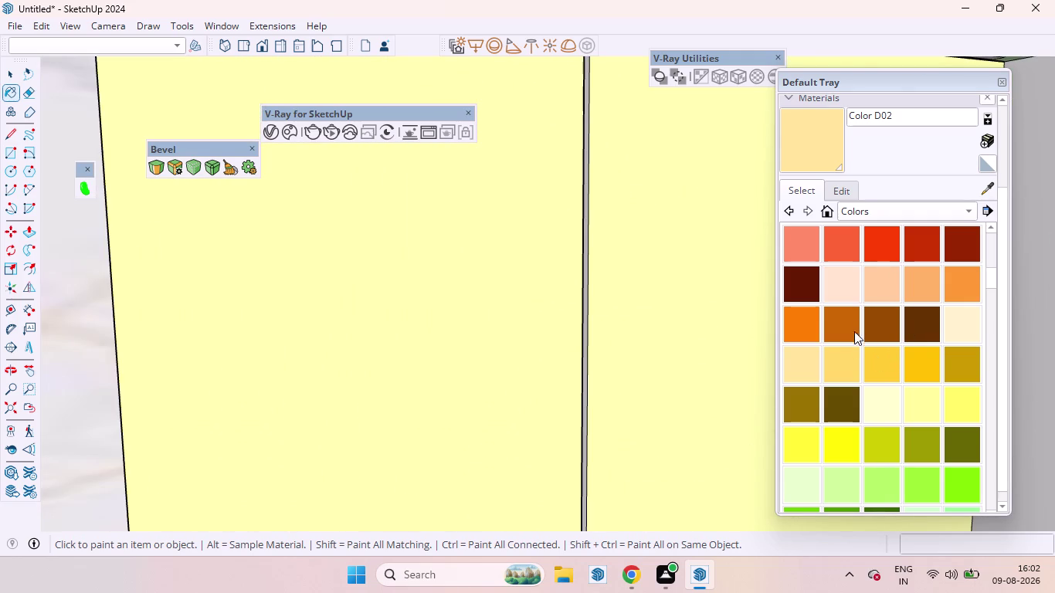
click(803, 361)
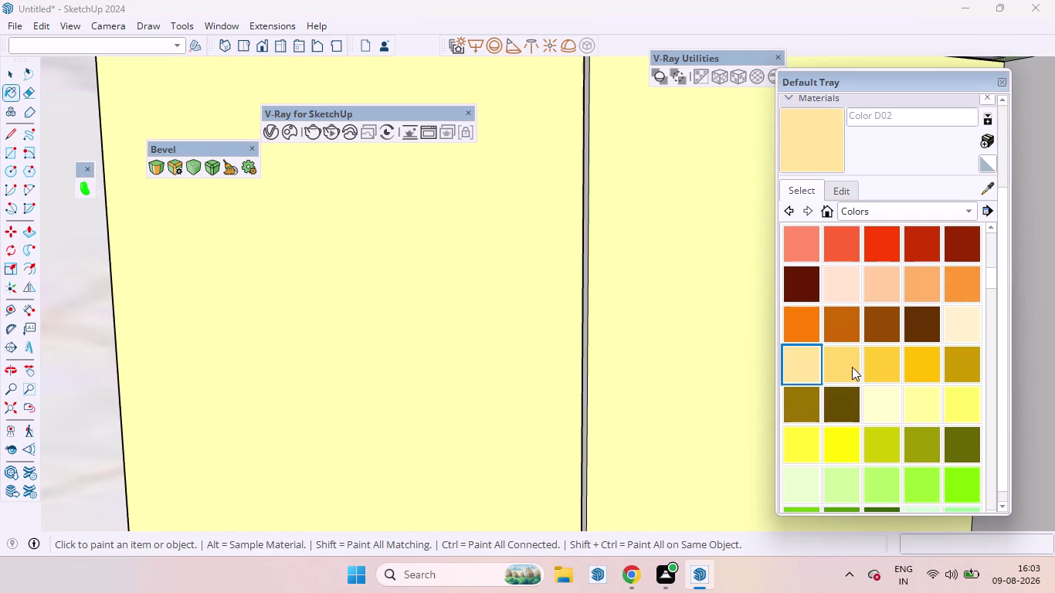
click(853, 367)
click(808, 363)
click(960, 323)
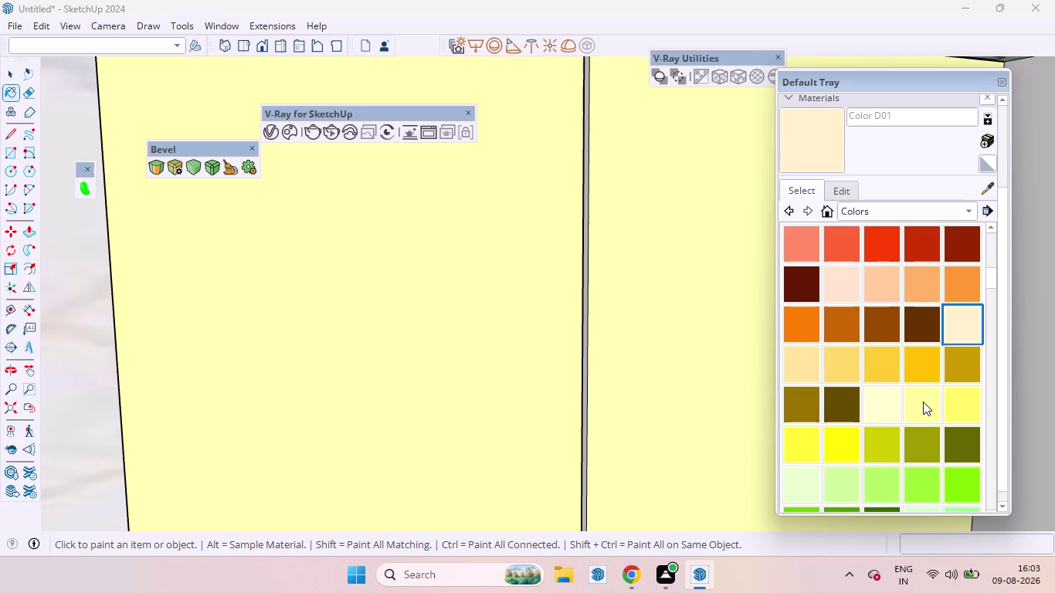
click(927, 401)
Paint both doors left of the hood and another upper door pale yellow.
scroll(down, 3)
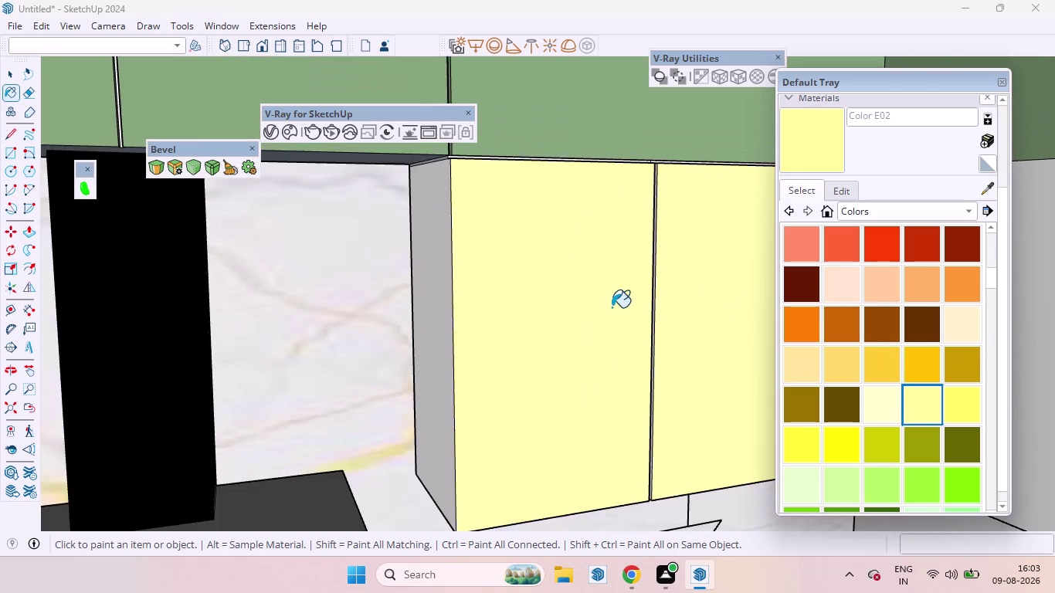
scroll(down, 3)
scroll(up, 3)
scroll(down, 3)
scroll(down, 3)
click(236, 321)
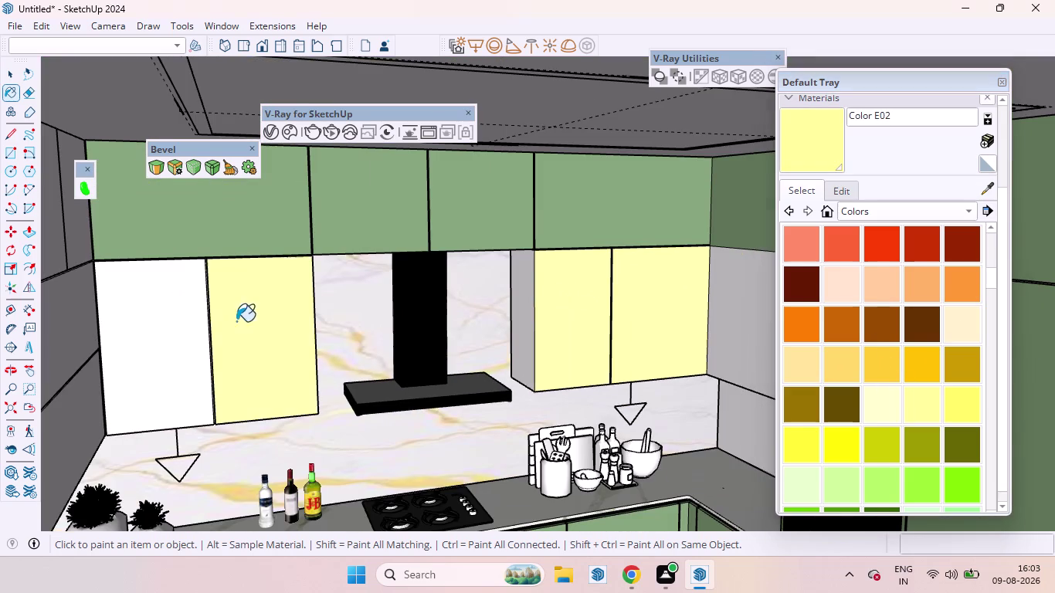
scroll(down, 3)
scroll(up, 3)
click(192, 327)
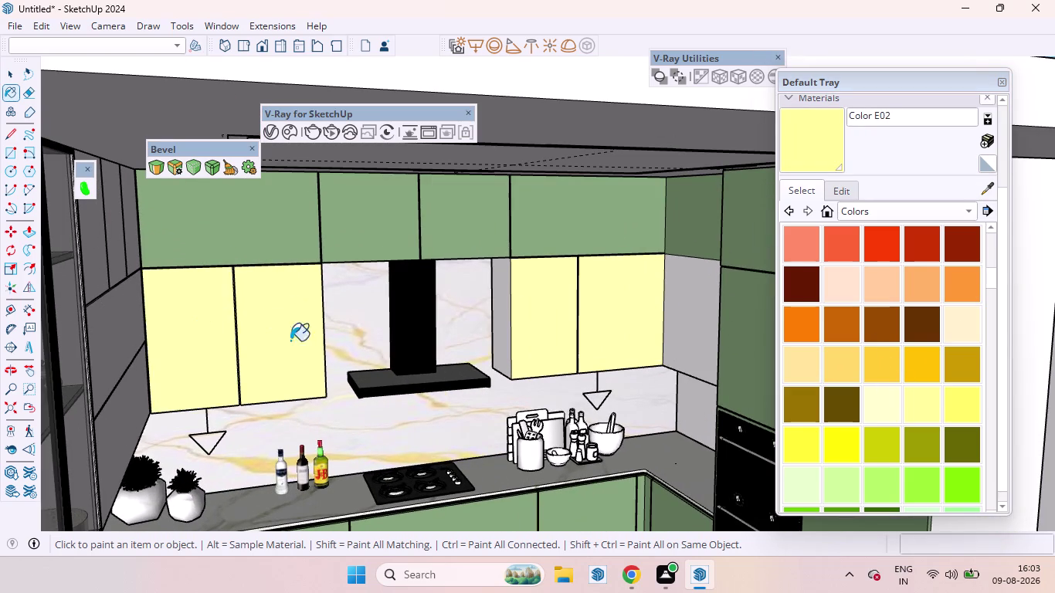
middle_drag(312, 346, 251, 322)
click(552, 346)
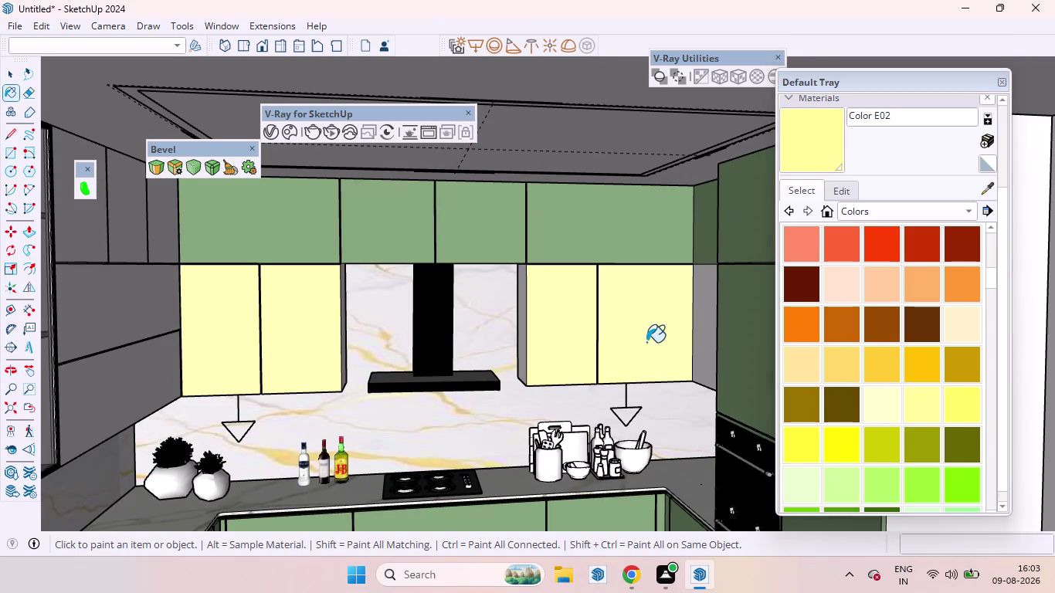
Paint the rightmost upper door and its neighbour with golden Color D03.
click(647, 342)
scroll(up, 3)
click(841, 364)
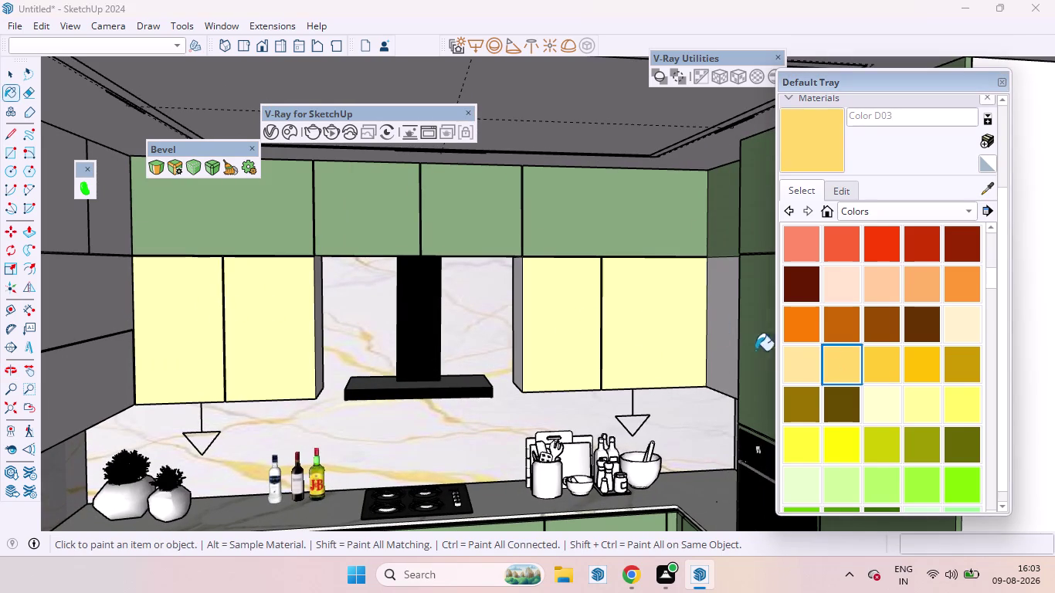
click(655, 321)
click(568, 317)
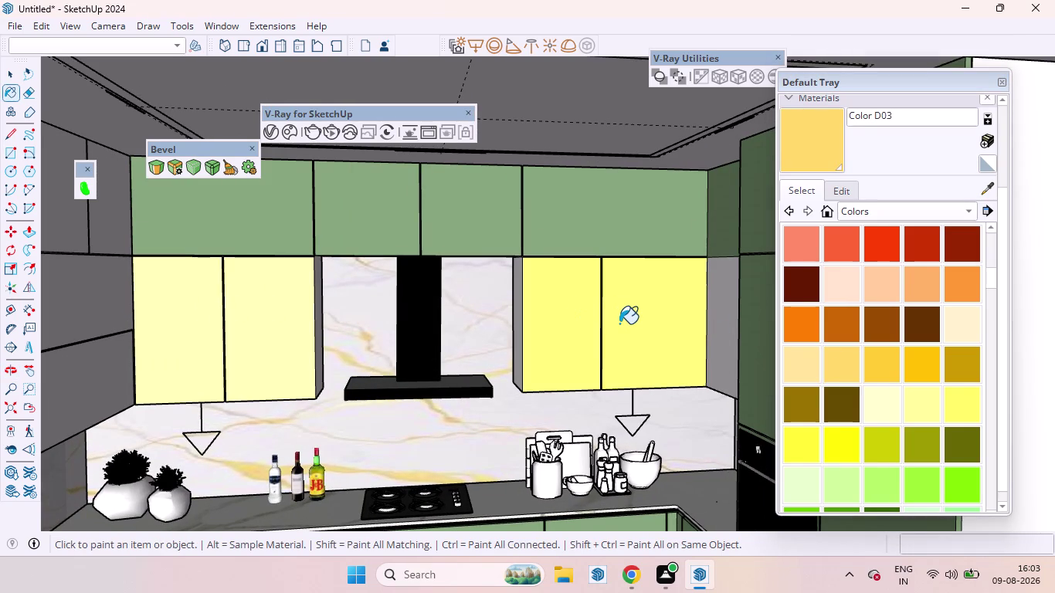
Undo the last nine paint steps on the upper doors.
key(ctrl+z)
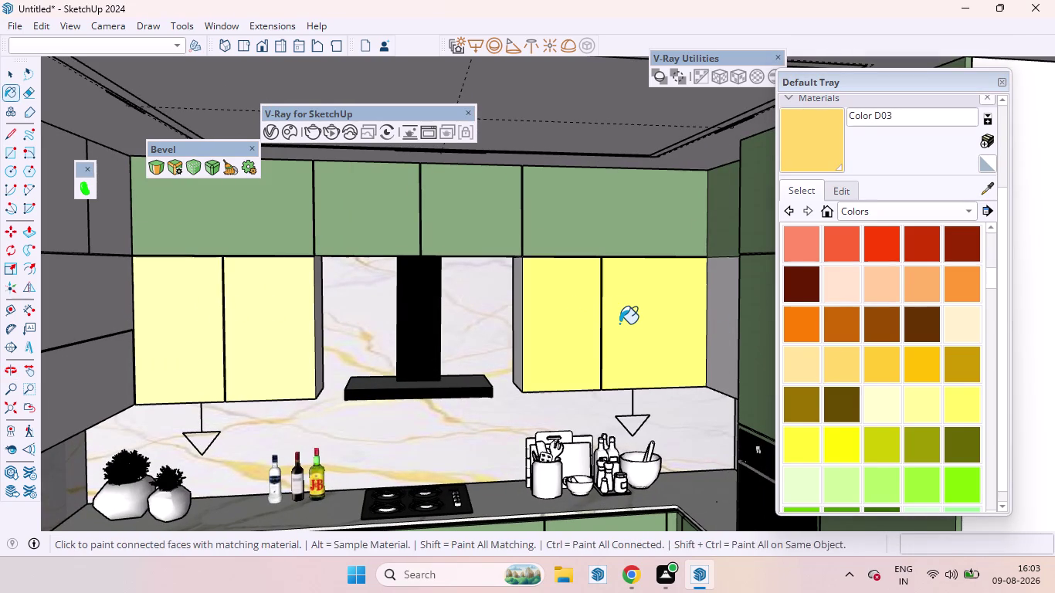
key(ctrl+z)
key(ctrl+z)
key(ctrl+z)
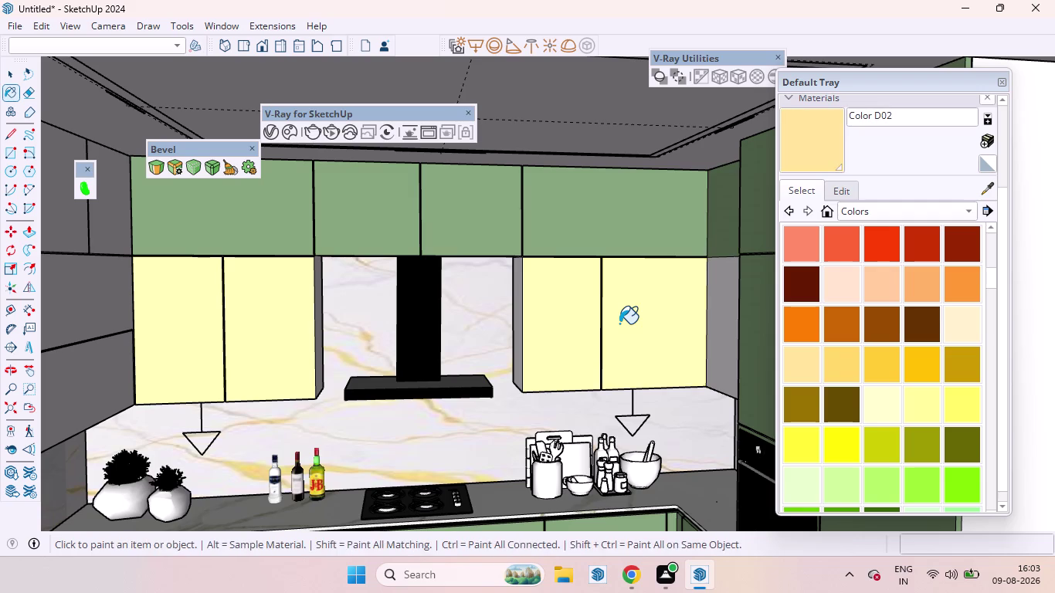
key(ctrl+z)
key(ctrl+z)
key(ctrl+z)
key(ctrl+z)
key(ctrl+z)
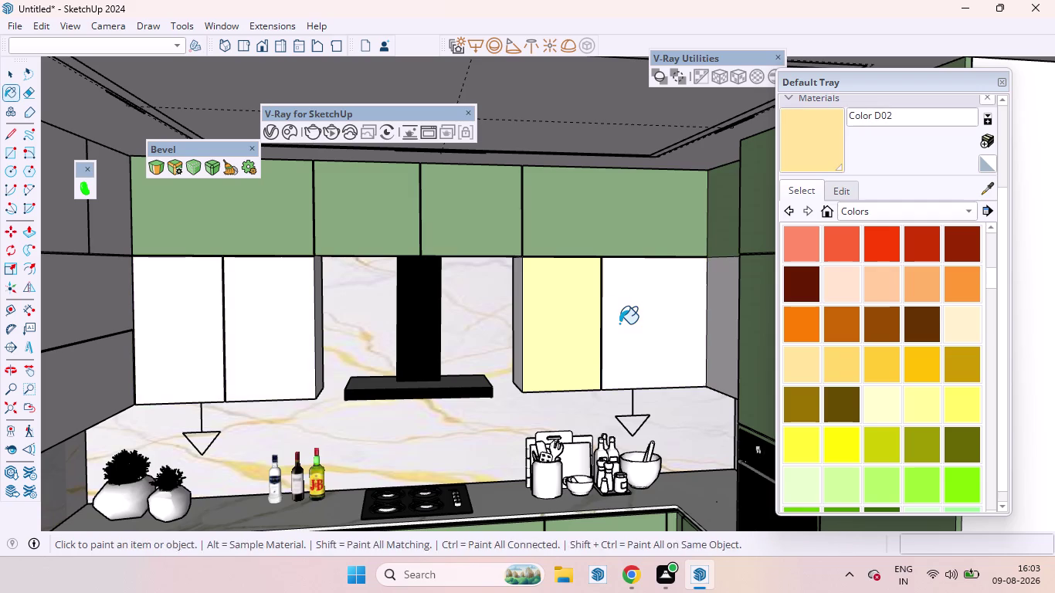
Undo the remaining paint on the doors, including the dark paint on the last door.
key(ctrl+z)
key(ctrl+z)
click(622, 329)
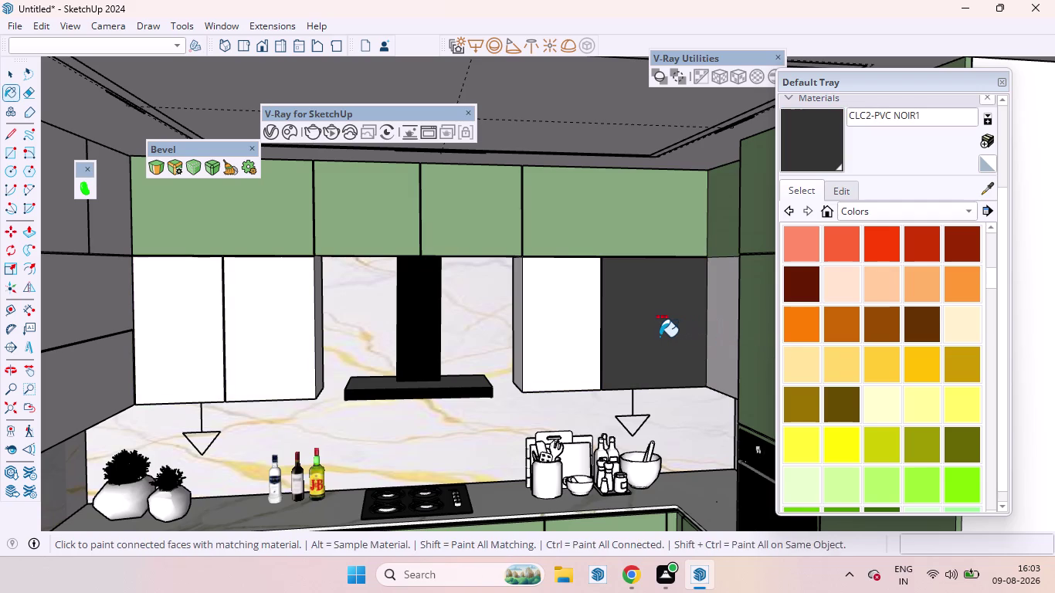
key(ctrl+z)
Try pale yellow, light peach, light orange and cream swatches, settling on Color D02.
click(920, 413)
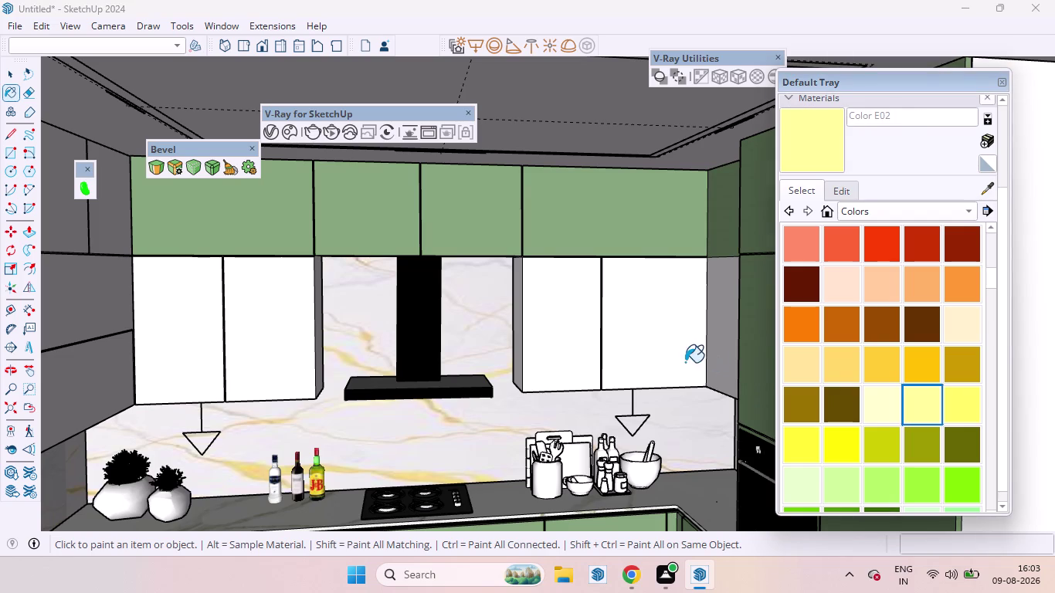
click(888, 290)
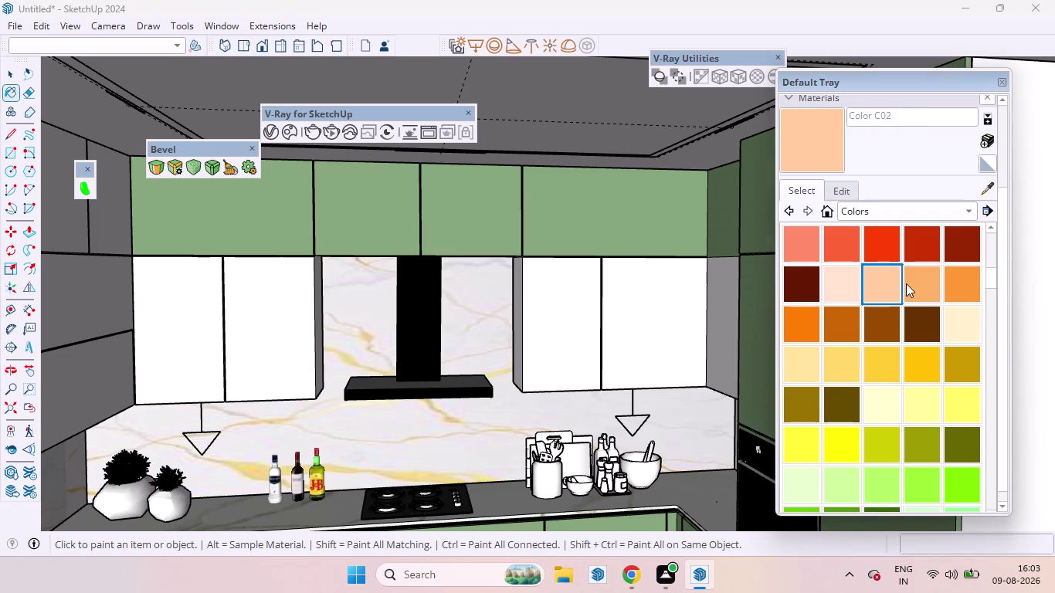
click(926, 284)
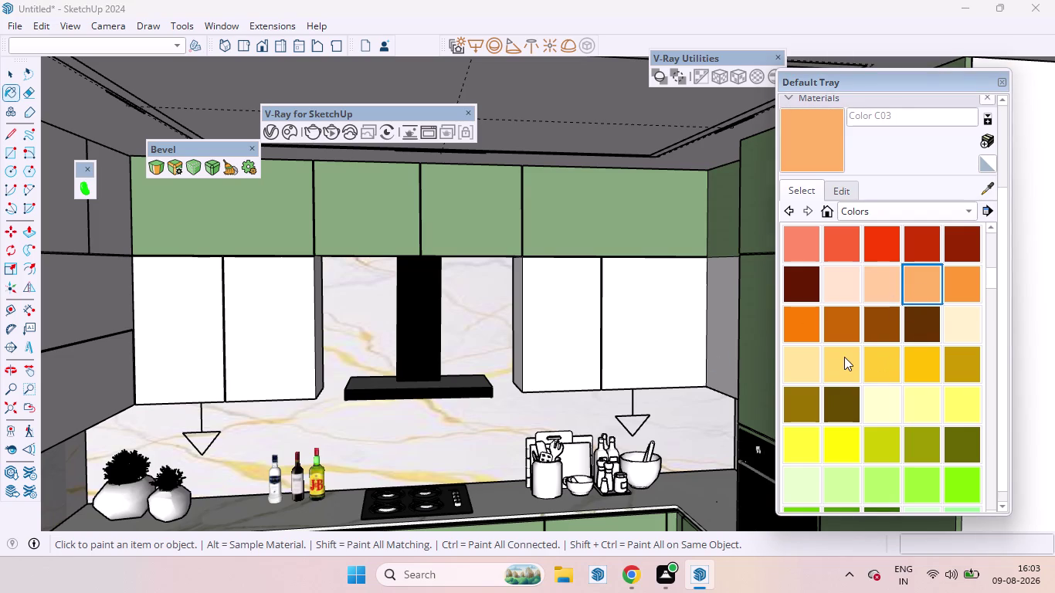
click(844, 357)
click(810, 362)
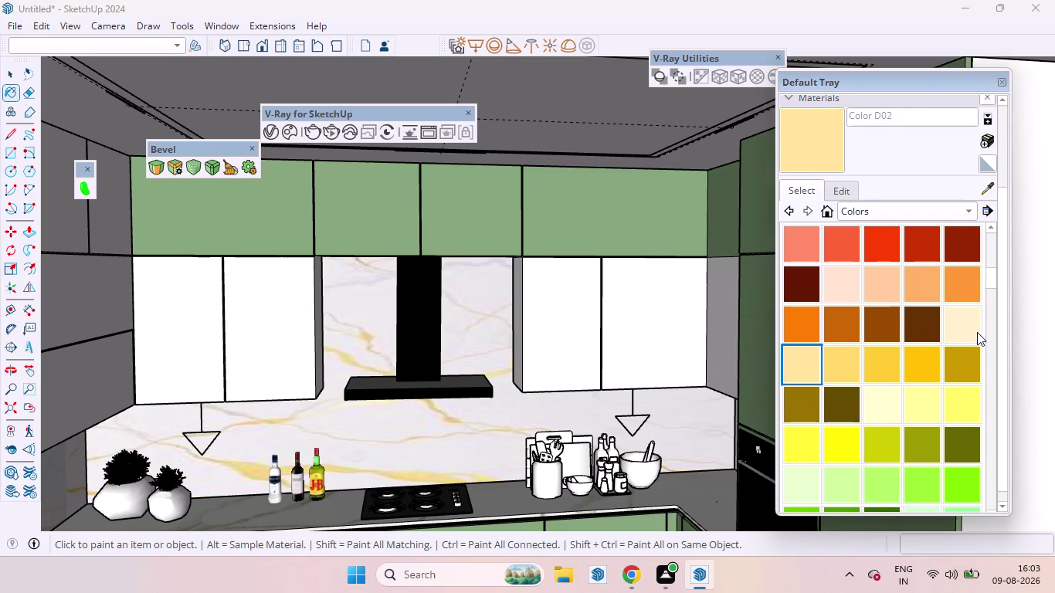
click(978, 329)
scroll(down, 3)
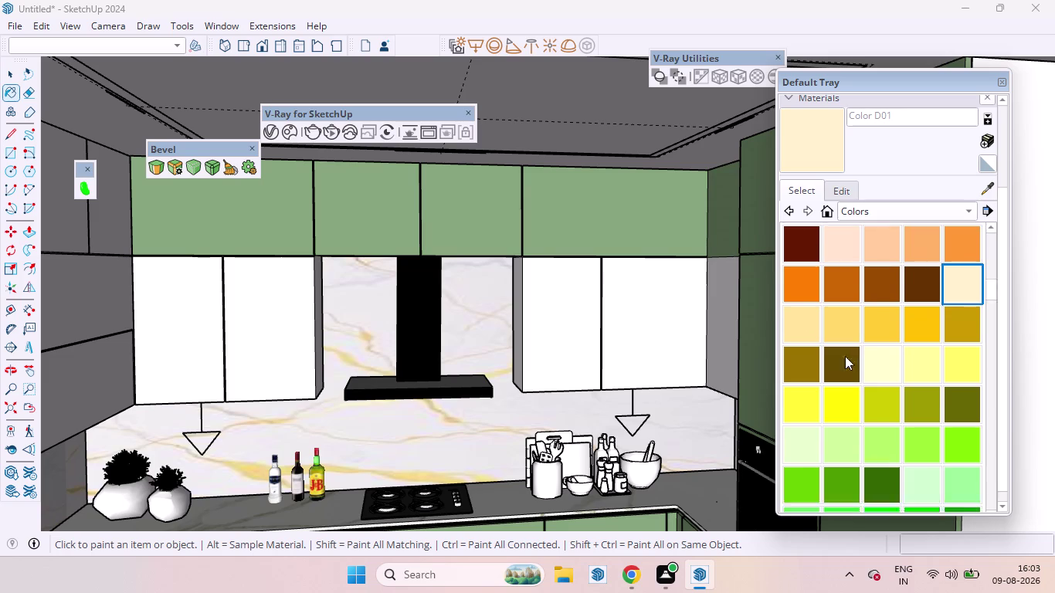
scroll(down, 3)
scroll(up, 3)
scroll(up, 3)
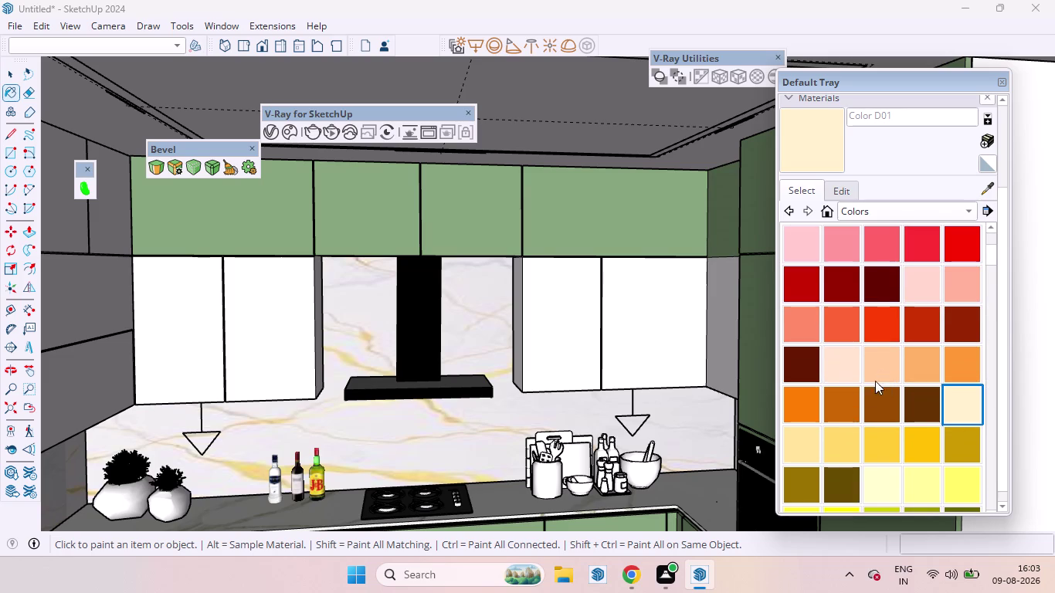
click(808, 445)
click(661, 341)
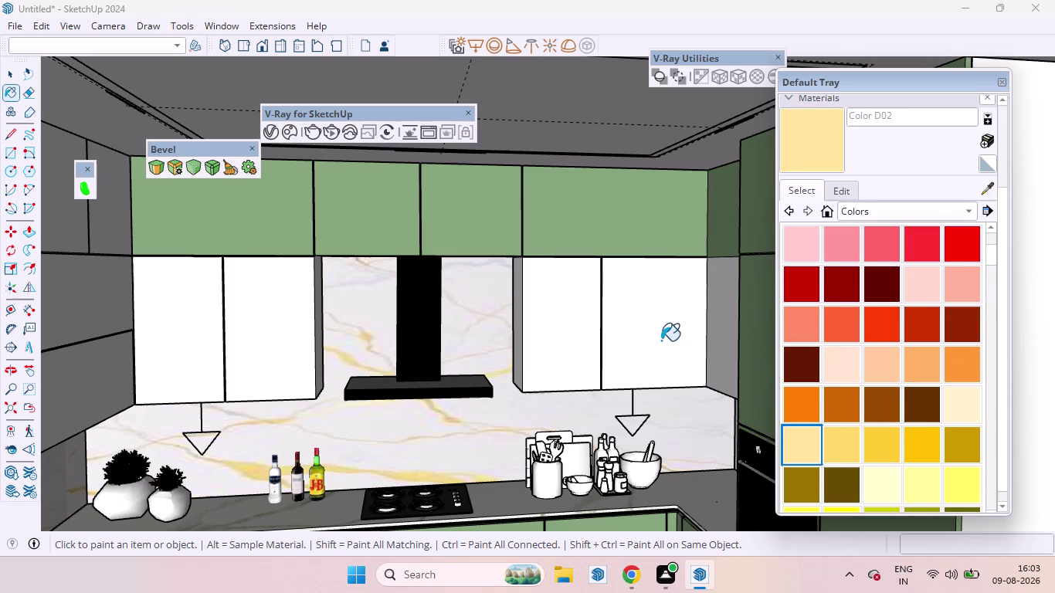
scroll(up, 3)
Paint the first three wall cabinet door faces pale yellow Color D02, then view the whole kitchen.
middle_drag(617, 313, 680, 354)
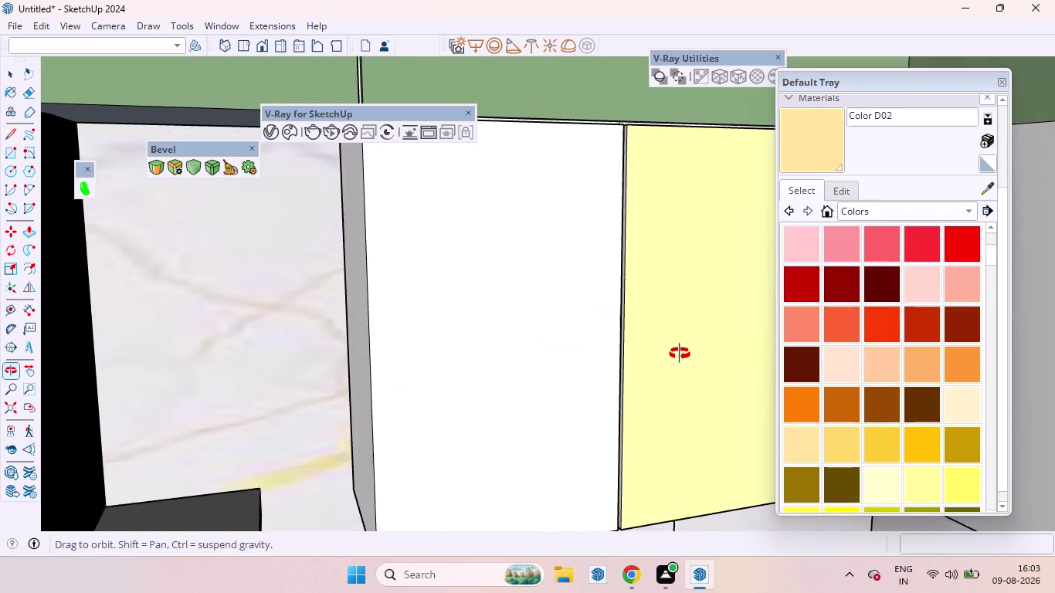
middle_drag(680, 354, 680, 355)
scroll(up, 3)
click(624, 253)
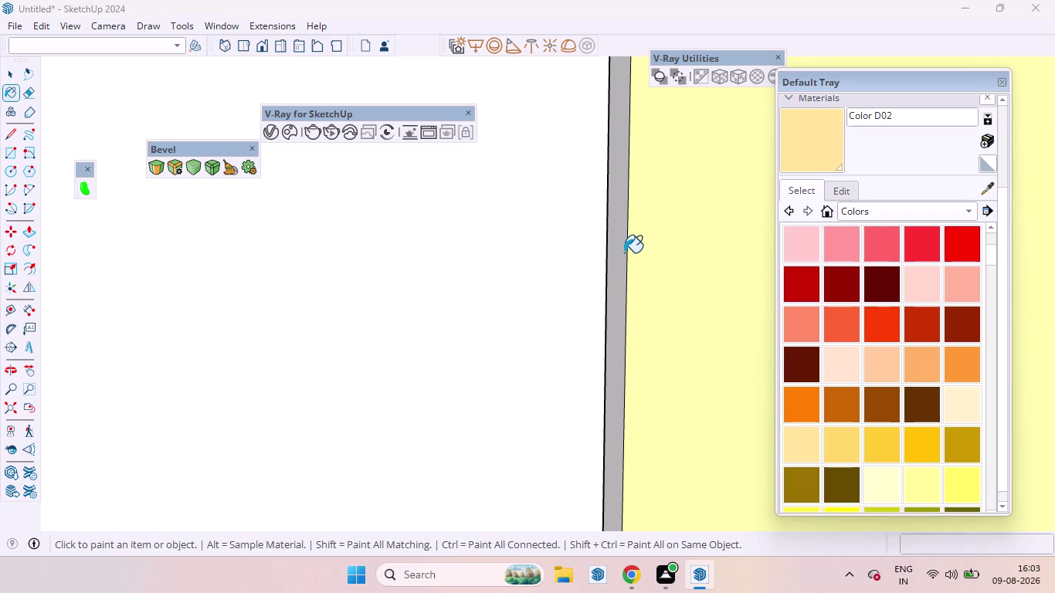
click(530, 281)
scroll(down, 3)
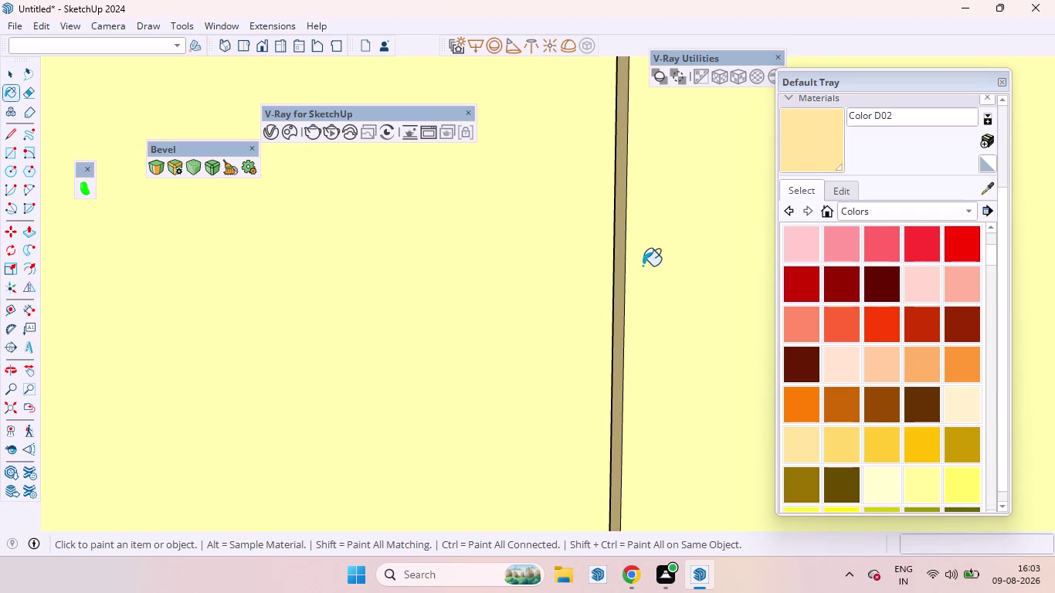
middle_drag(643, 265, 343, 233)
scroll(up, 3)
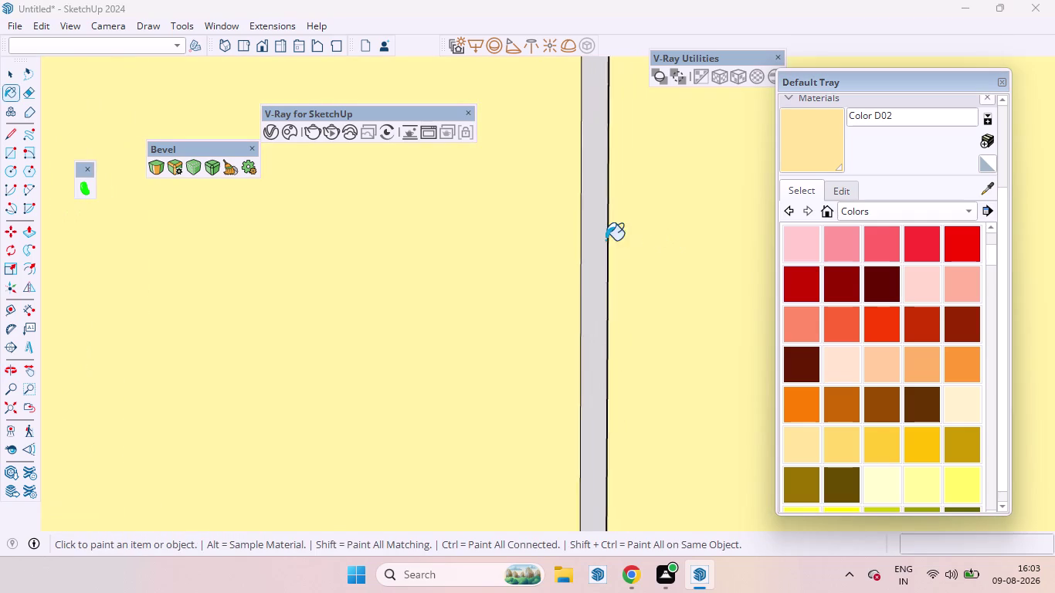
scroll(up, 3)
click(589, 259)
scroll(down, 3)
scroll(down, 3)
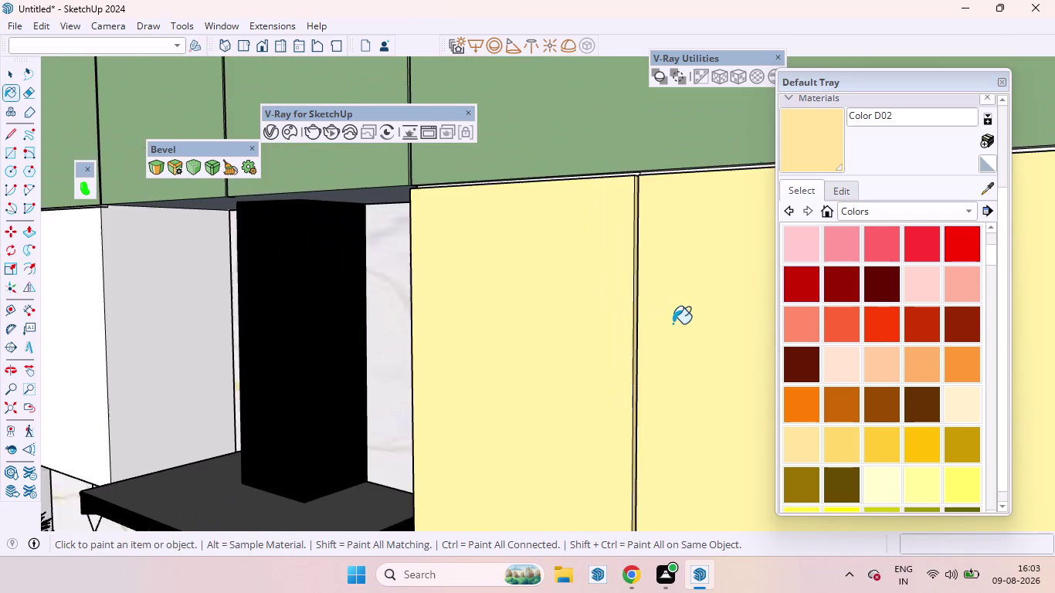
scroll(down, 3)
scroll(up, 3)
scroll(down, 3)
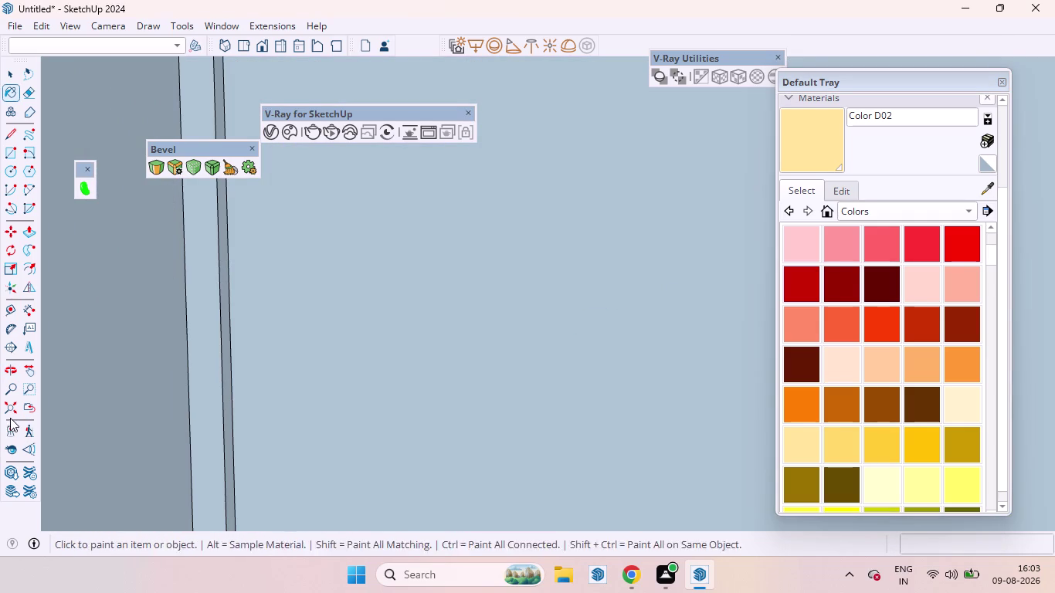
click(6, 411)
Paint the remaining four wall cabinet door faces pale yellow and return to the full kitchen view.
scroll(up, 3)
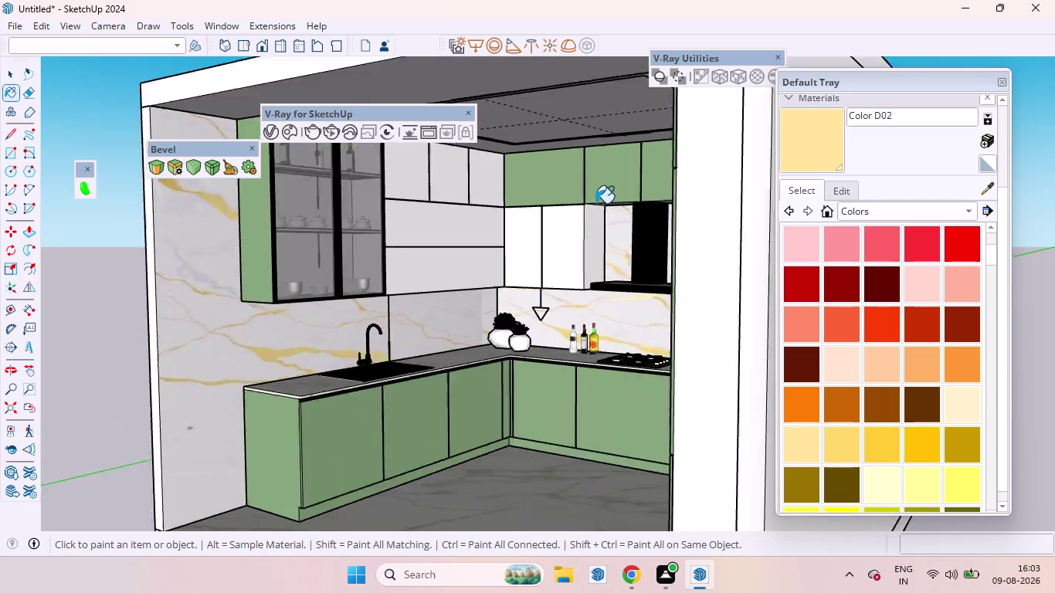
scroll(up, 3)
click(552, 238)
click(349, 264)
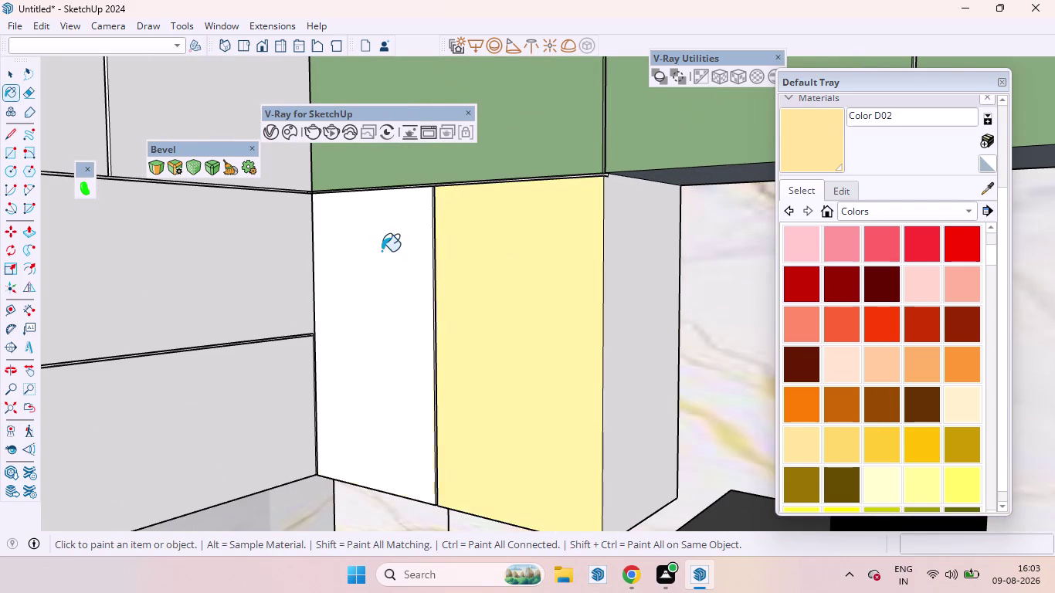
scroll(up, 3)
click(422, 236)
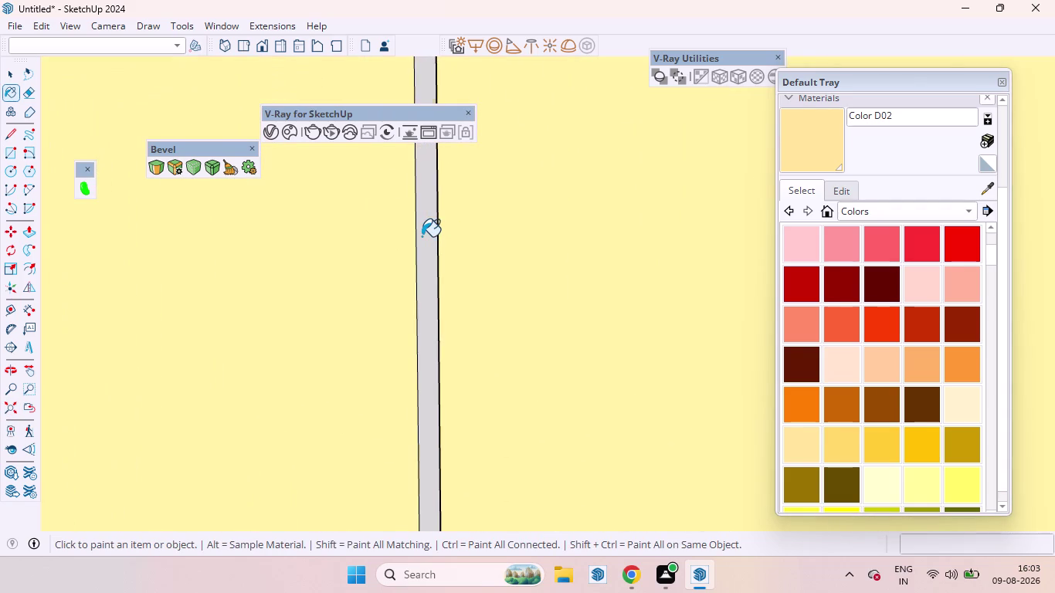
middle_drag(425, 239, 768, 305)
scroll(up, 3)
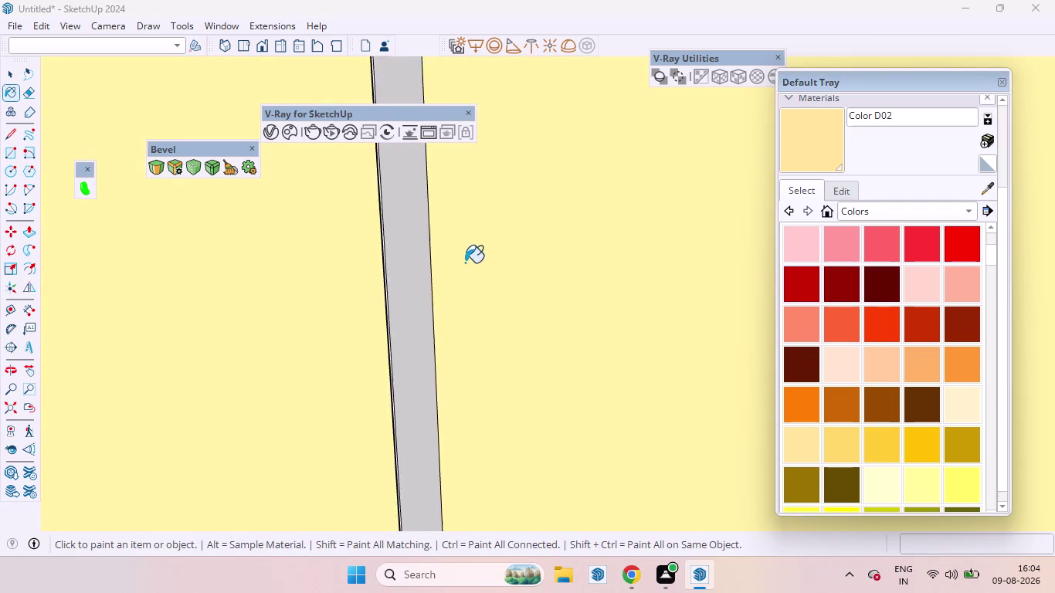
click(411, 256)
scroll(down, 3)
scroll(down, 3)
scroll(down, 3)
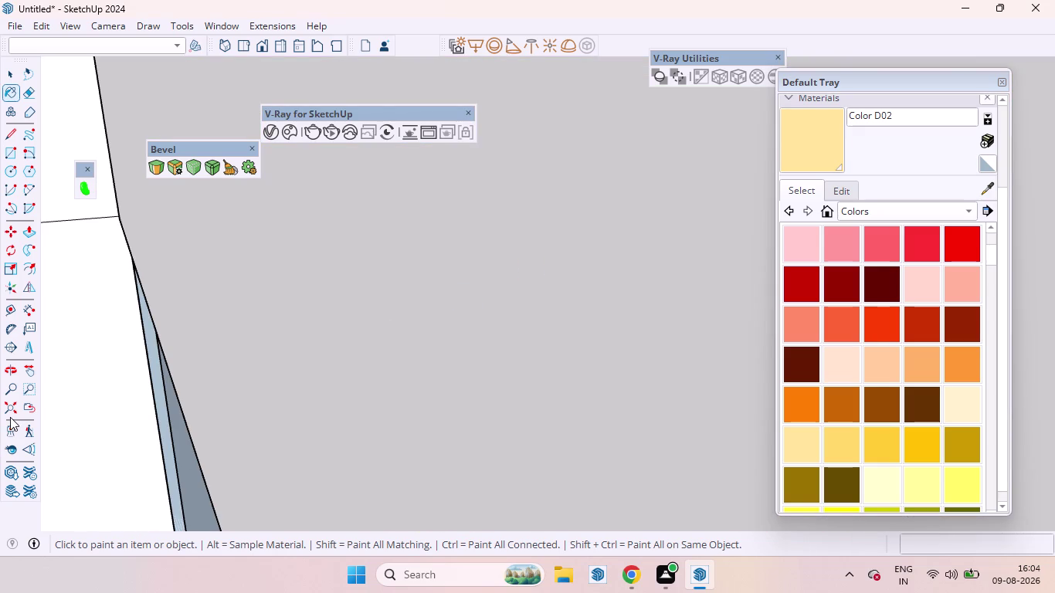
click(9, 405)
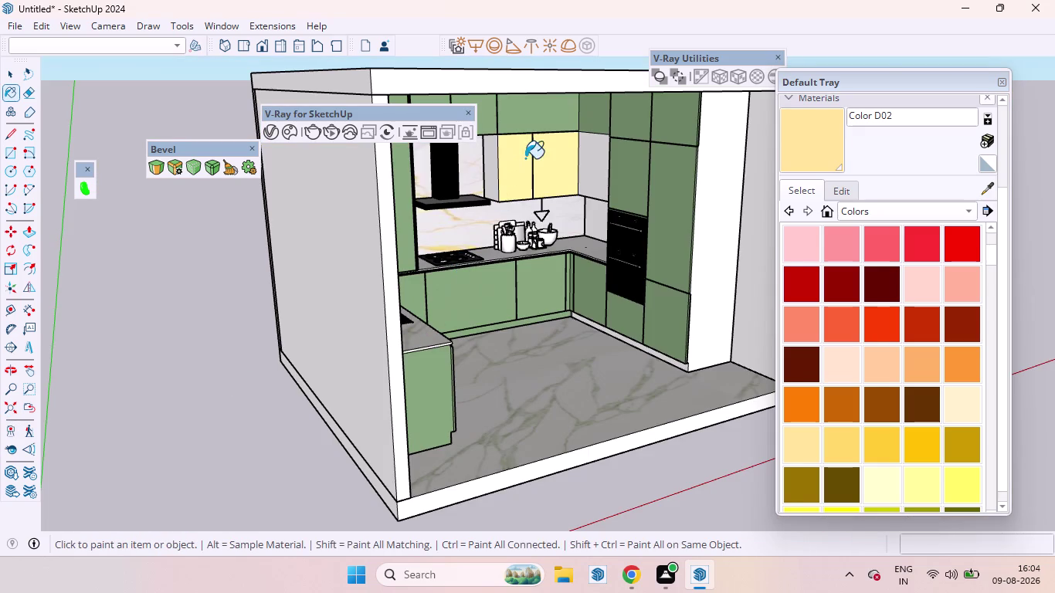
Paint a cabinet door, five side cabinet panels and a panel edge with Color D02.
scroll(up, 3)
click(630, 158)
scroll(down, 3)
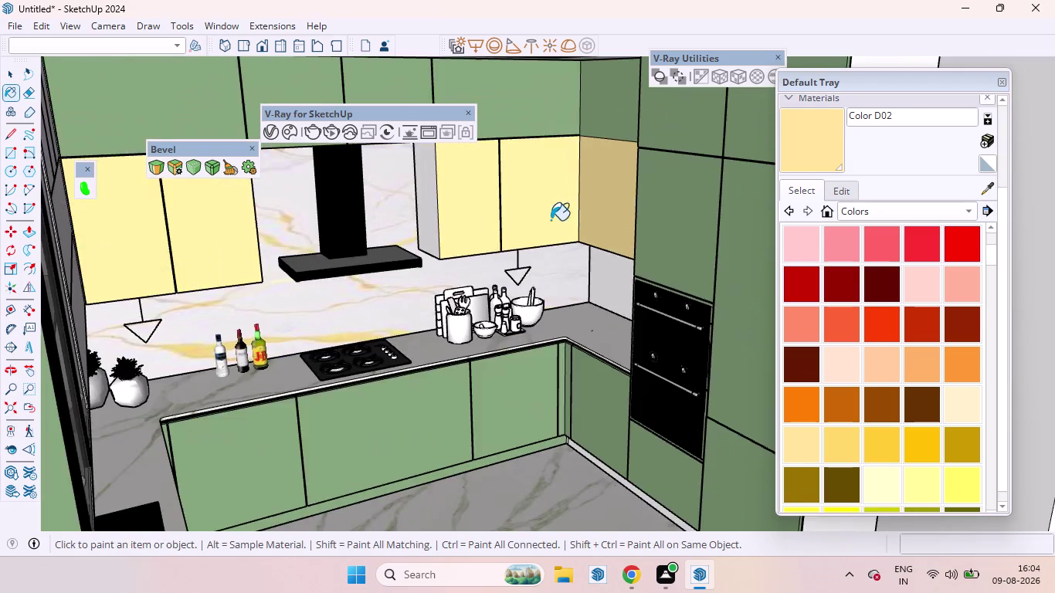
scroll(down, 3)
middle_drag(470, 239, 209, 192)
scroll(up, 3)
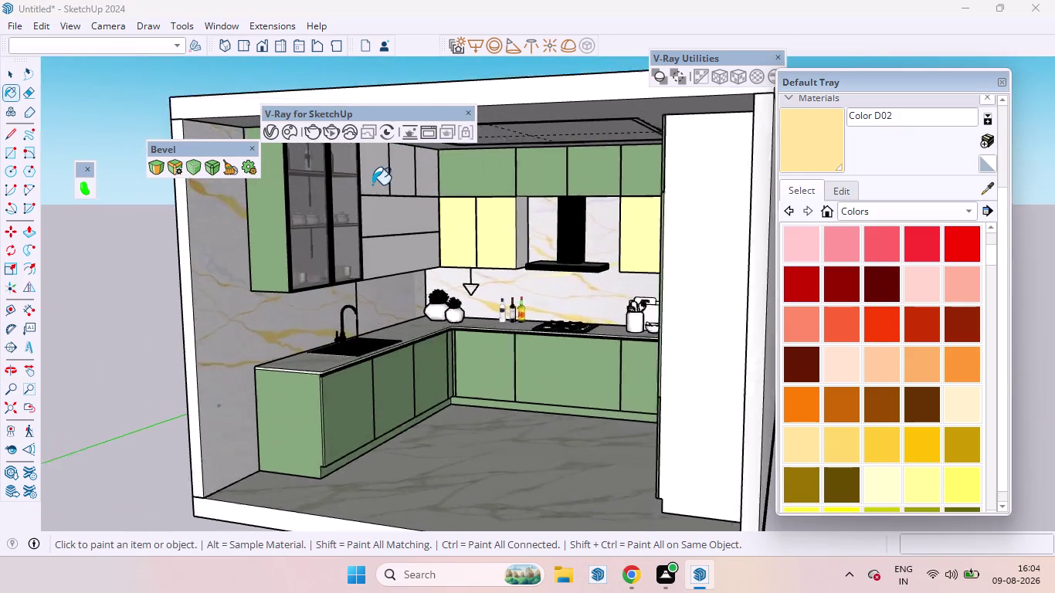
scroll(up, 3)
click(380, 185)
click(456, 184)
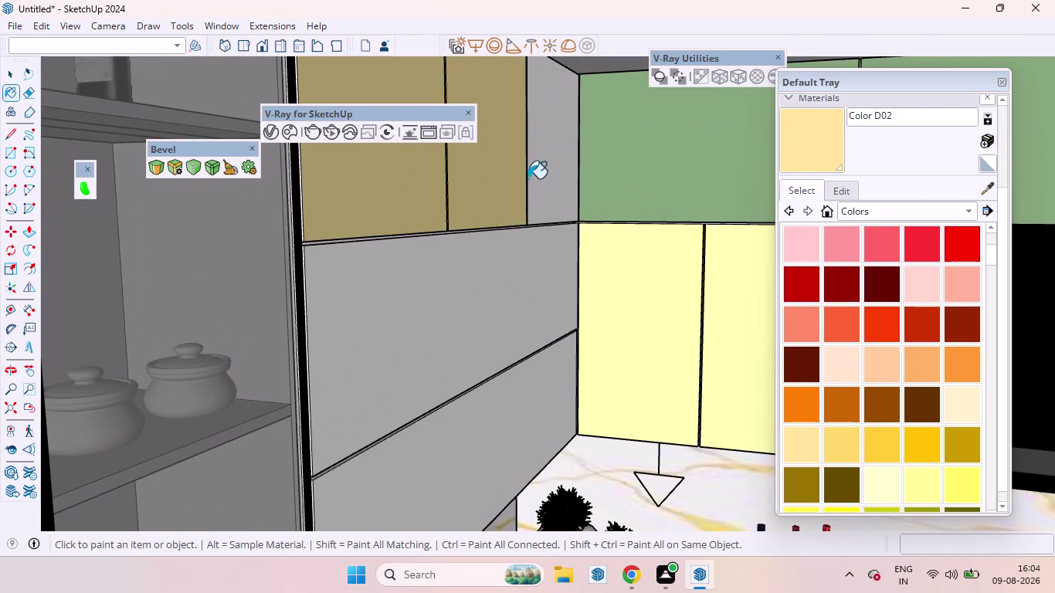
click(565, 164)
click(457, 318)
click(514, 422)
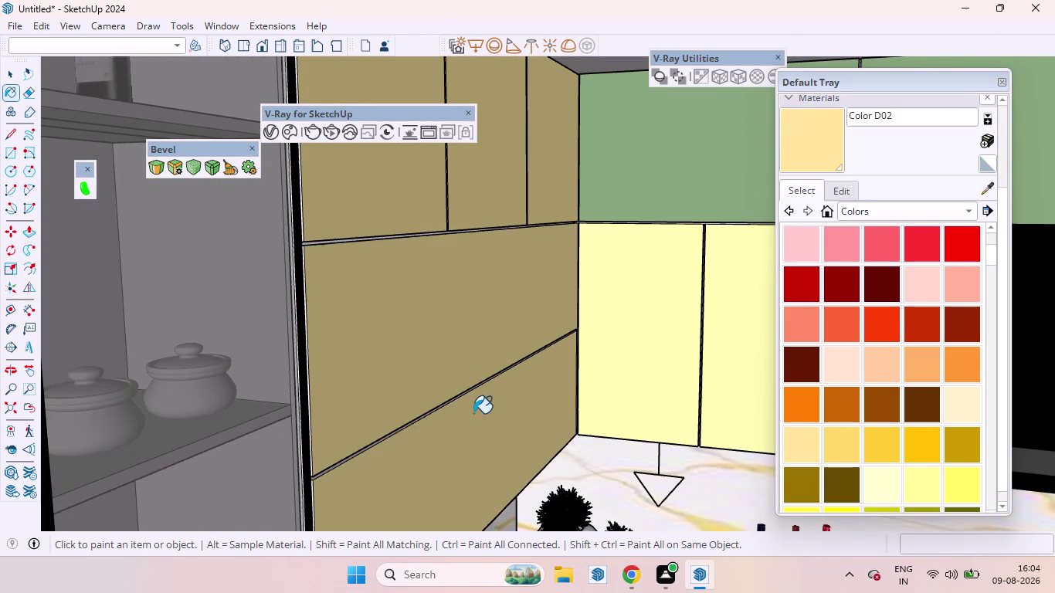
scroll(up, 3)
click(403, 349)
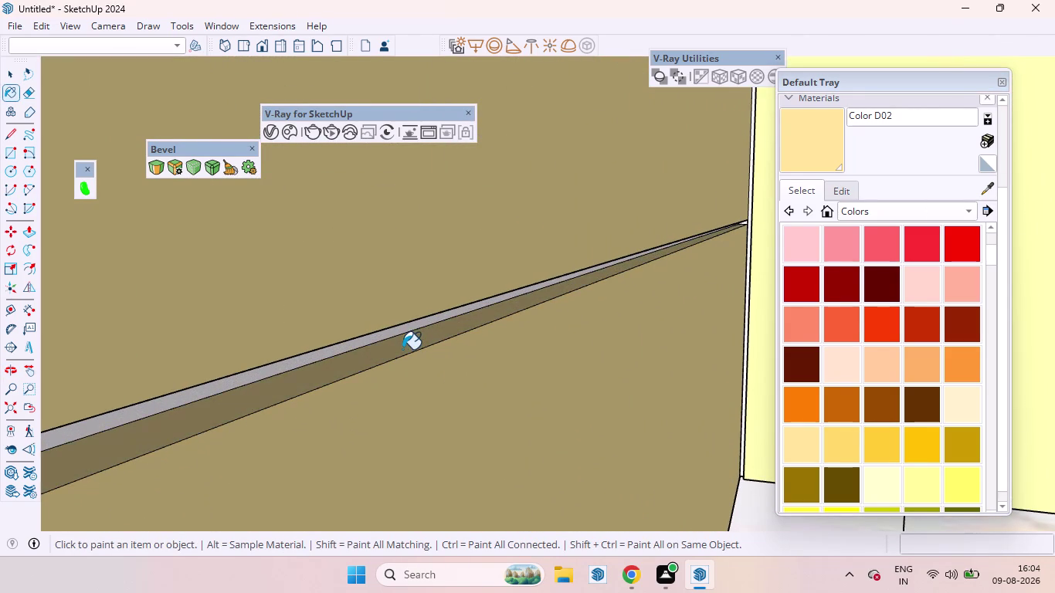
Paint the vertical door edge strips cream, including the lower end of one strip.
scroll(down, 3)
scroll(down, 3)
scroll(down, 3)
scroll(up, 3)
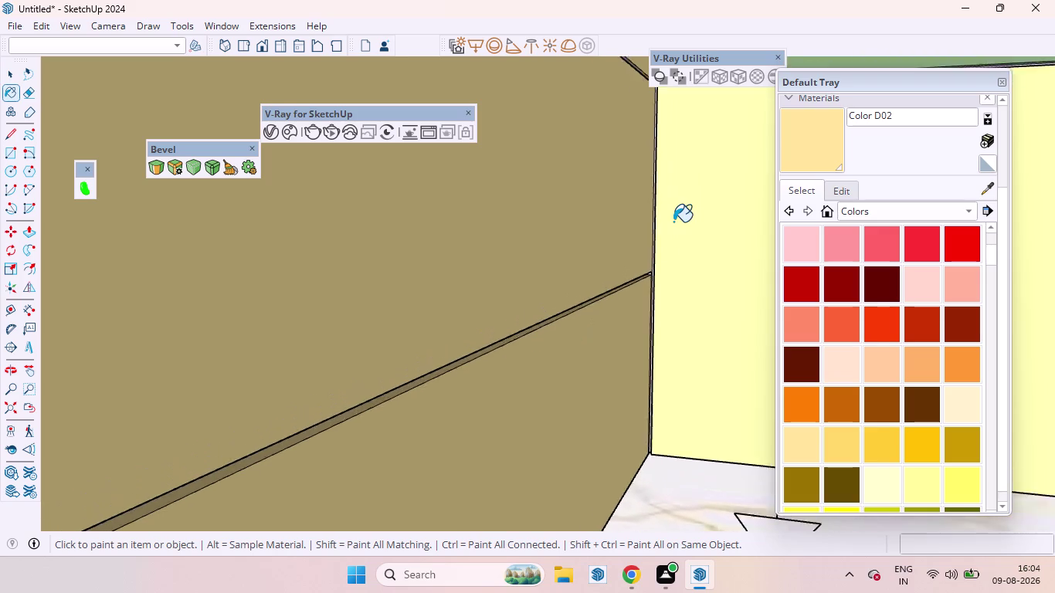
scroll(up, 3)
middle_drag(608, 241, 664, 234)
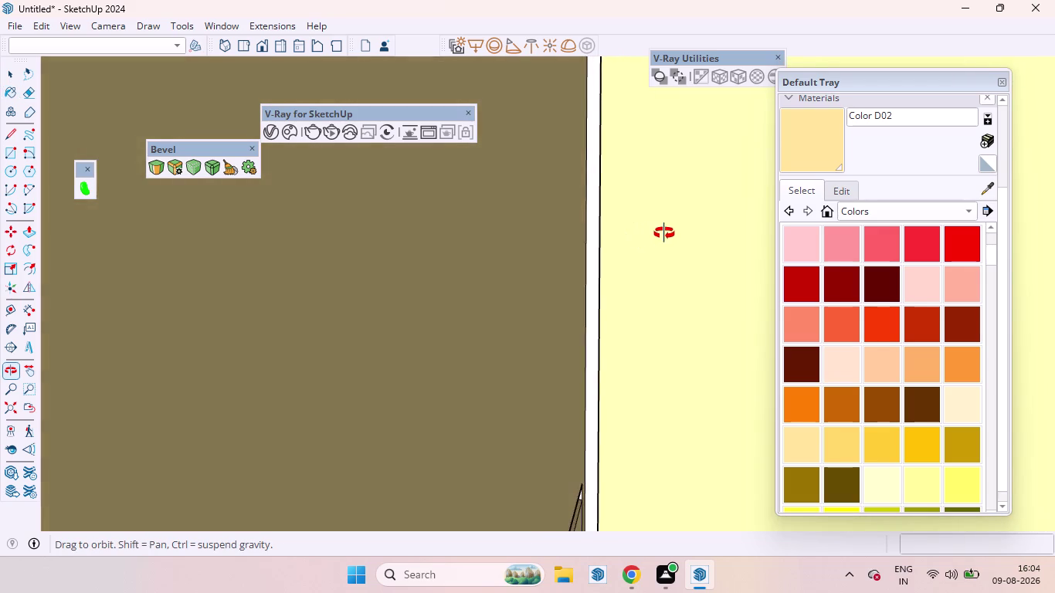
middle_drag(663, 233, 555, 290)
scroll(down, 3)
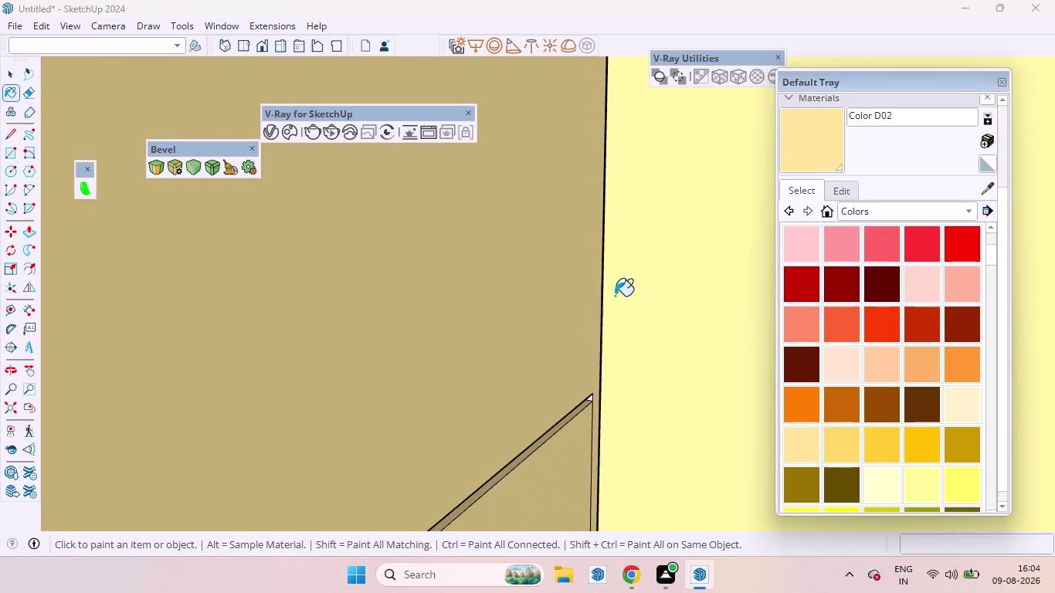
scroll(down, 3)
scroll(up, 3)
scroll(down, 3)
scroll(down, 3)
scroll(up, 3)
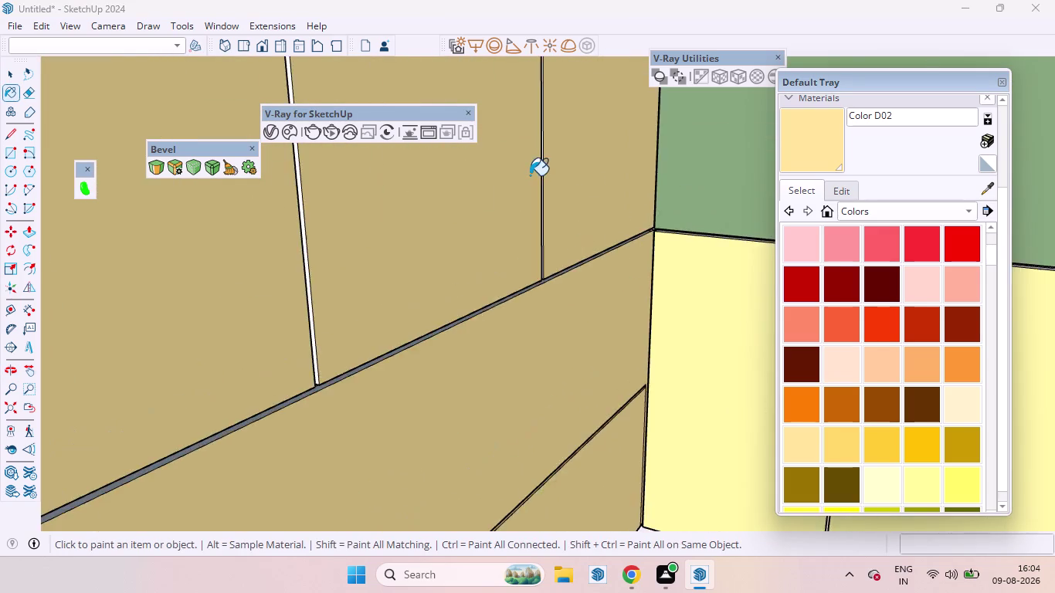
scroll(up, 3)
click(512, 234)
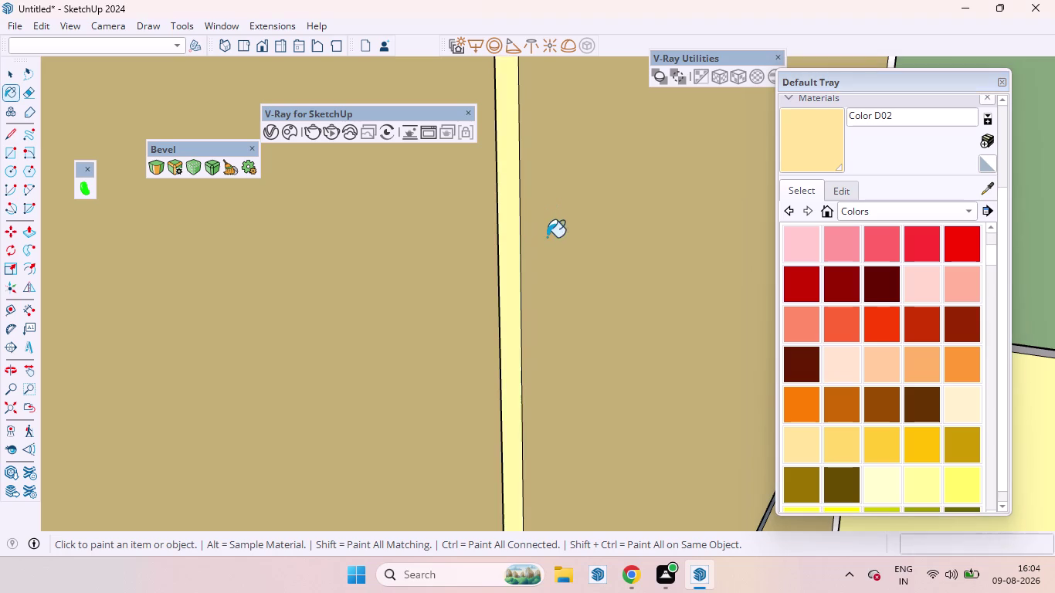
scroll(down, 3)
scroll(down, 3)
scroll(down, 3)
scroll(up, 3)
scroll(down, 3)
scroll(up, 3)
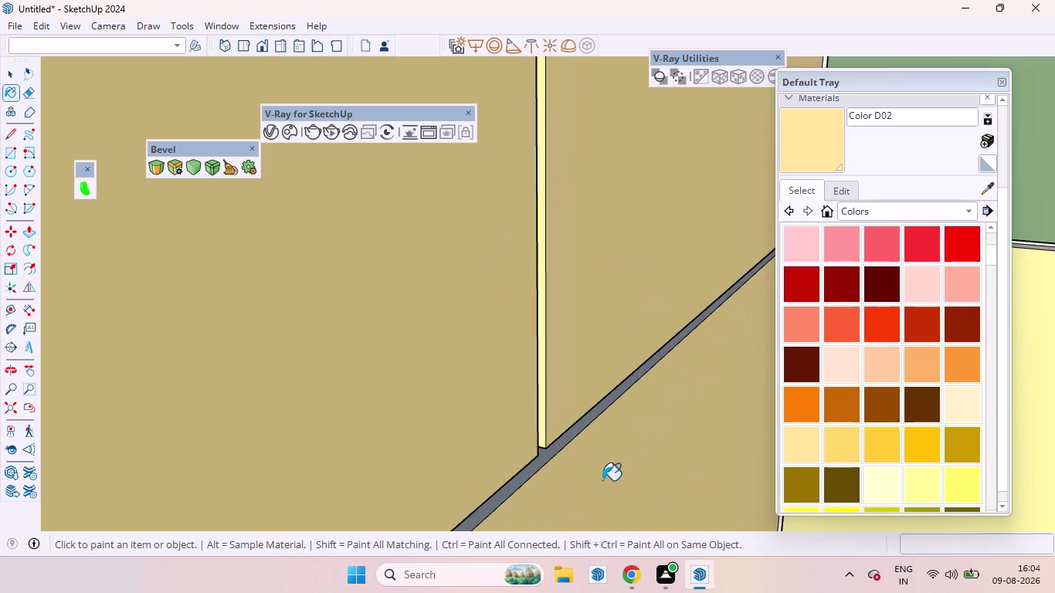
scroll(up, 3)
click(528, 457)
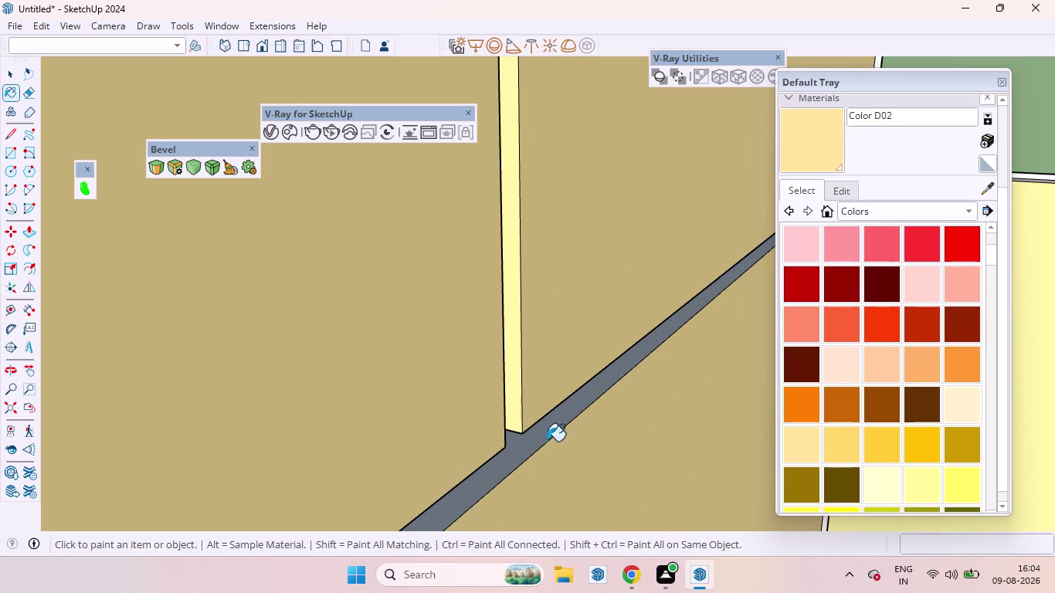
click(517, 446)
scroll(down, 3)
scroll(up, 3)
scroll(down, 3)
scroll(down, 3)
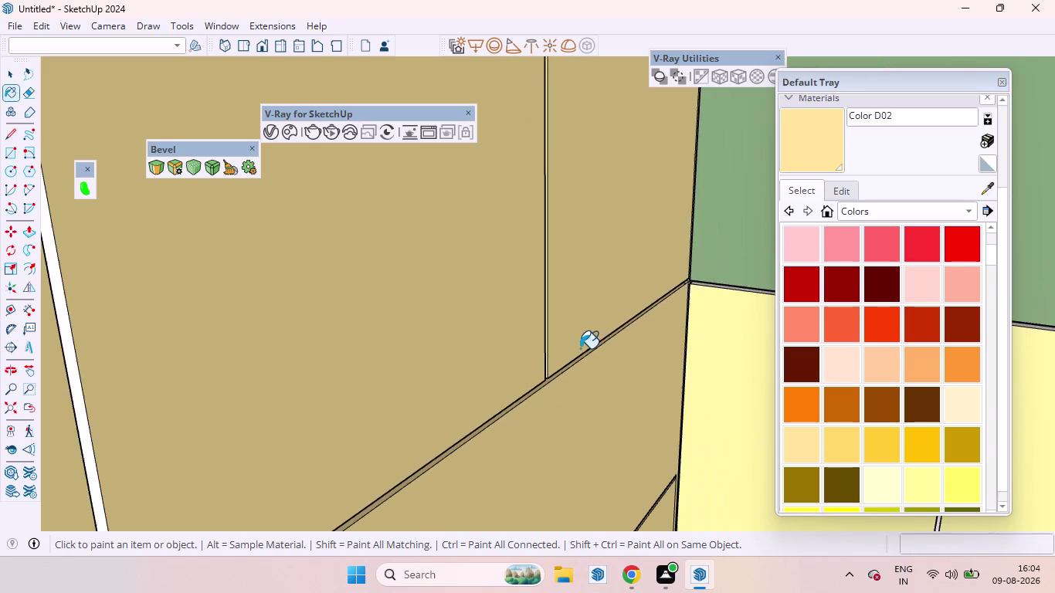
scroll(down, 3)
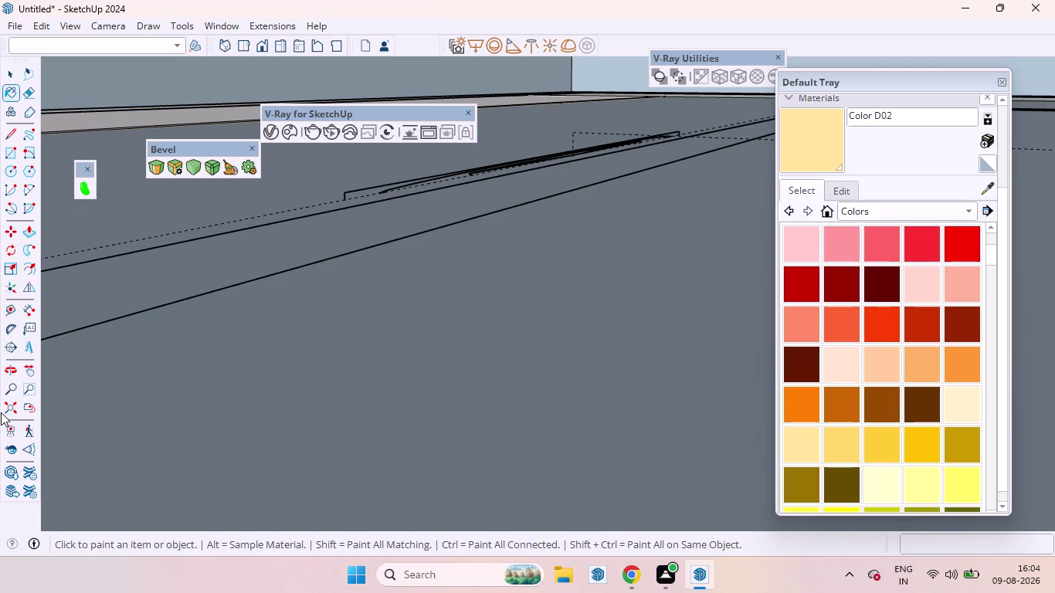
click(7, 411)
Paint a white edge strip and its adjoining face on the upper cabinets cream, then undo.
scroll(down, 3)
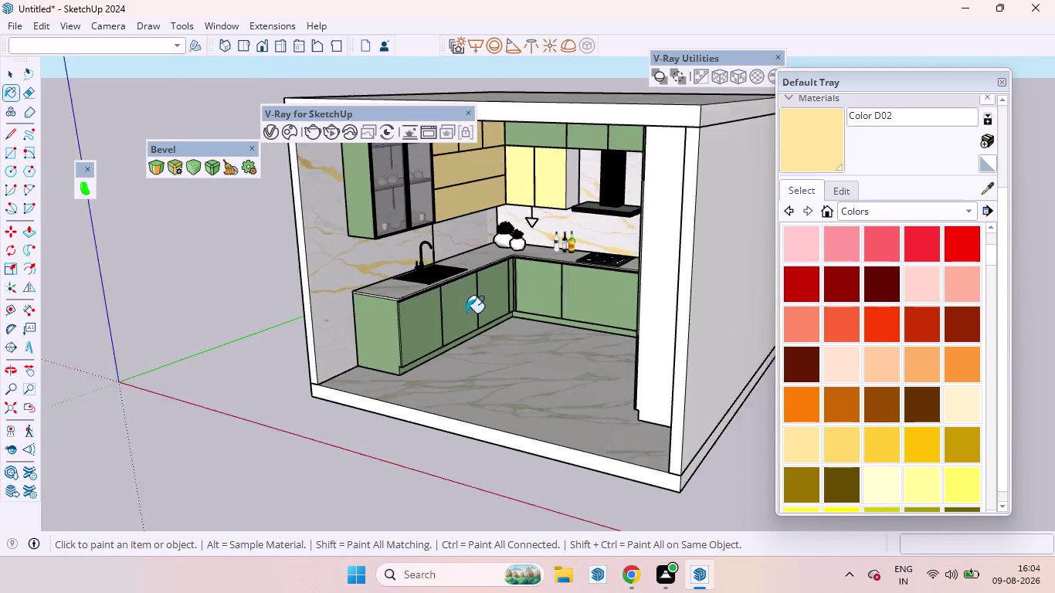
scroll(down, 3)
scroll(up, 3)
middle_drag(420, 319, 433, 249)
scroll(up, 3)
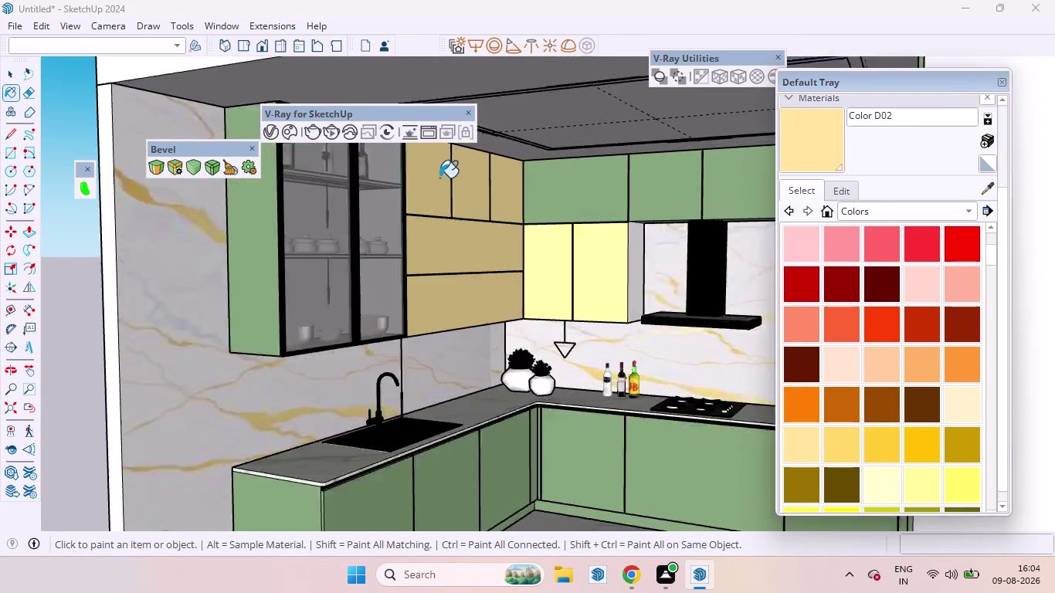
scroll(up, 3)
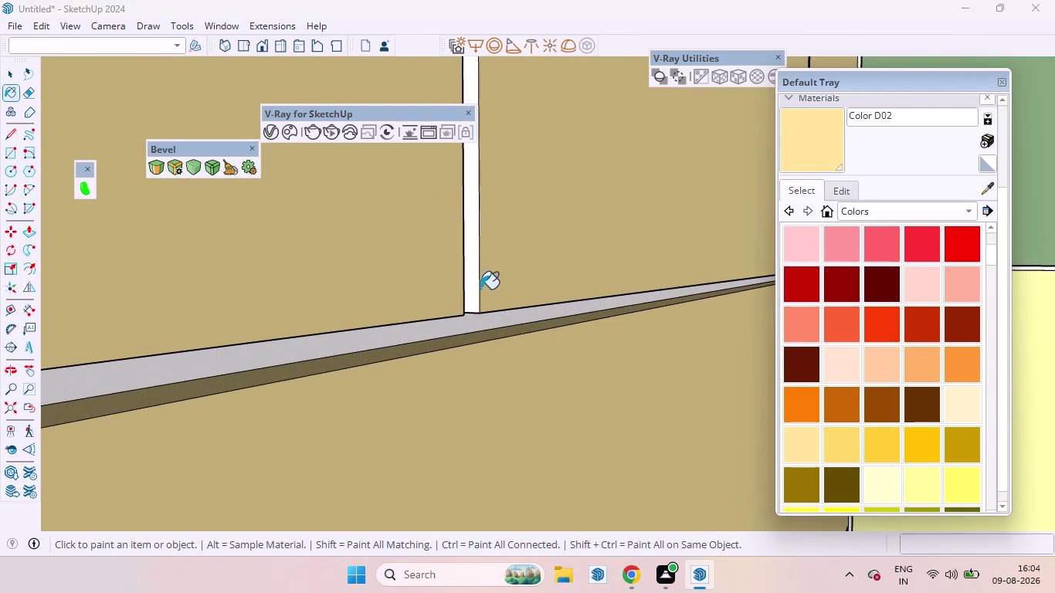
click(472, 285)
click(448, 334)
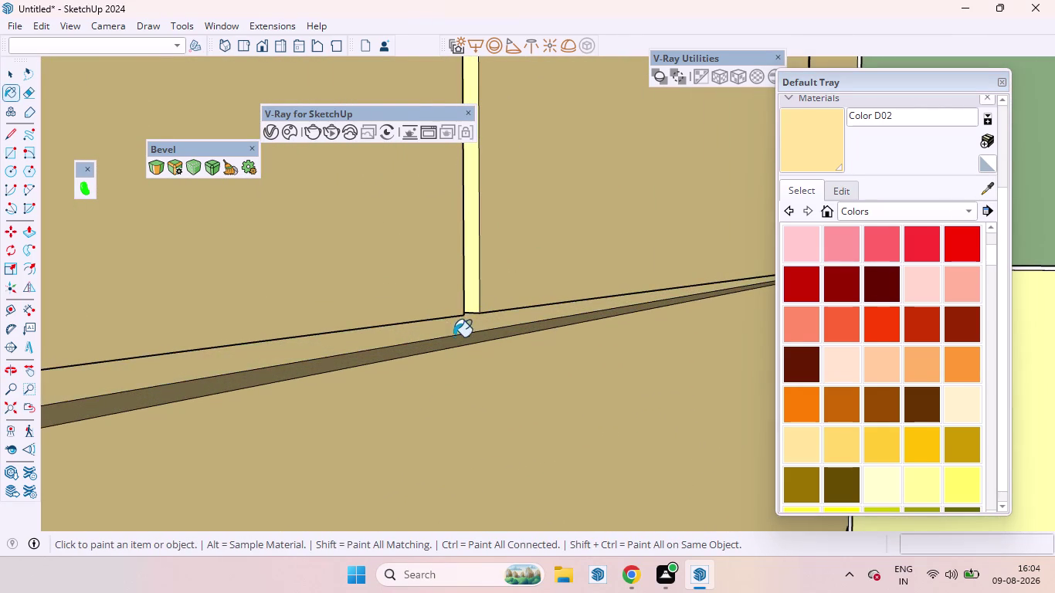
scroll(down, 3)
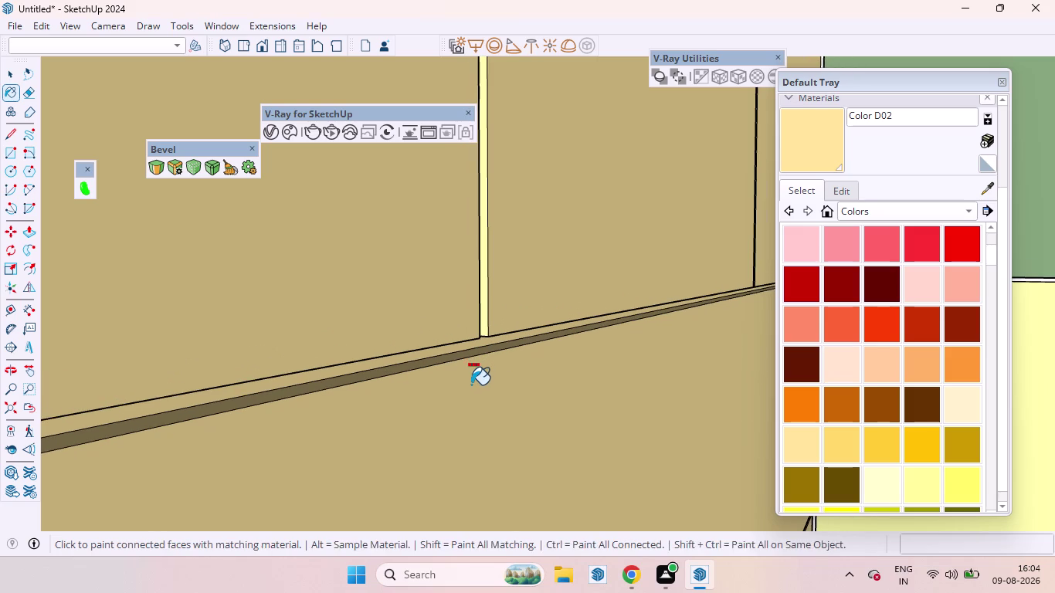
key(ctrl+z)
scroll(down, 3)
scroll(up, 3)
scroll(down, 3)
scroll(up, 3)
scroll(down, 3)
scroll(down, 3)
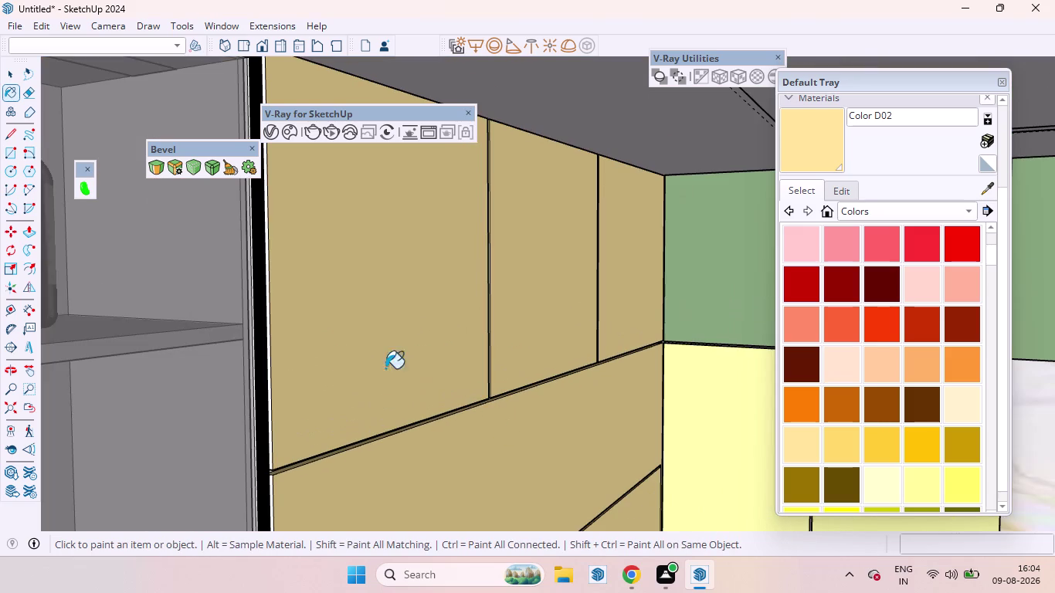
scroll(up, 3)
Paint the narrow edge beside the black frame, the lower door edge and another strip cream.
click(264, 267)
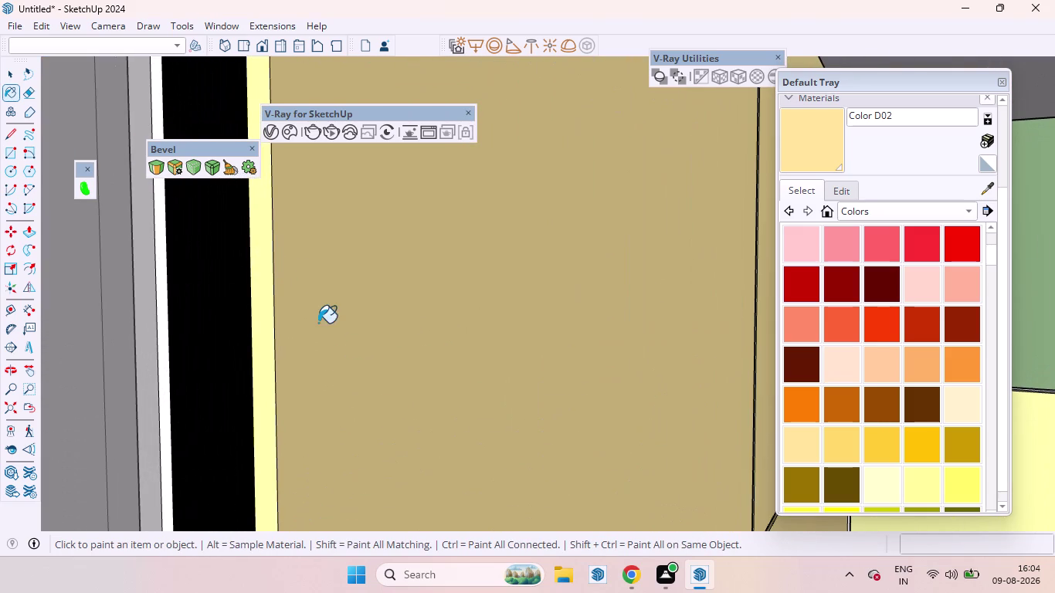
scroll(down, 3)
scroll(down, 3)
scroll(down, 3)
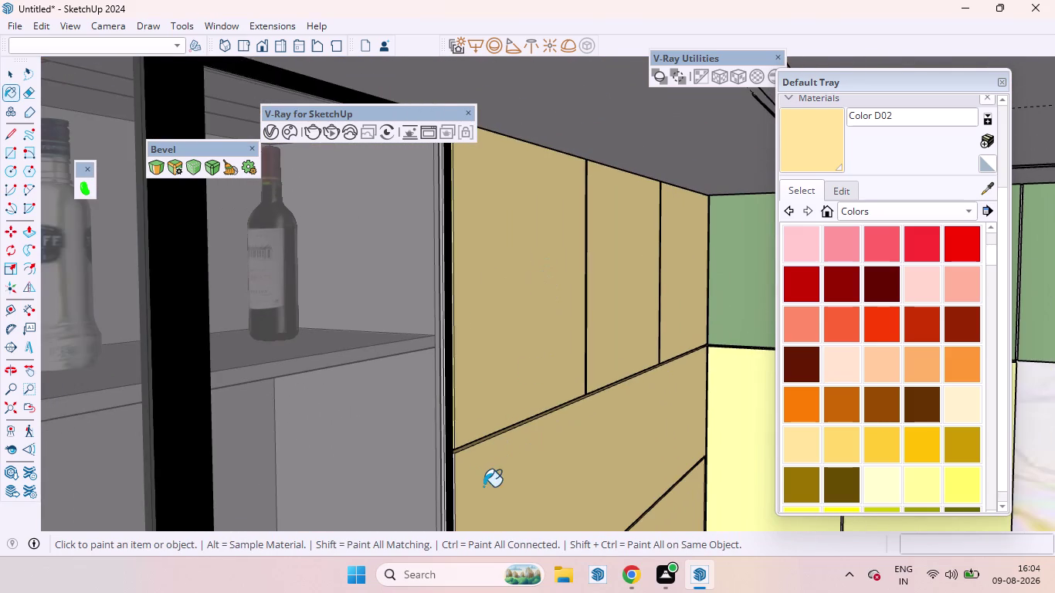
scroll(up, 3)
click(413, 419)
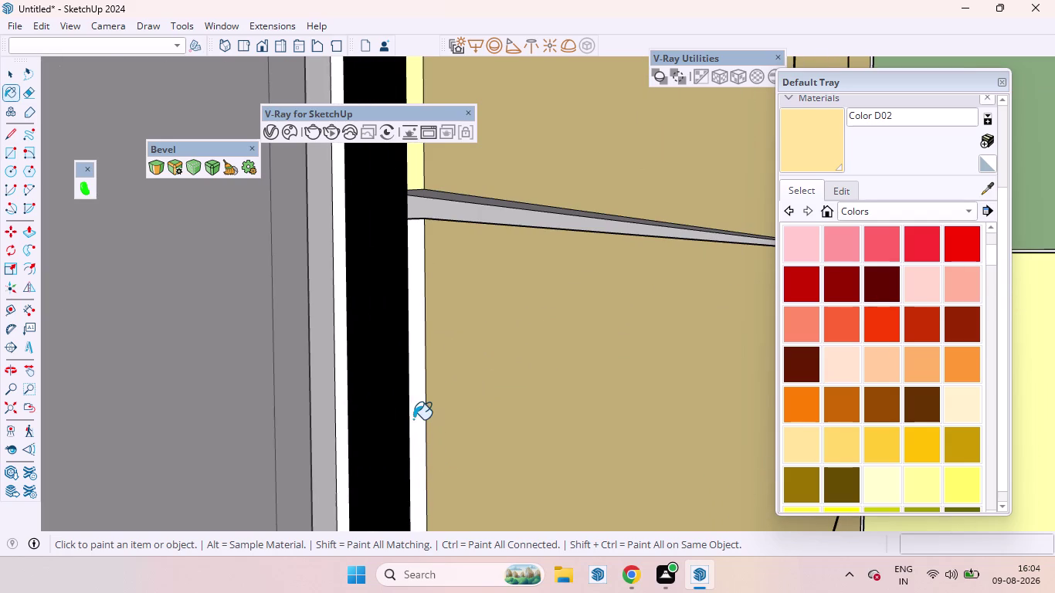
scroll(down, 3)
scroll(down, 3)
scroll(down, 3)
scroll(down, 3)
scroll(up, 3)
scroll(down, 3)
scroll(up, 3)
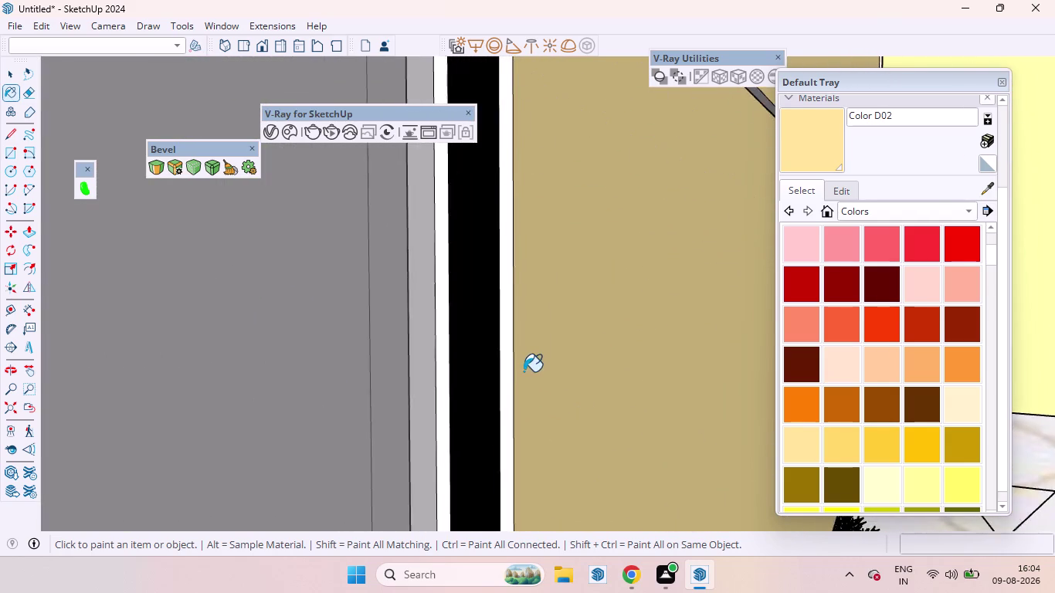
scroll(up, 3)
click(489, 359)
scroll(down, 3)
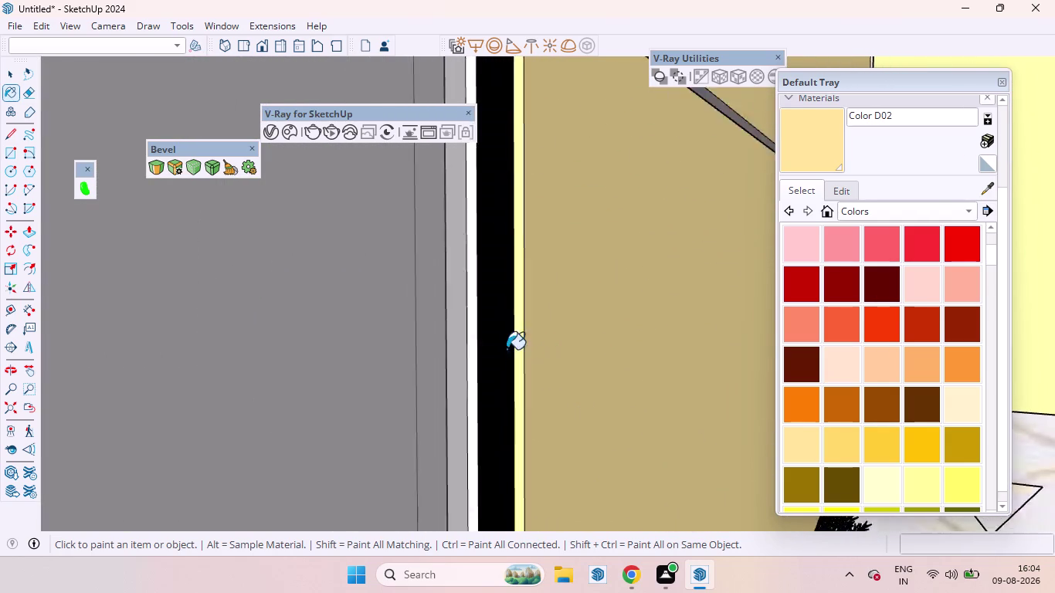
scroll(down, 3)
scroll(down, 3)
scroll(up, 3)
scroll(down, 3)
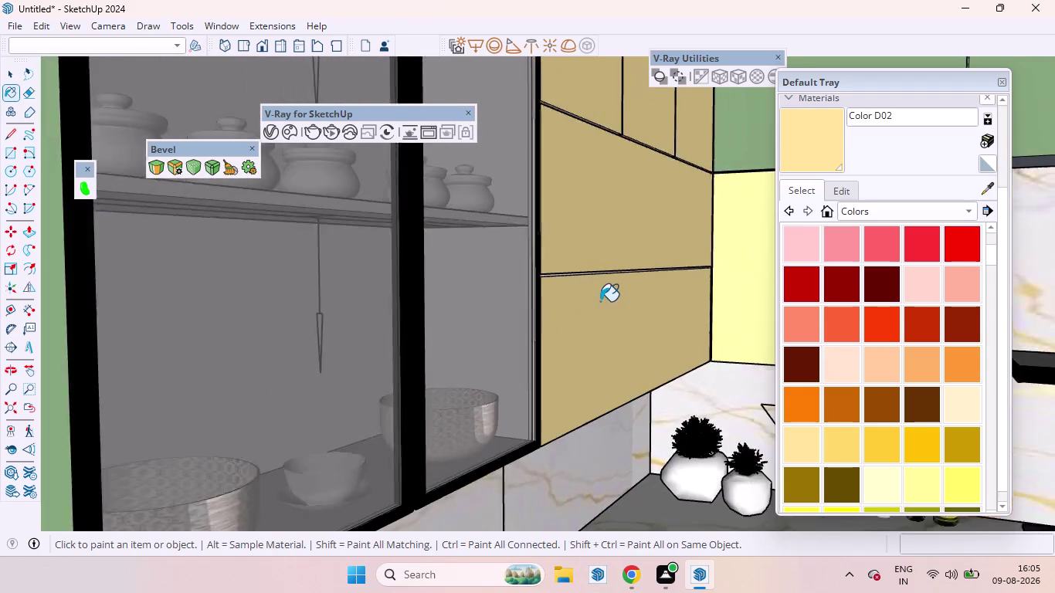
scroll(down, 3)
scroll(down, 3)
key(space)
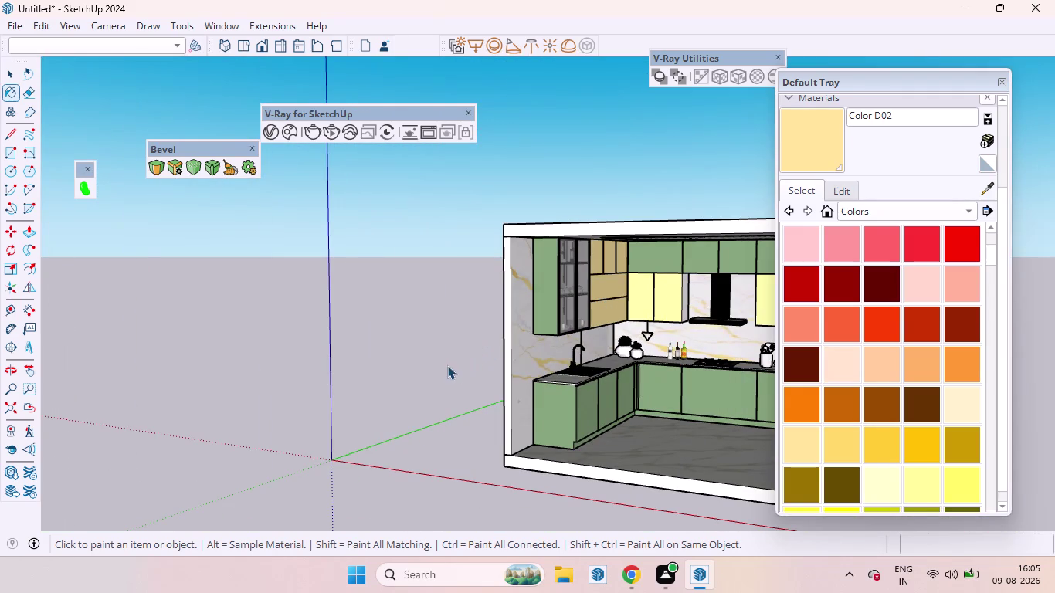
Turn the view to face the kitchen front and show V-Ray's scene materials list.
click(427, 363)
scroll(down, 3)
middle_drag(562, 336, 608, 355)
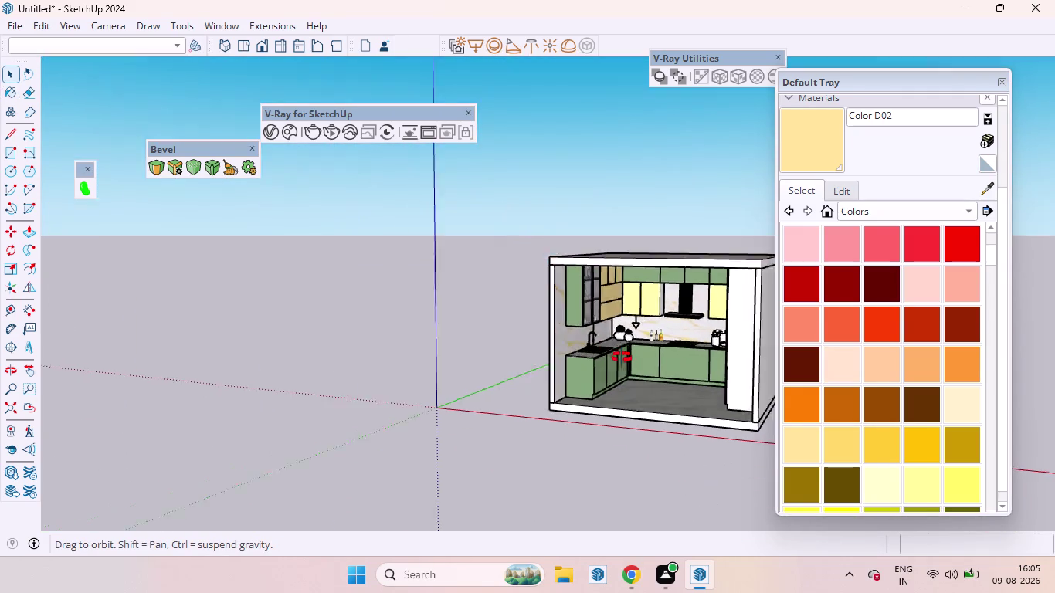
middle_drag(608, 355, 705, 334)
scroll(up, 3)
scroll(up, 3)
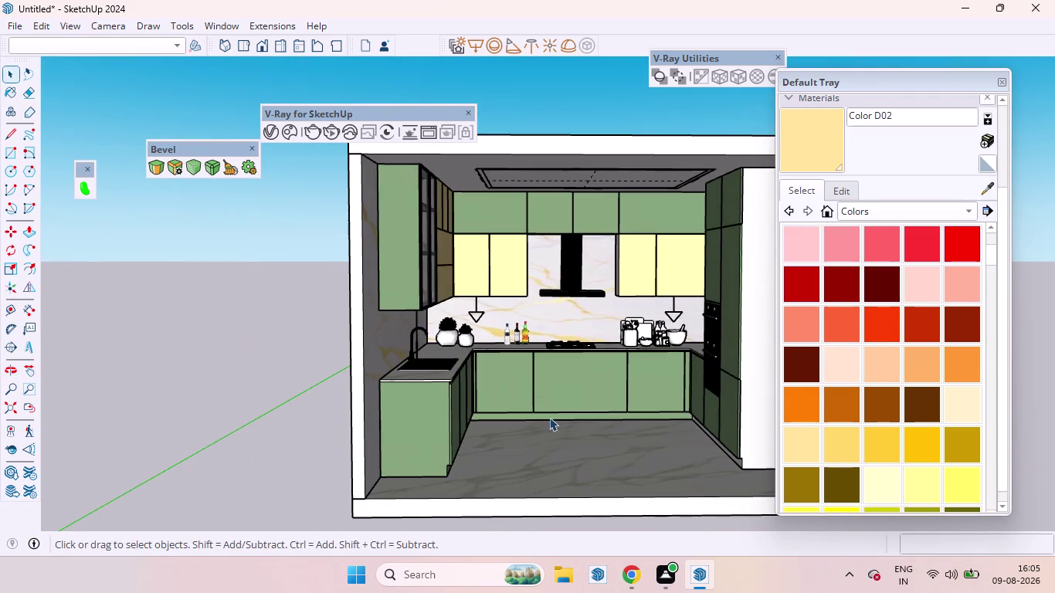
click(268, 124)
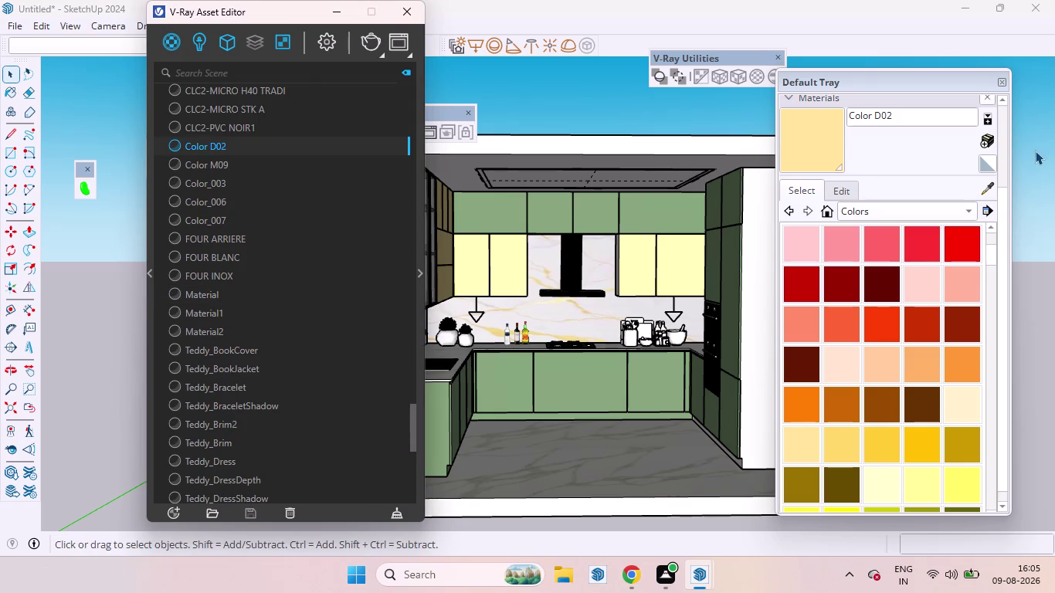
Make Color D02 an editable V-Ray material and move its editor window left.
click(417, 268)
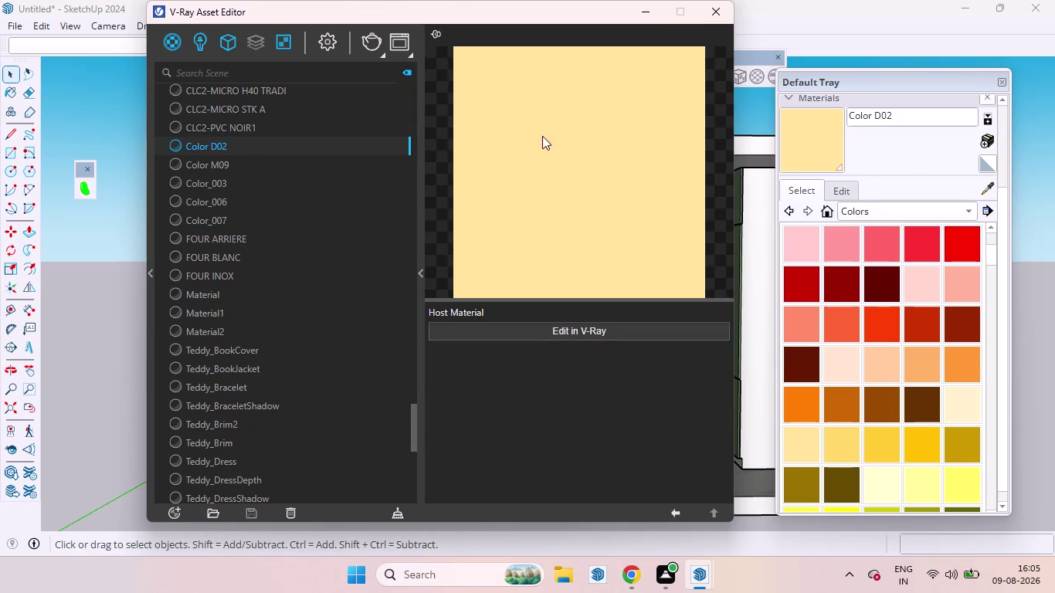
click(575, 325)
drag(475, 7, 398, 0)
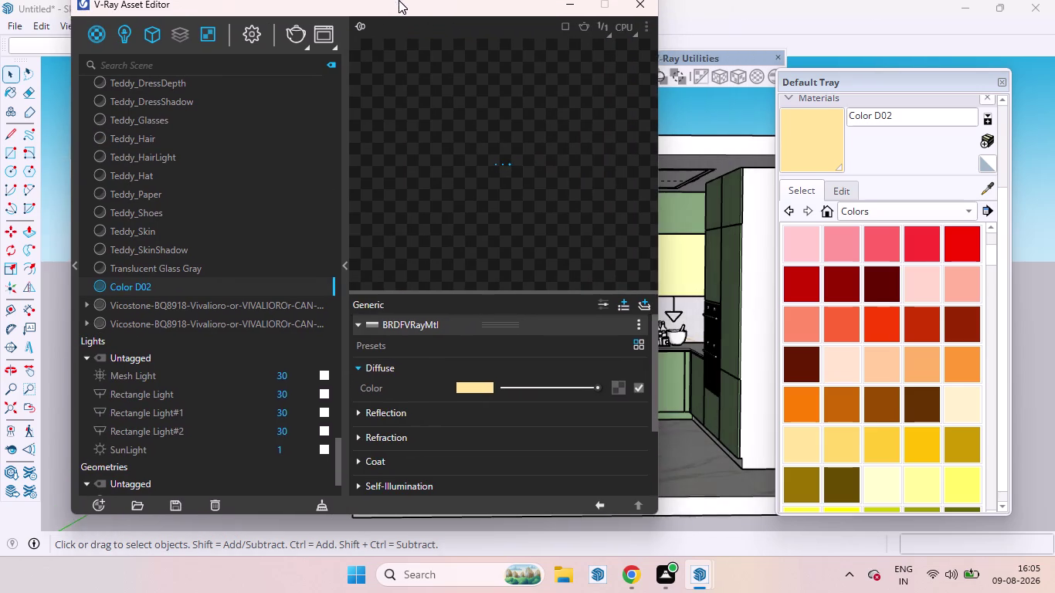
drag(398, 0, 365, 0)
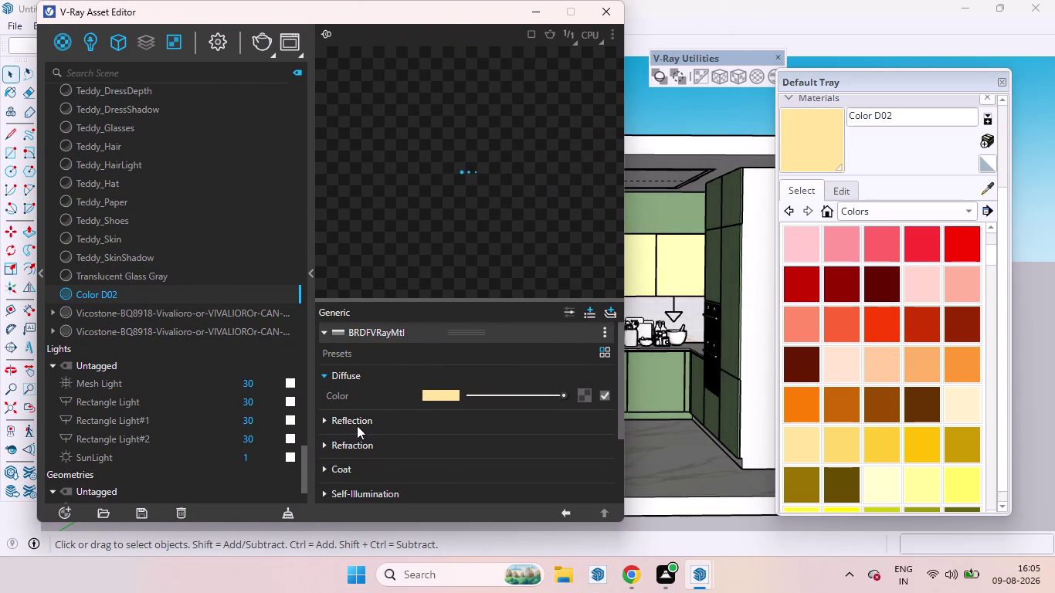
Give Color D02 a Use Glossiness reflection in light grey, then pick up green Material1.
click(357, 425)
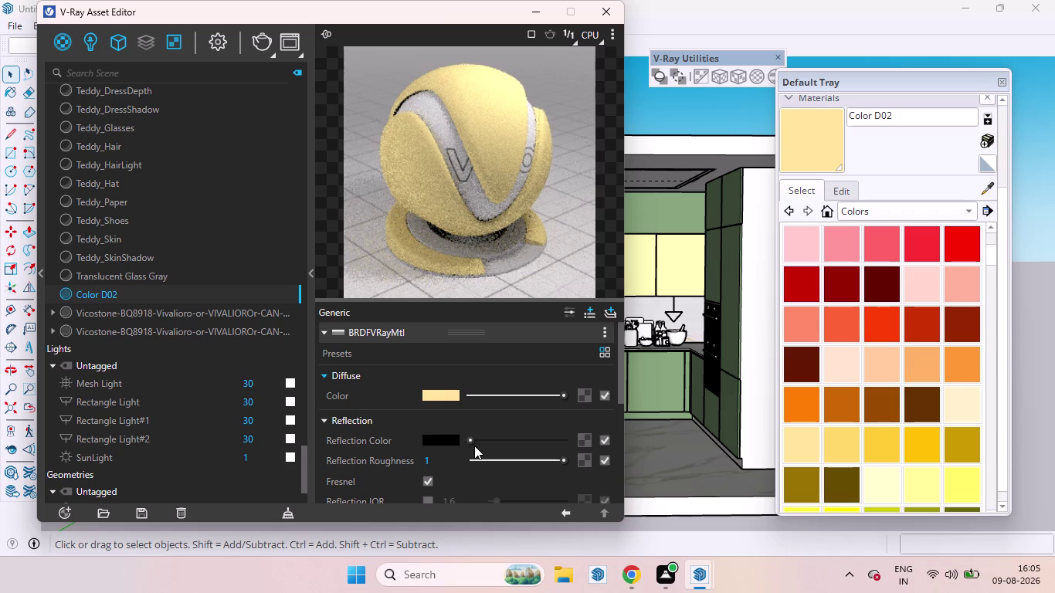
scroll(down, 3)
scroll(up, 3)
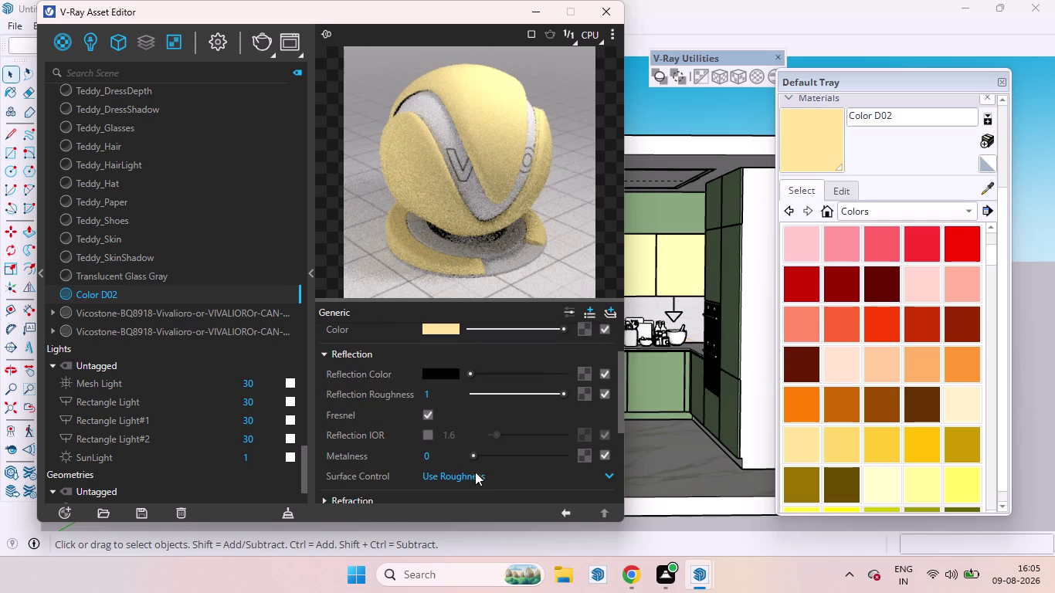
click(473, 481)
click(451, 434)
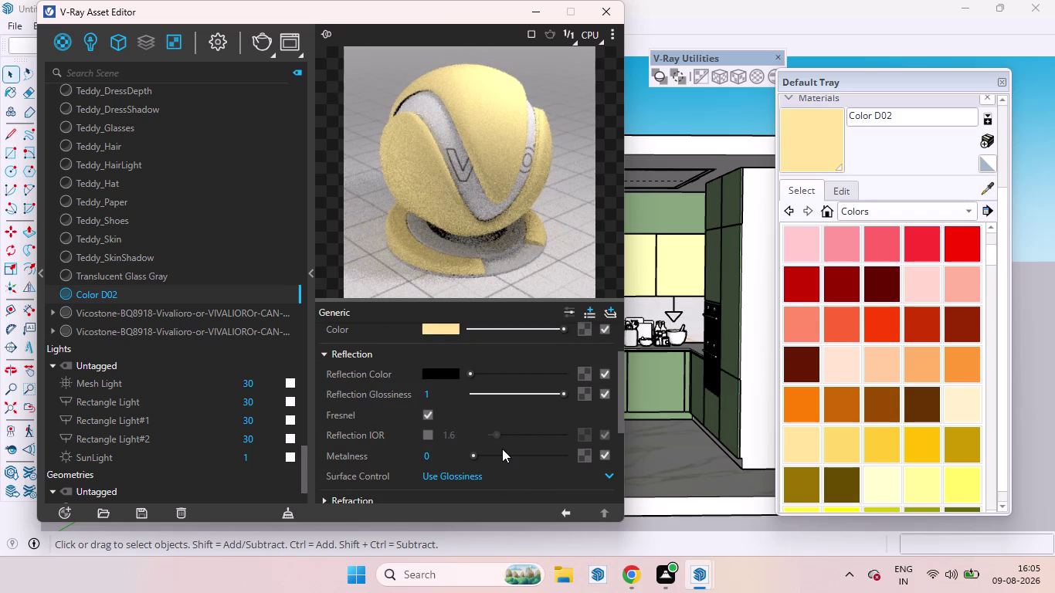
scroll(up, 3)
drag(469, 440, 515, 447)
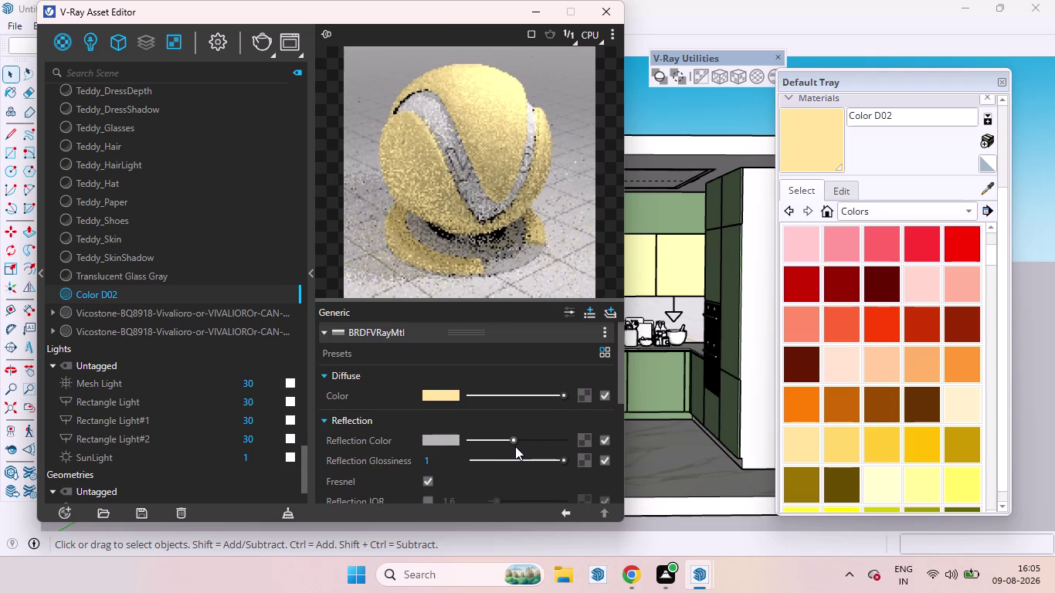
drag(515, 446, 517, 447)
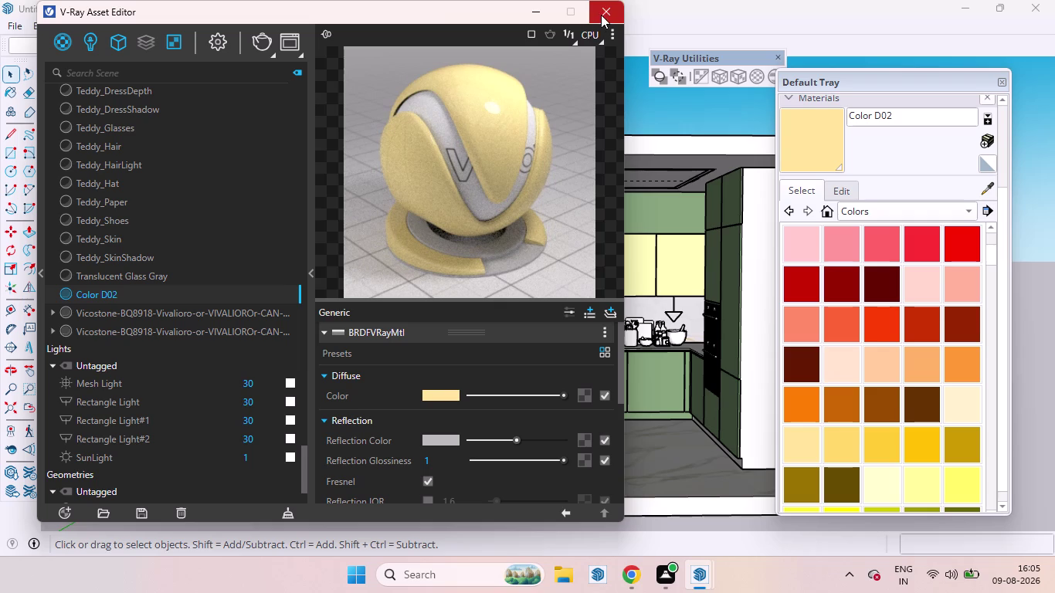
click(988, 188)
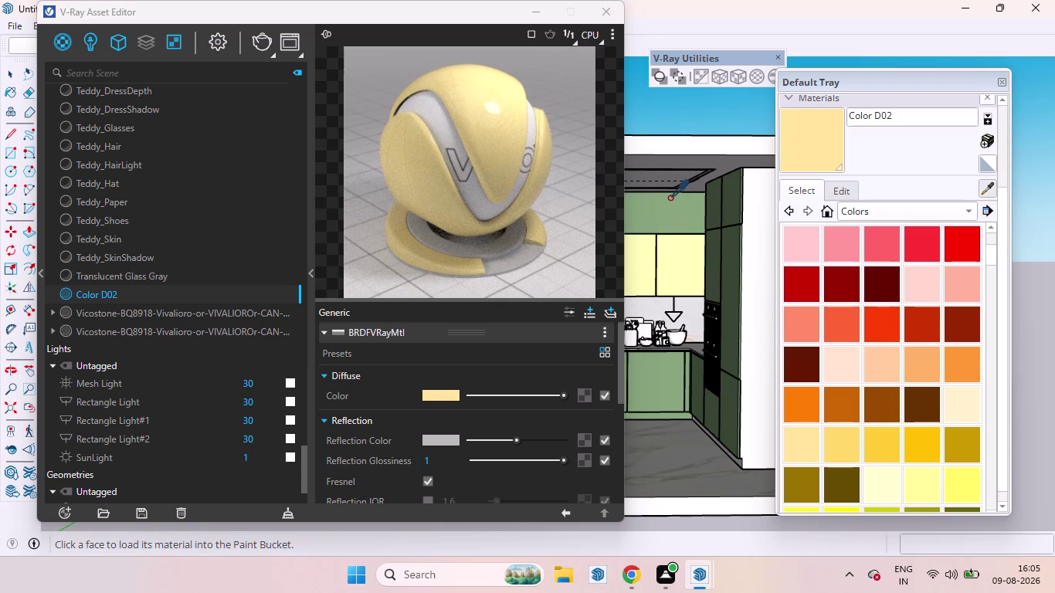
click(658, 209)
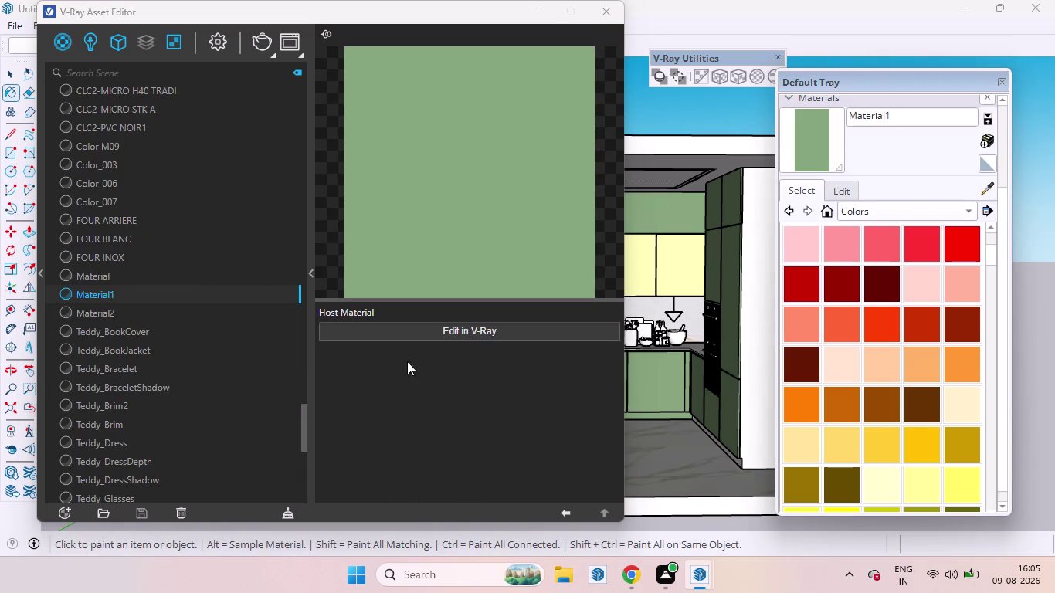
Set the green Material1 to Use Glossiness and raise its reflection colour to light grey.
click(454, 329)
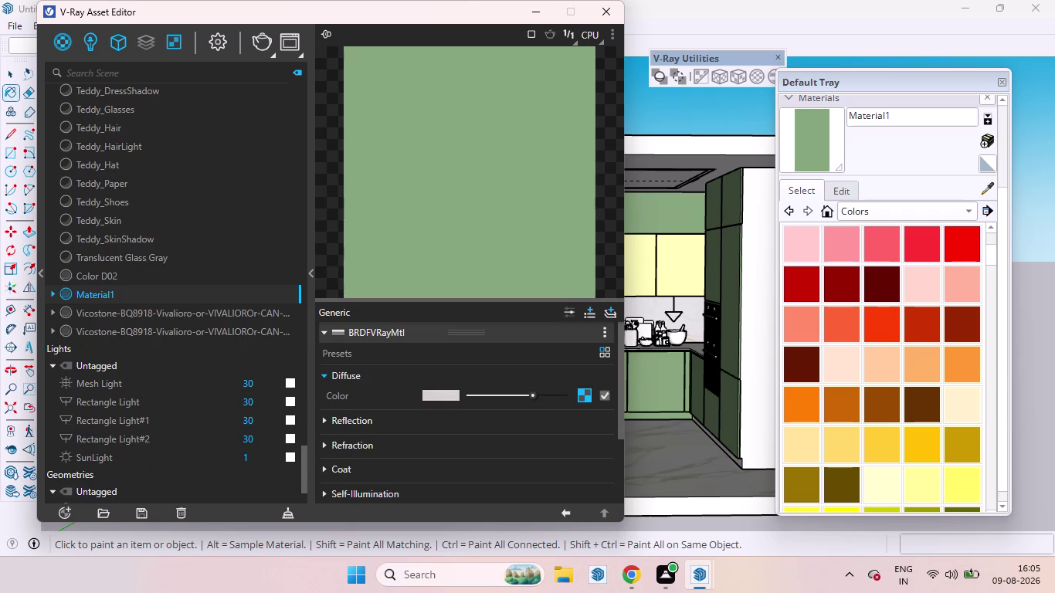
click(393, 424)
scroll(down, 3)
scroll(up, 3)
click(448, 397)
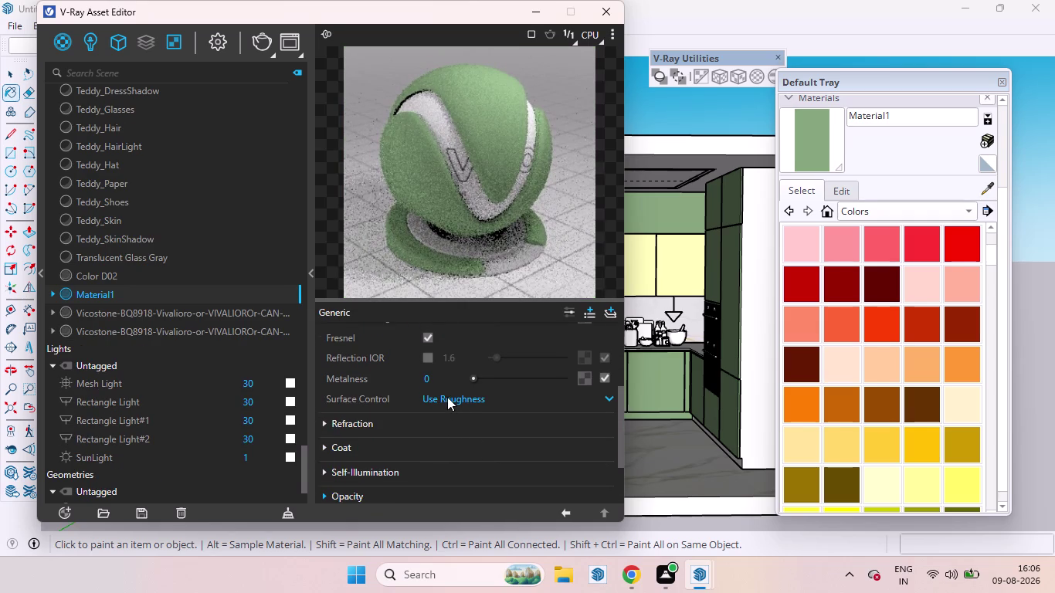
click(476, 426)
scroll(up, 3)
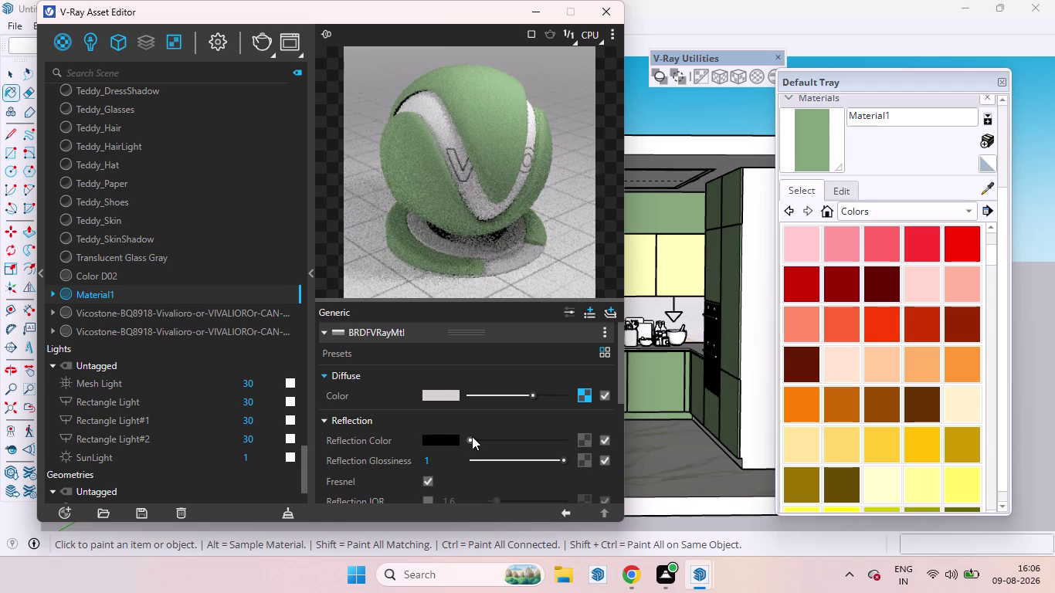
drag(472, 437, 517, 447)
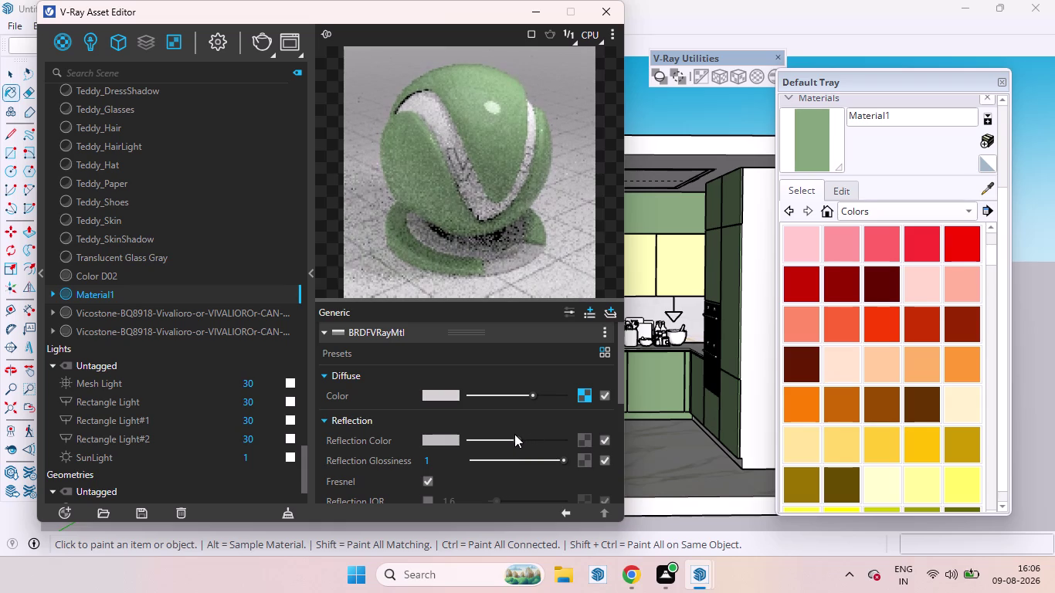
click(518, 438)
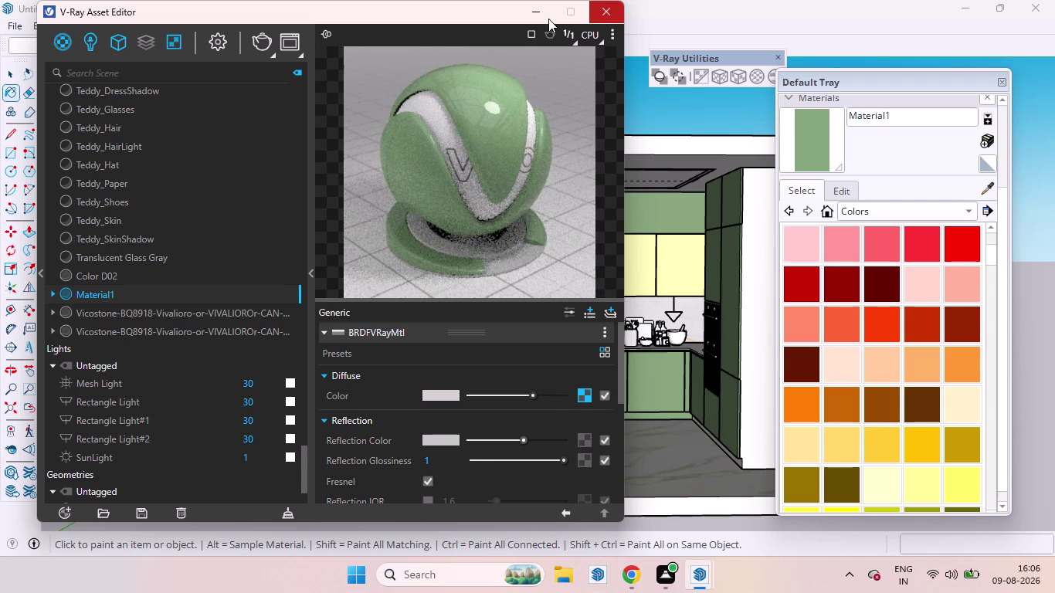
Move the material editor off the kitchen view and sample the marble backsplash material.
drag(488, 12, 343, 83)
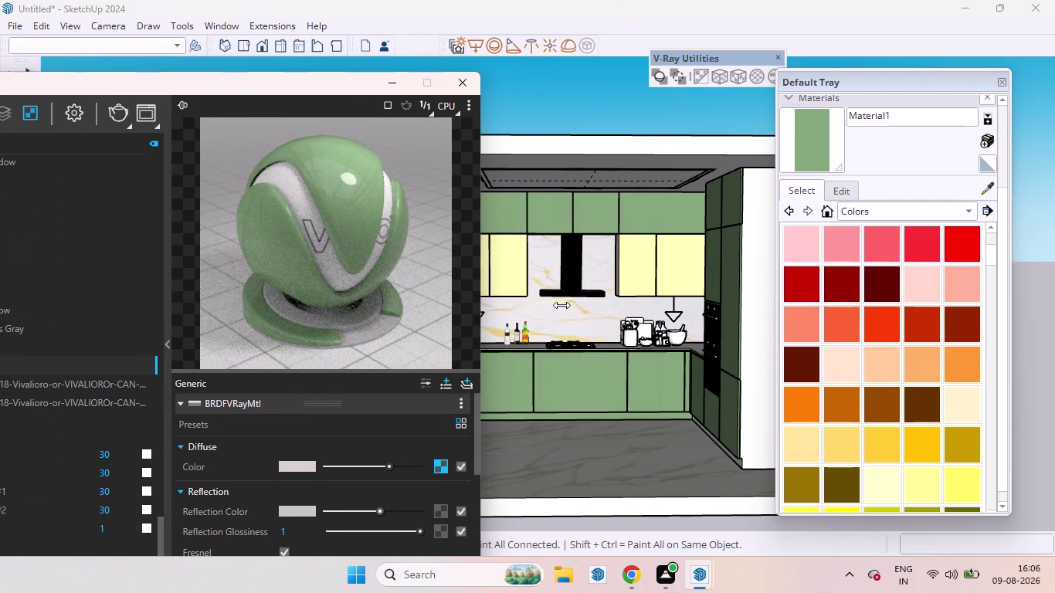
scroll(up, 3)
key(space)
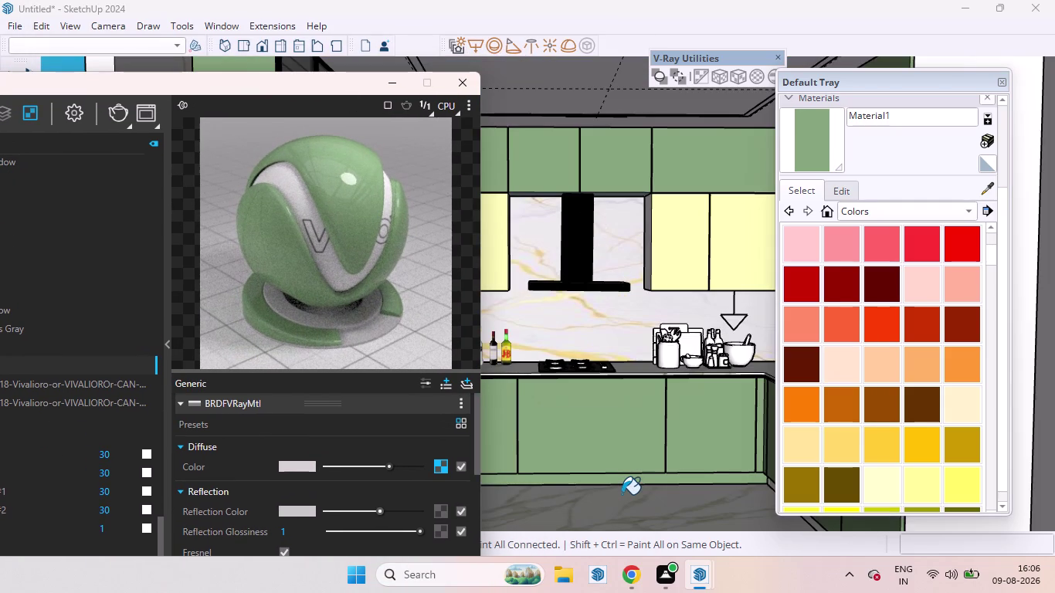
click(987, 195)
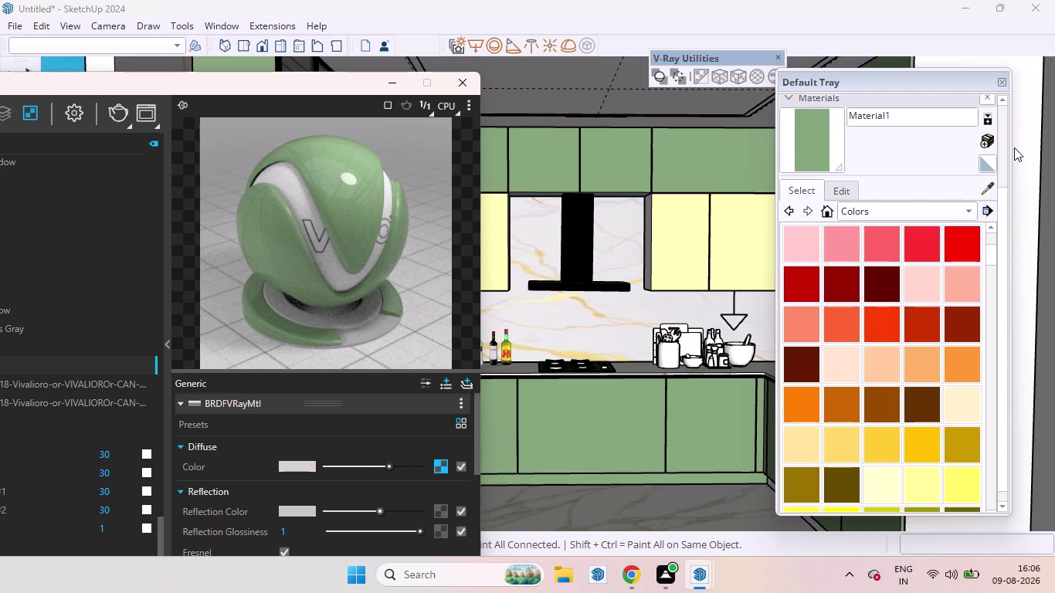
click(993, 190)
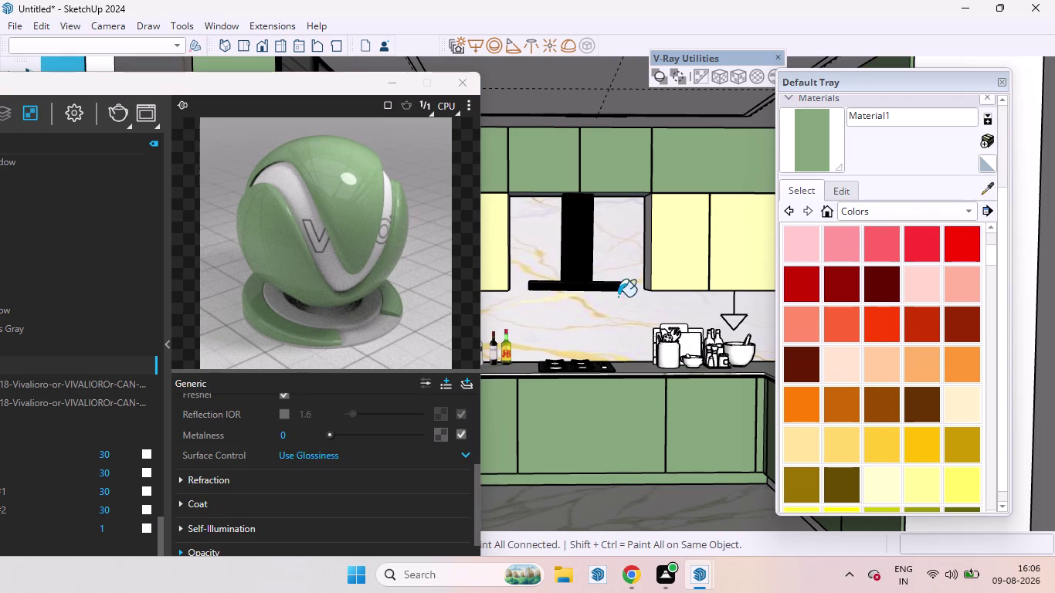
click(989, 181)
Pick up the backsplash's marble material and expand its V-Ray reflection settings.
click(569, 317)
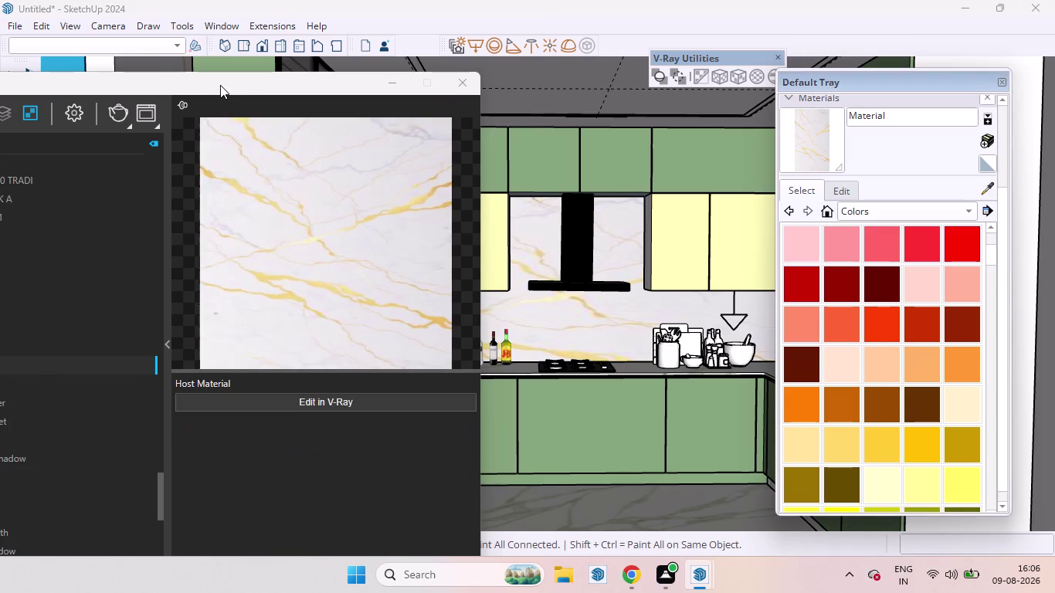
drag(223, 85, 383, 24)
click(437, 340)
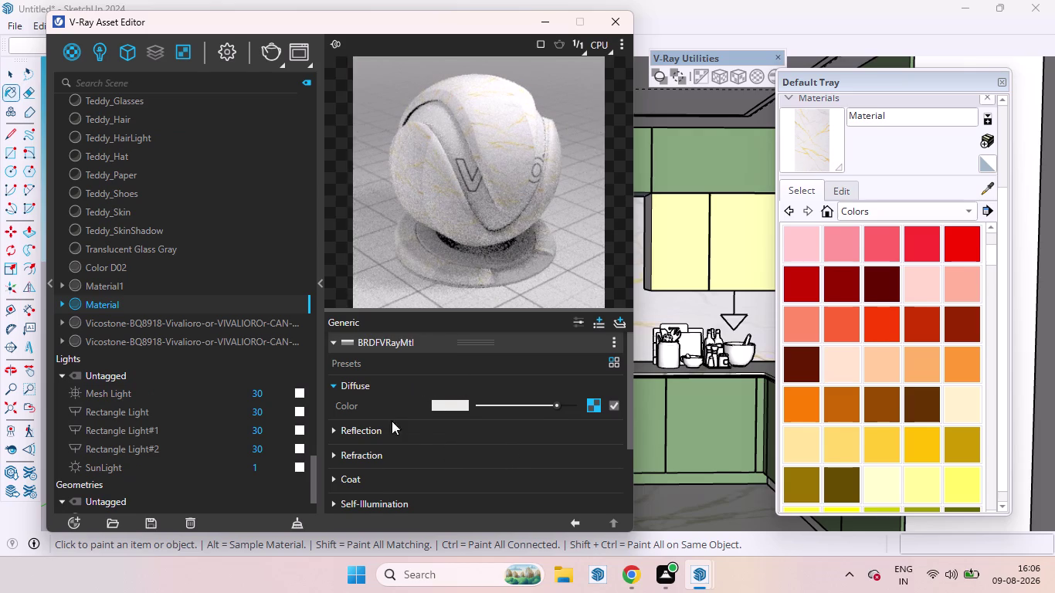
click(387, 432)
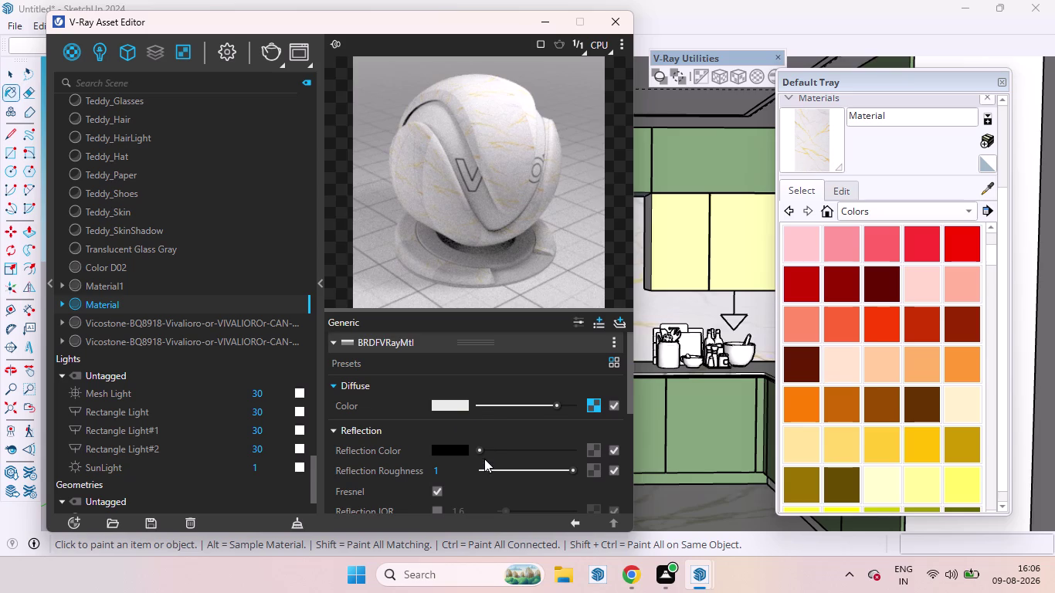
Switch the marble material to Use Glossiness and brighten its reflection to mid-grey.
scroll(down, 3)
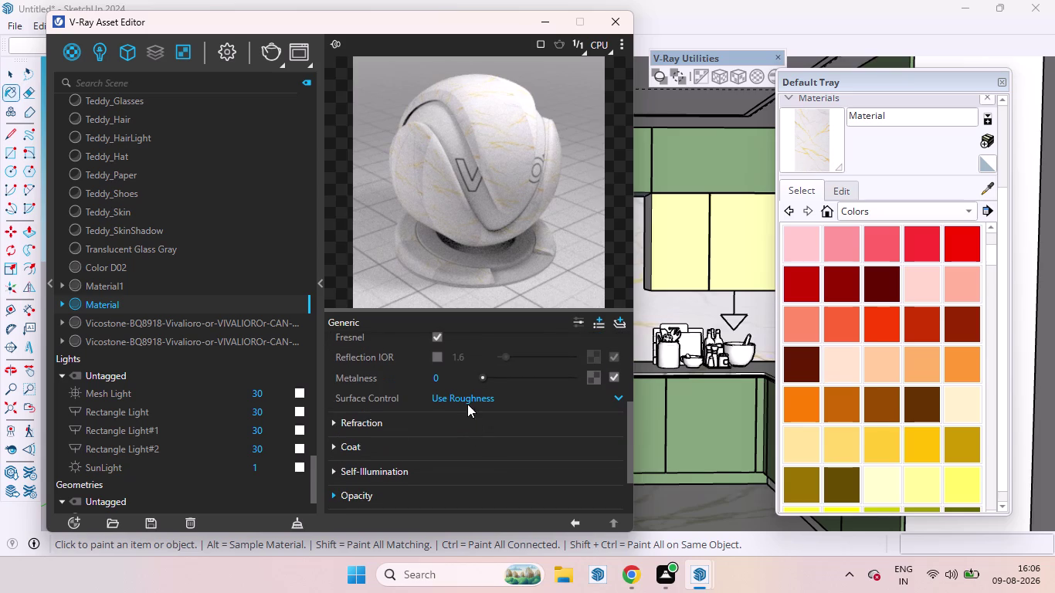
click(466, 402)
click(470, 413)
scroll(up, 3)
scroll(up, 3)
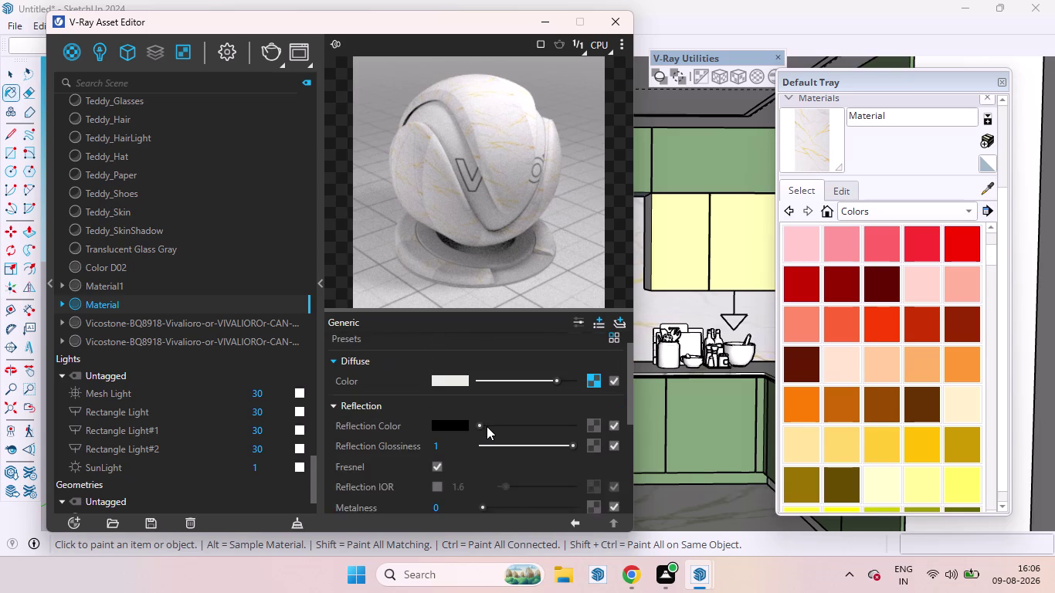
scroll(up, 3)
drag(479, 451, 480, 451)
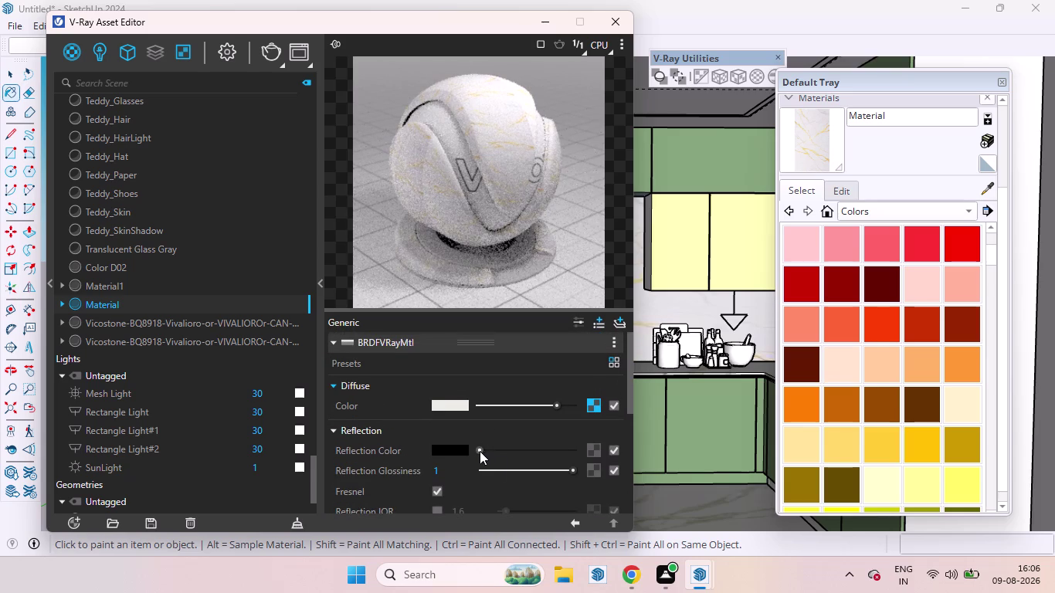
drag(479, 451, 515, 452)
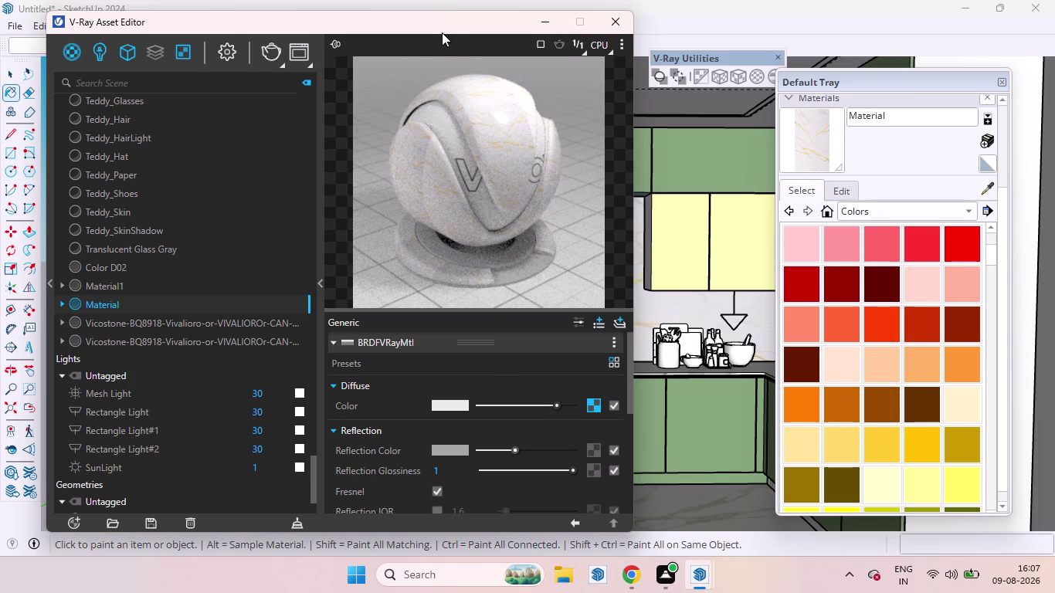
drag(428, 19, 208, 108)
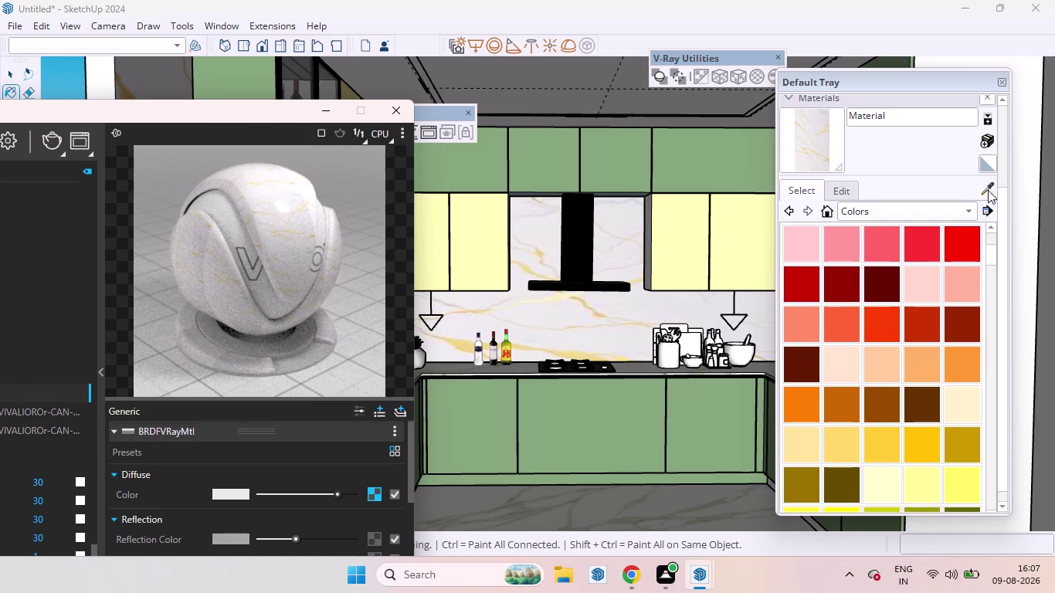
Sample the polished Vicostone countertop material and expand its V-Ray reflection settings.
click(989, 190)
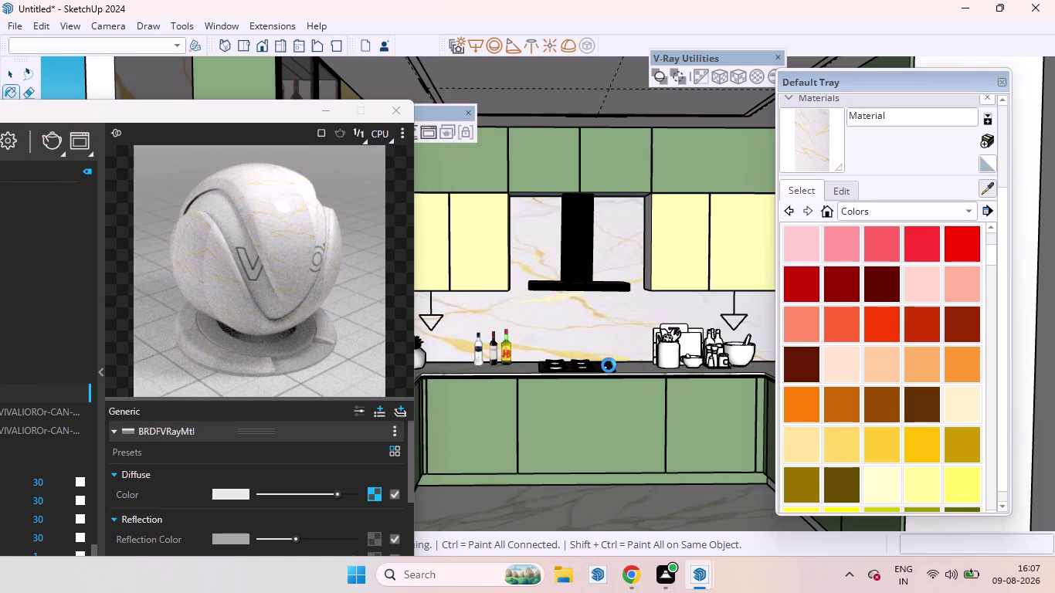
scroll(up, 3)
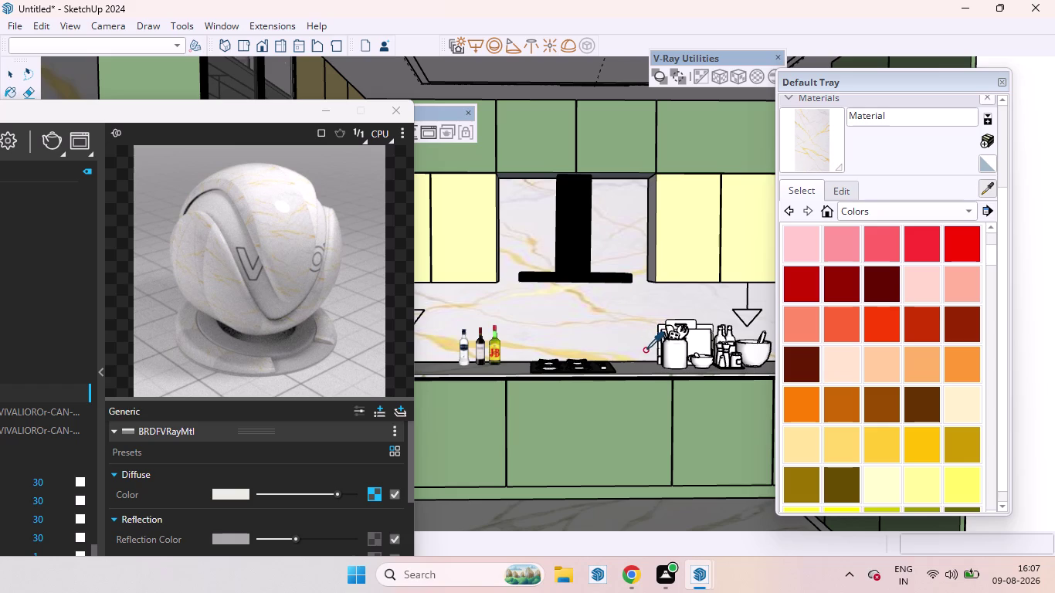
scroll(up, 3)
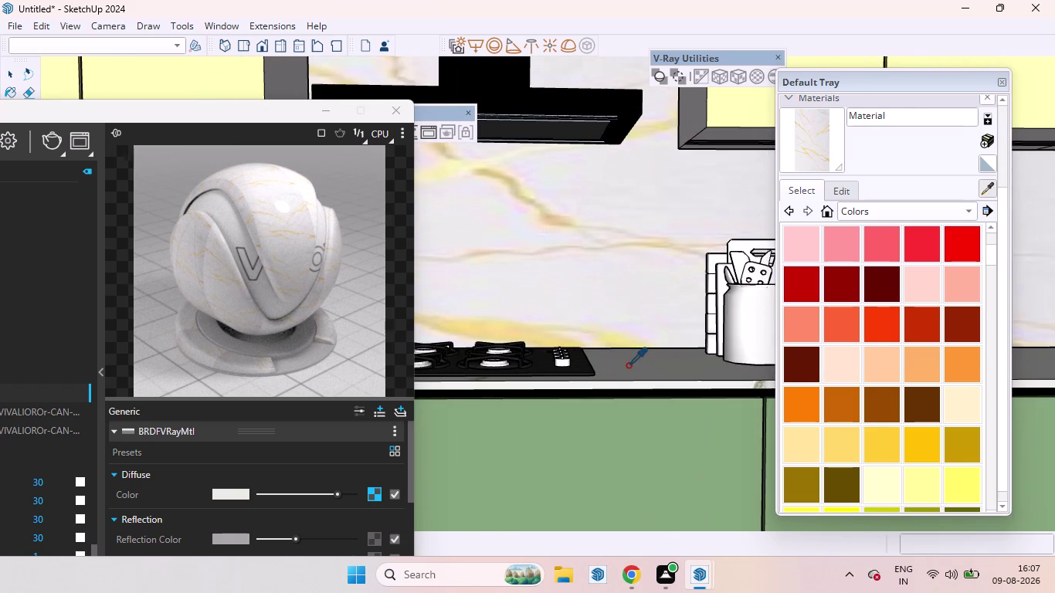
click(628, 365)
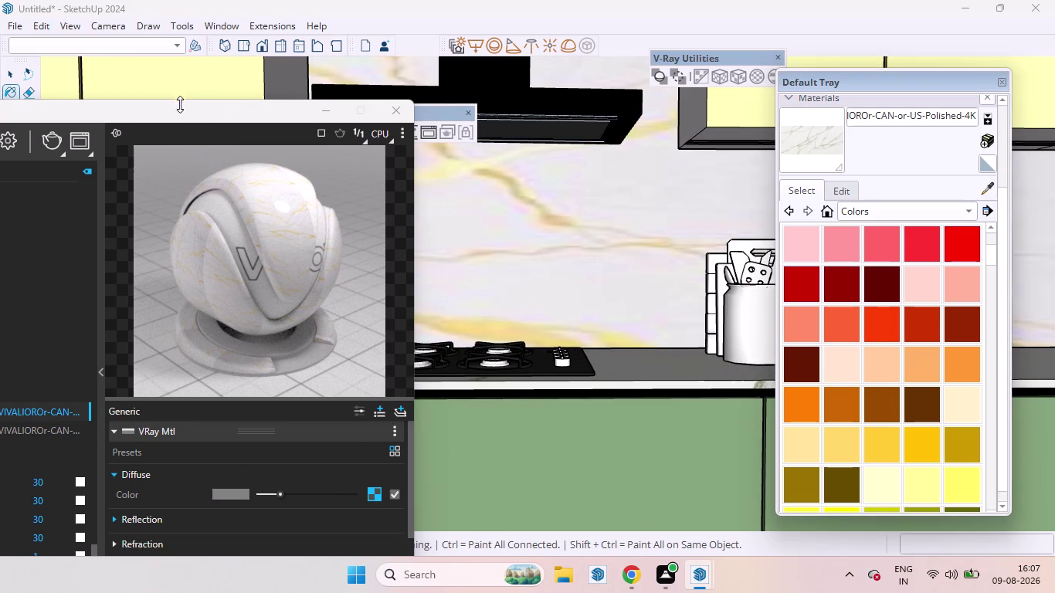
drag(175, 108, 356, 70)
drag(199, 112, 435, 38)
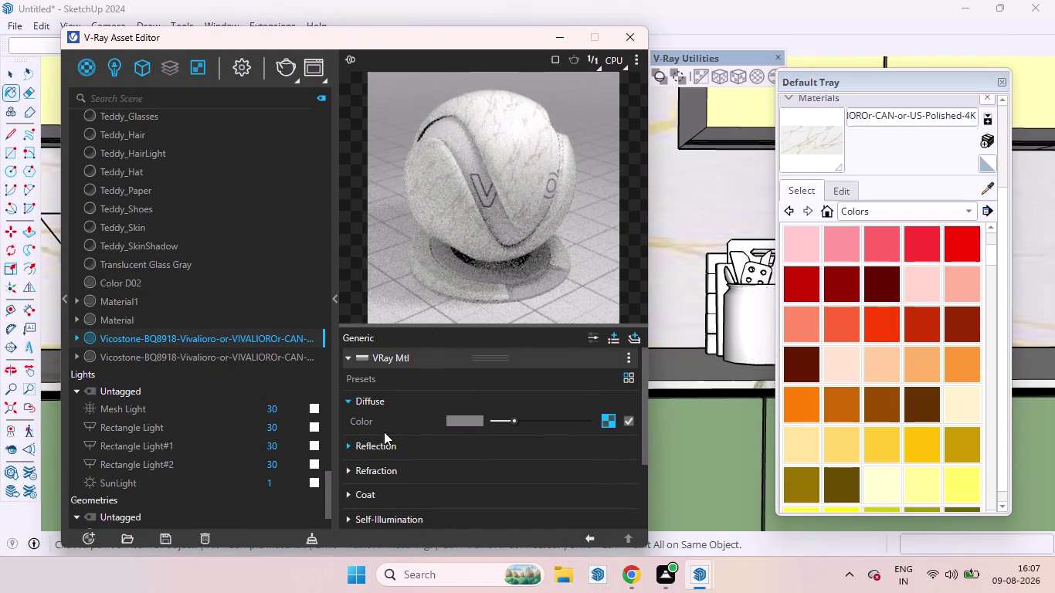
click(388, 445)
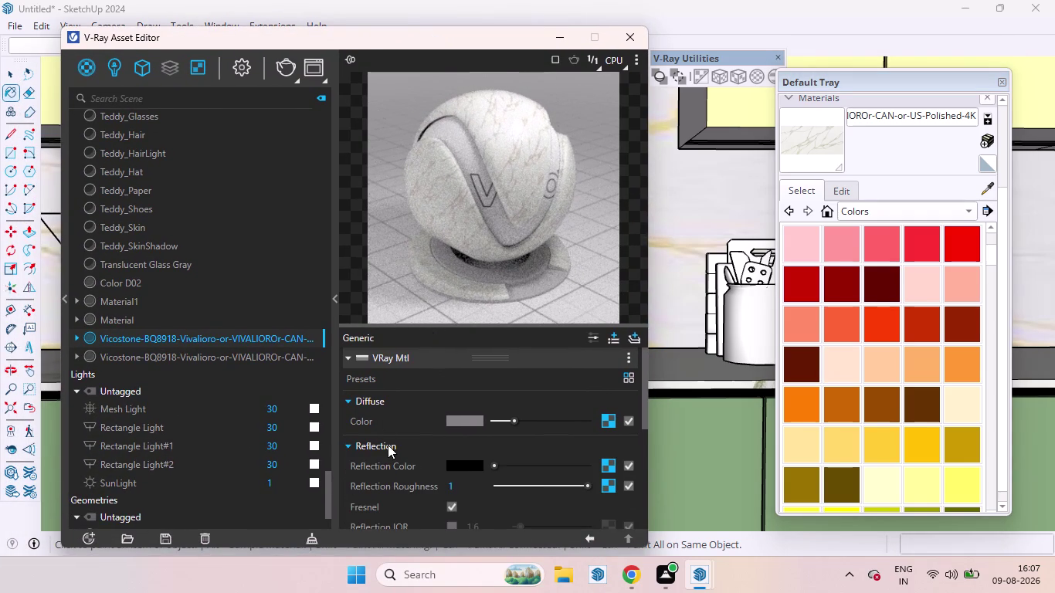
Switch the countertop material to Use Glossiness and raise its reflection to light grey.
scroll(down, 3)
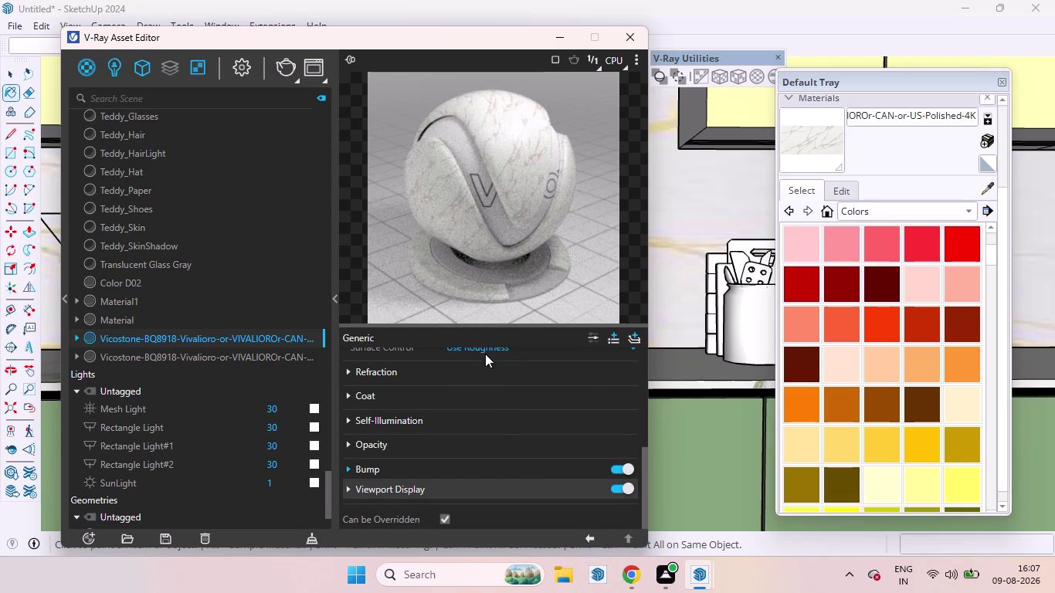
click(478, 348)
scroll(up, 3)
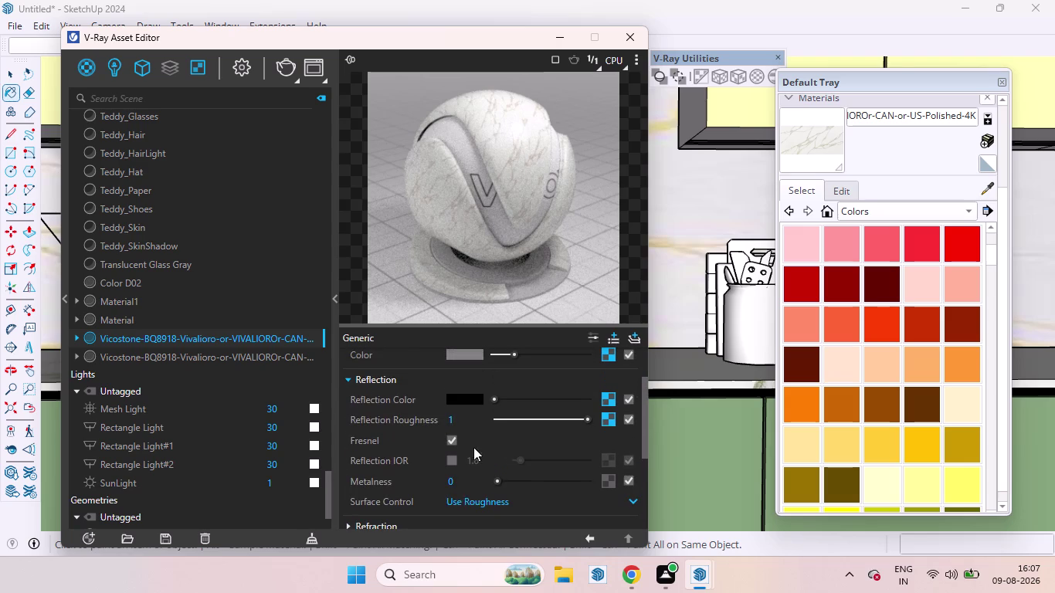
click(473, 508)
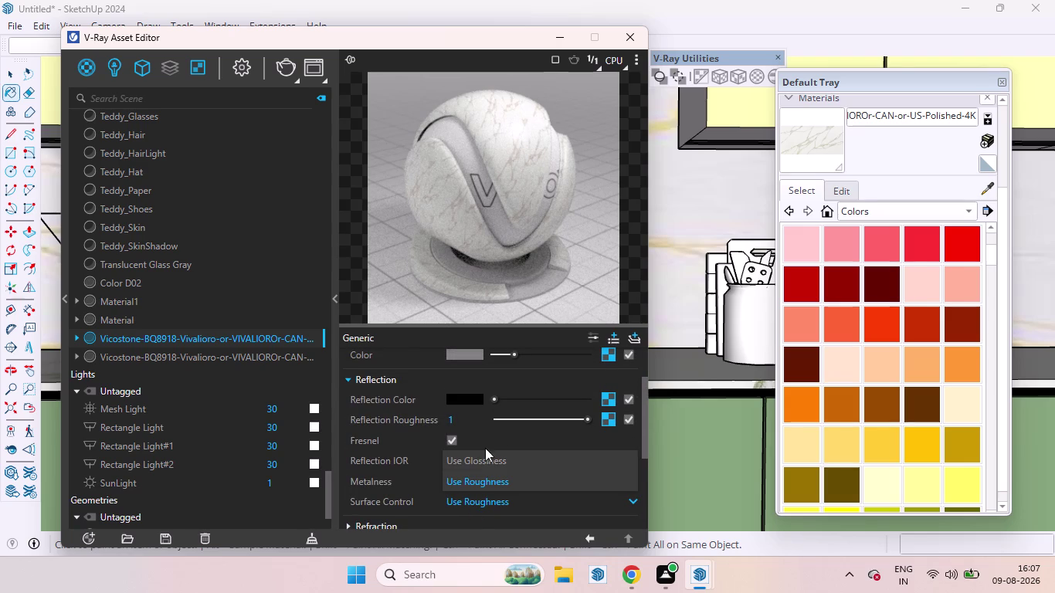
click(479, 462)
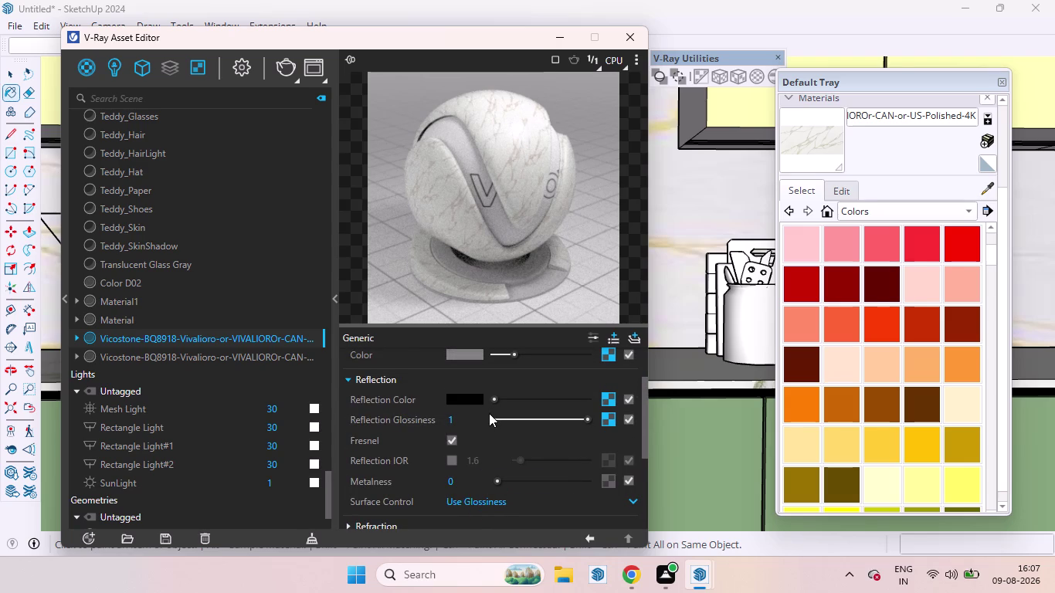
drag(493, 402, 520, 398)
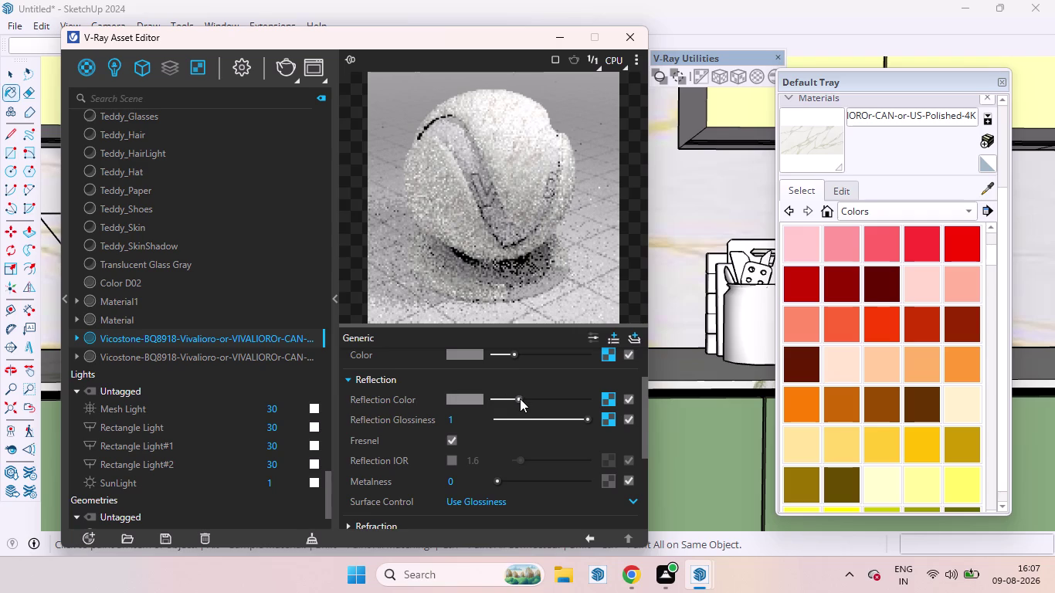
drag(520, 399, 533, 398)
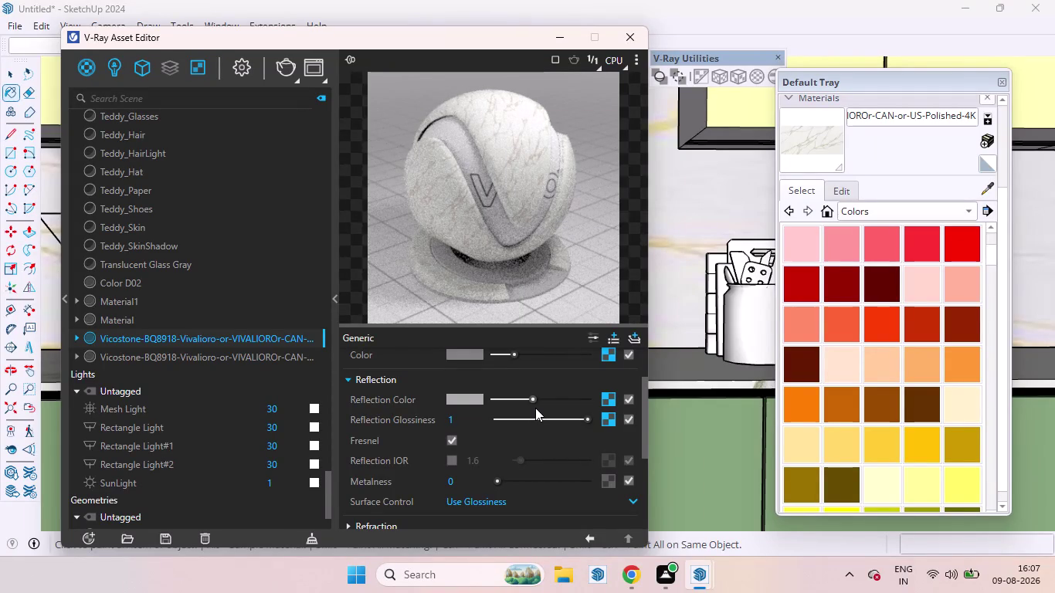
drag(532, 399, 542, 399)
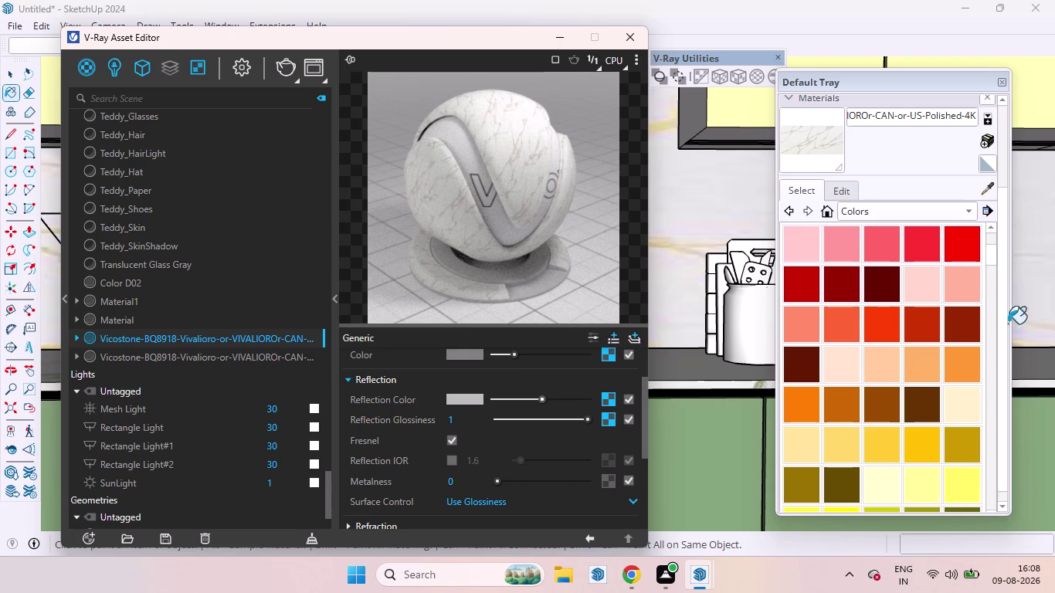
Sample the floor's polished stone material, the second Vicostone variant.
click(993, 187)
scroll(down, 3)
scroll(down, 3)
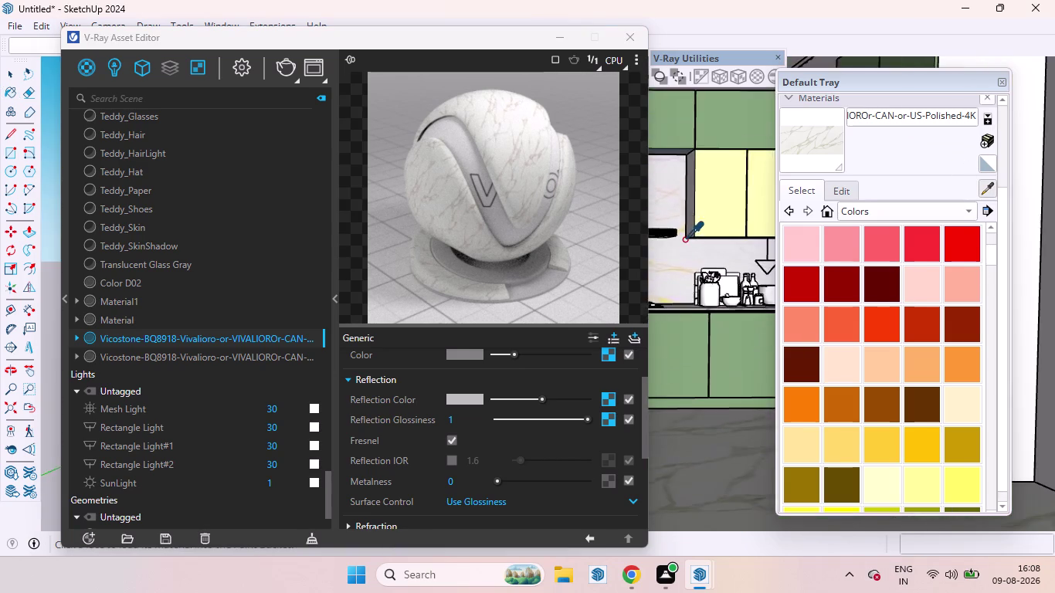
scroll(down, 3)
scroll(up, 3)
scroll(down, 3)
scroll(up, 3)
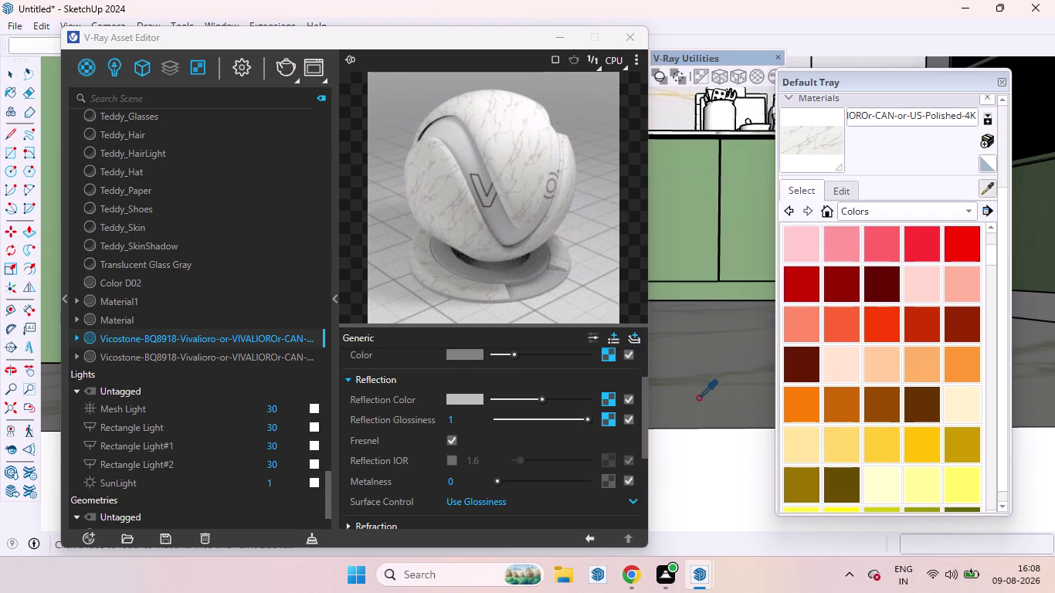
click(699, 398)
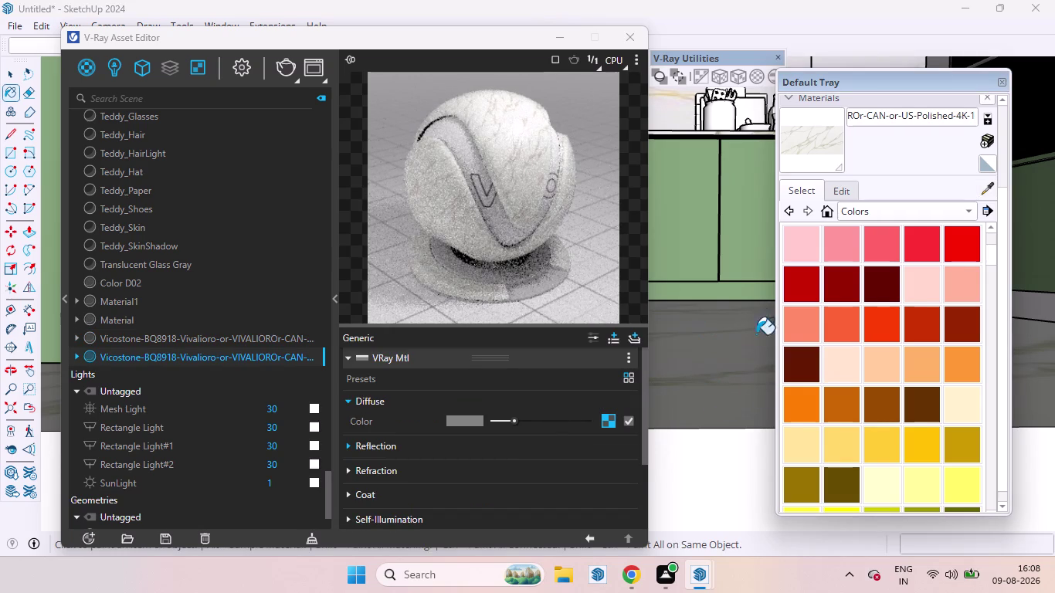
Set the second Vicostone variant's reflection to Use Glossiness and close the V-Ray Asset Editor.
click(391, 446)
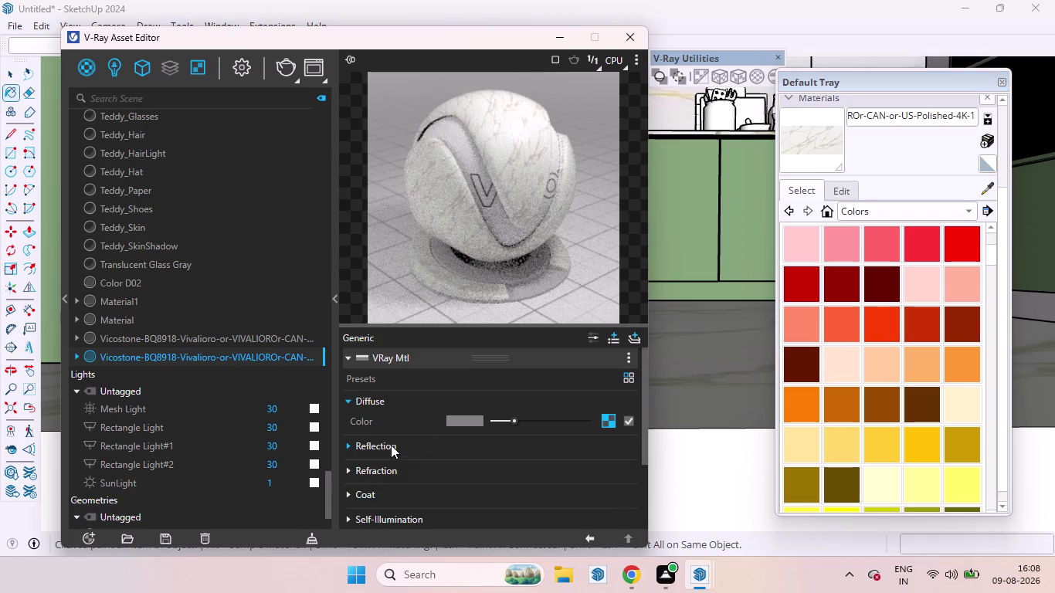
drag(495, 465, 530, 473)
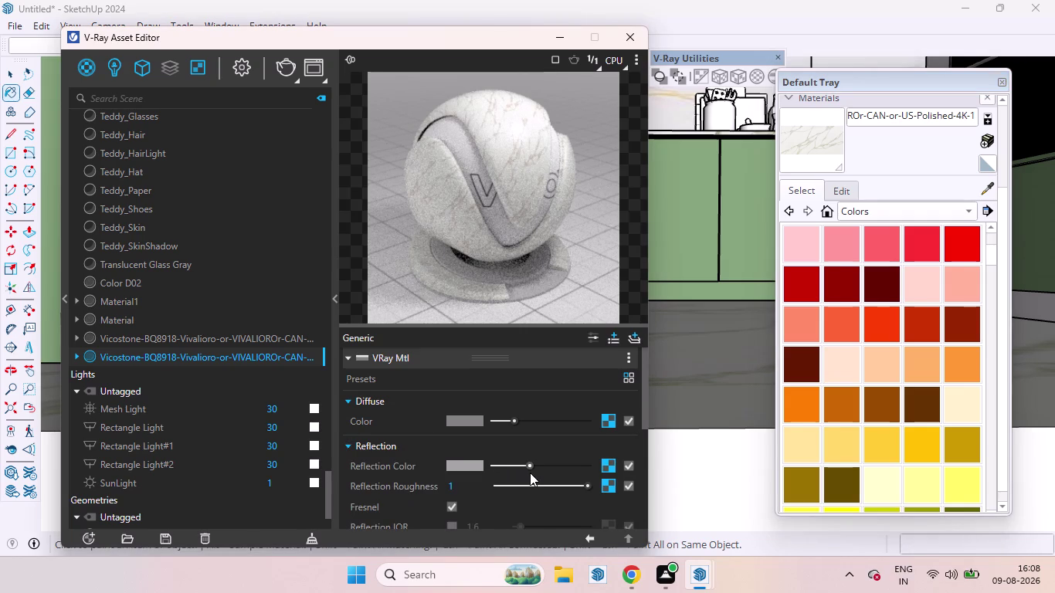
scroll(down, 3)
scroll(up, 3)
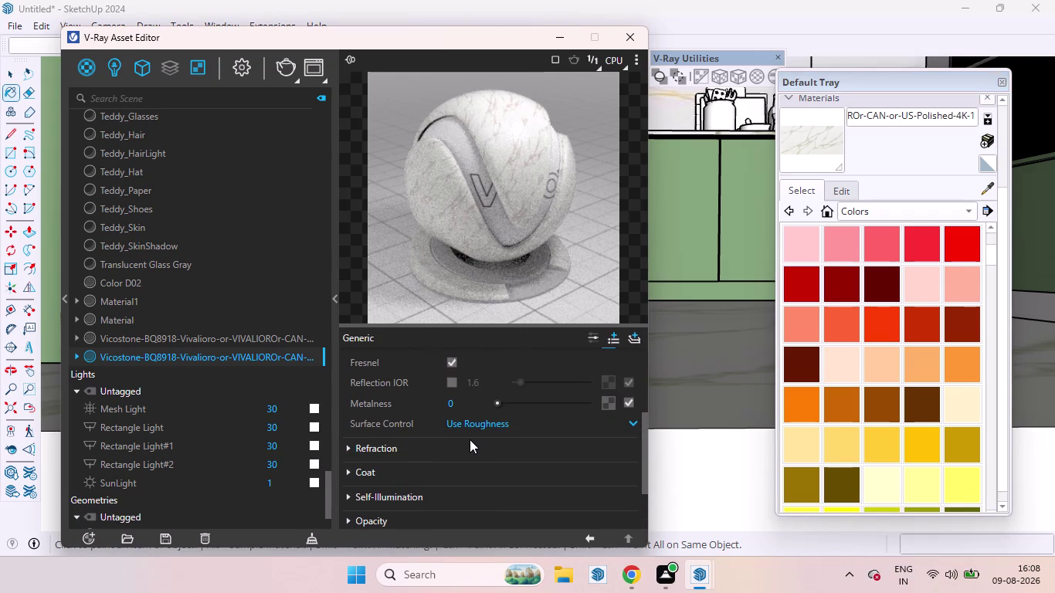
click(465, 427)
click(489, 444)
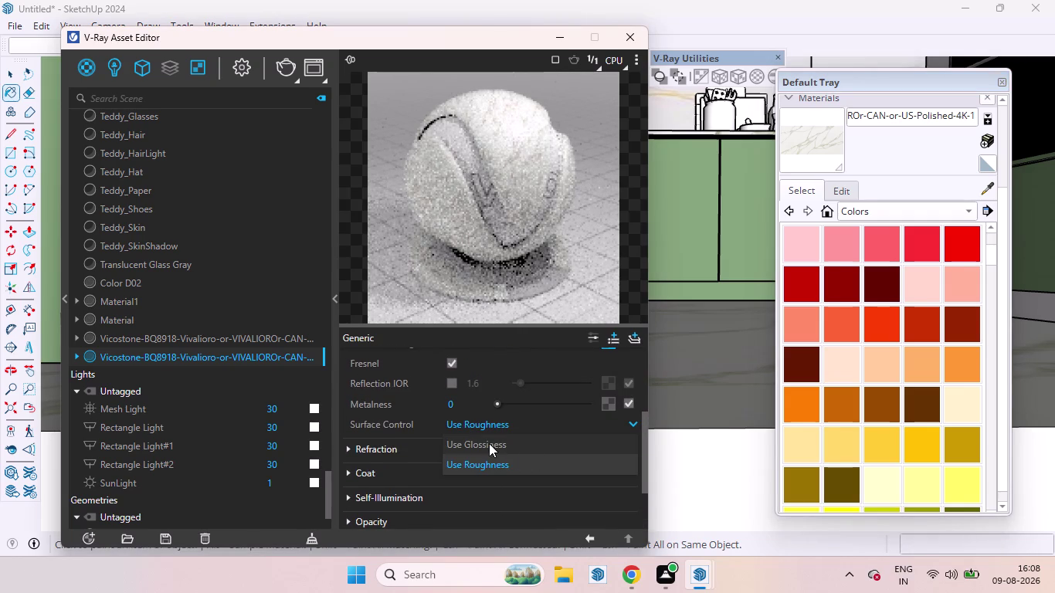
scroll(up, 3)
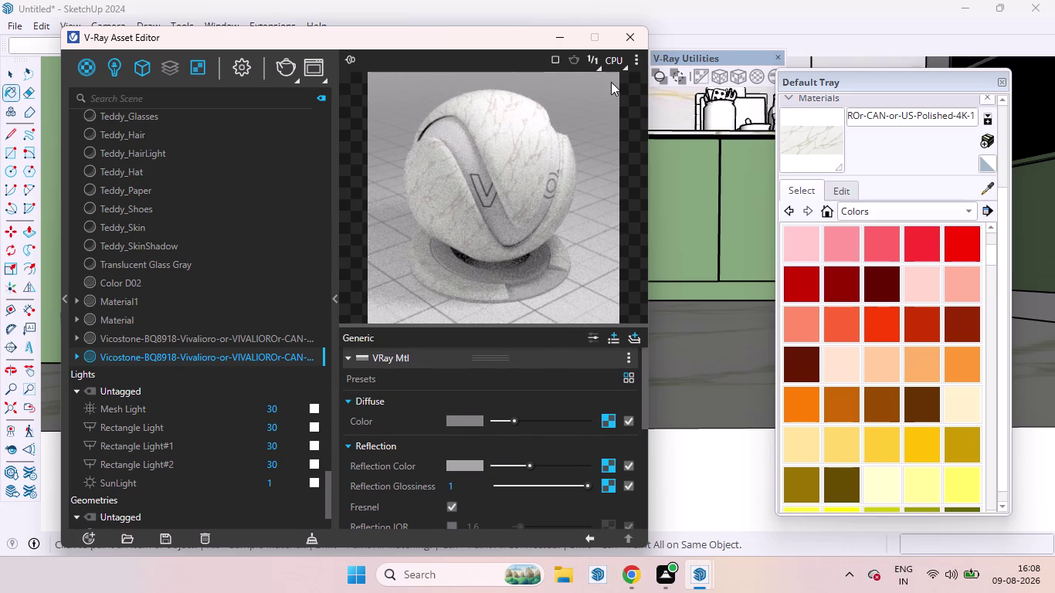
click(628, 32)
Leave the Paint Bucket and return to the Select tool.
scroll(down, 3)
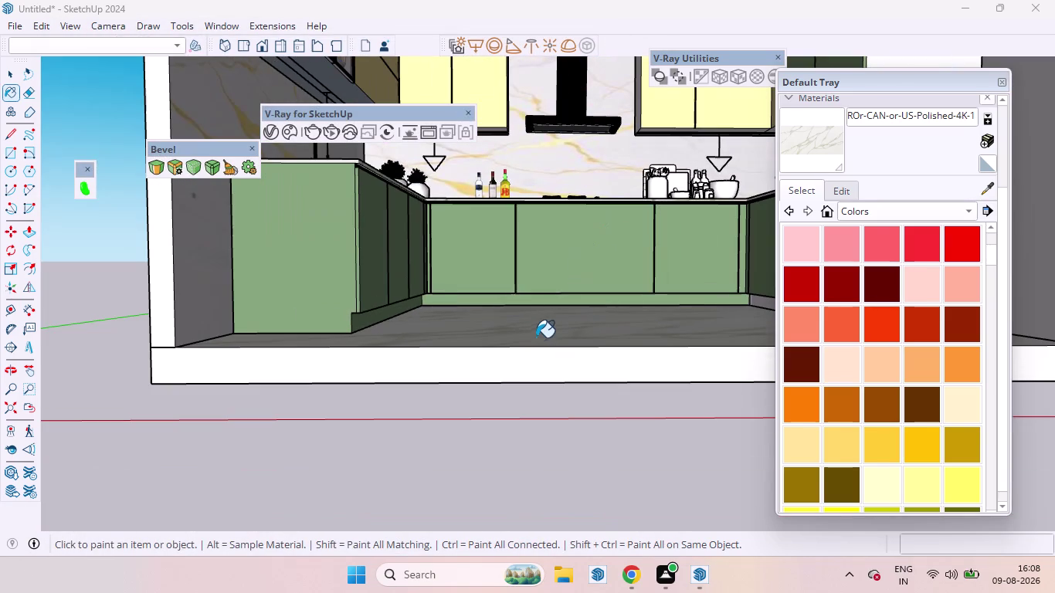
scroll(down, 3)
scroll(down, 3)
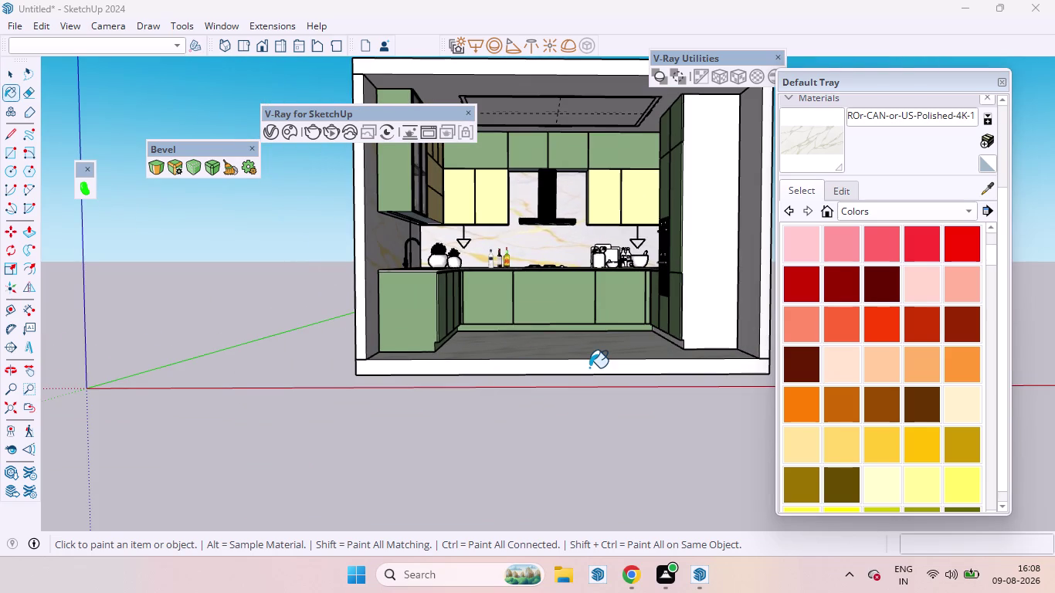
key(space)
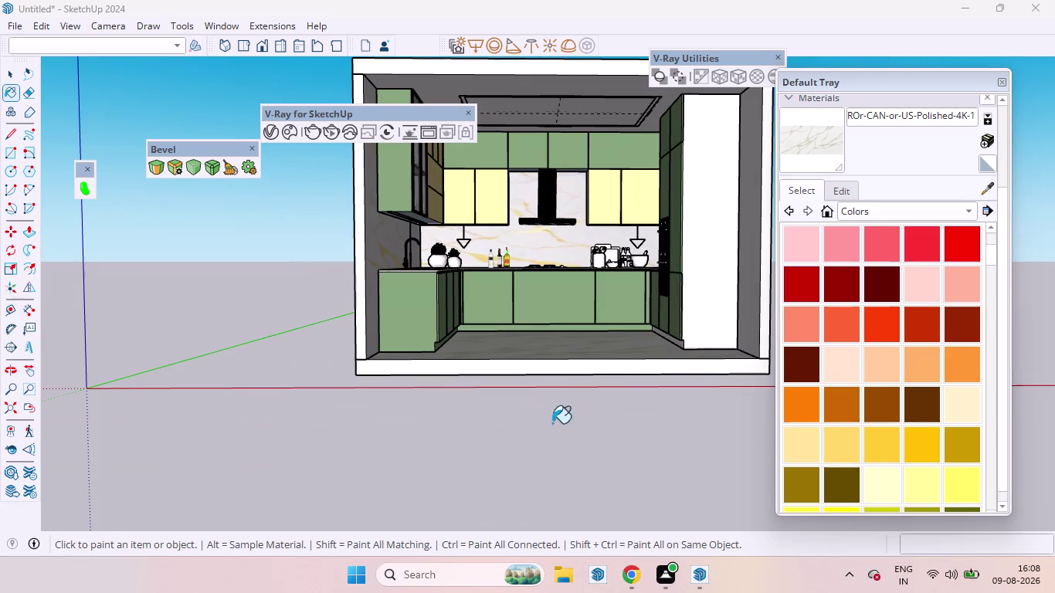
scroll(up, 3)
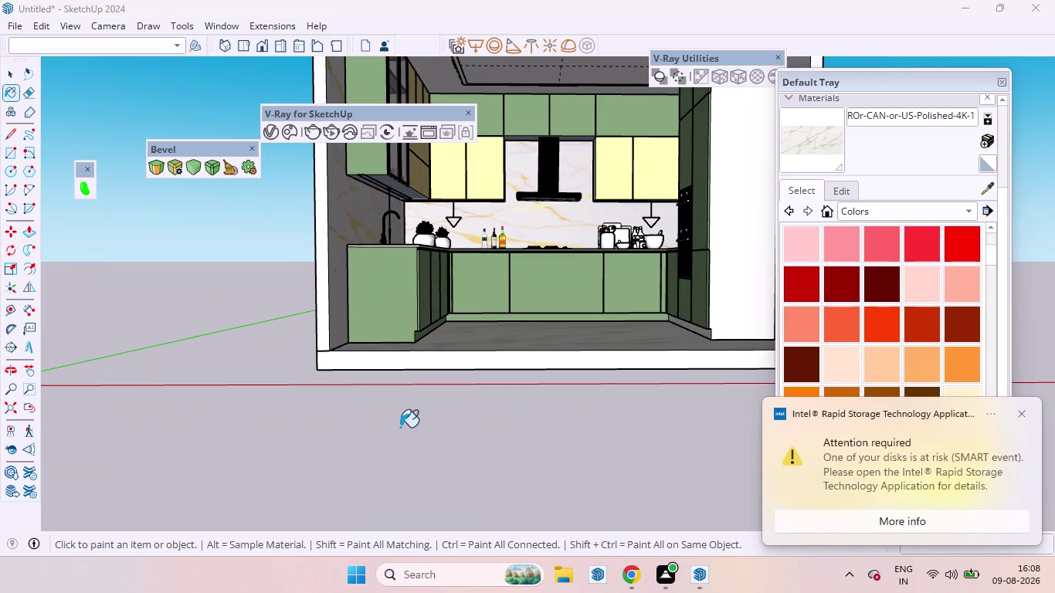
key(Escape)
key(Escape)
click(5, 68)
Orbit and zoom around the kitchen model to look into the room.
scroll(down, 3)
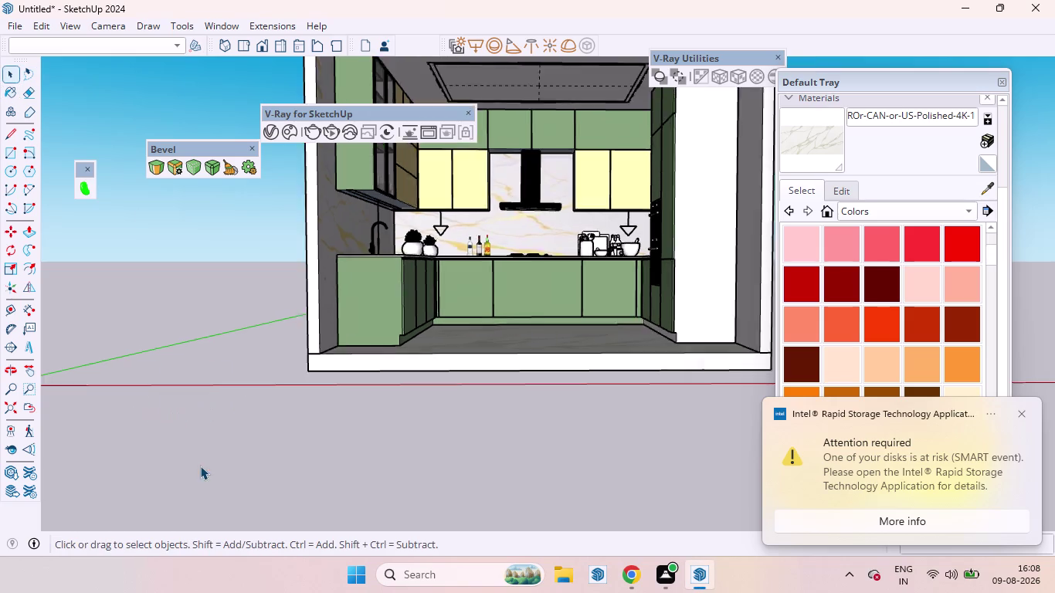
scroll(down, 3)
scroll(down, 3)
drag(420, 381, 483, 417)
middle_drag(426, 385, 571, 391)
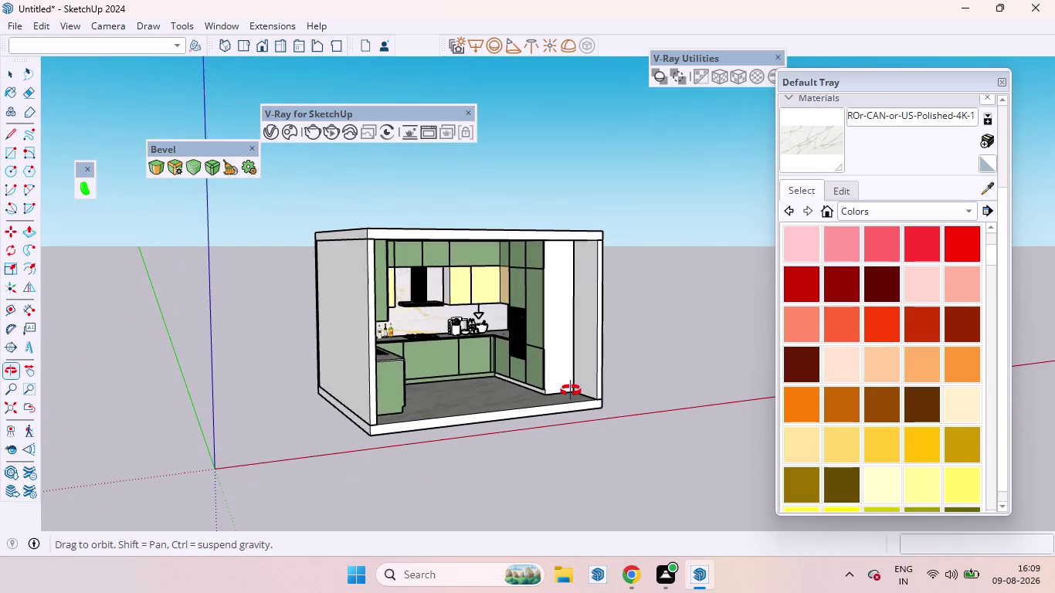
middle_drag(570, 391, 530, 422)
scroll(down, 3)
middle_drag(448, 415, 441, 363)
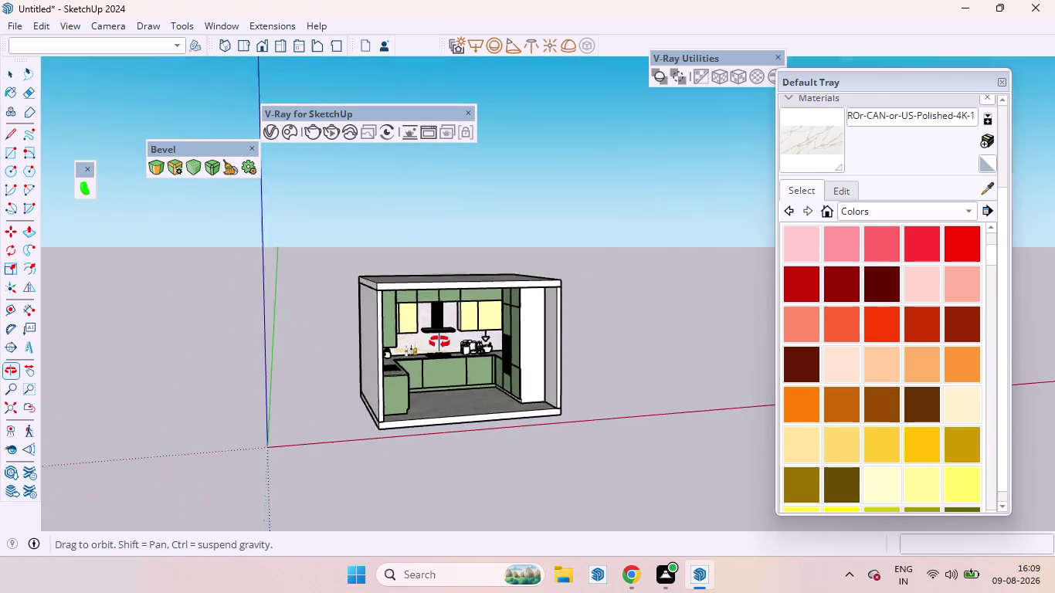
middle_drag(440, 363, 434, 263)
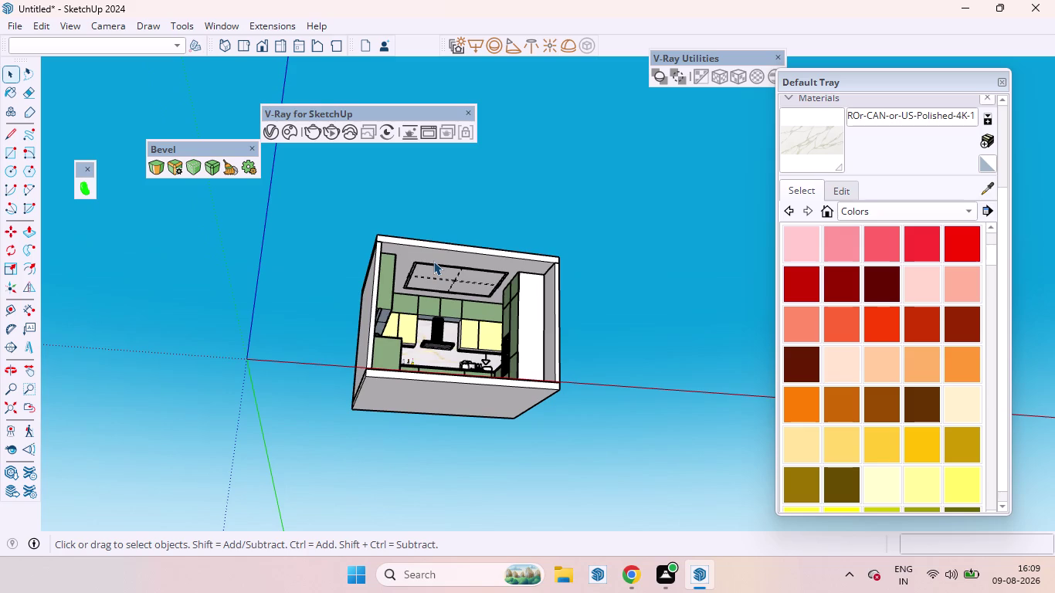
scroll(up, 3)
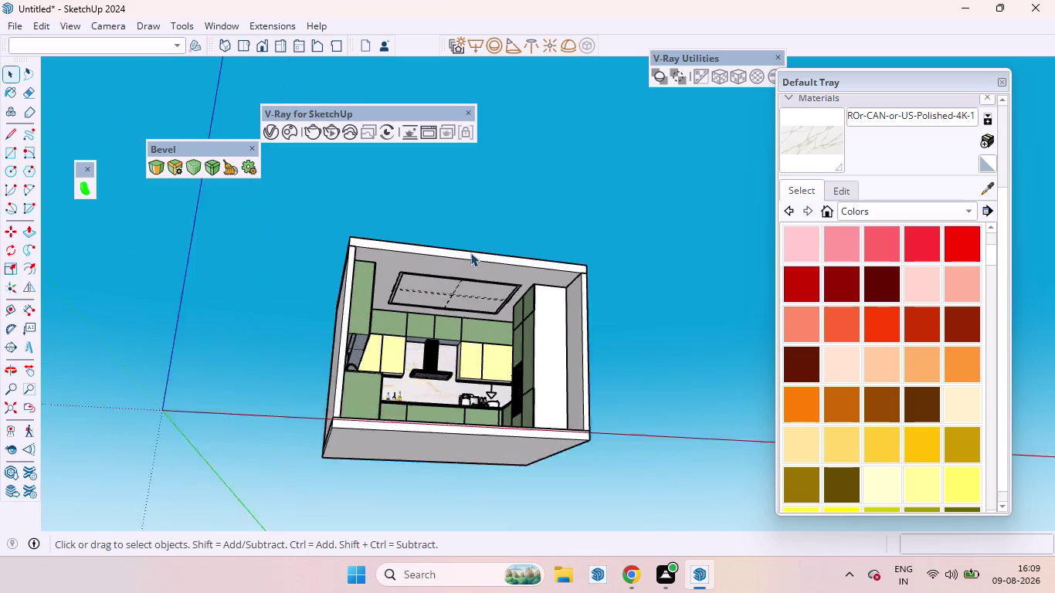
scroll(up, 3)
scroll(up, 3)
scroll(down, 3)
Level the view into a straight-on front view of the cabinets, backsplash and floor.
middle_drag(534, 330, 511, 339)
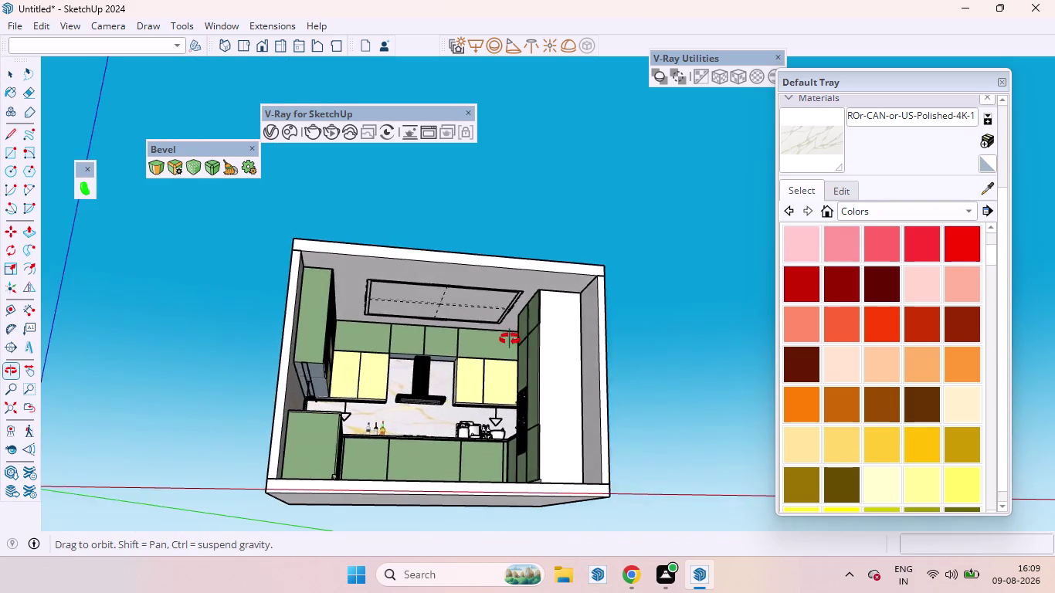
middle_drag(510, 339, 487, 344)
scroll(down, 3)
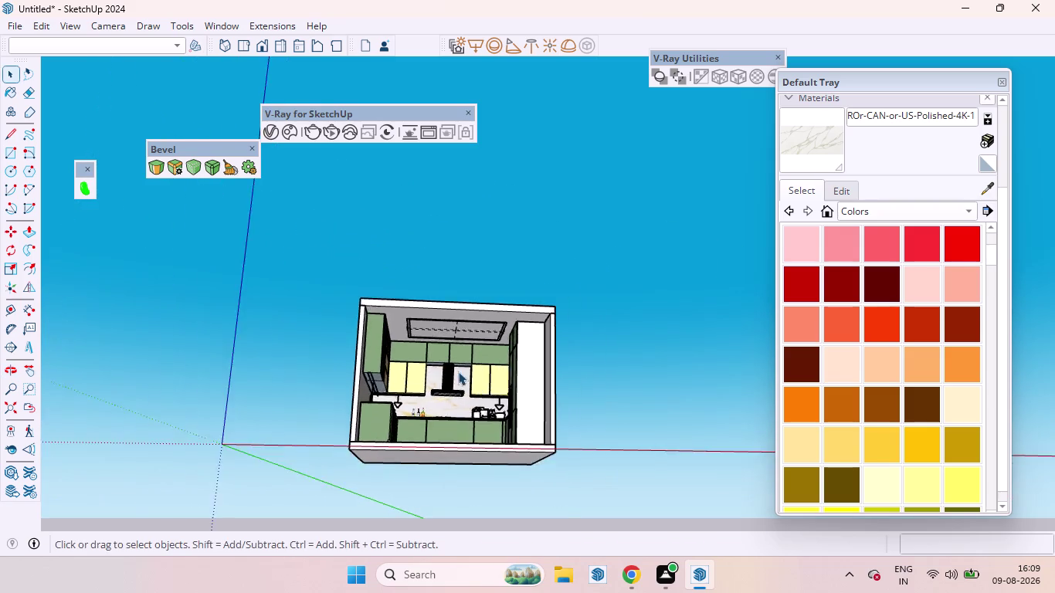
middle_drag(456, 373, 437, 539)
scroll(up, 3)
scroll(down, 3)
middle_drag(462, 416, 465, 372)
scroll(up, 3)
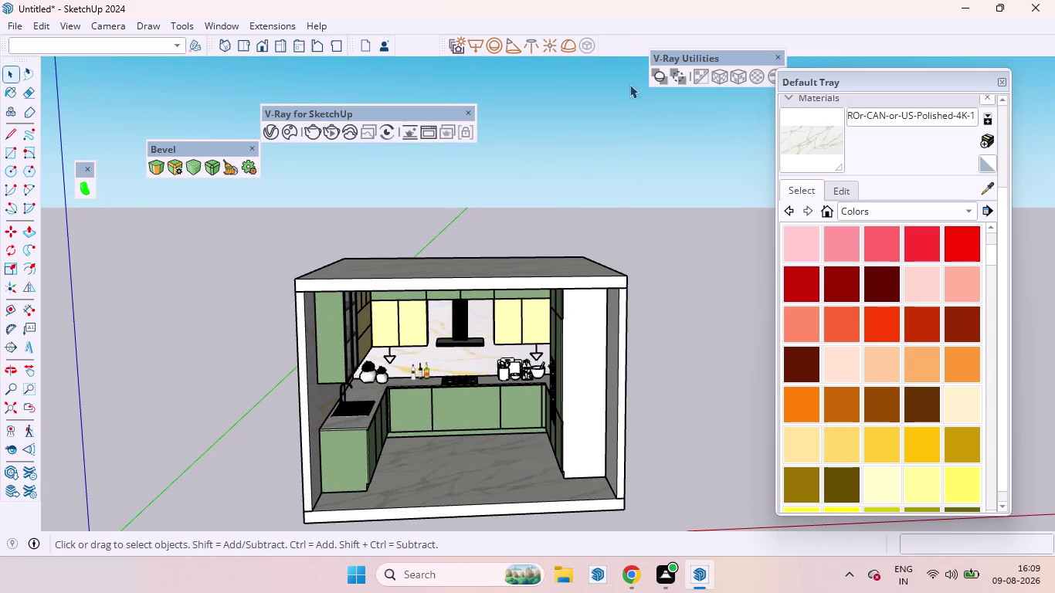
right_click(620, 45)
middle_drag(461, 492, 461, 492)
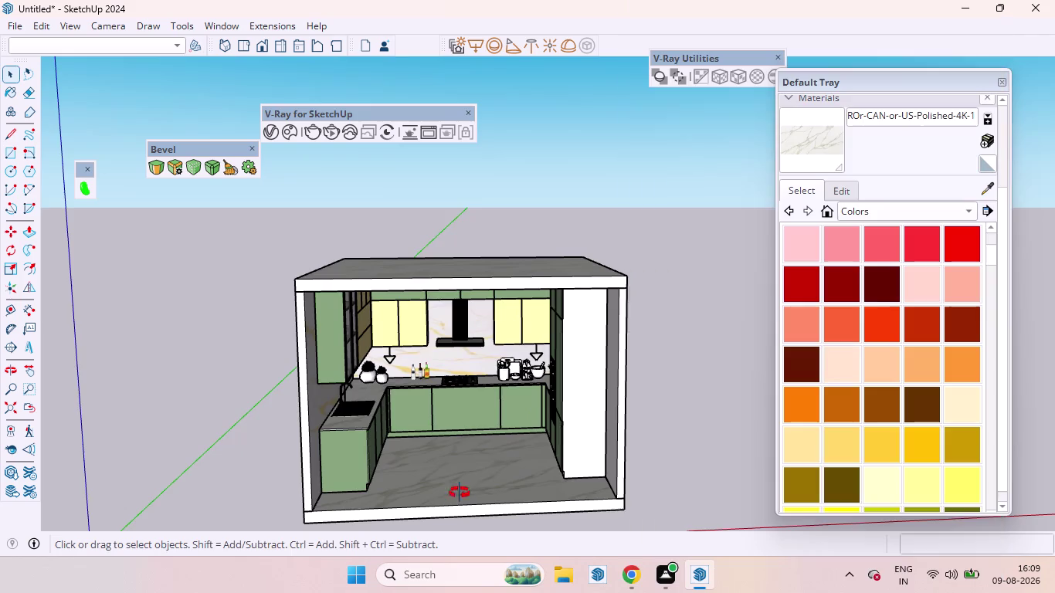
middle_drag(461, 493, 449, 446)
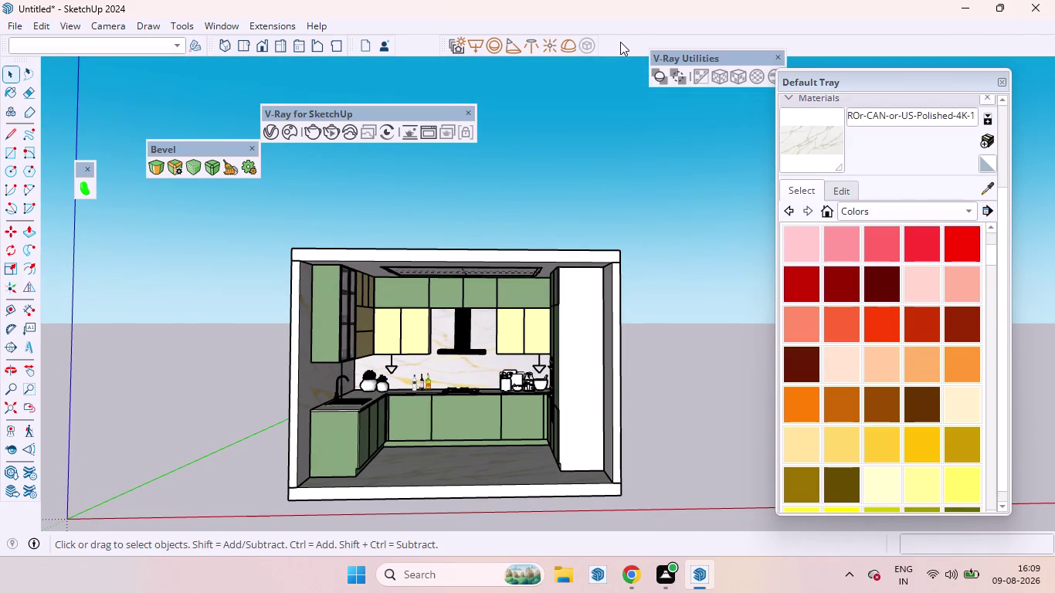
right_click(620, 42)
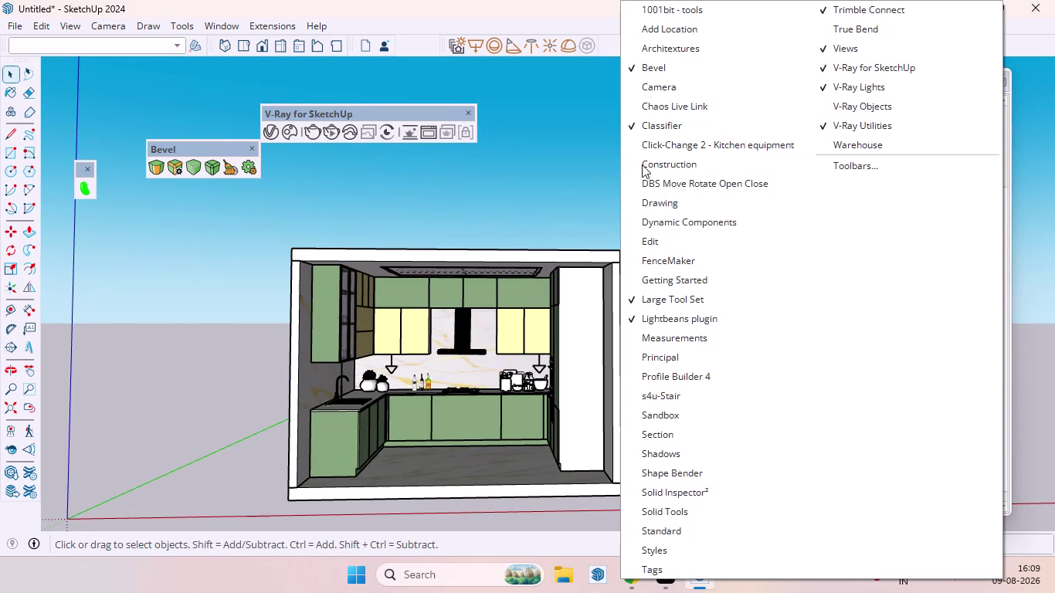
Dismiss the toolbar list and open Window > 3D Warehouse, ready to search.
click(494, 194)
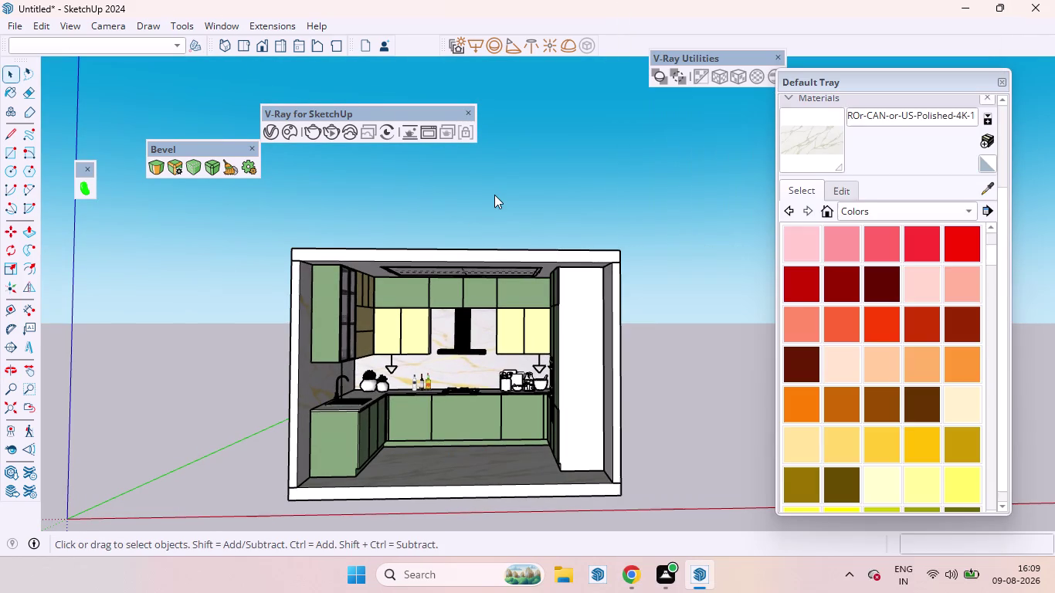
click(231, 22)
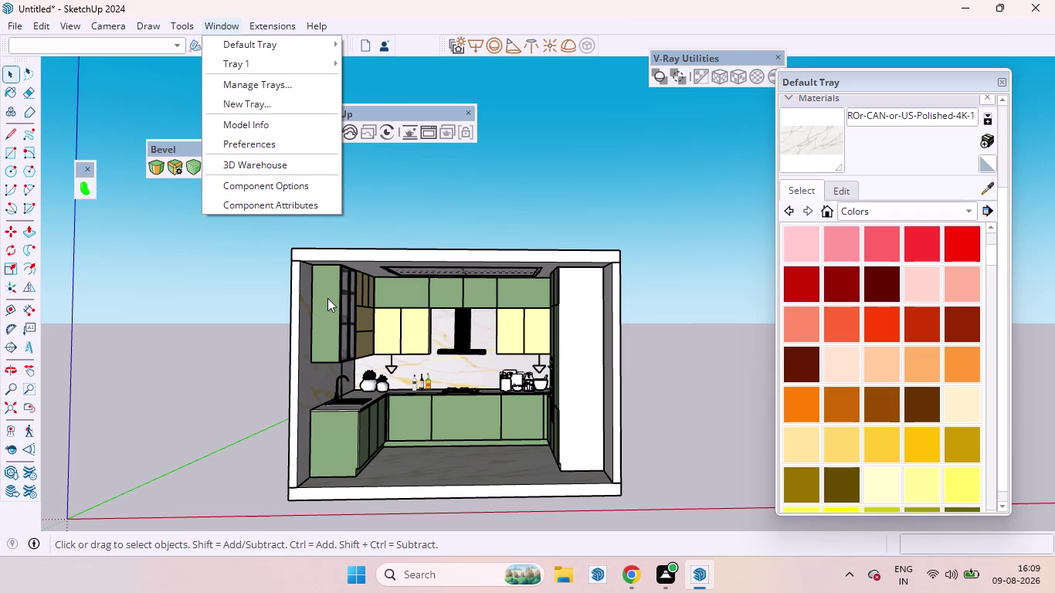
click(258, 165)
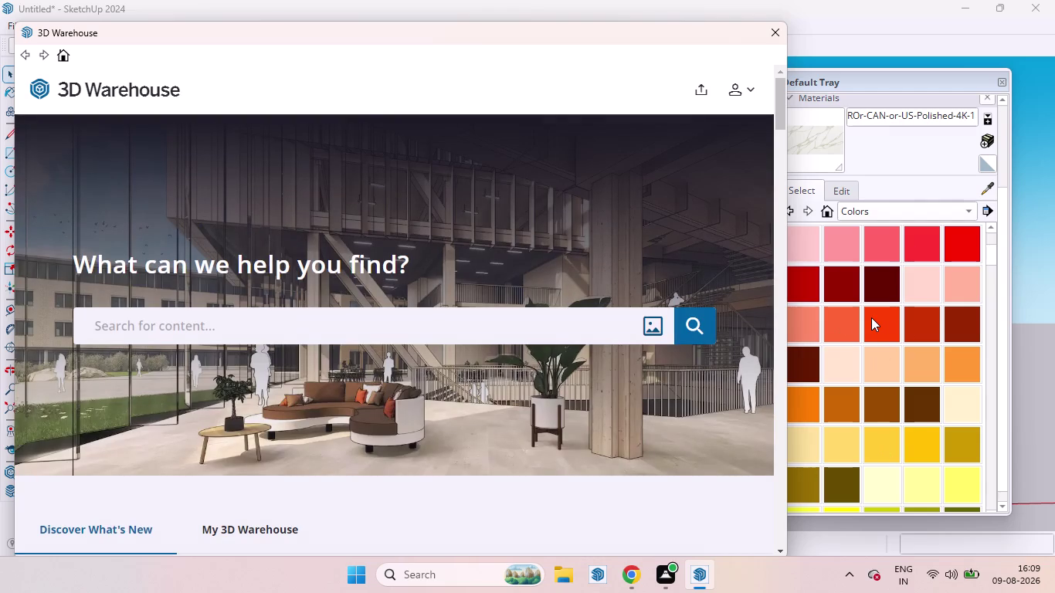
click(160, 337)
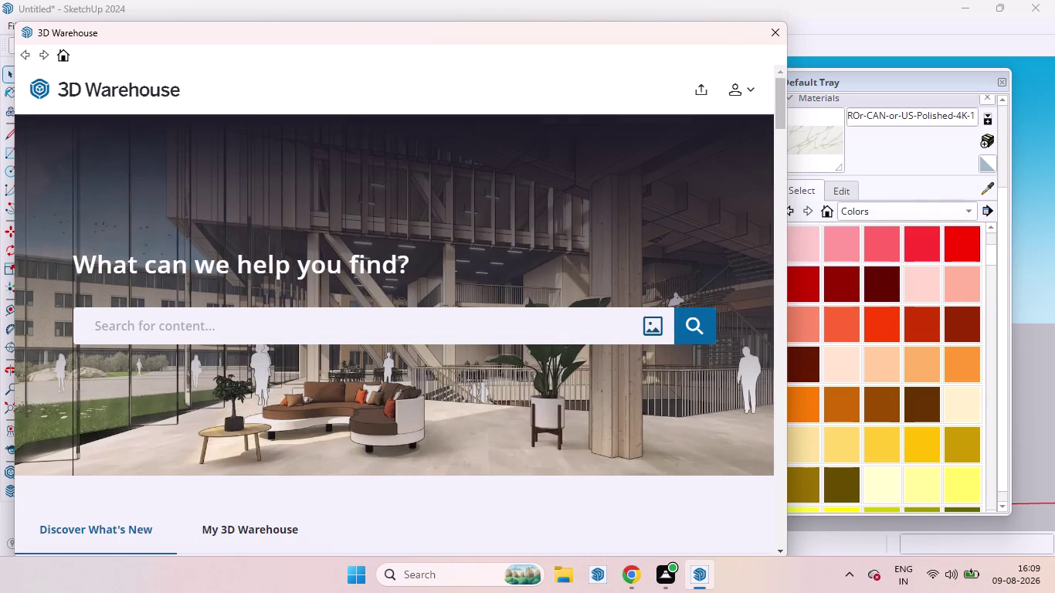
Search 3D Warehouse for 'FAN' models.
text(FAN)
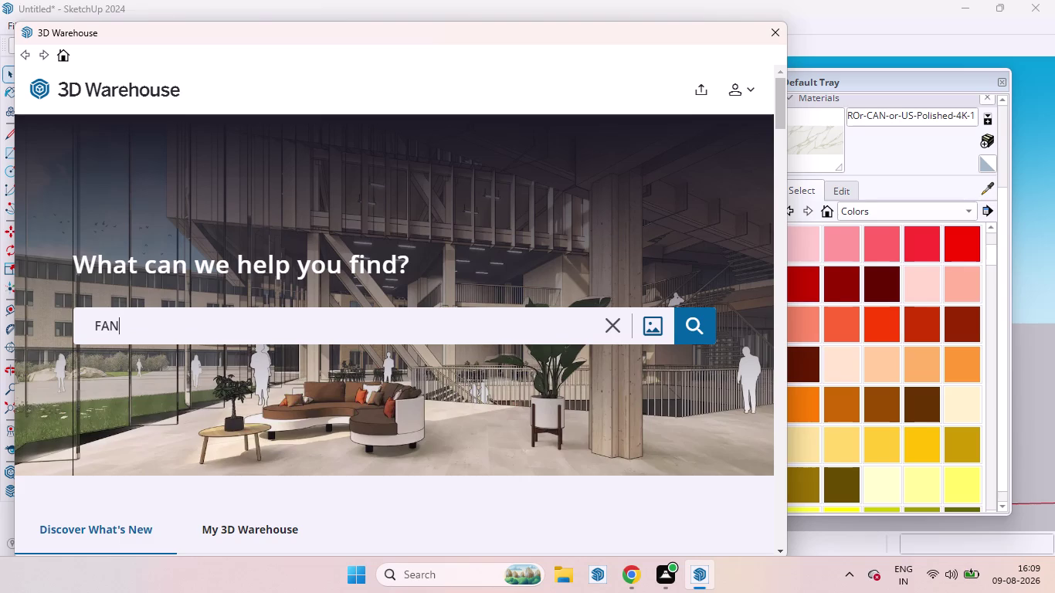
key(Return)
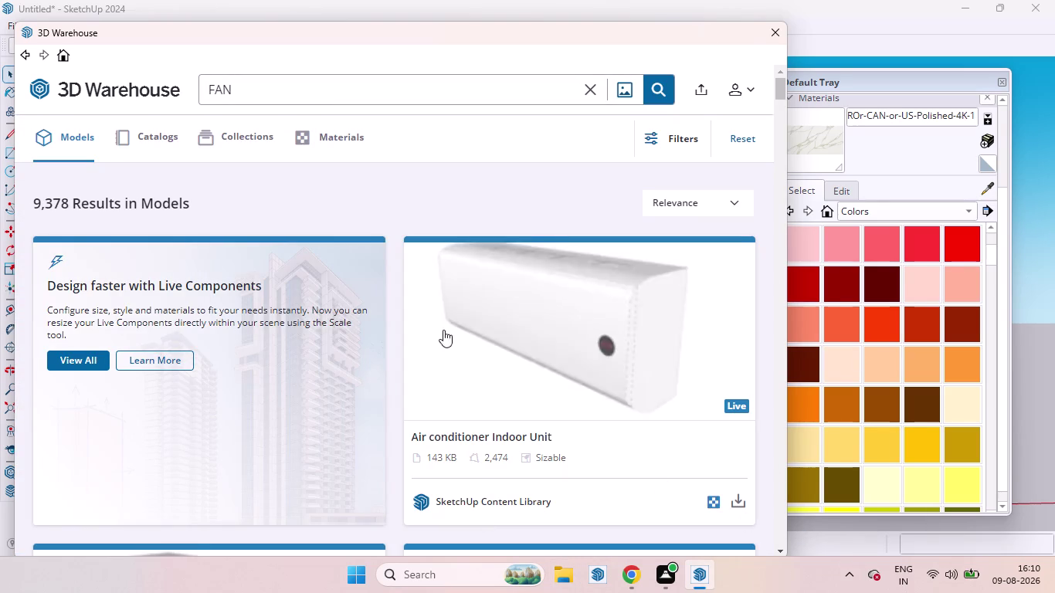
scroll(down, 3)
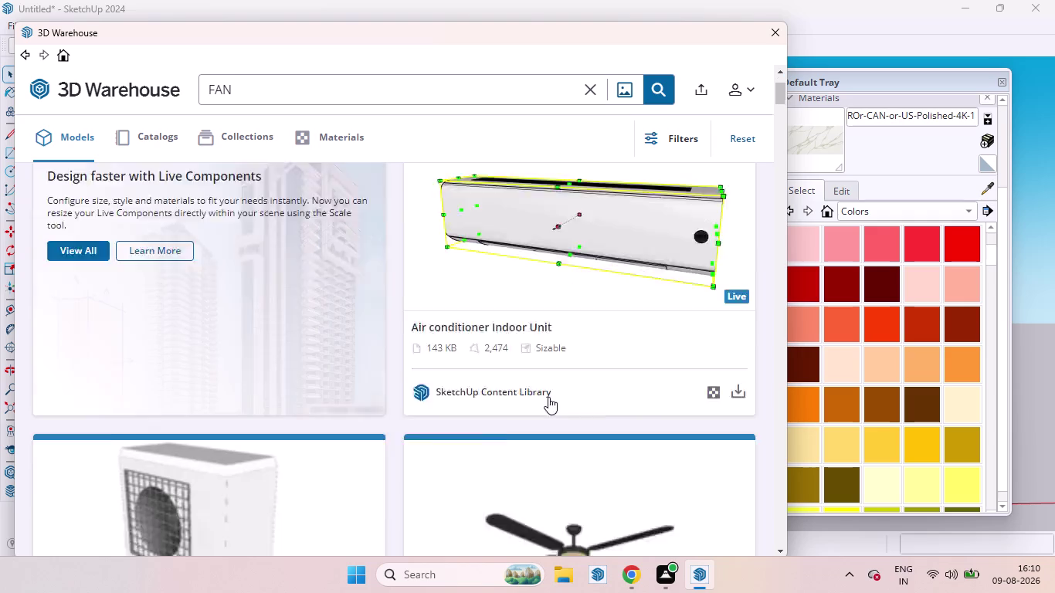
scroll(down, 3)
scroll(down, 3)
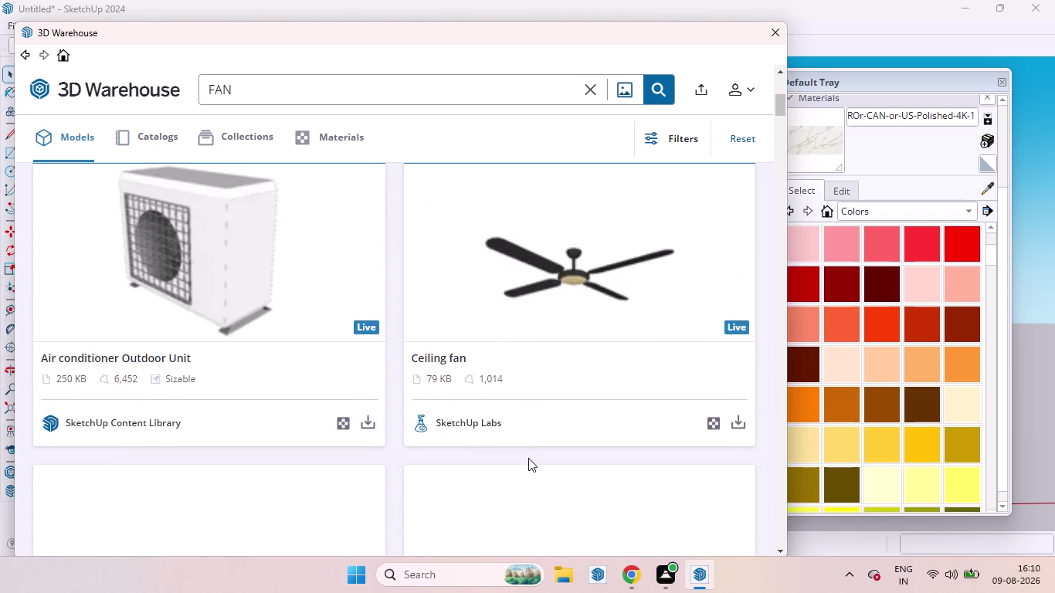
Scroll through the fan model results looking for a suitable ceiling fan.
scroll(up, 3)
scroll(down, 3)
scroll(down, 3)
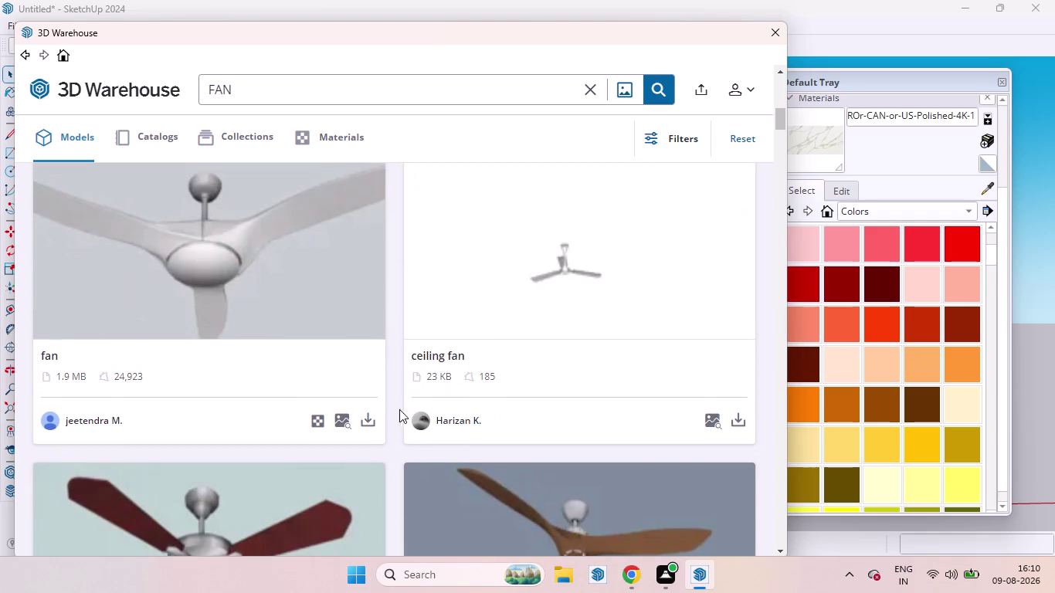
scroll(down, 3)
scroll(up, 3)
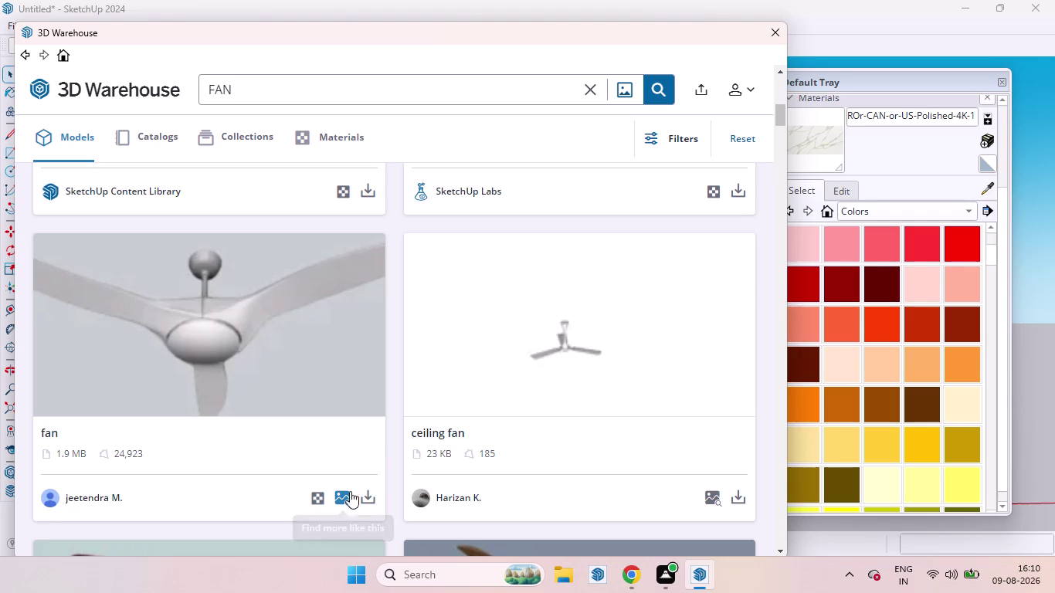
scroll(down, 3)
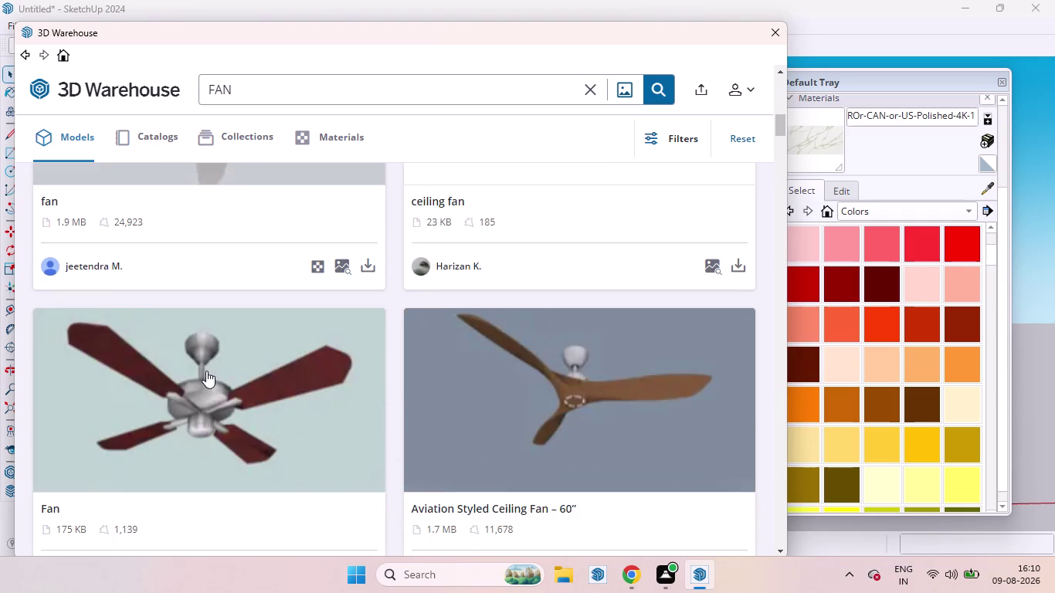
scroll(down, 3)
scroll(down, 3)
scroll(down, 3)
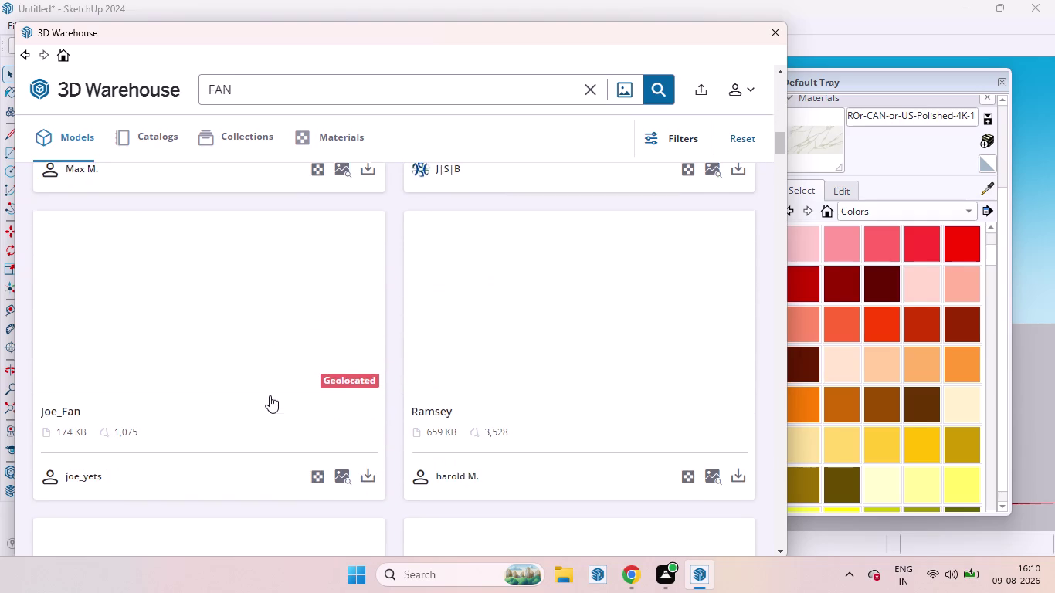
scroll(up, 3)
scroll(down, 3)
scroll(up, 3)
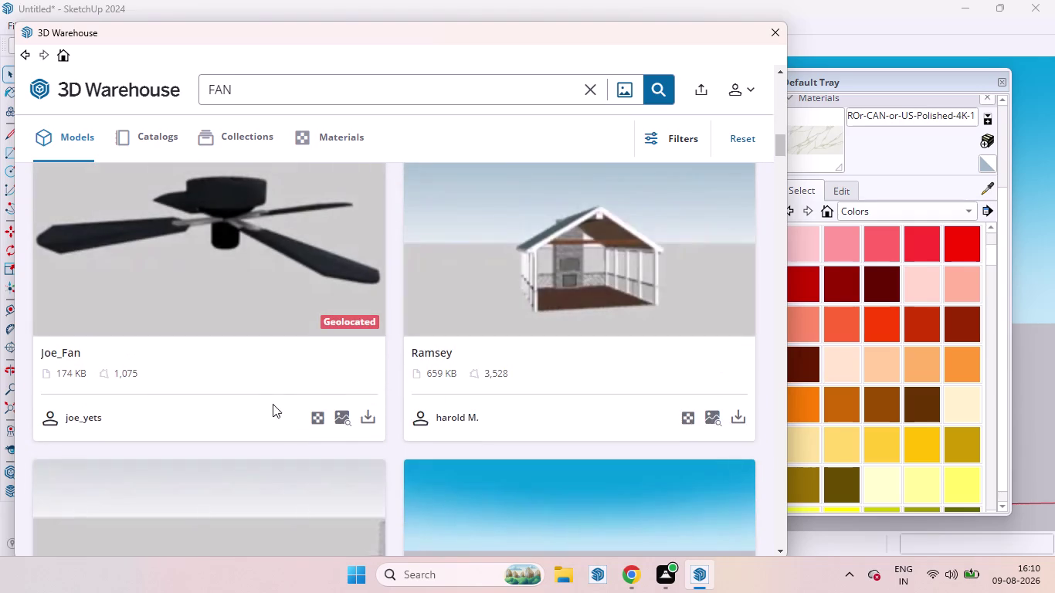
scroll(down, 3)
scroll(down, 3)
scroll(down, 3)
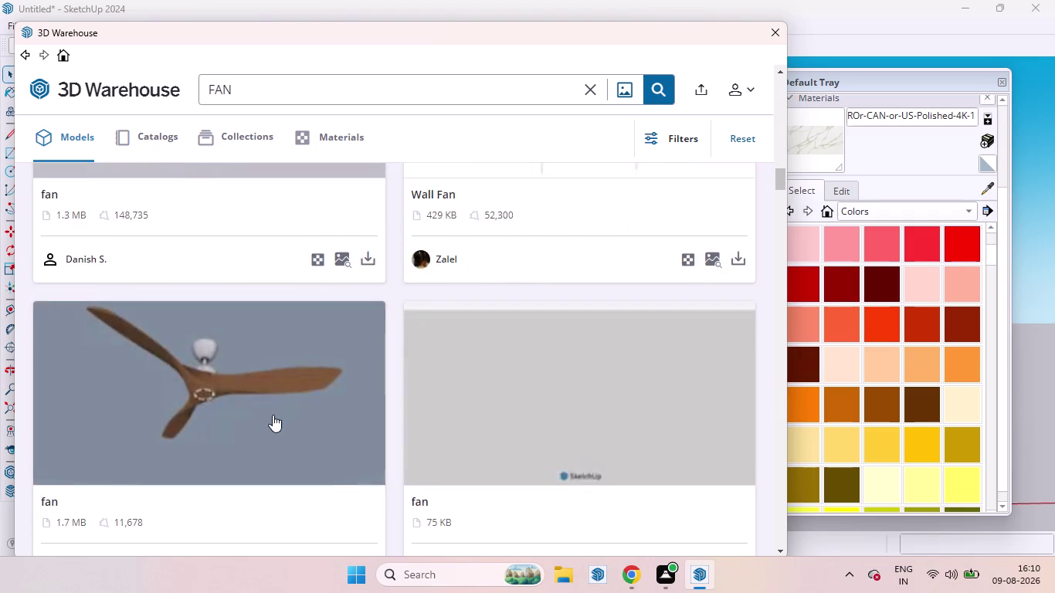
scroll(down, 3)
scroll(down, 3)
scroll(down, 3)
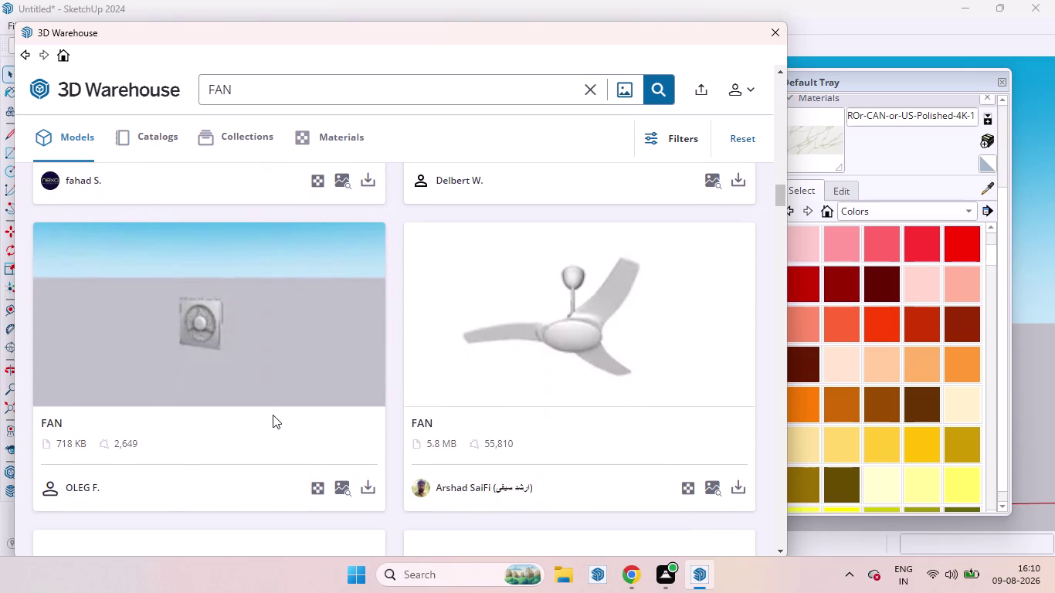
scroll(down, 3)
scroll(down, 3)
scroll(down, 3)
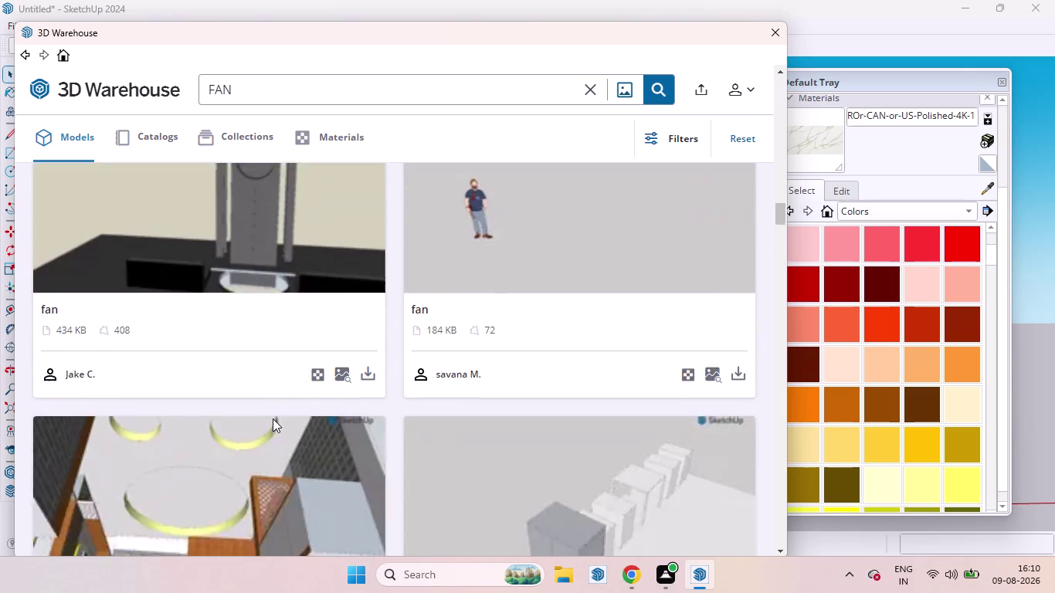
scroll(down, 3)
scroll(down, 3)
scroll(down, 3)
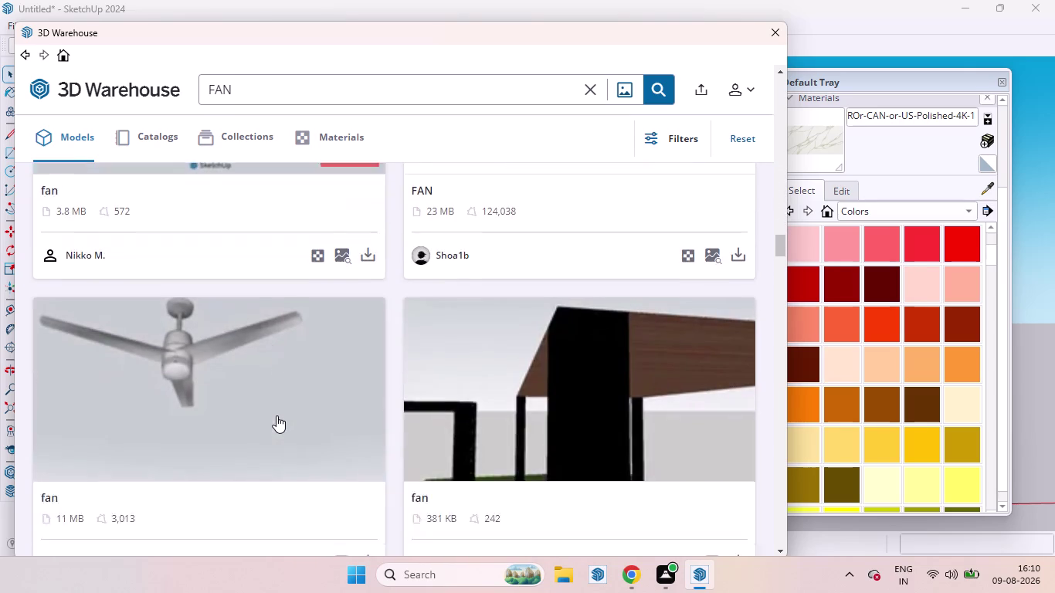
scroll(down, 3)
scroll(down, 3)
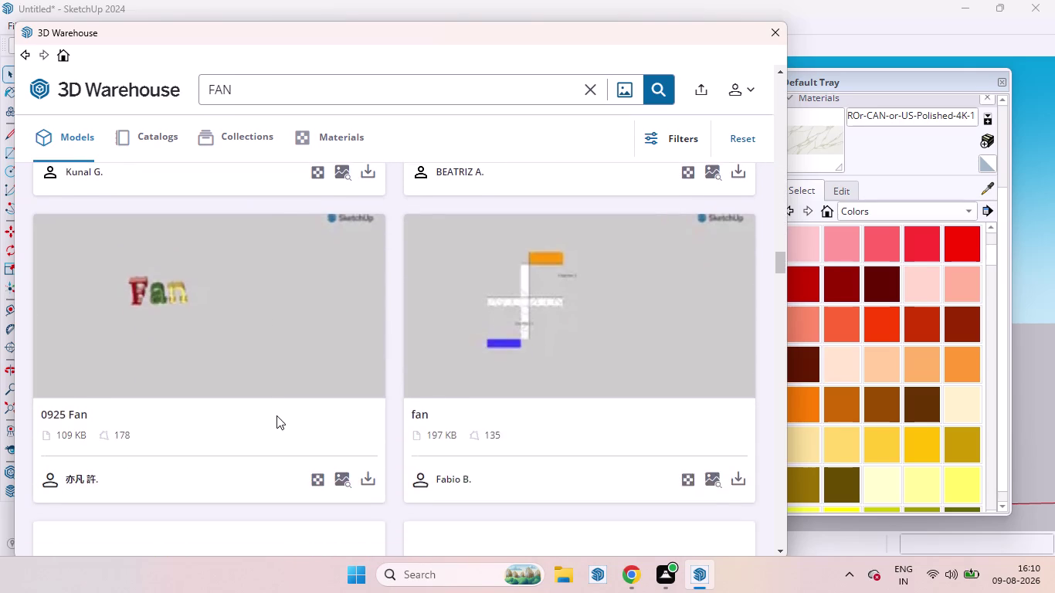
scroll(down, 3)
scroll(down, 3)
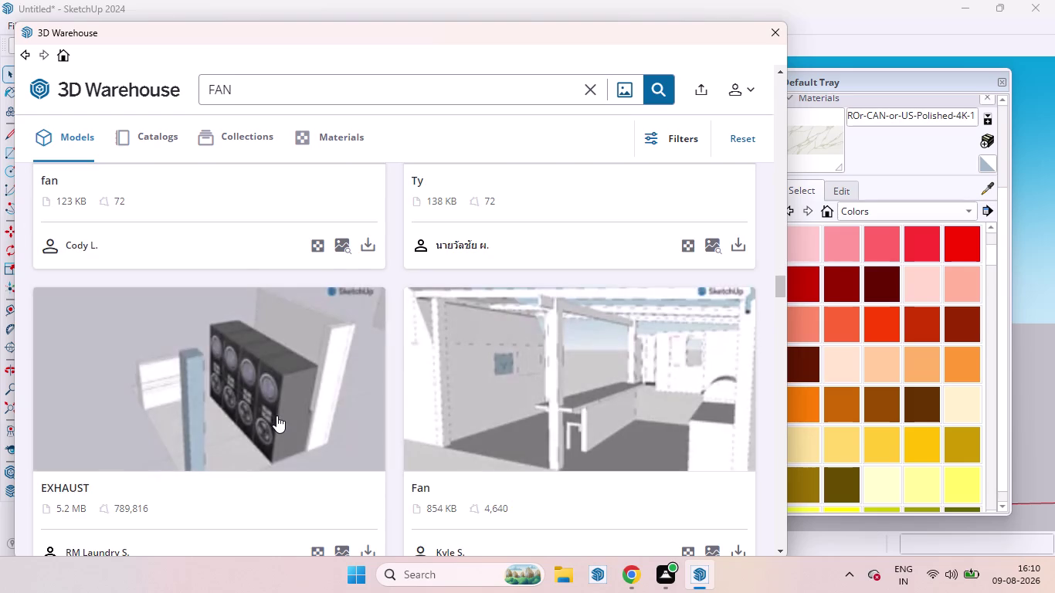
scroll(down, 3)
scroll(up, 3)
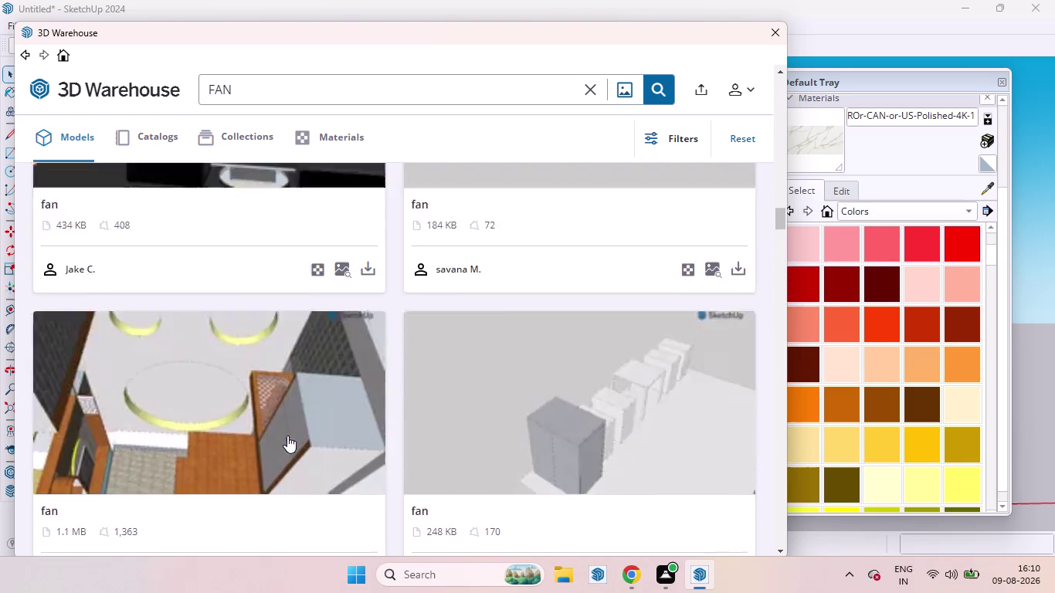
scroll(up, 3)
scroll(up, 3)
scroll(down, 3)
scroll(down, 3)
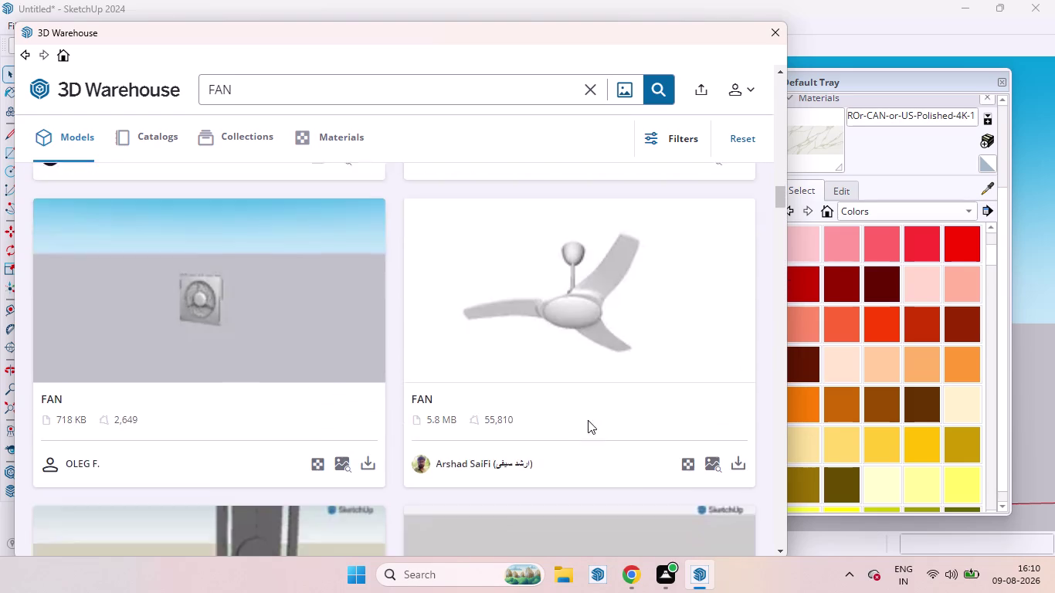
scroll(down, 3)
scroll(up, 3)
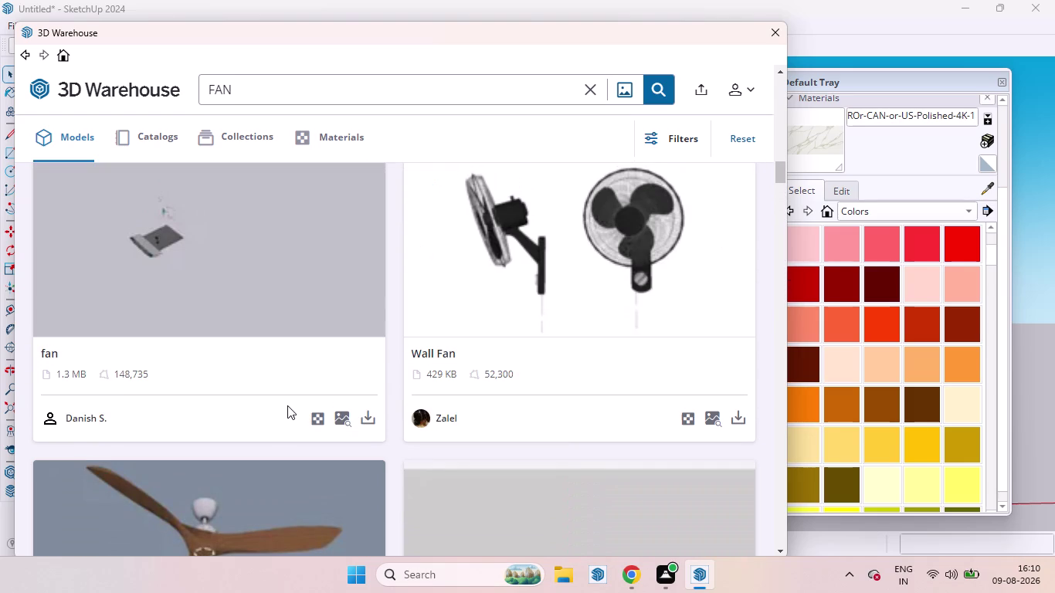
scroll(up, 3)
scroll(down, 3)
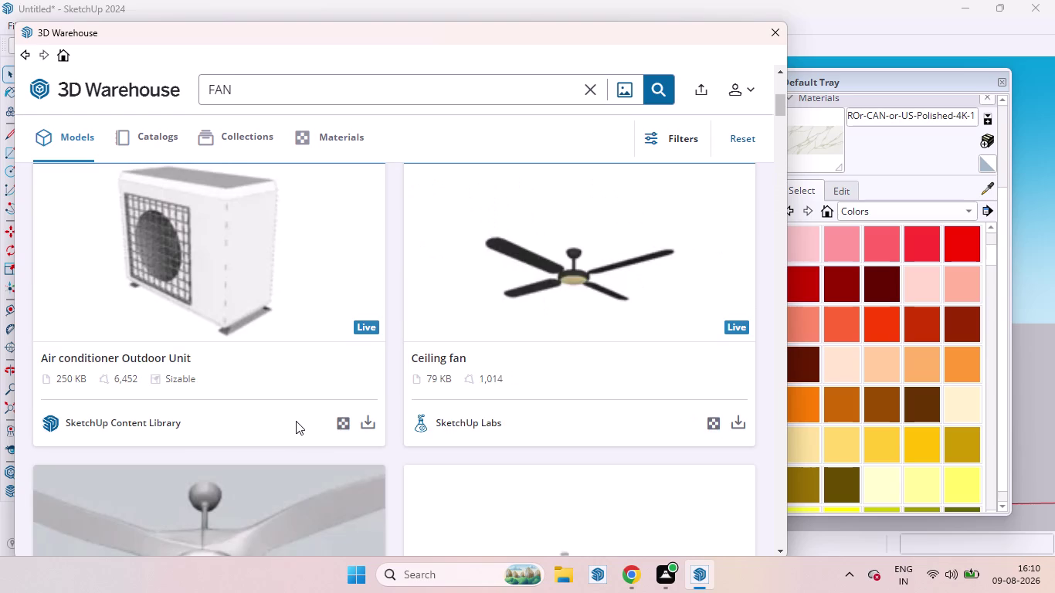
scroll(down, 3)
scroll(down, 3)
scroll(down, 3)
scroll(down, 3)
scroll(up, 3)
scroll(up, 3)
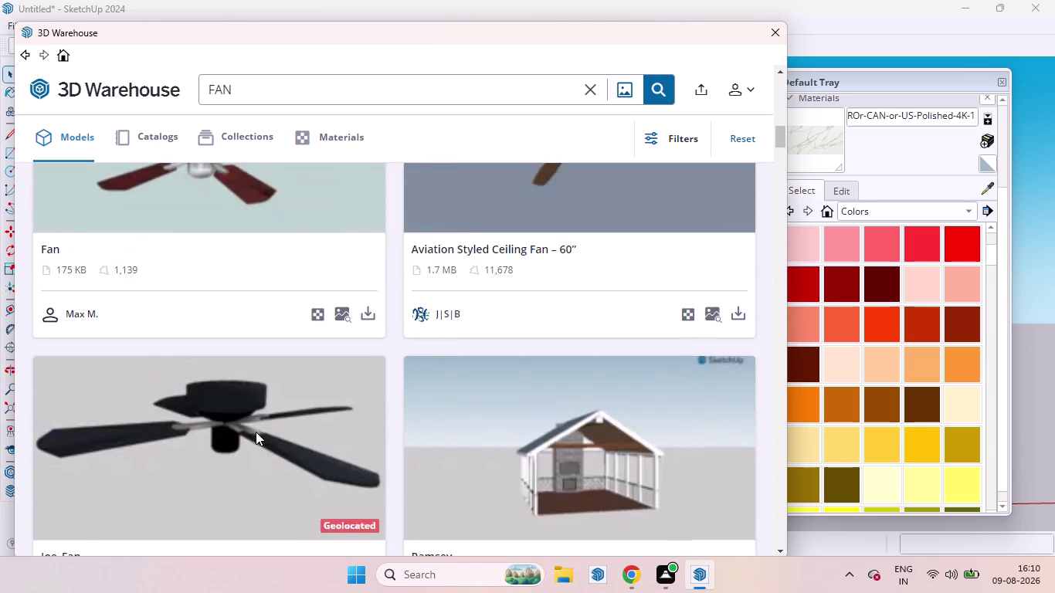
scroll(up, 3)
scroll(up, 3)
Download the 1.9 MB 'fan' model and load it directly into the kitchen model.
click(366, 423)
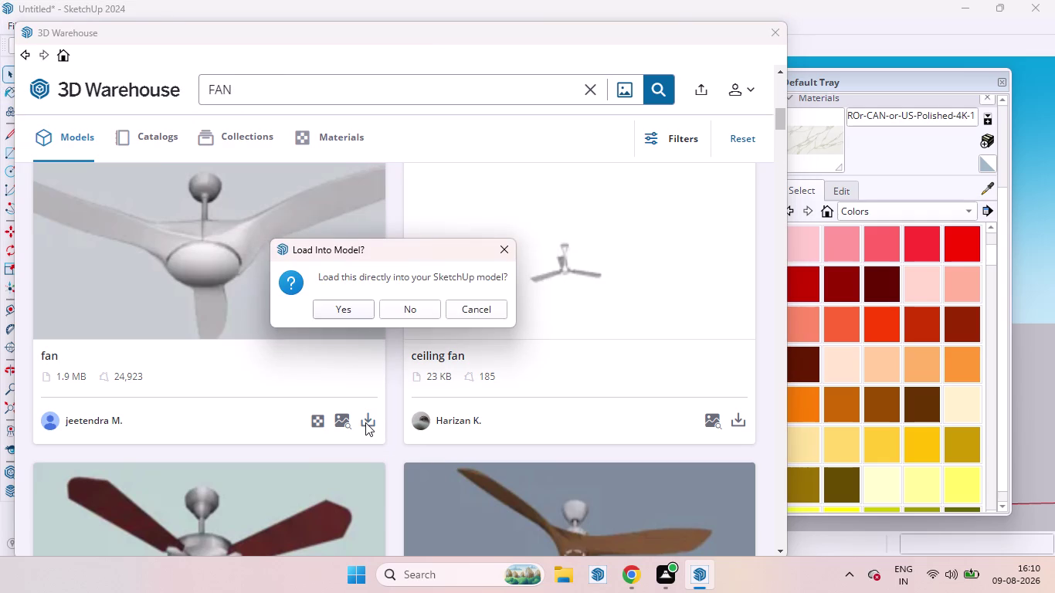
click(348, 301)
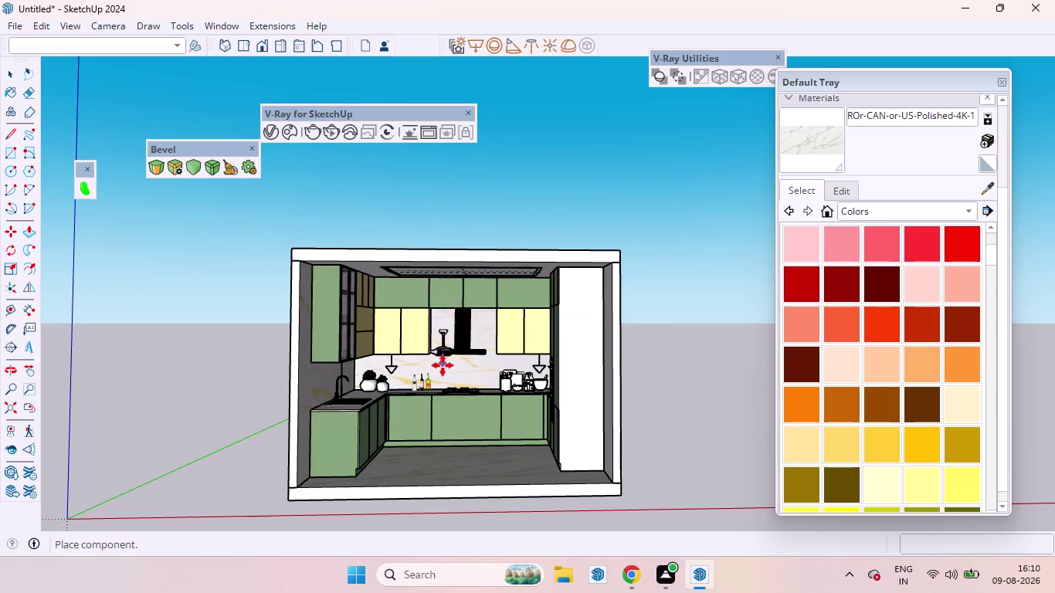
Place the loaded fan component into the kitchen model.
middle_drag(446, 423, 441, 404)
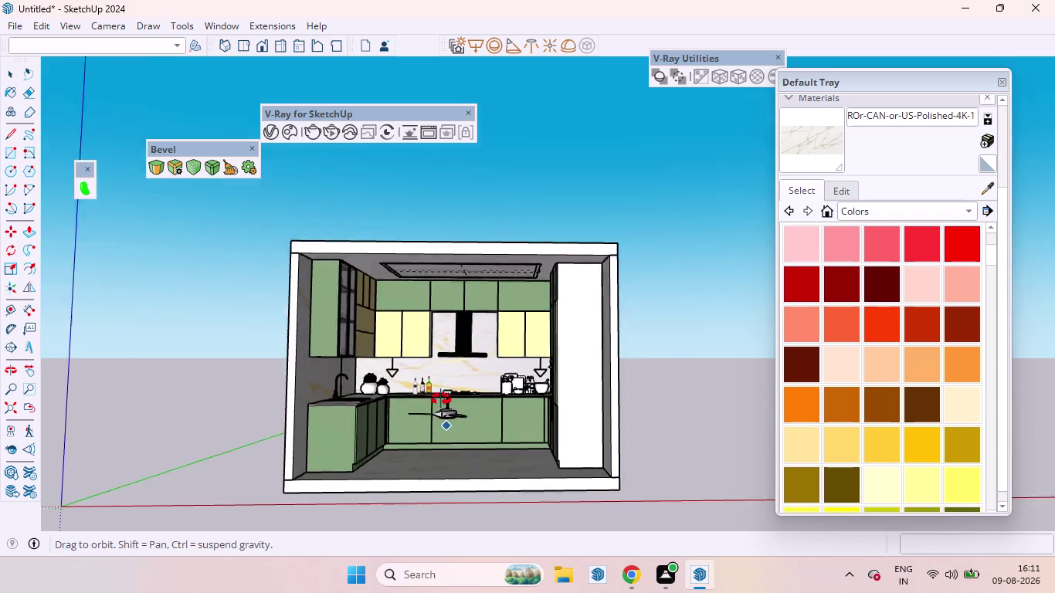
middle_drag(441, 404, 475, 295)
scroll(up, 3)
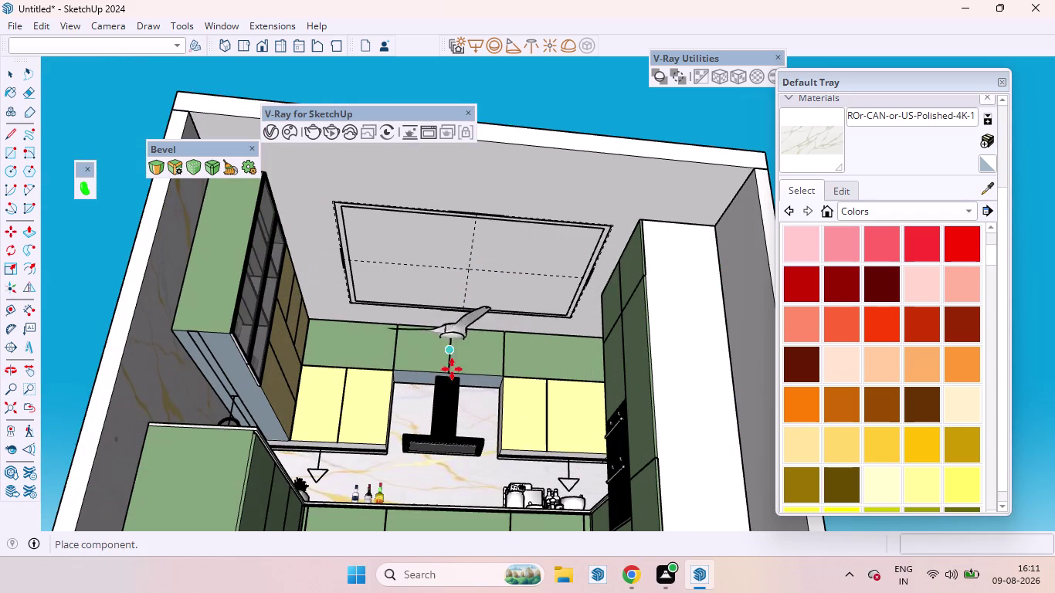
middle_drag(463, 332, 267, 394)
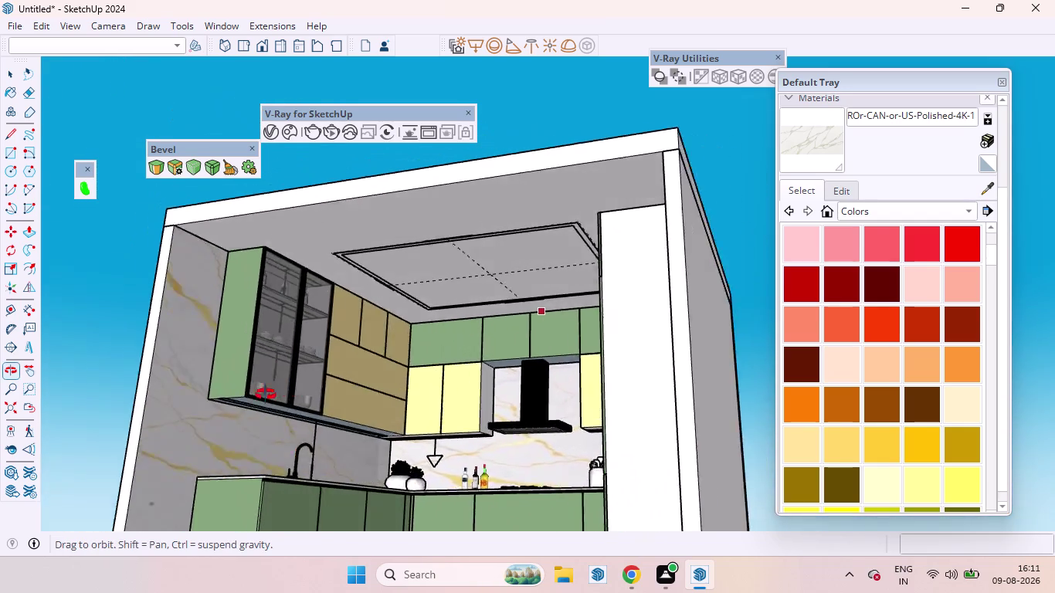
middle_drag(267, 393, 266, 395)
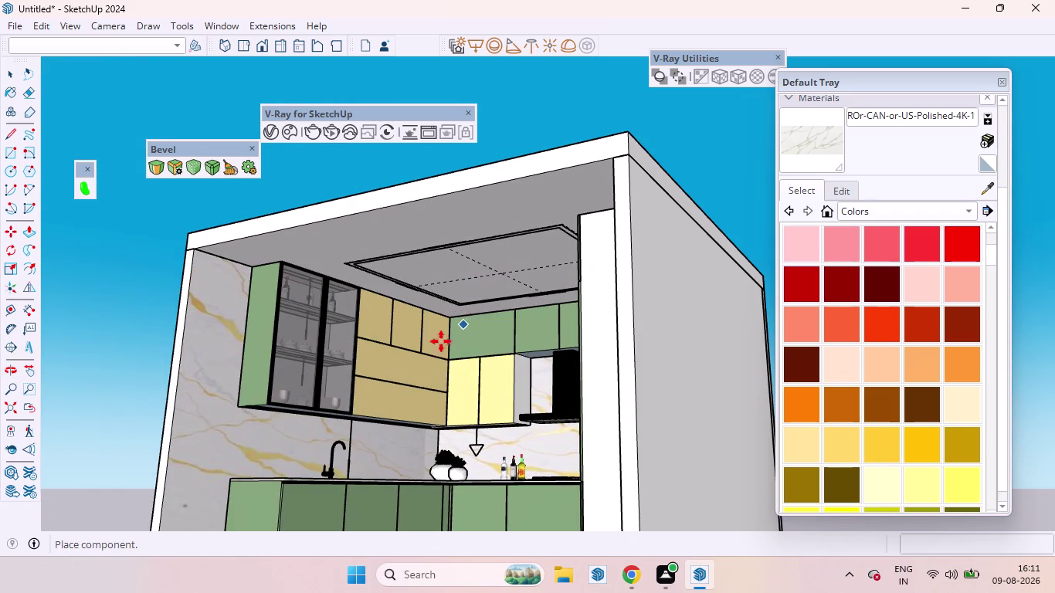
scroll(down, 3)
scroll(down, 3)
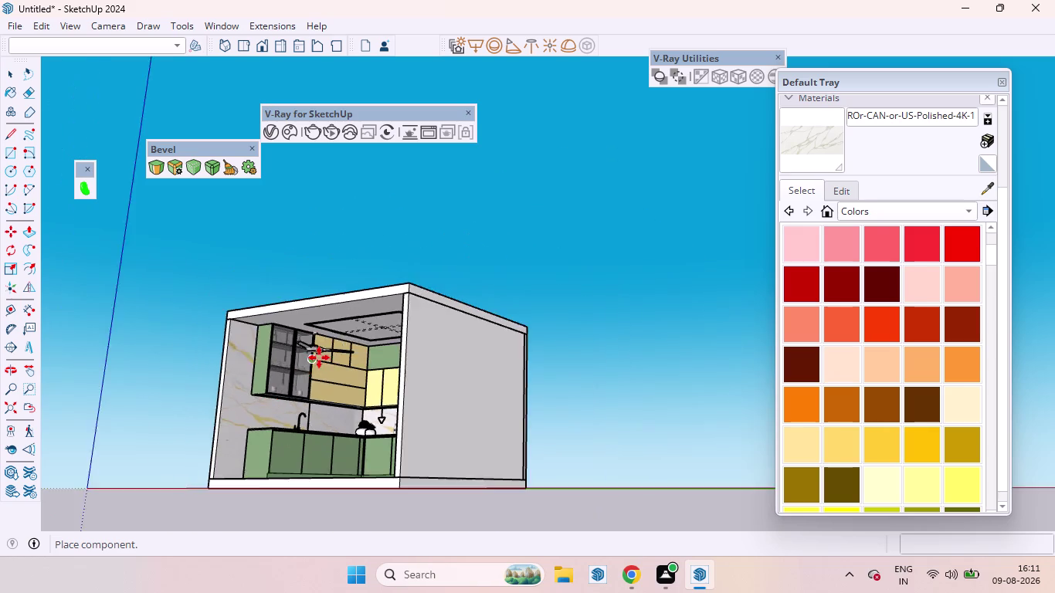
scroll(down, 3)
click(296, 485)
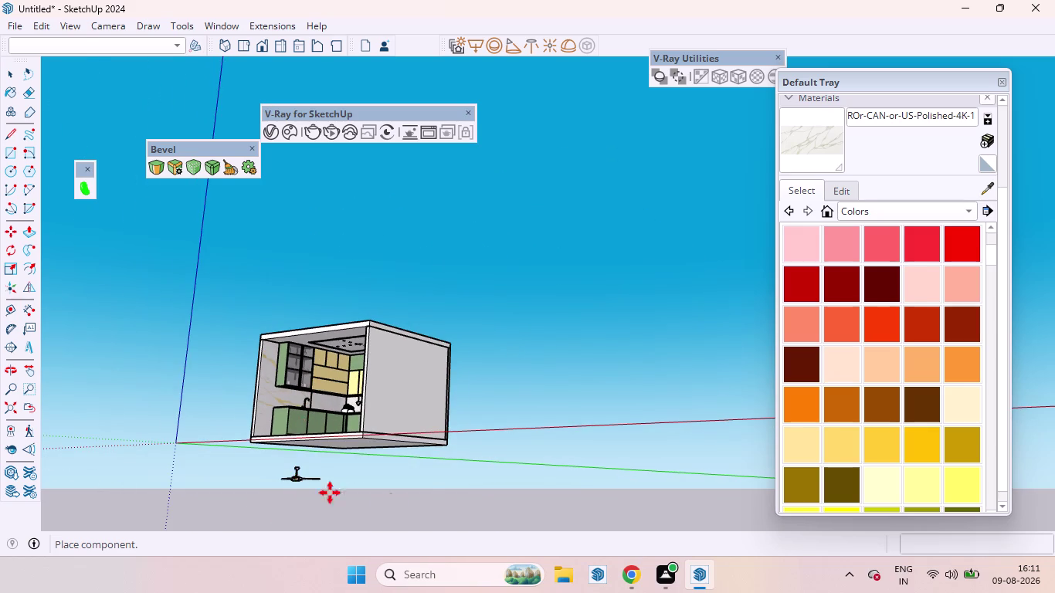
Pick up the placed fan by its ceiling mount.
scroll(down, 3)
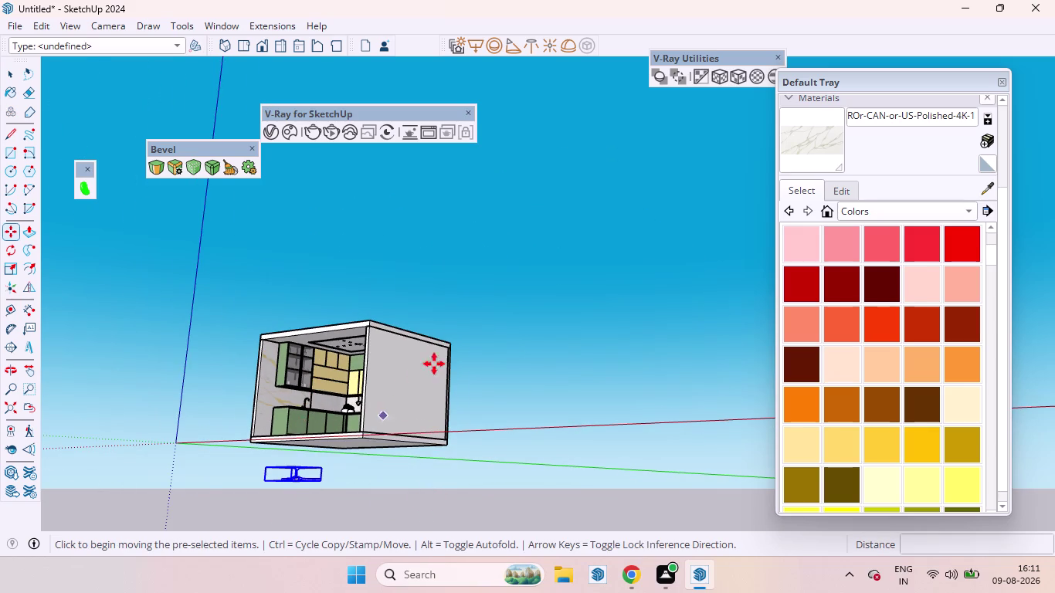
scroll(down, 3)
middle_drag(372, 395, 443, 511)
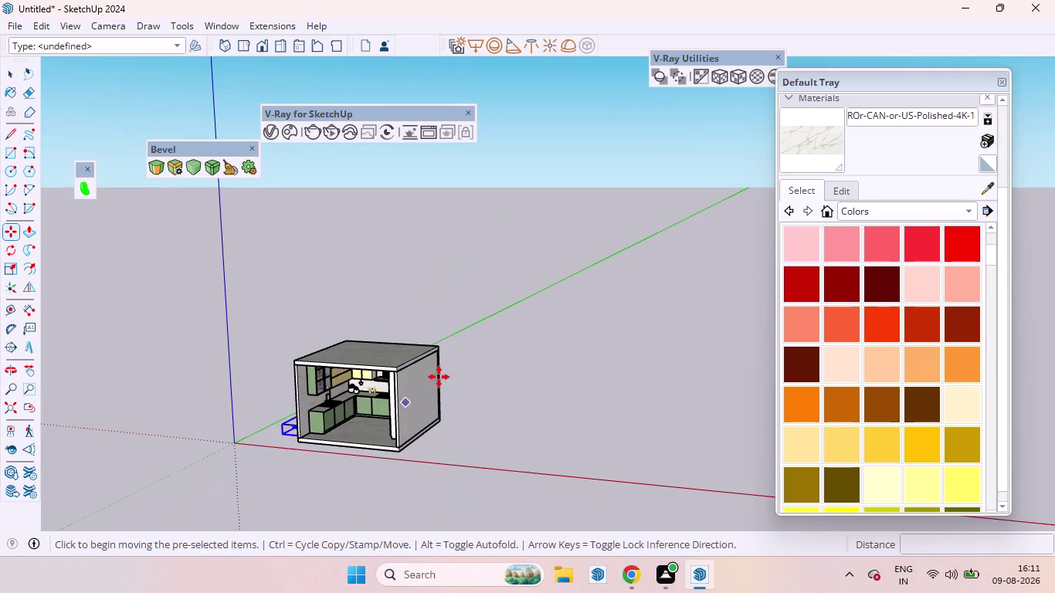
scroll(down, 3)
scroll(up, 3)
scroll(up, 3)
middle_drag(358, 401, 435, 522)
scroll(up, 3)
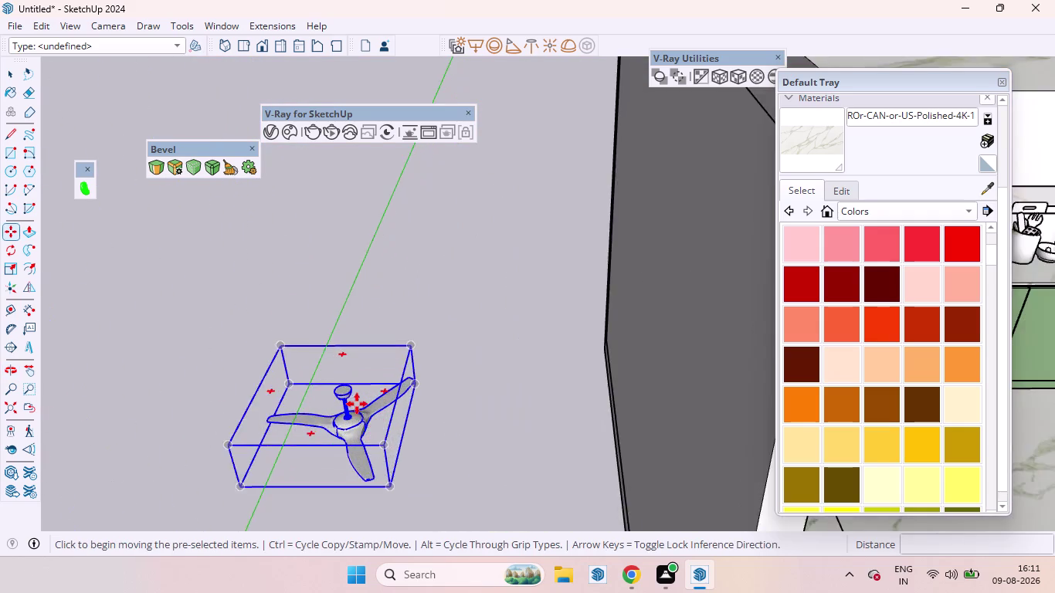
scroll(up, 3)
scroll(up, 3)
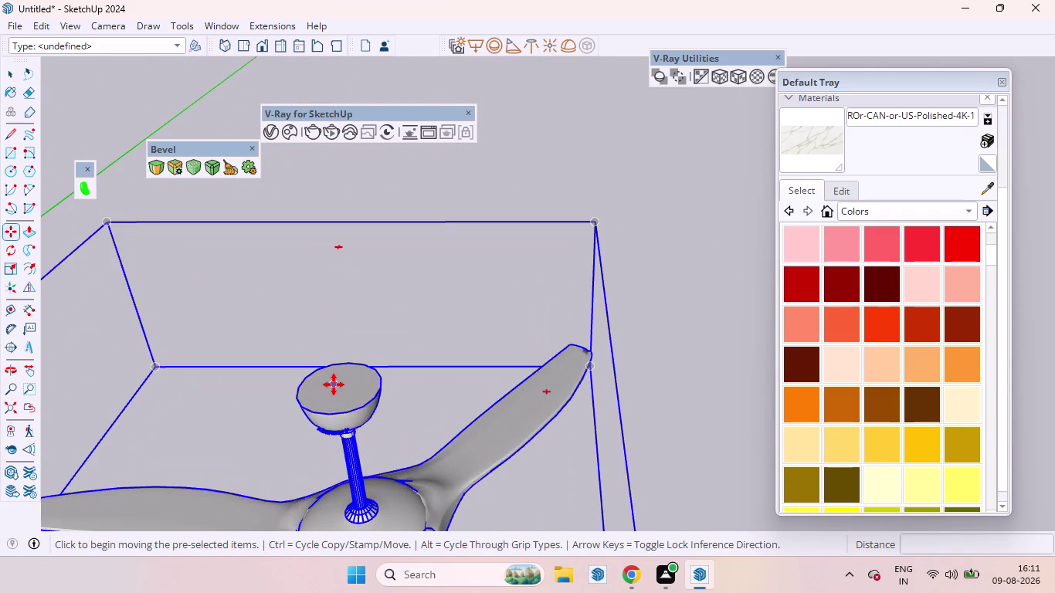
click(340, 385)
Drop the fan under the centre of the kitchen ceiling and clear the selection.
scroll(down, 3)
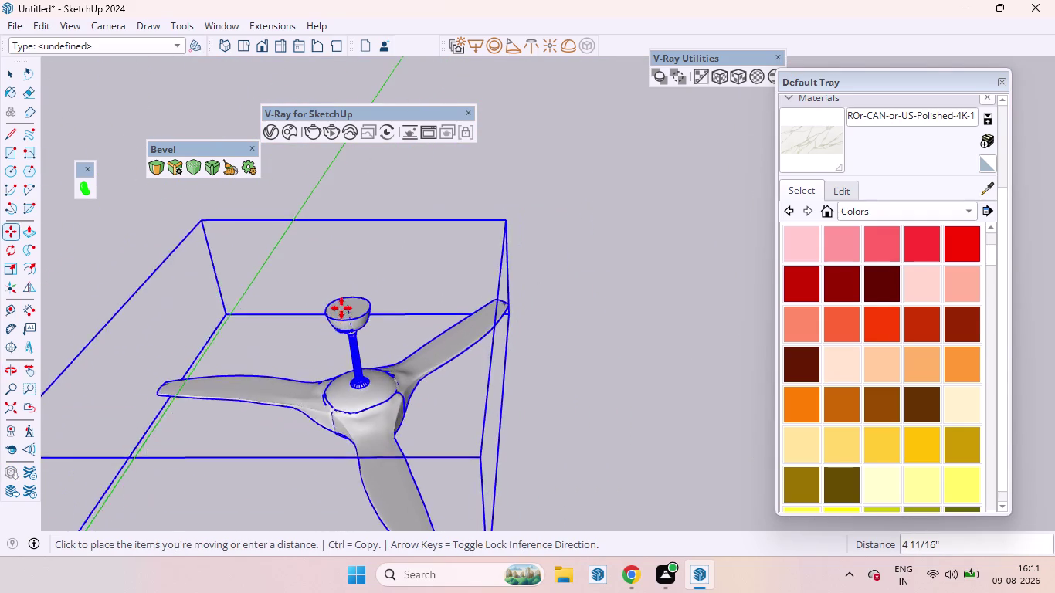
scroll(down, 3)
scroll(down, 3)
scroll(down, 3)
scroll(down, 3)
scroll(down, 3)
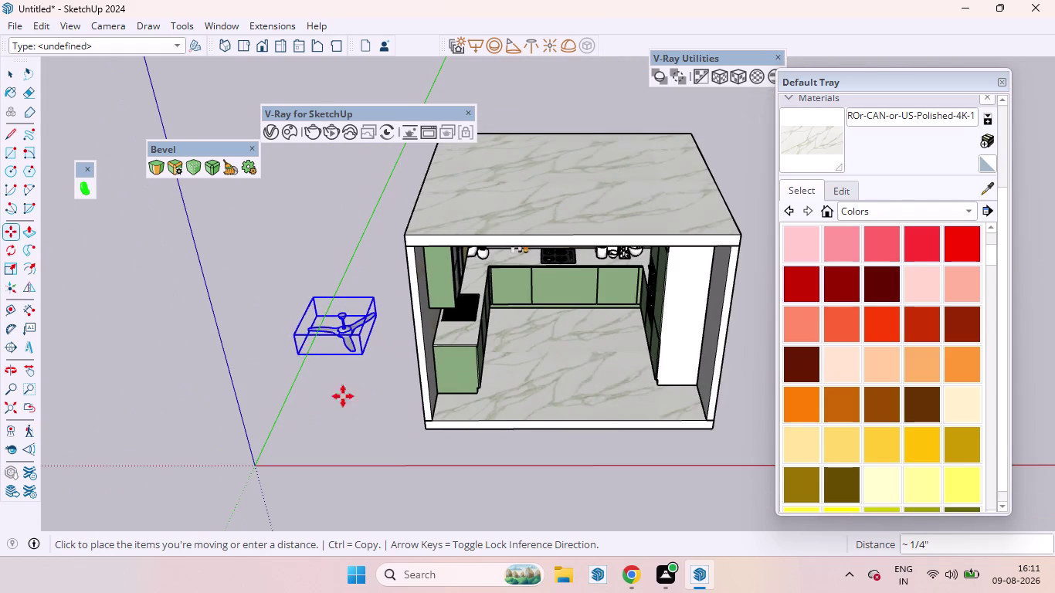
scroll(down, 3)
scroll(up, 3)
middle_drag(531, 368, 535, 204)
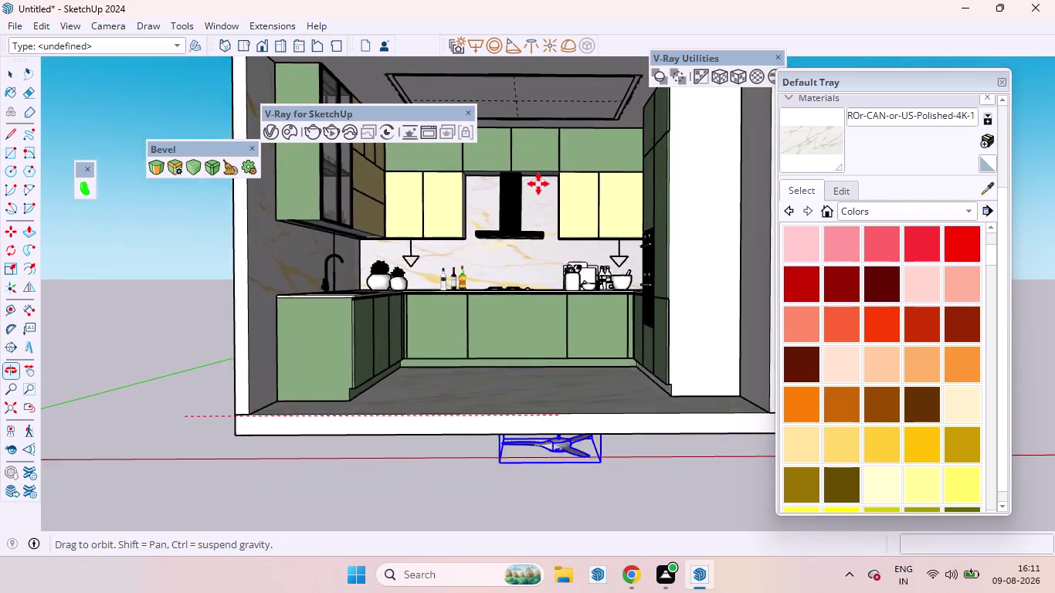
middle_drag(535, 204, 537, 197)
scroll(up, 3)
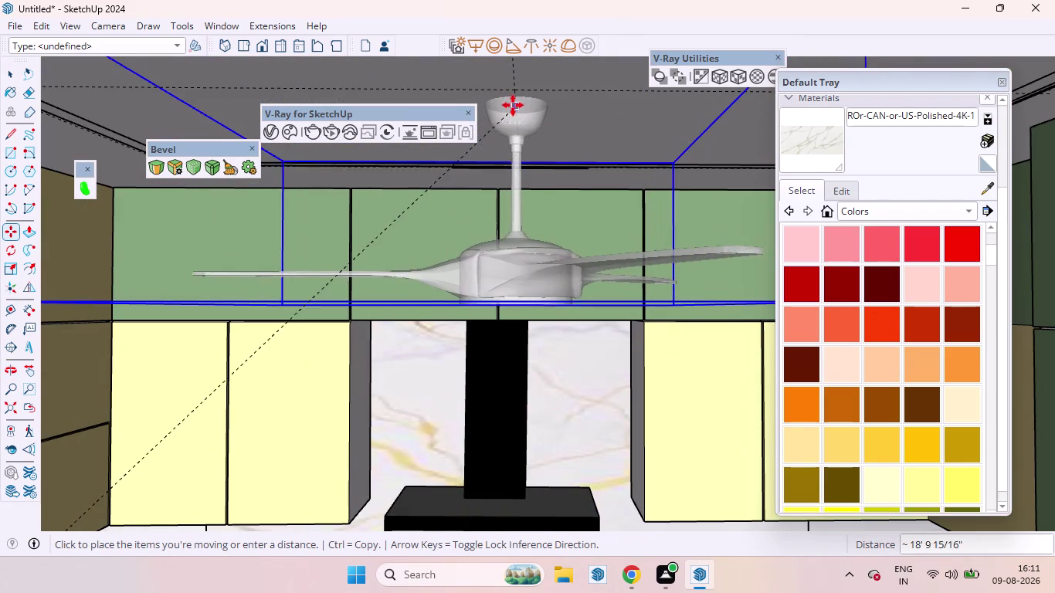
click(515, 90)
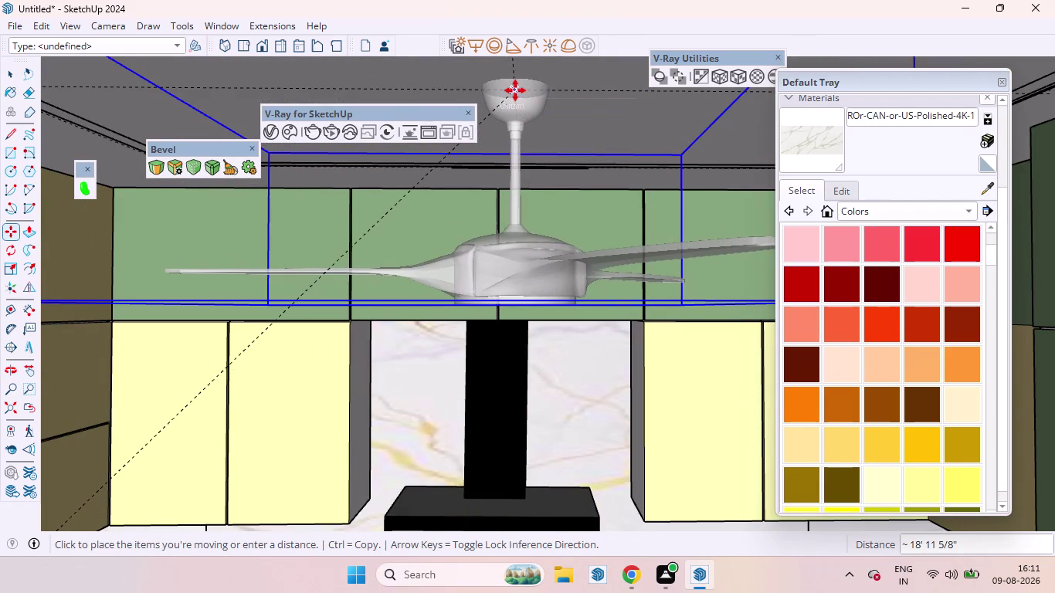
scroll(down, 3)
scroll(down, 3)
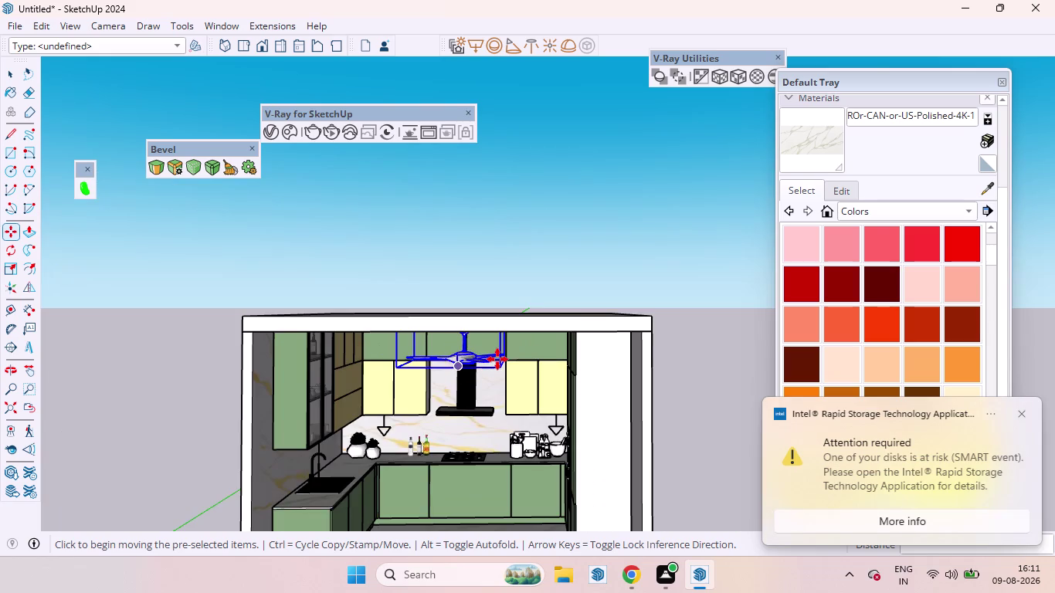
key(space)
click(682, 379)
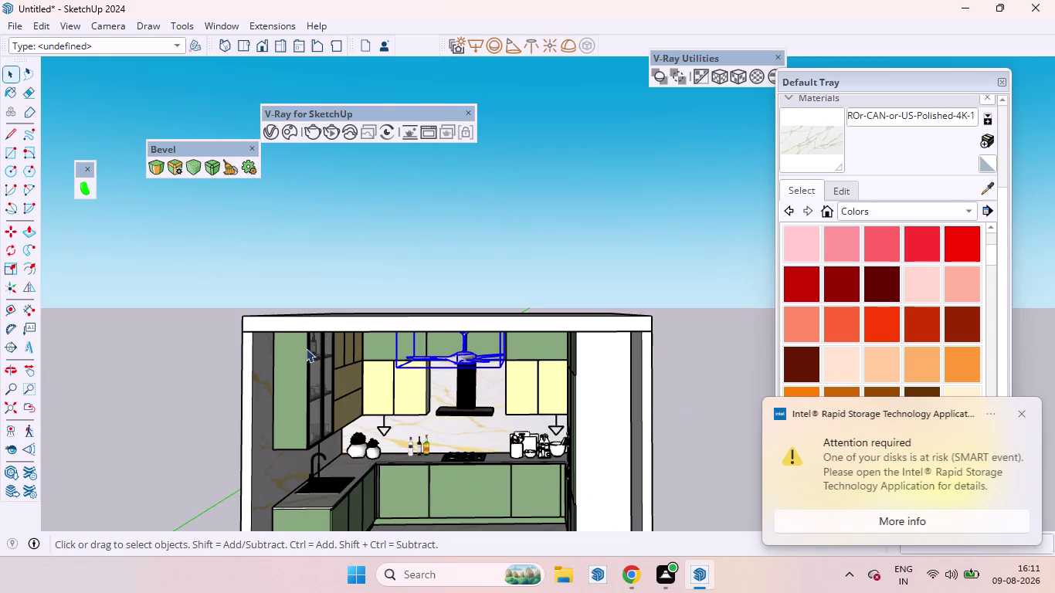
click(173, 367)
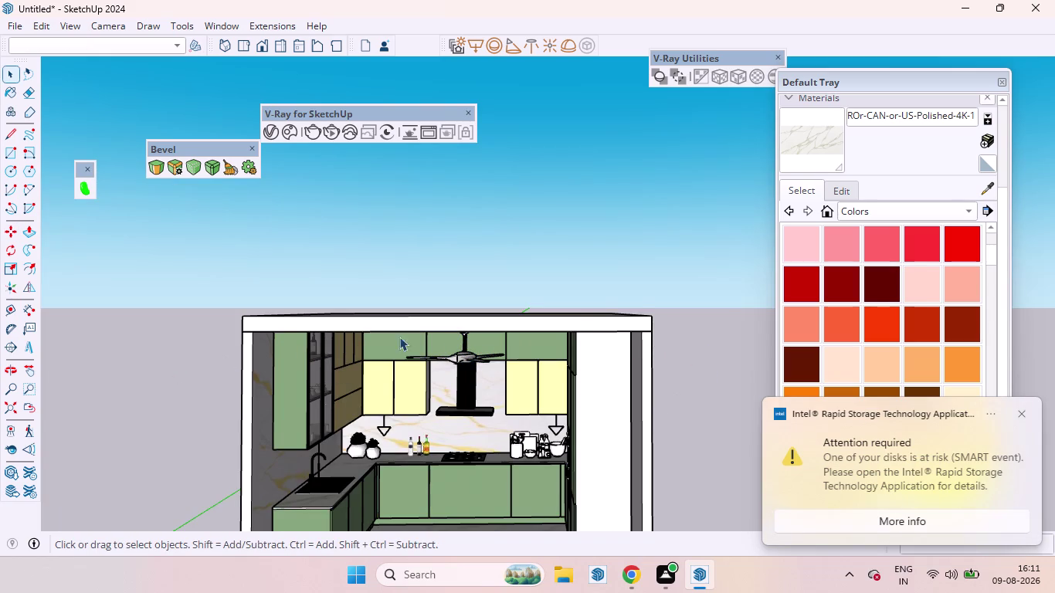
Orbit and zoom until the Fanzart fan canopy fills the view.
scroll(down, 3)
scroll(up, 3)
scroll(down, 3)
middle_drag(479, 380, 537, 316)
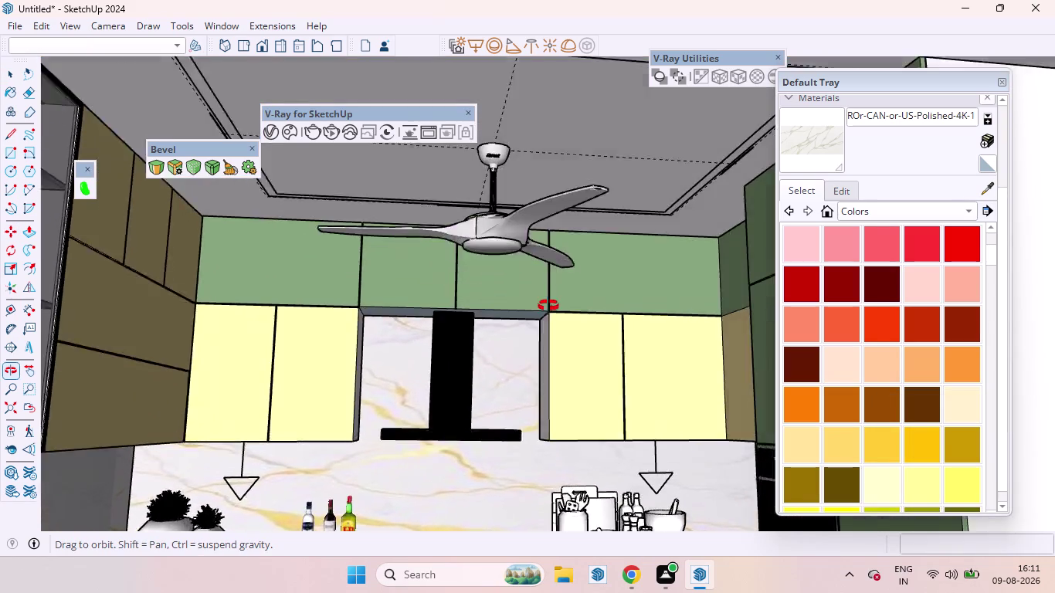
middle_drag(537, 316, 530, 216)
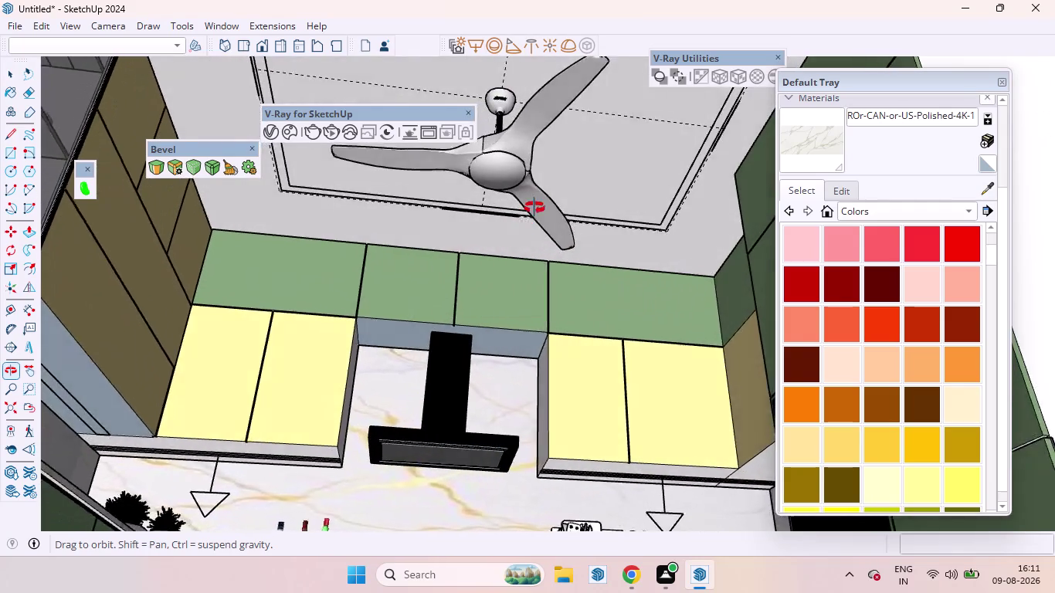
middle_drag(530, 216, 533, 245)
scroll(down, 3)
scroll(down, 3)
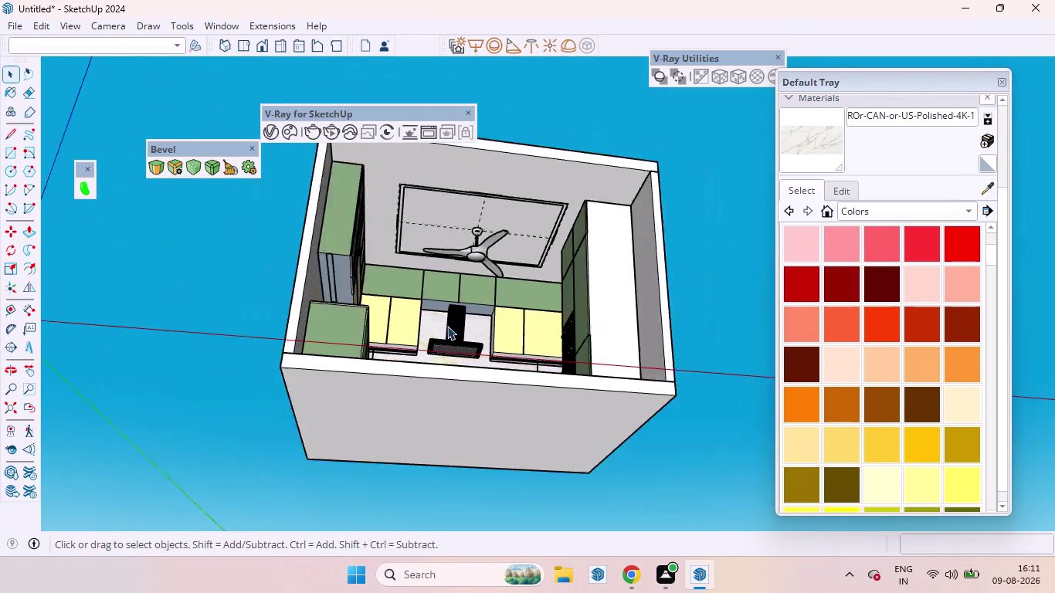
scroll(down, 3)
middle_drag(679, 272, 659, 409)
scroll(up, 3)
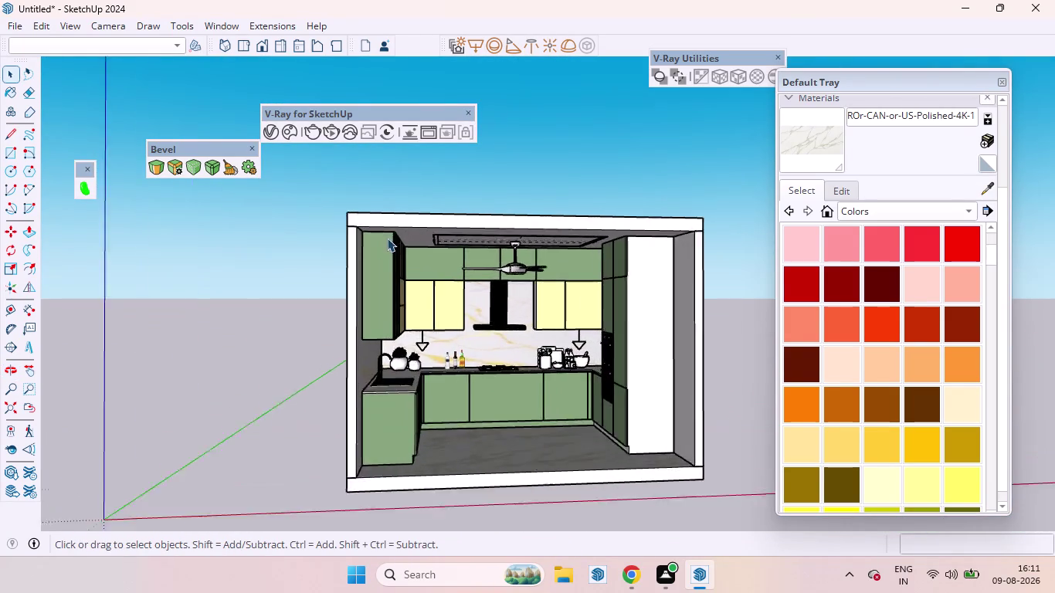
scroll(up, 3)
scroll(up, 3)
scroll(down, 3)
scroll(up, 3)
middle_drag(528, 247, 516, 294)
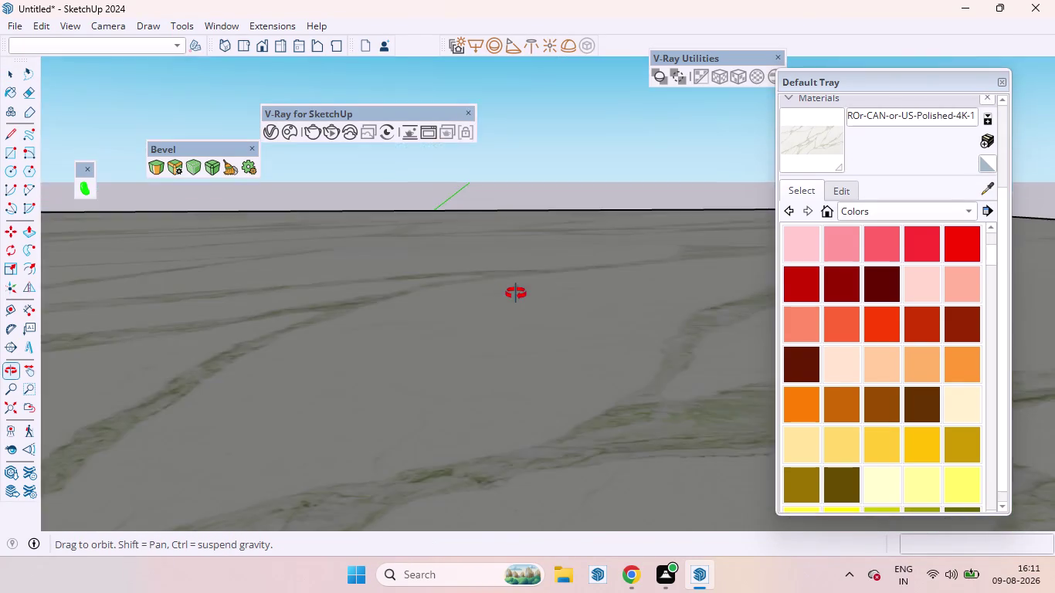
middle_drag(516, 294, 494, 257)
scroll(up, 3)
middle_drag(445, 250, 452, 257)
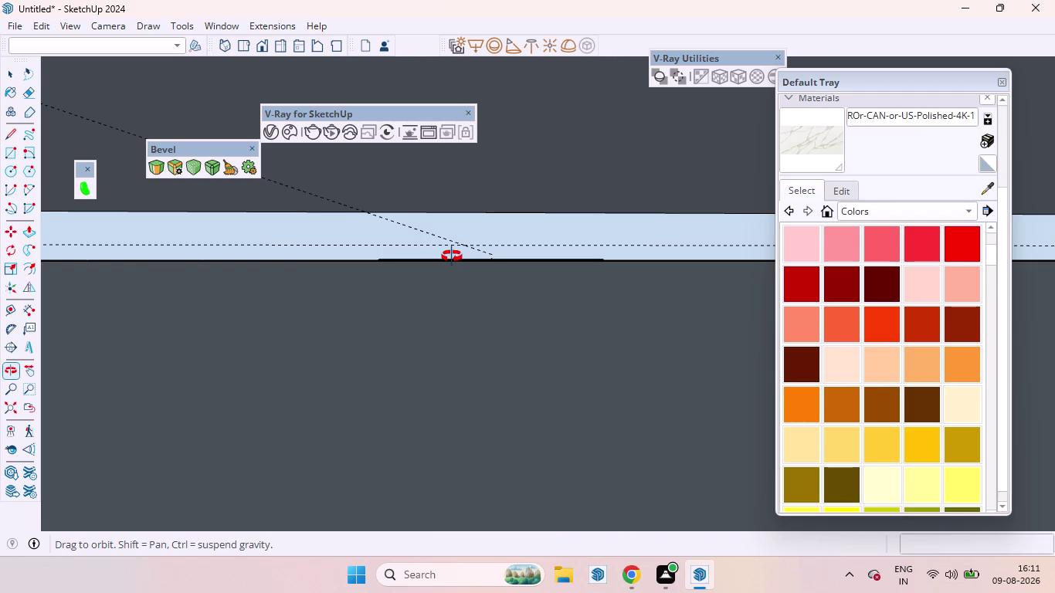
middle_drag(451, 256, 456, 253)
scroll(up, 3)
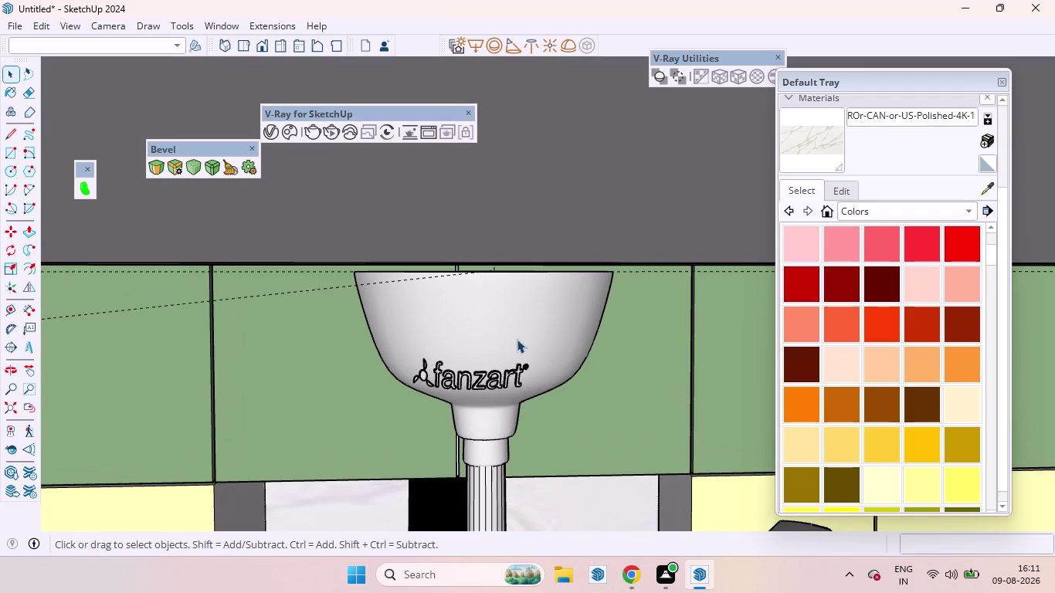
Move the Fanzart canopy slightly upward so it sits against the kitchen ceiling.
click(517, 339)
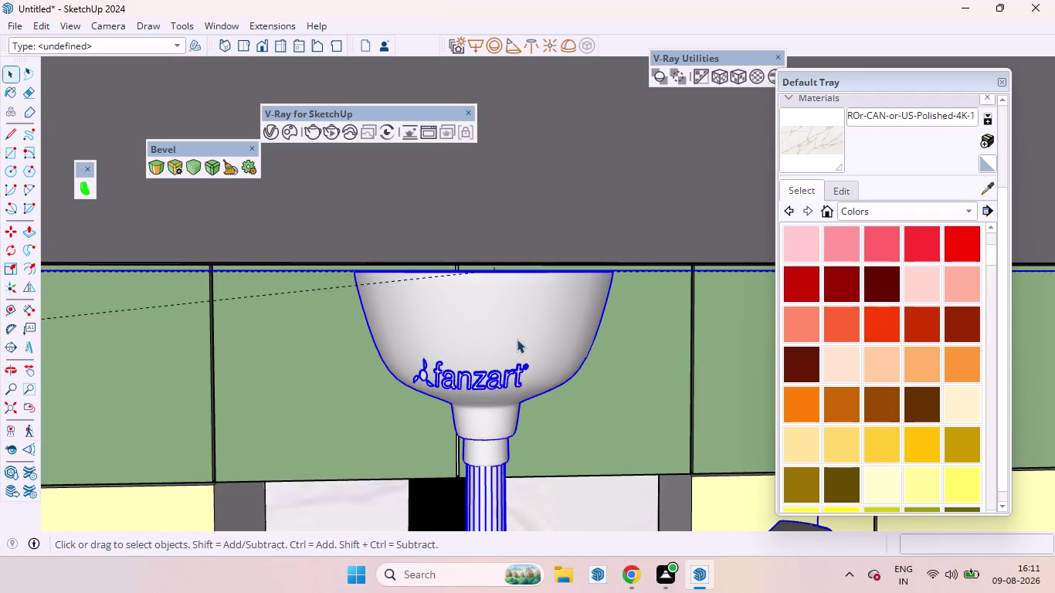
key(m)
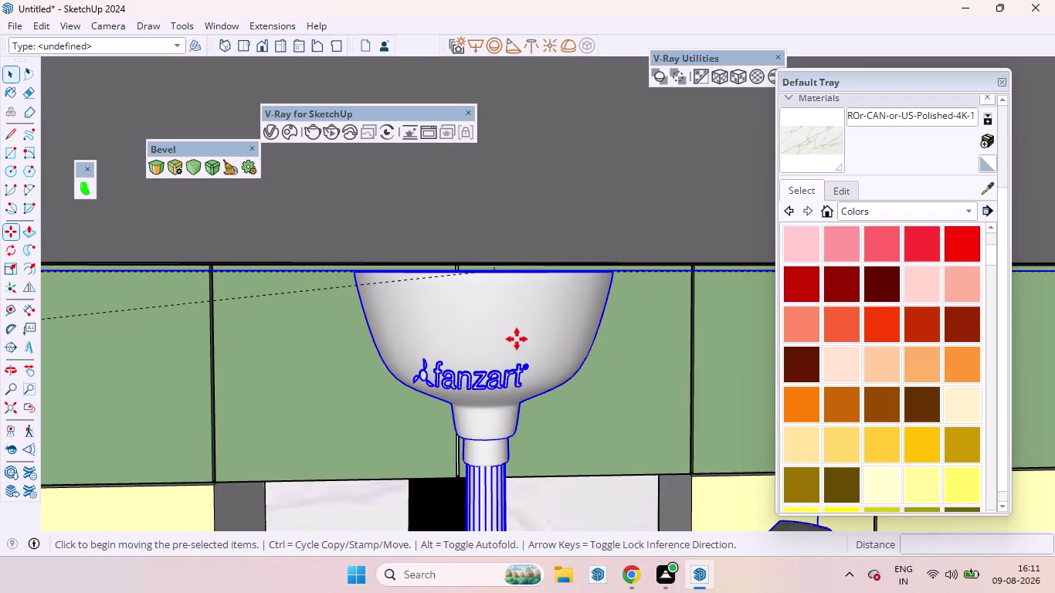
key(Up)
click(516, 339)
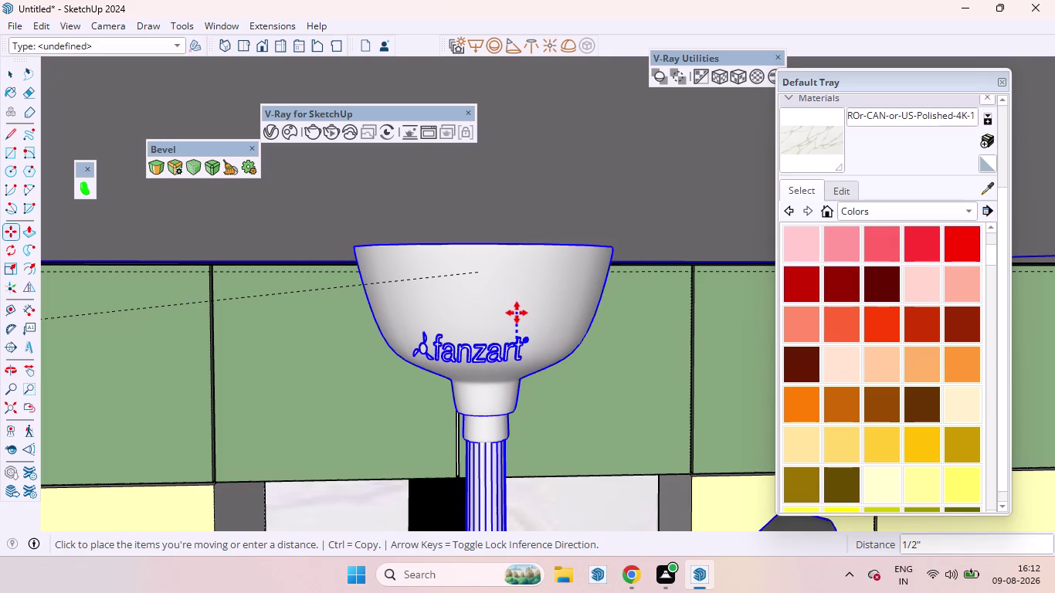
click(517, 315)
scroll(down, 3)
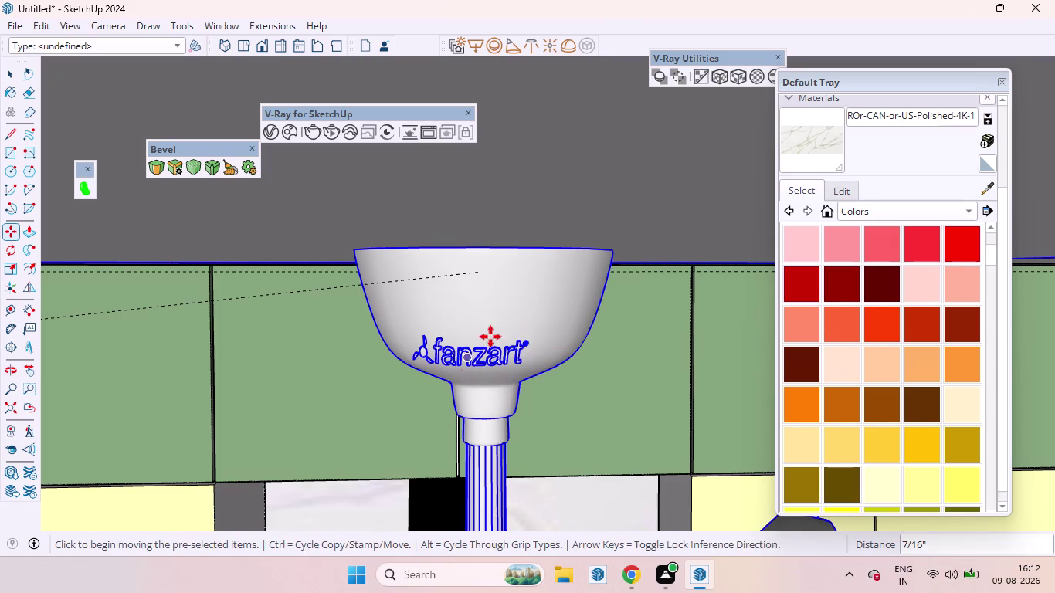
drag(486, 339, 17, 411)
scroll(down, 3)
scroll(down, 3)
key(space)
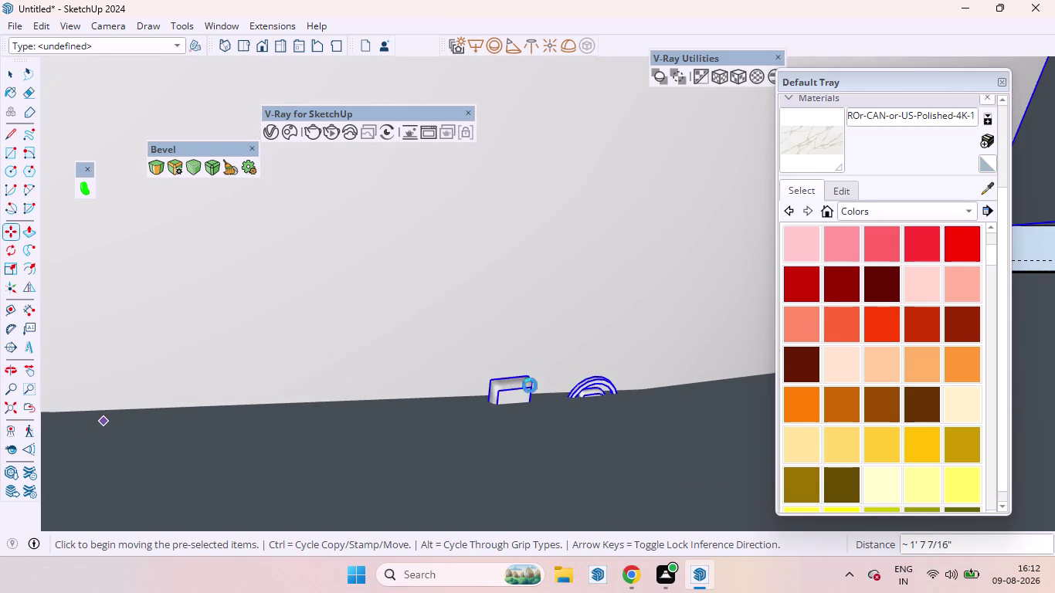
Zoom the view to check the fan's new position.
scroll(down, 3)
scroll(down, 3)
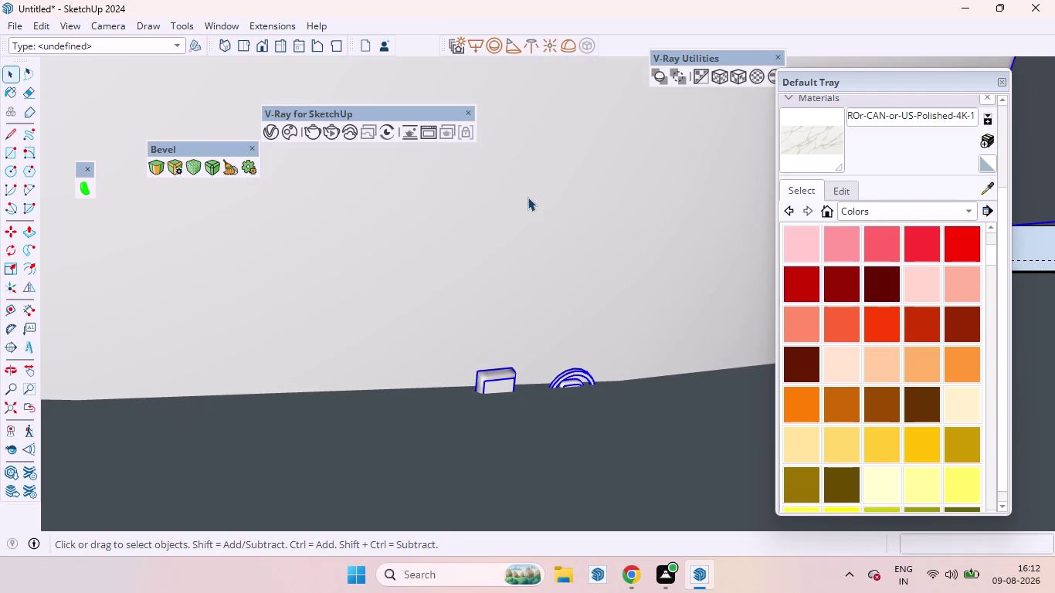
scroll(down, 3)
scroll(down, 3)
scroll(up, 3)
scroll(down, 3)
scroll(down, 3)
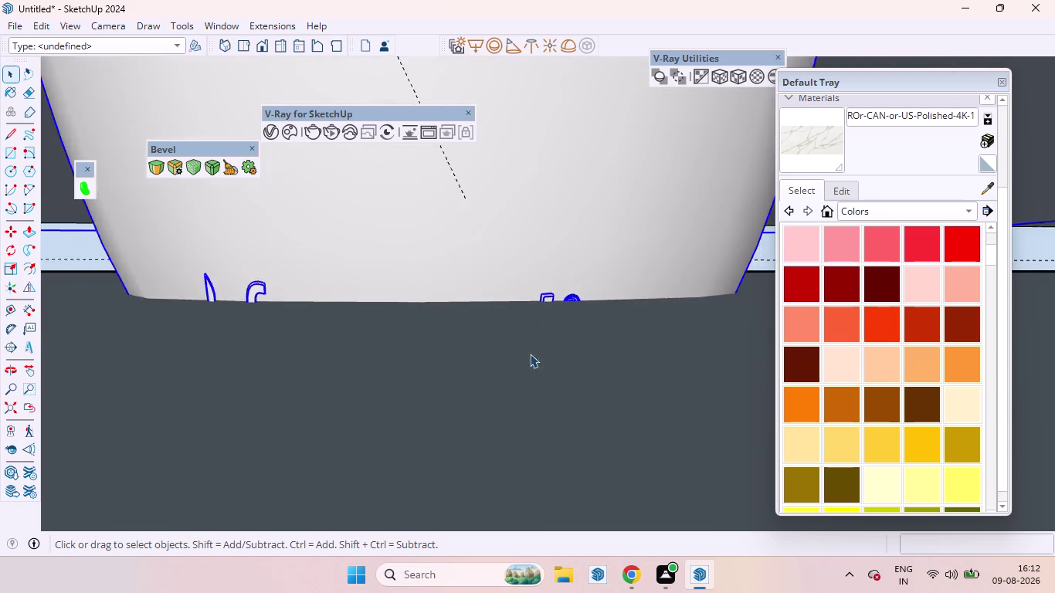
scroll(down, 3)
scroll(down, 3)
scroll(down, 3)
scroll(down, 3)
scroll(down, 3)
scroll(up, 3)
scroll(down, 3)
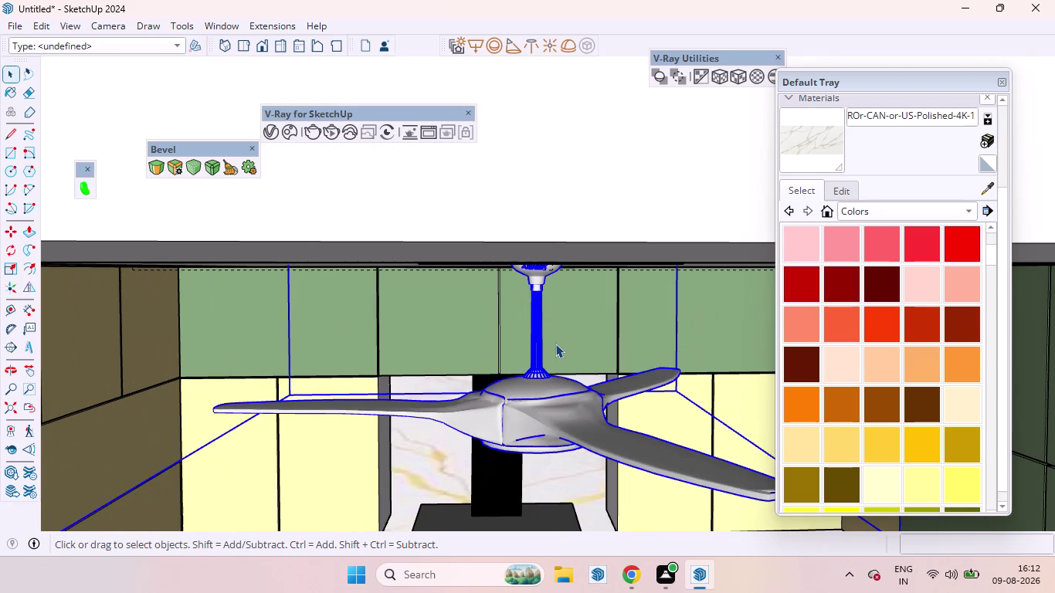
Raise the fan a first increment along the blue axis from its downrod, then deselect it.
key(m)
key(Up)
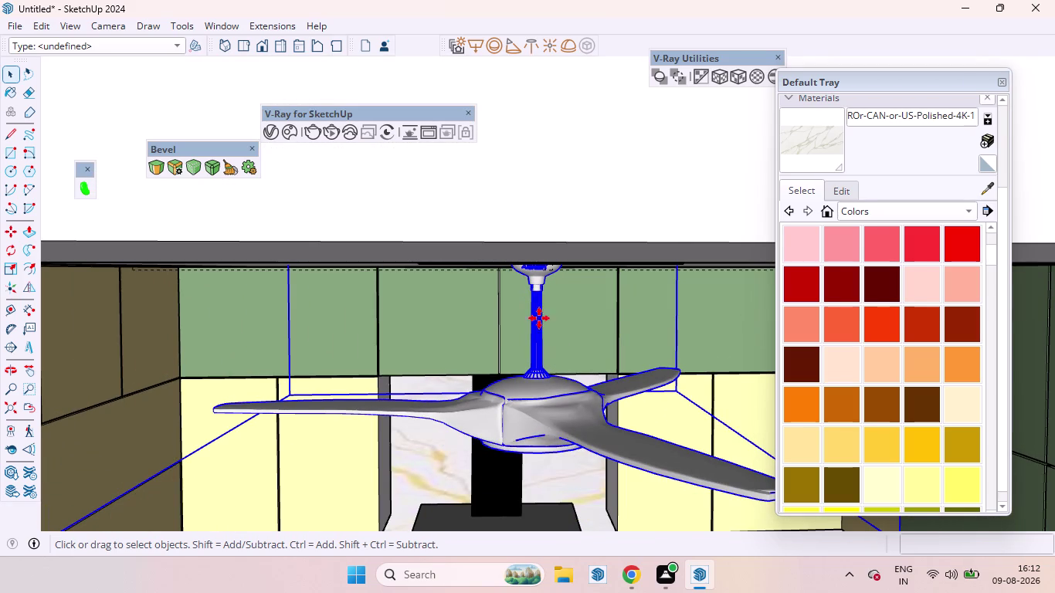
key(Up)
click(541, 273)
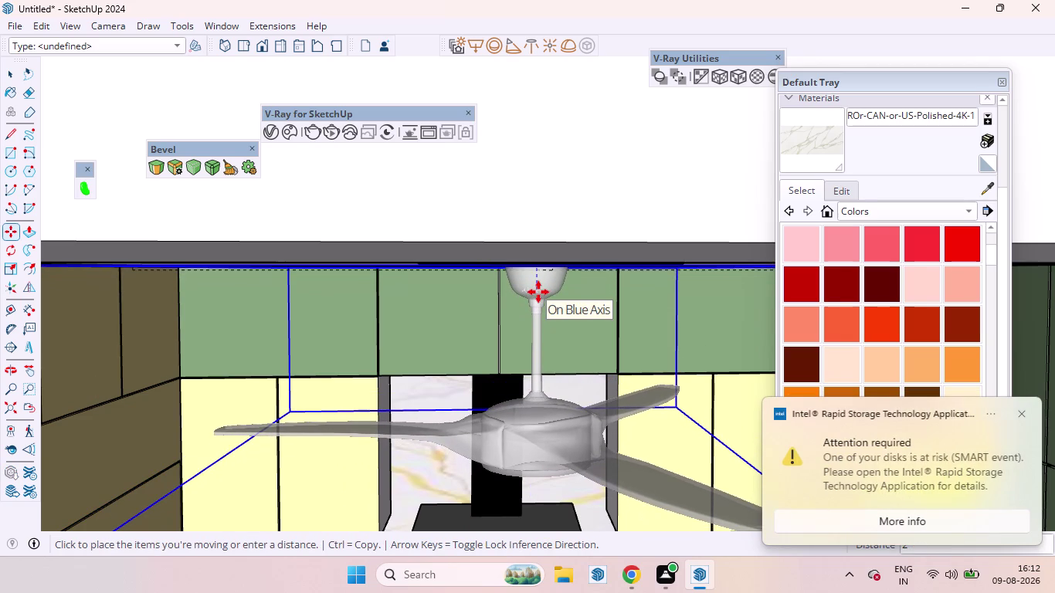
click(538, 292)
scroll(down, 3)
key(space)
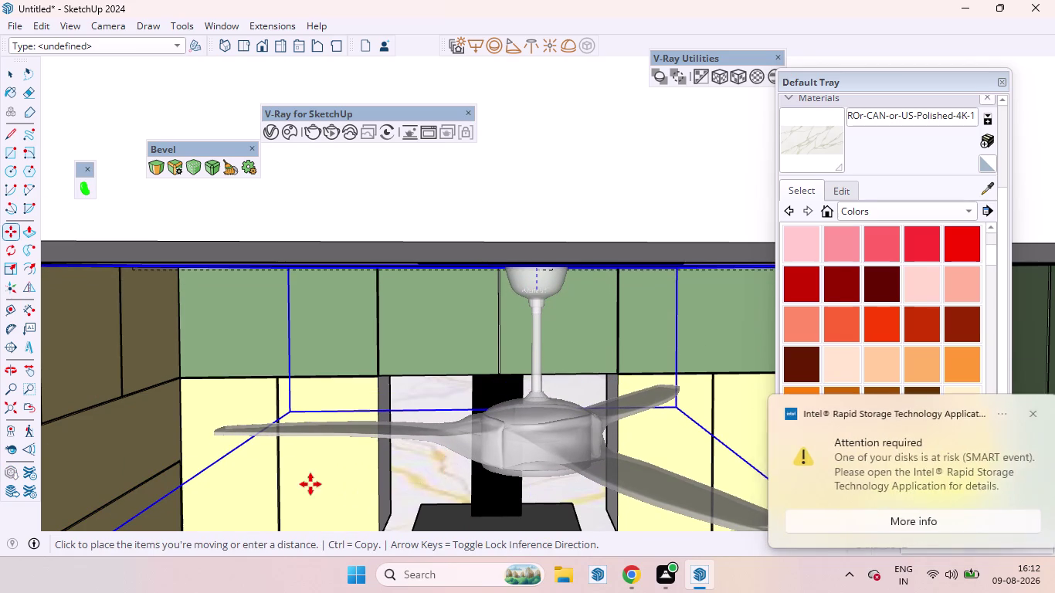
scroll(down, 3)
scroll(down, 3)
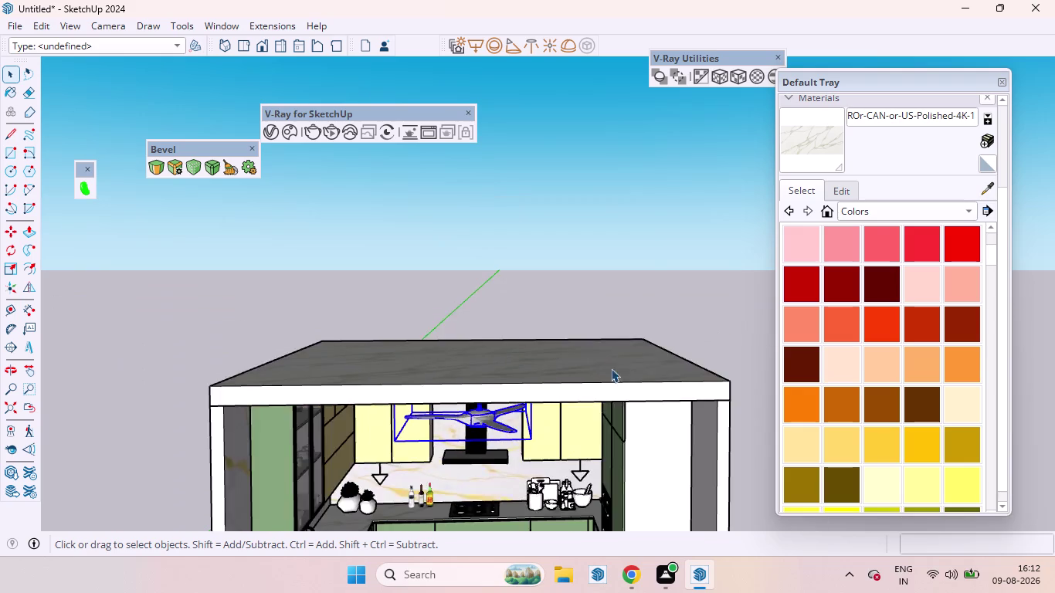
scroll(down, 3)
scroll(down, 3)
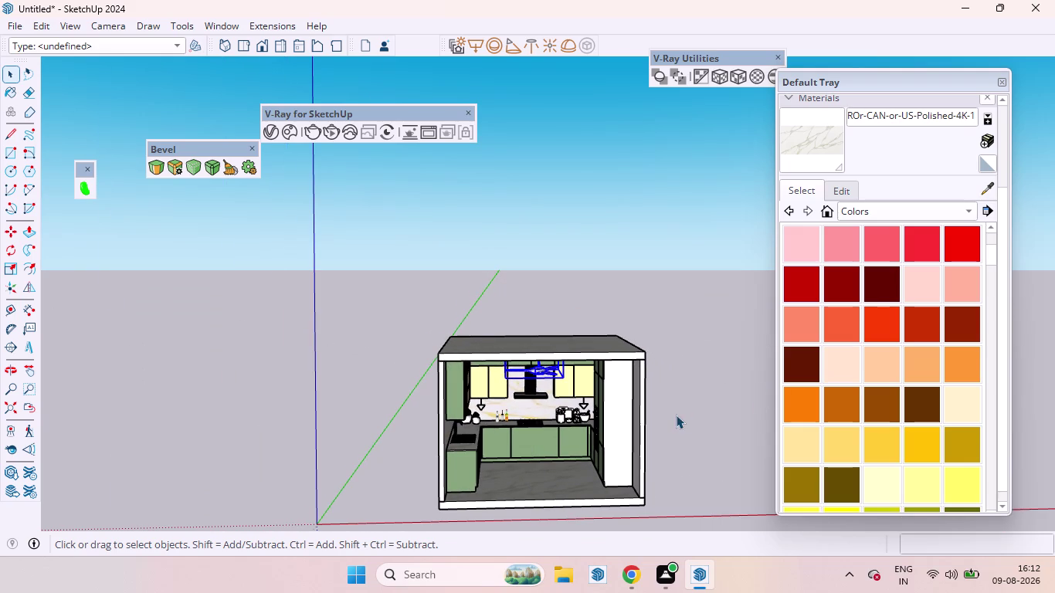
click(676, 415)
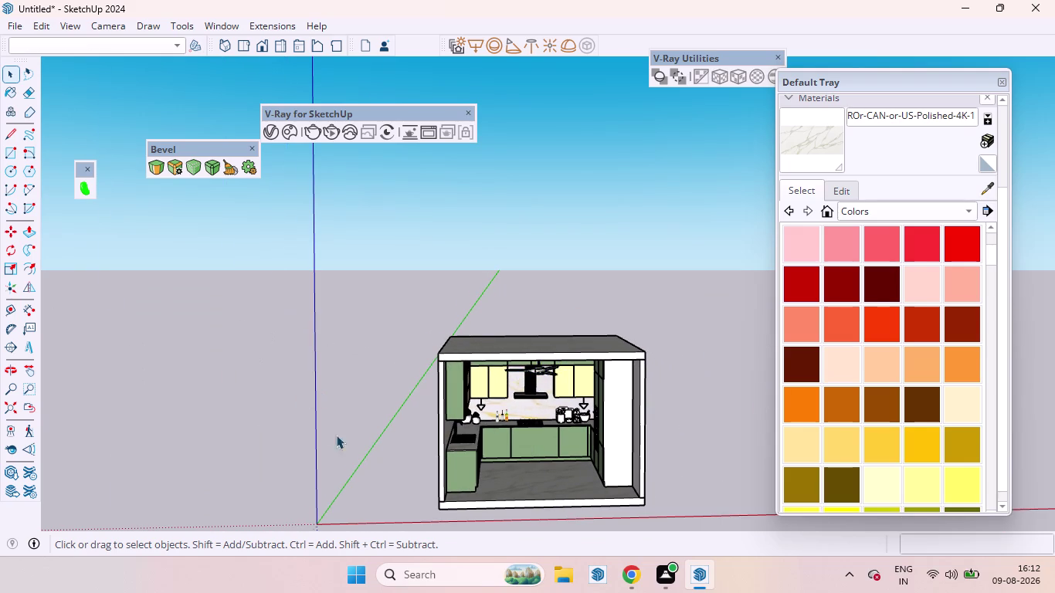
Reselect the fan and snap its canopy up against the ceiling line.
click(367, 443)
middle_drag(546, 441, 552, 302)
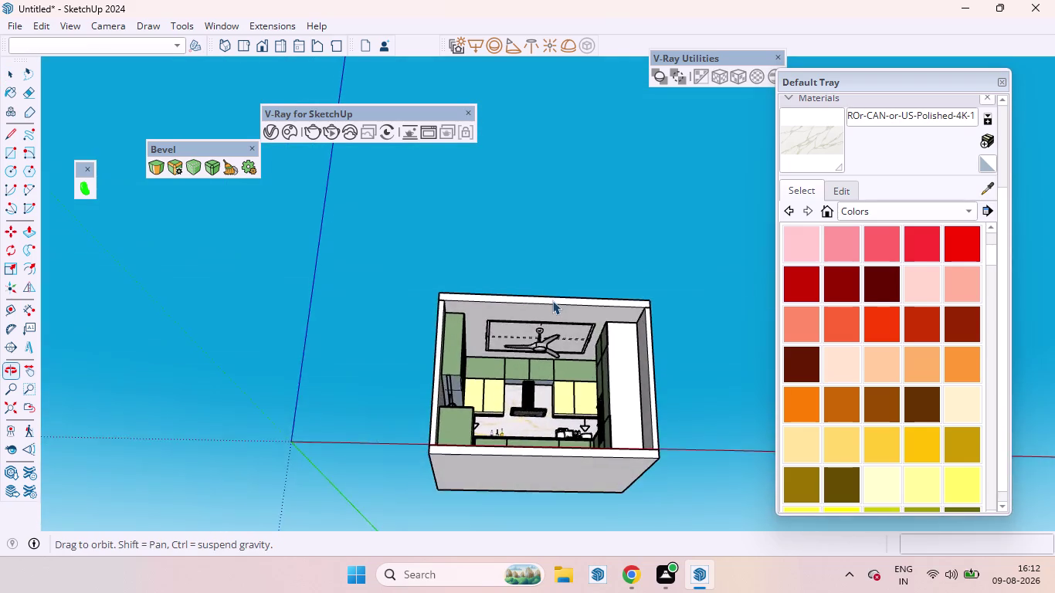
scroll(up, 3)
scroll(up, 3)
middle_drag(541, 406, 589, 447)
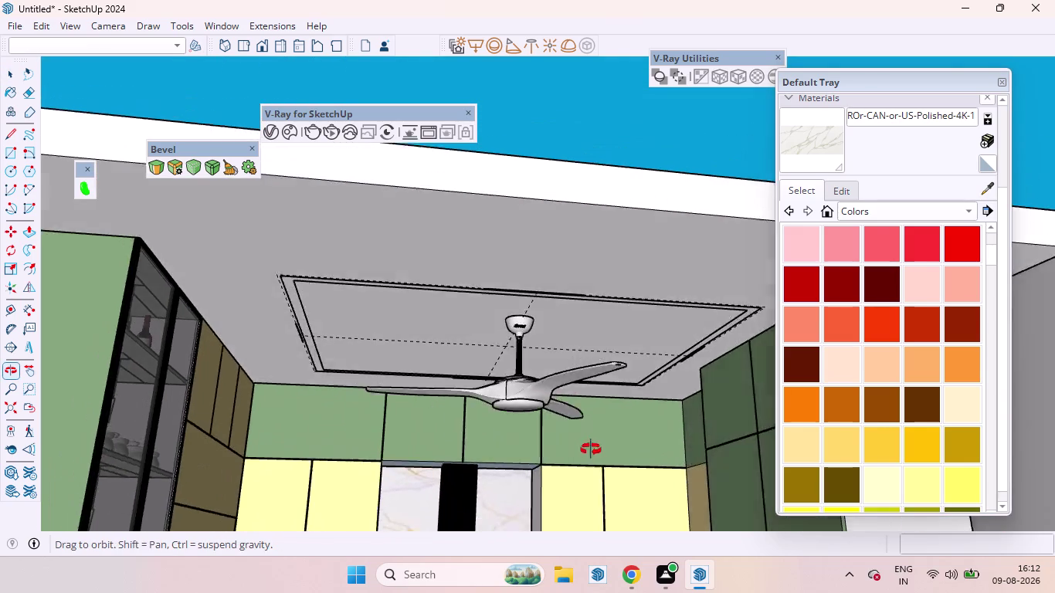
middle_drag(590, 448, 613, 466)
scroll(up, 3)
scroll(down, 3)
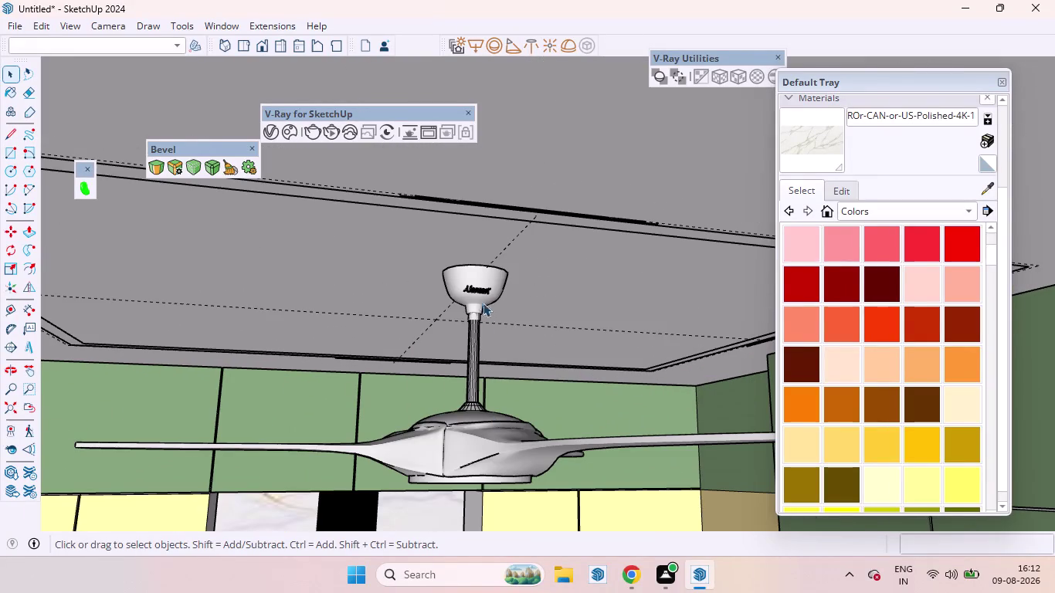
click(475, 292)
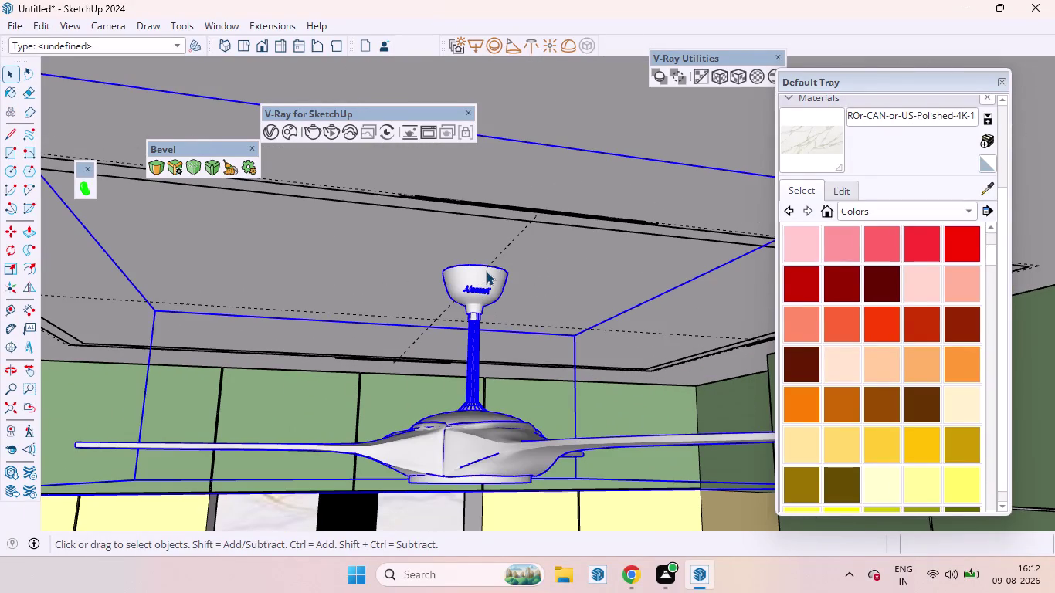
key(m)
click(486, 271)
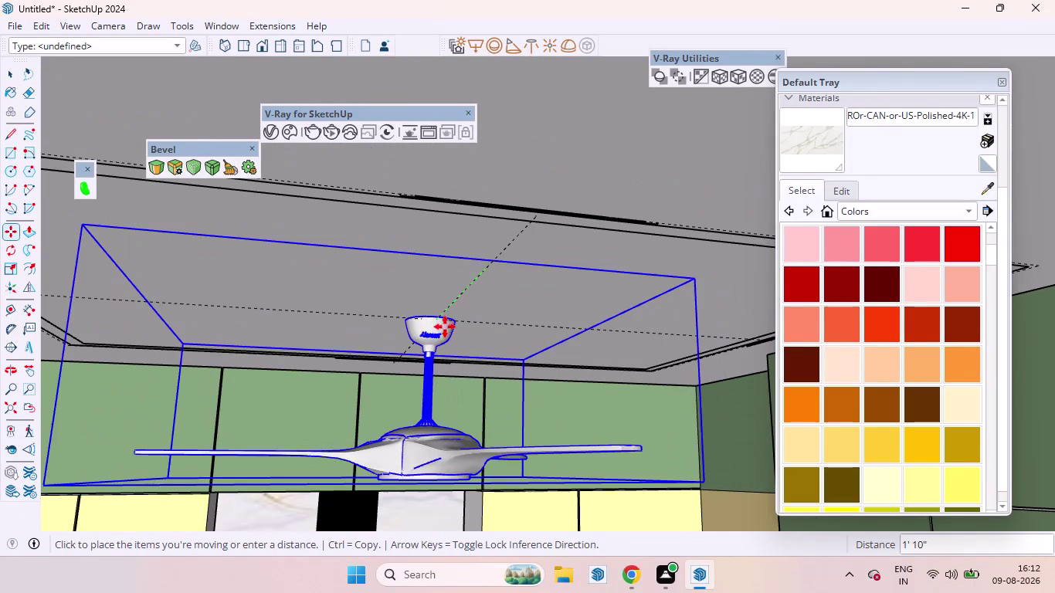
click(442, 320)
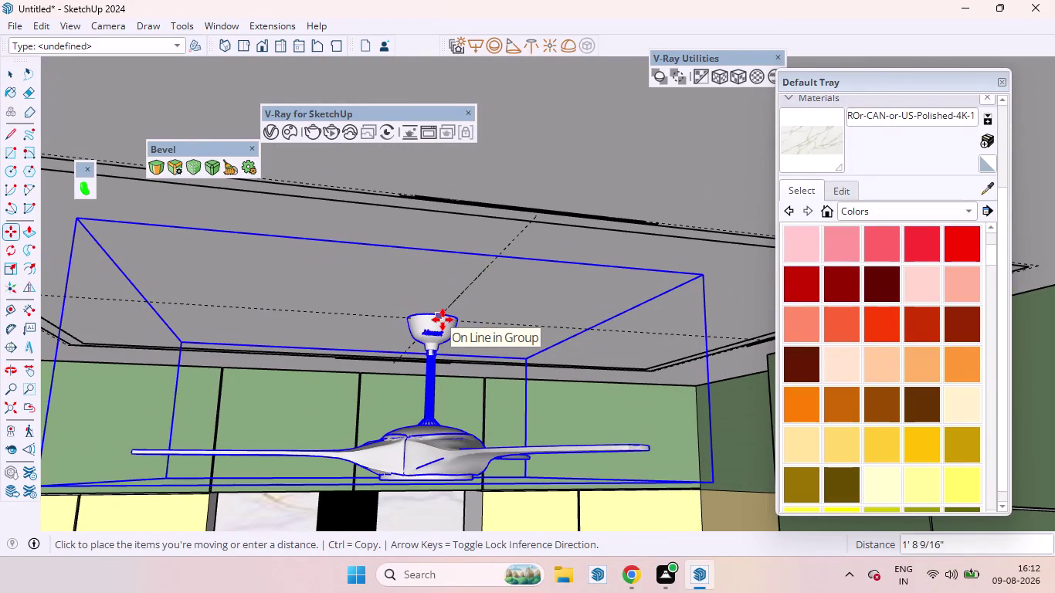
key(space)
Orbit around the raised fan to check its canopy against the ceiling.
scroll(down, 3)
scroll(down, 3)
middle_drag(422, 387, 343, 344)
scroll(up, 3)
middle_drag(532, 413, 360, 380)
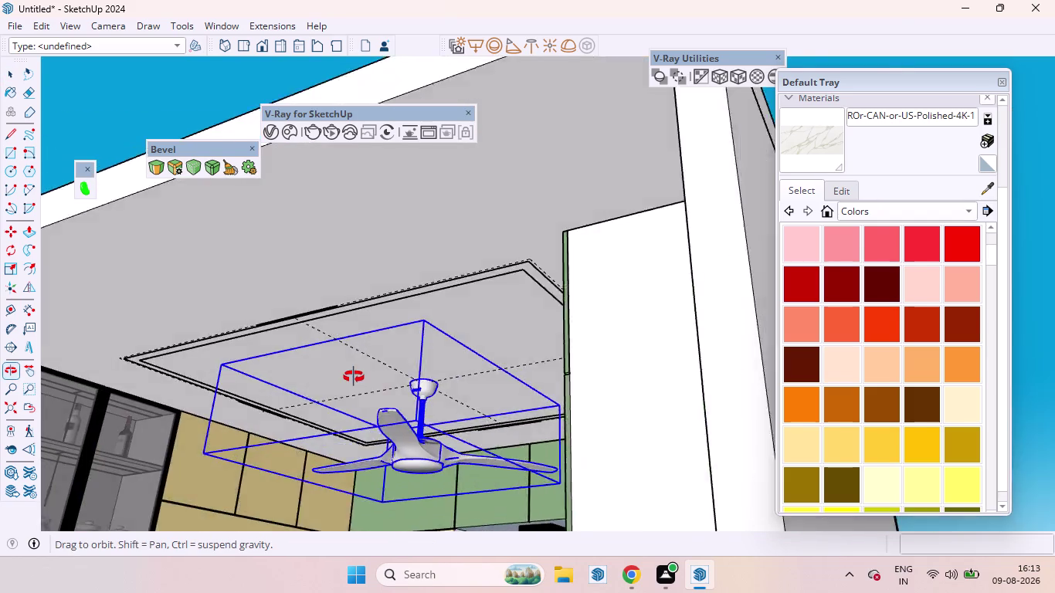
Clear the selection and switch to the Front standard view of the kitchen.
middle_drag(359, 379, 489, 463)
scroll(down, 3)
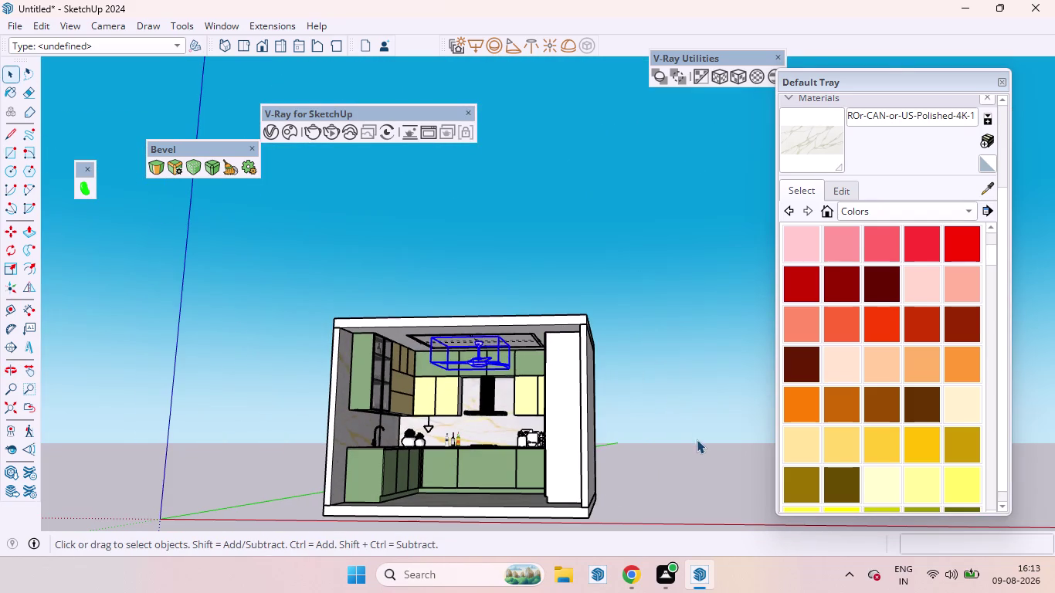
click(694, 444)
middle_drag(485, 346, 576, 414)
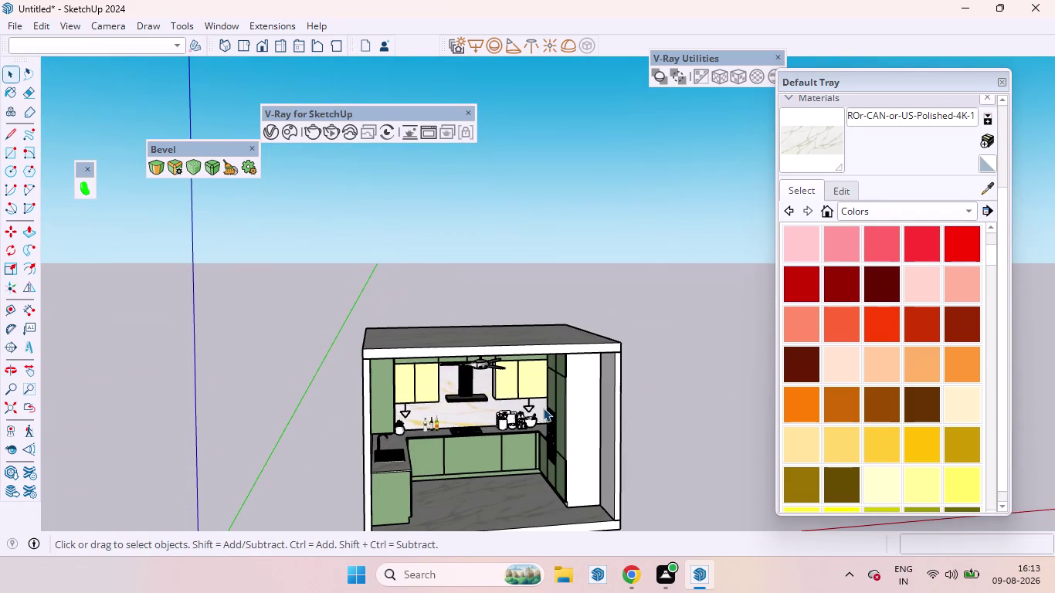
scroll(up, 3)
middle_drag(550, 439, 405, 409)
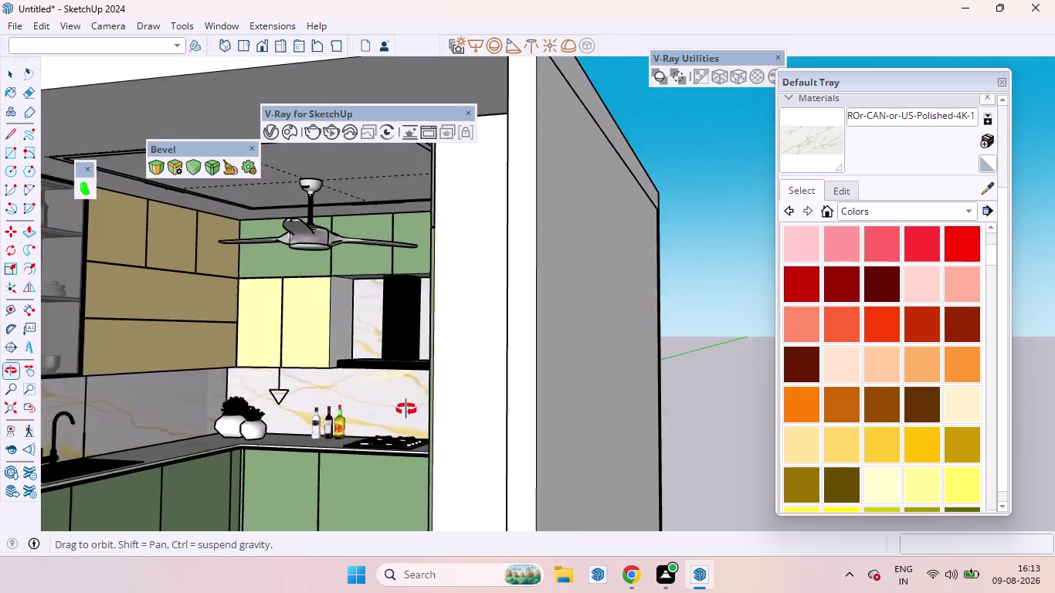
middle_drag(405, 409, 479, 402)
scroll(down, 3)
scroll(down, 3)
scroll(up, 3)
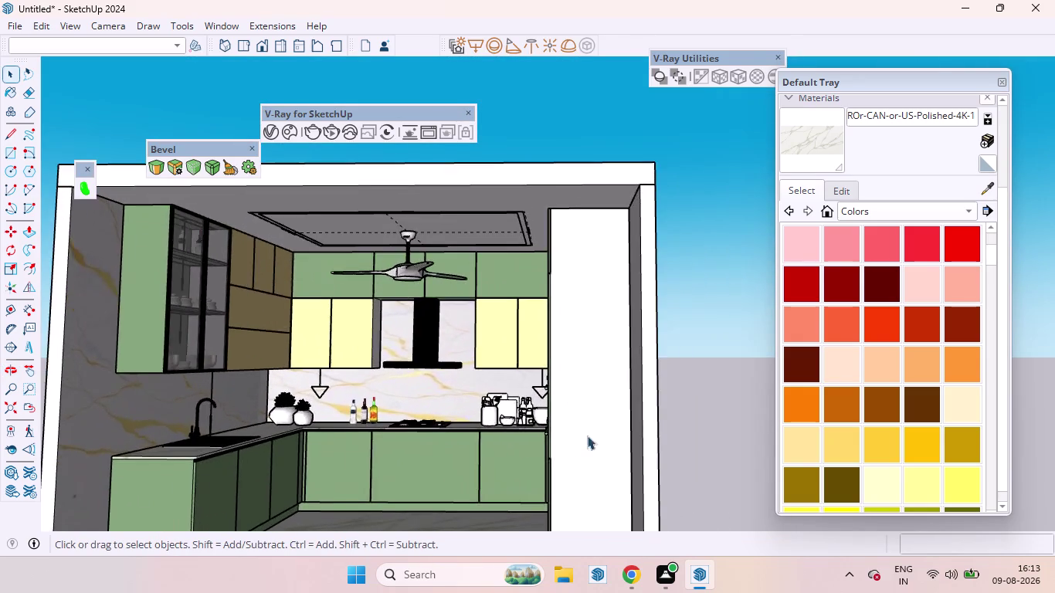
scroll(down, 3)
scroll(down, 3)
scroll(up, 3)
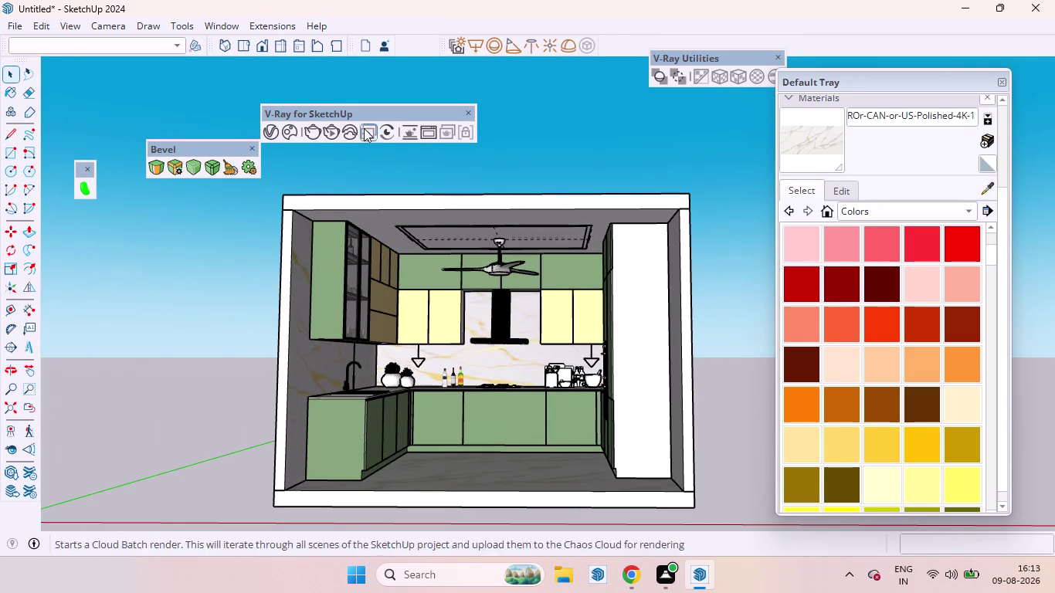
click(257, 46)
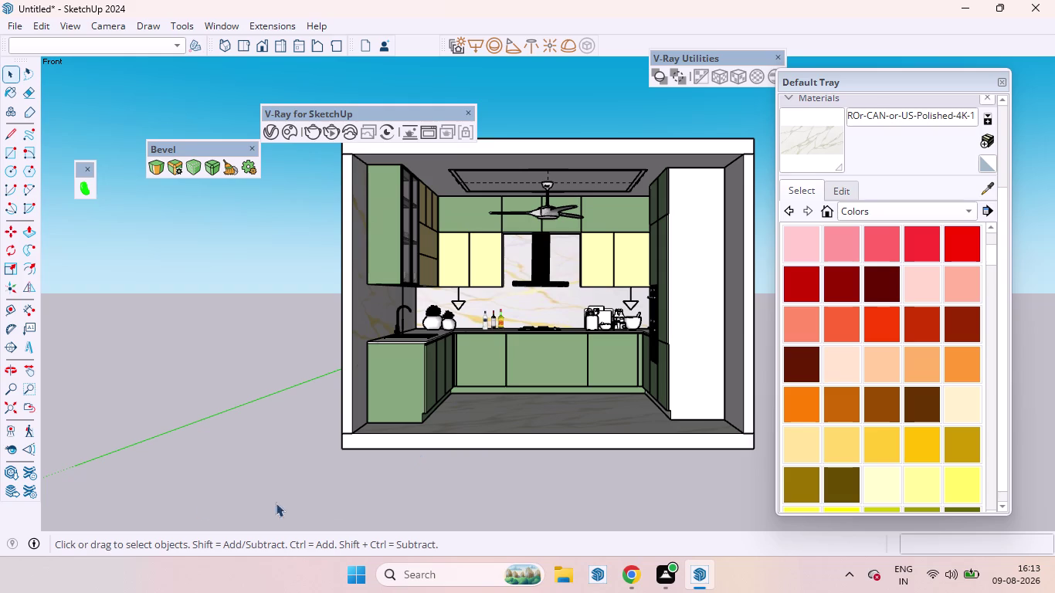
Place the camera on the kitchen floor facing the back wall at a 3' eye height.
click(15, 434)
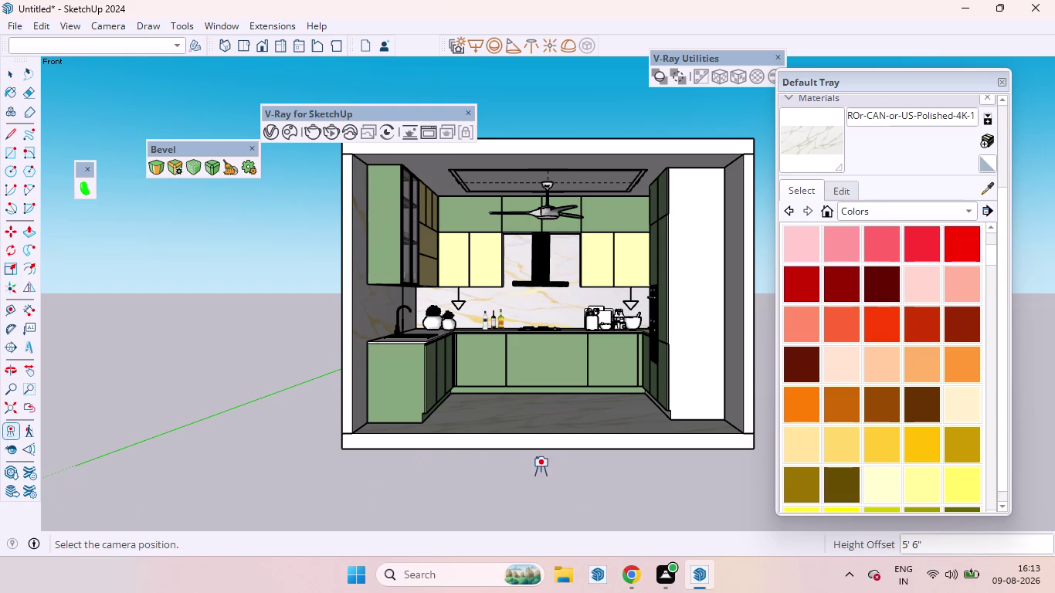
drag(535, 464, 547, 417)
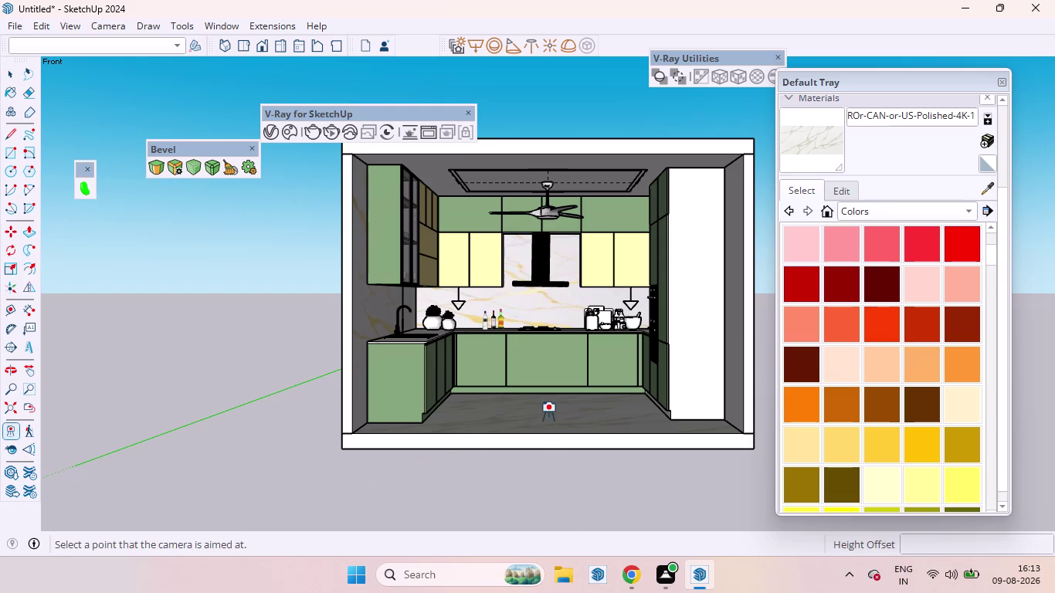
drag(547, 417, 551, 401)
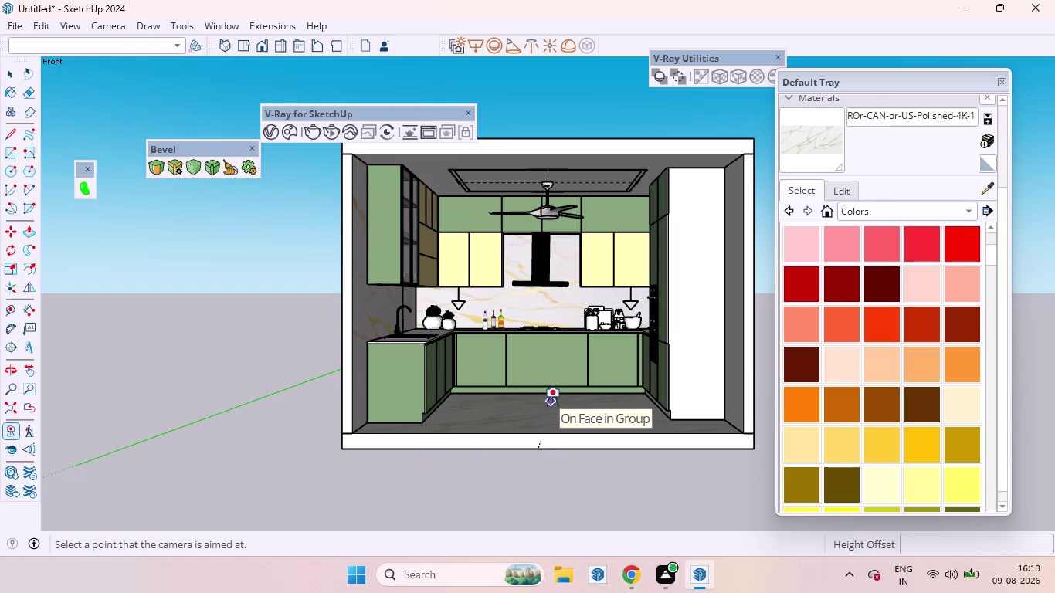
drag(551, 401, 526, 384)
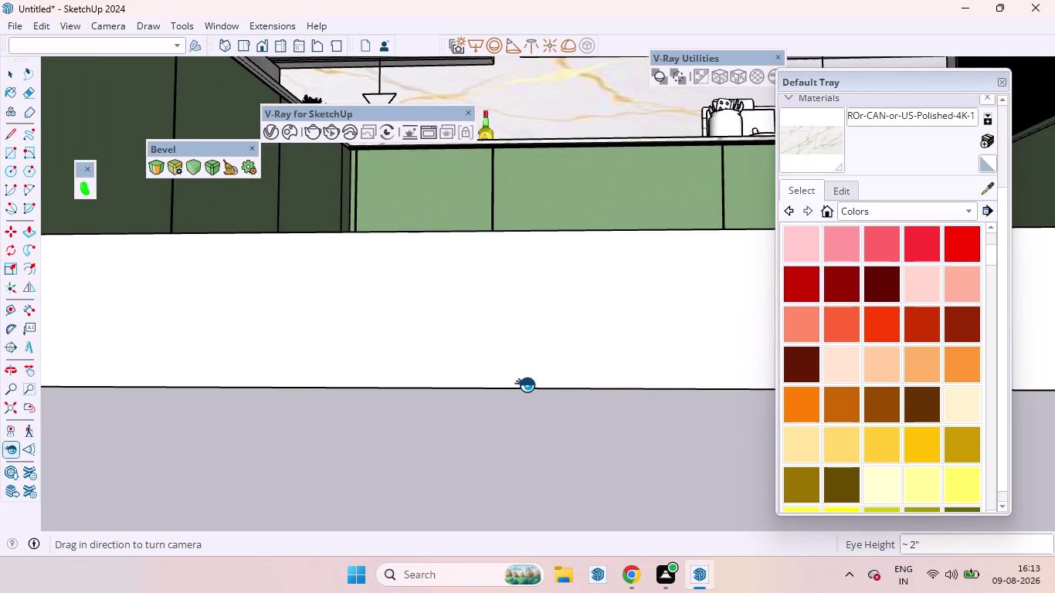
key(3)
key(apostrophe)
key(Return)
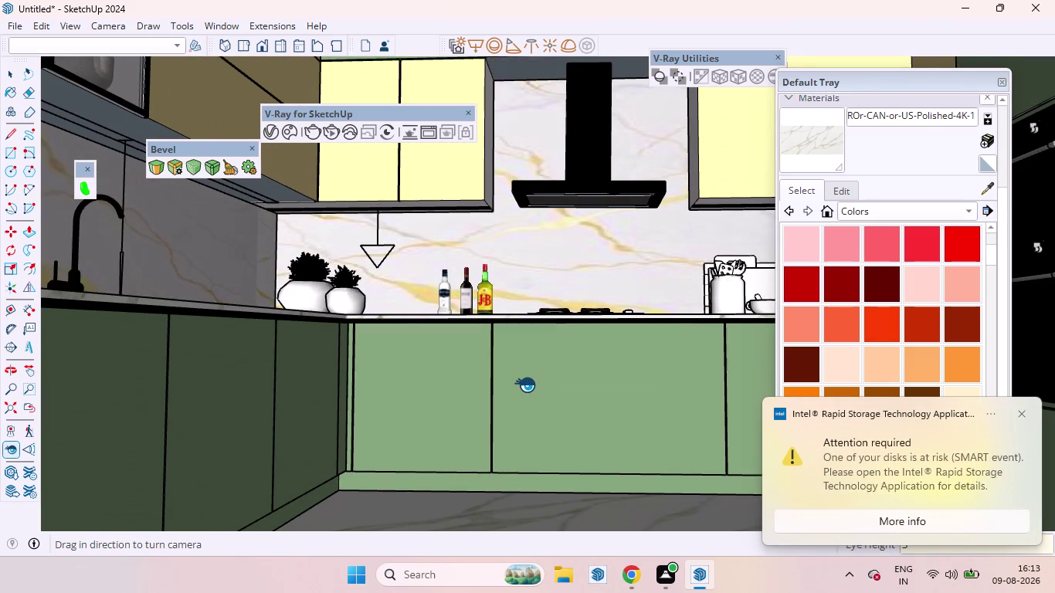
scroll(down, 3)
scroll(up, 3)
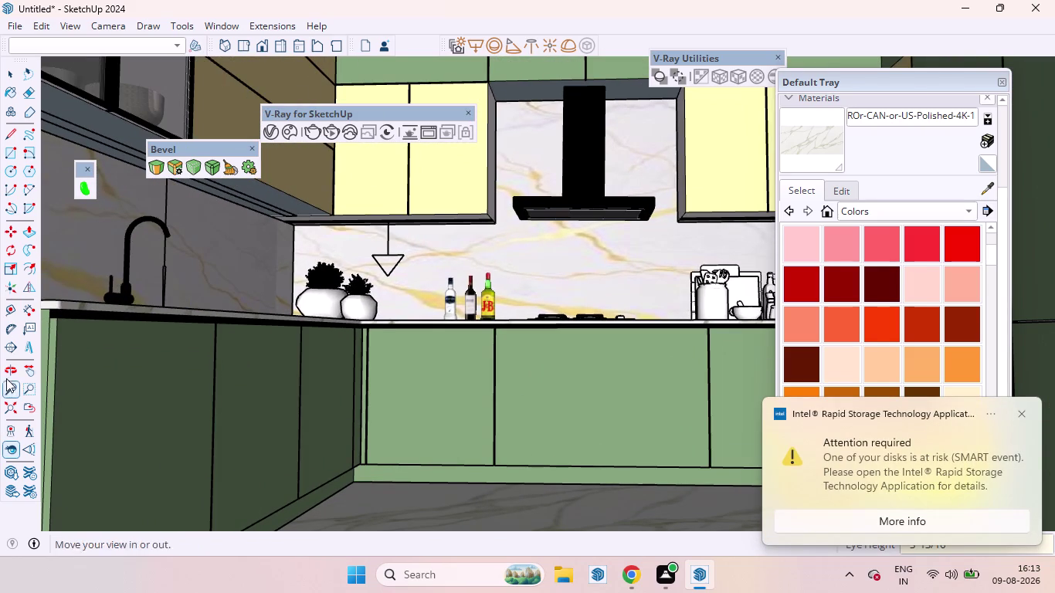
Set a 40° field of view and raise the eye height to 4'.
click(1023, 408)
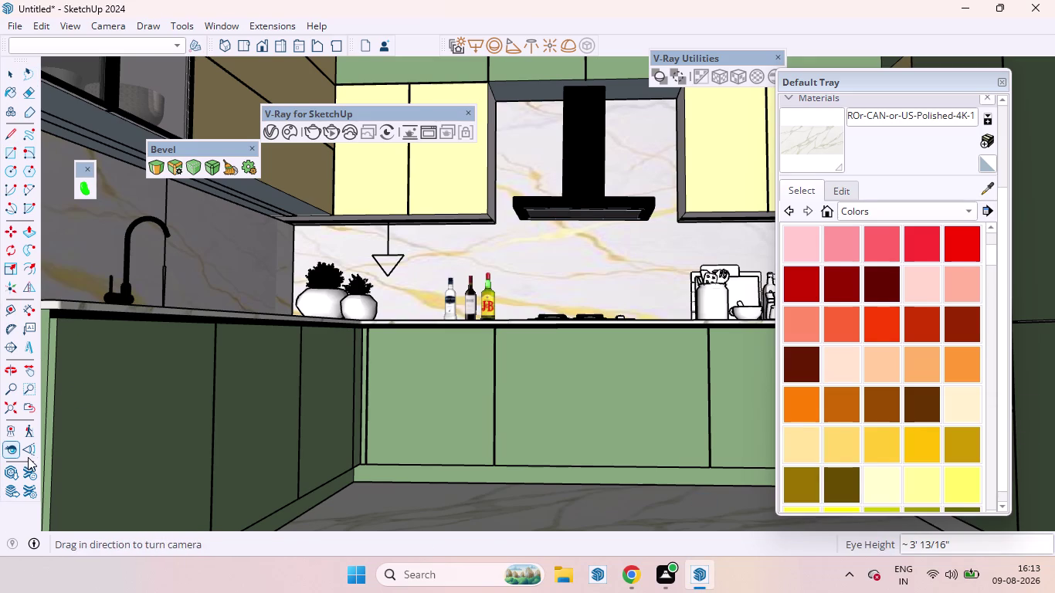
click(7, 385)
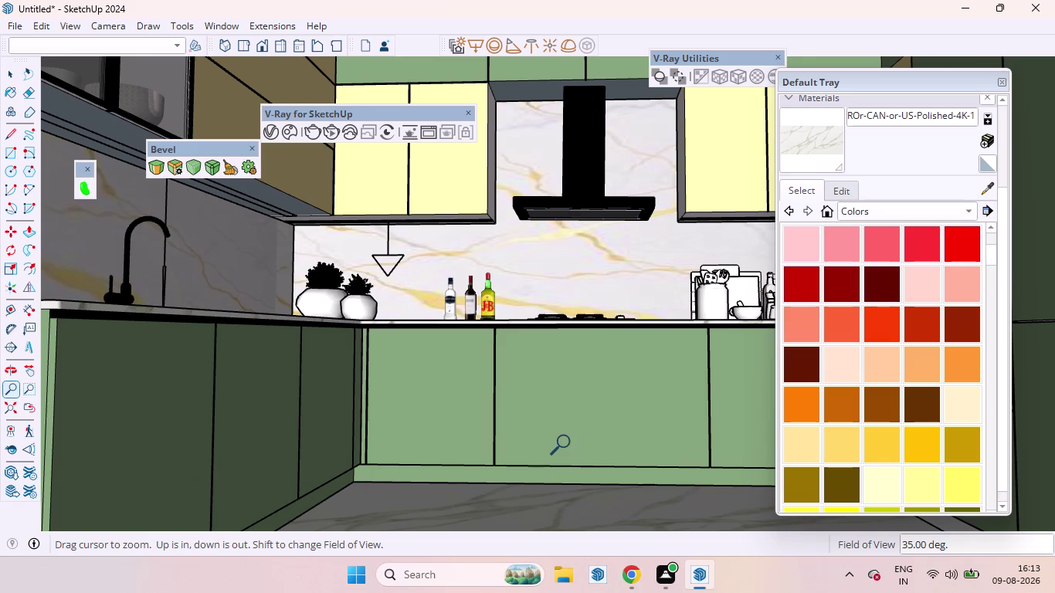
text(40)
key(Return)
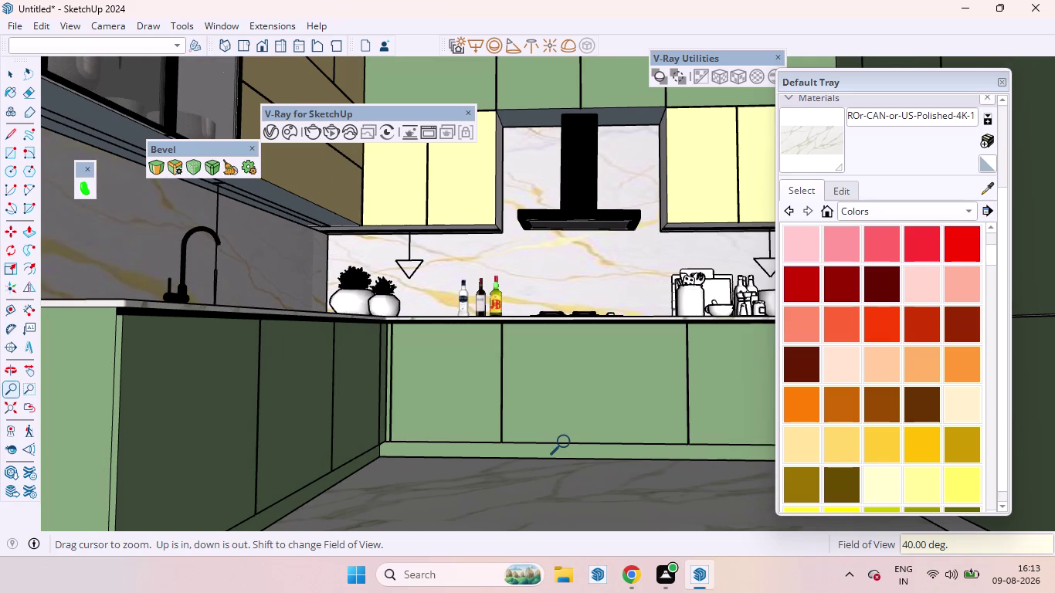
click(12, 450)
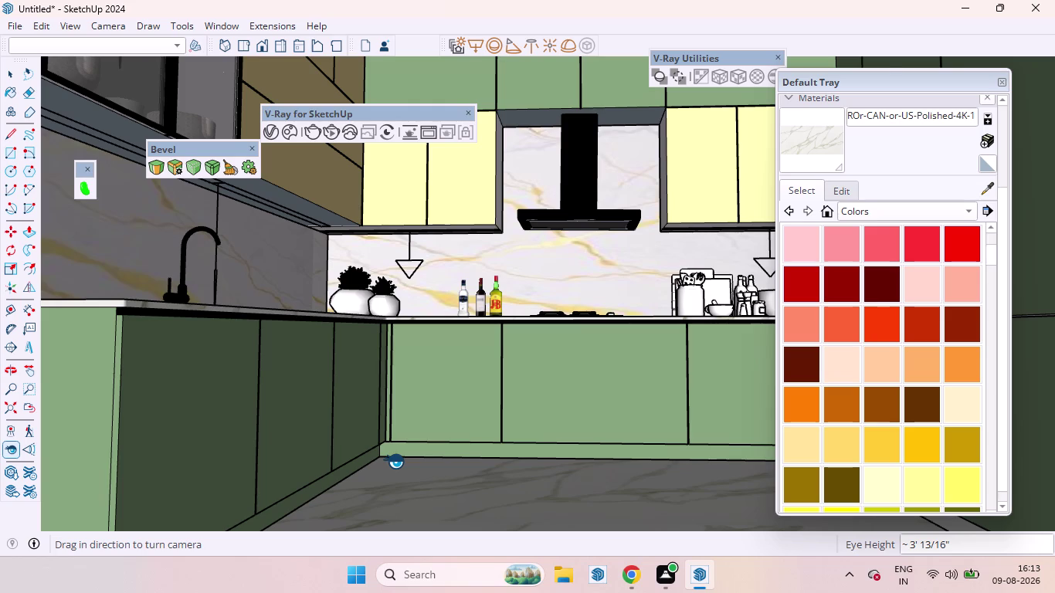
key(4)
key(apostrophe)
key(Return)
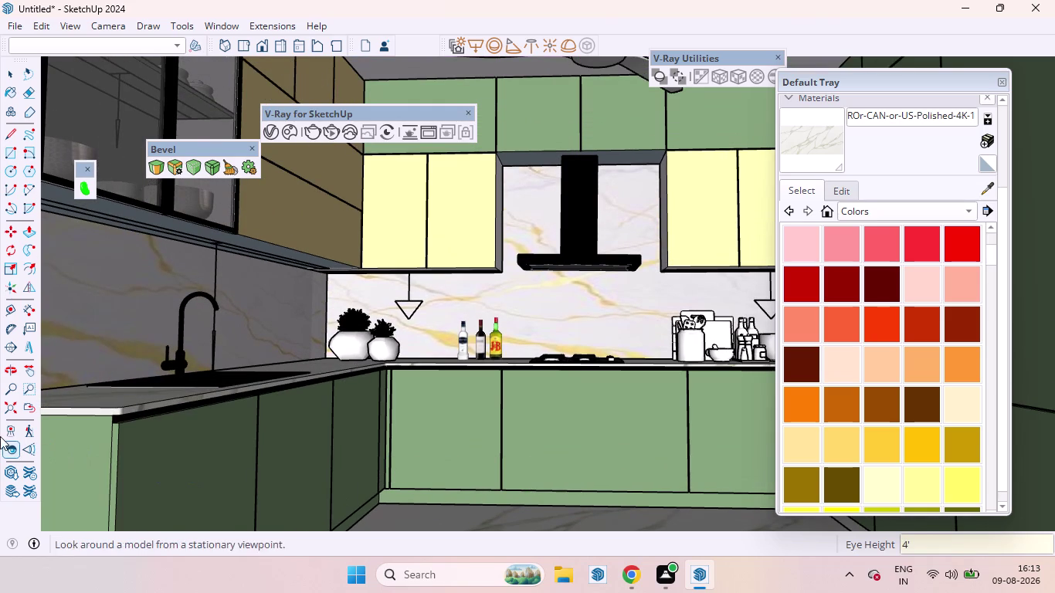
Widen the field of view to 45°, hide the Default Tray, then widen to 50°.
click(9, 389)
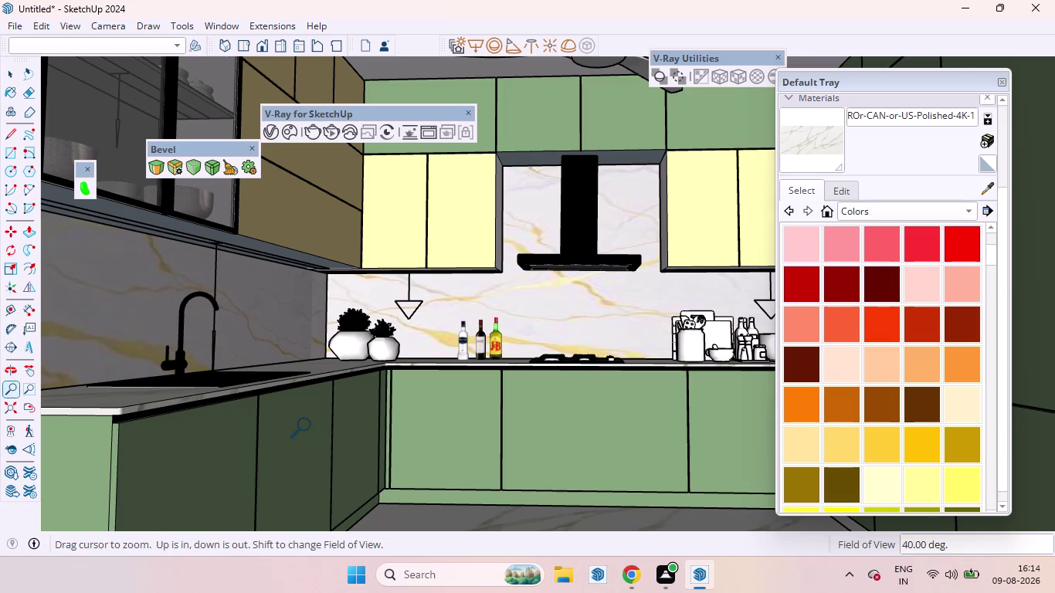
text(45)
key(Return)
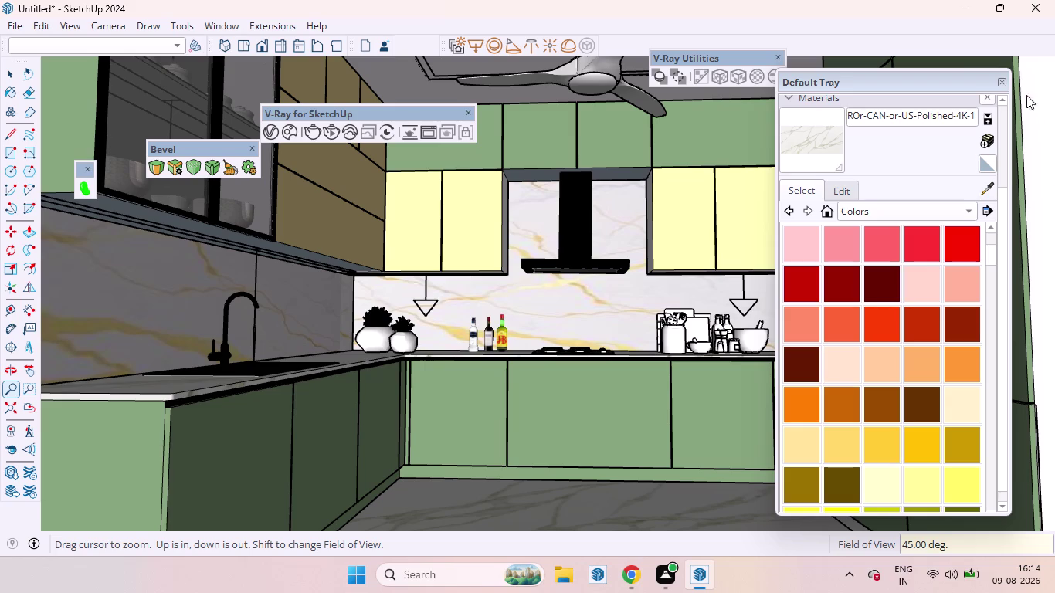
click(1002, 82)
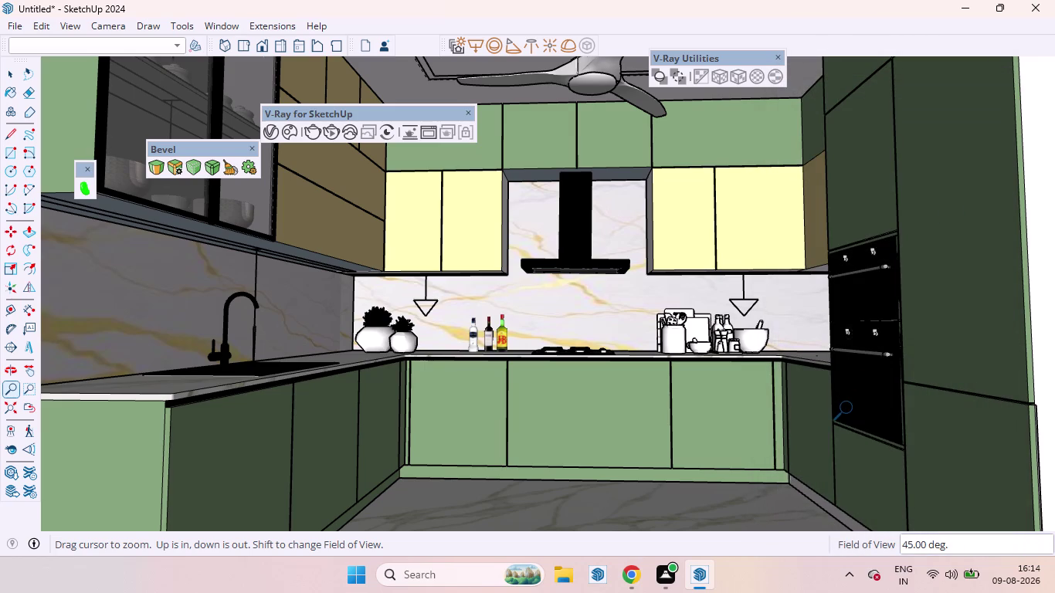
key(5)
key(0)
key(Return)
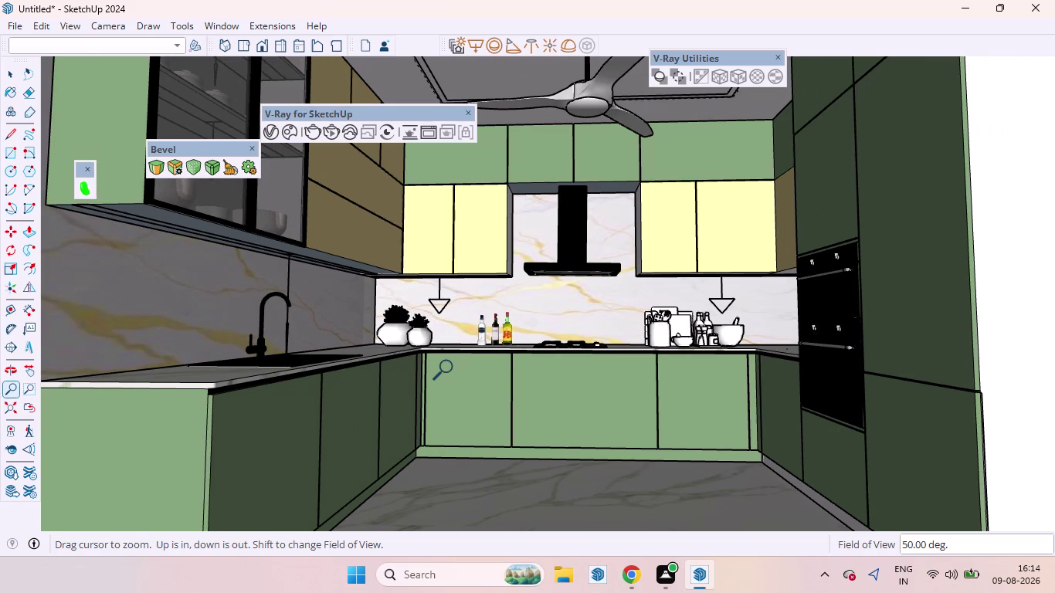
click(681, 74)
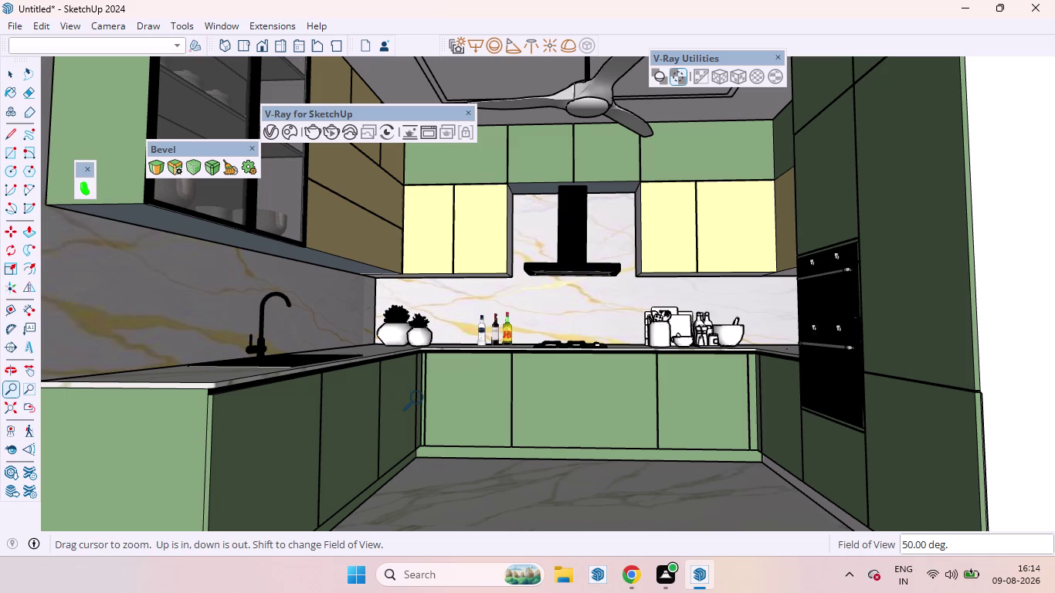
Recentre the view on the back wall and set the field of view to 45°.
middle_drag(422, 399, 441, 416)
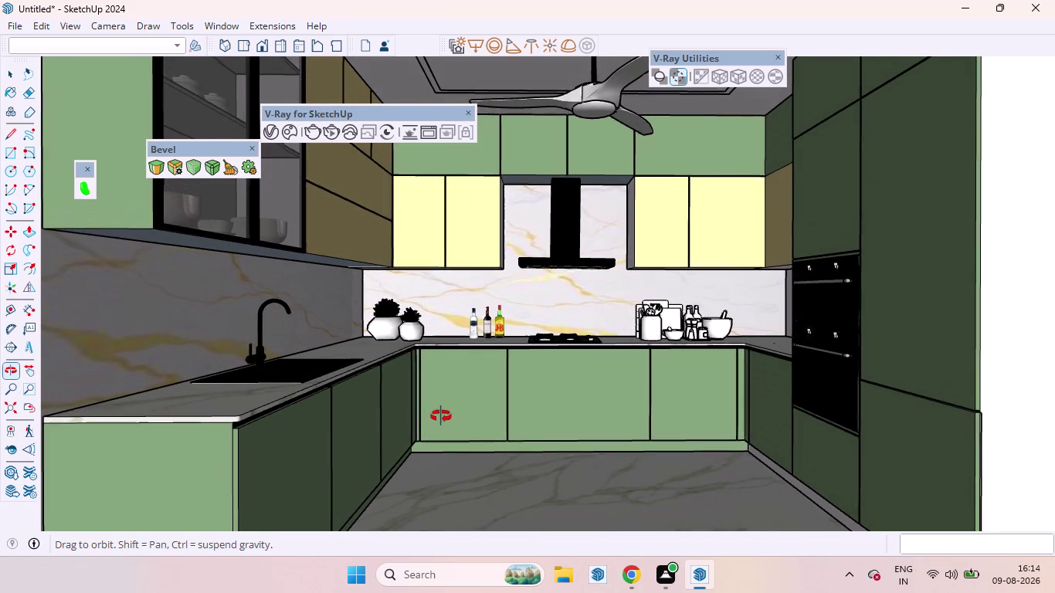
middle_drag(441, 416, 438, 418)
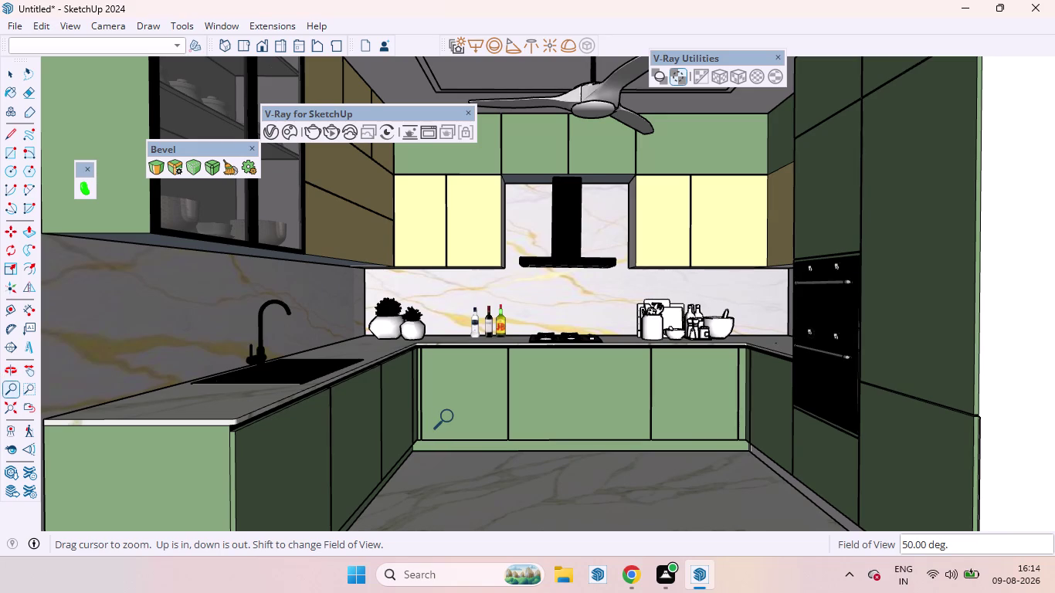
text(45)
key(Return)
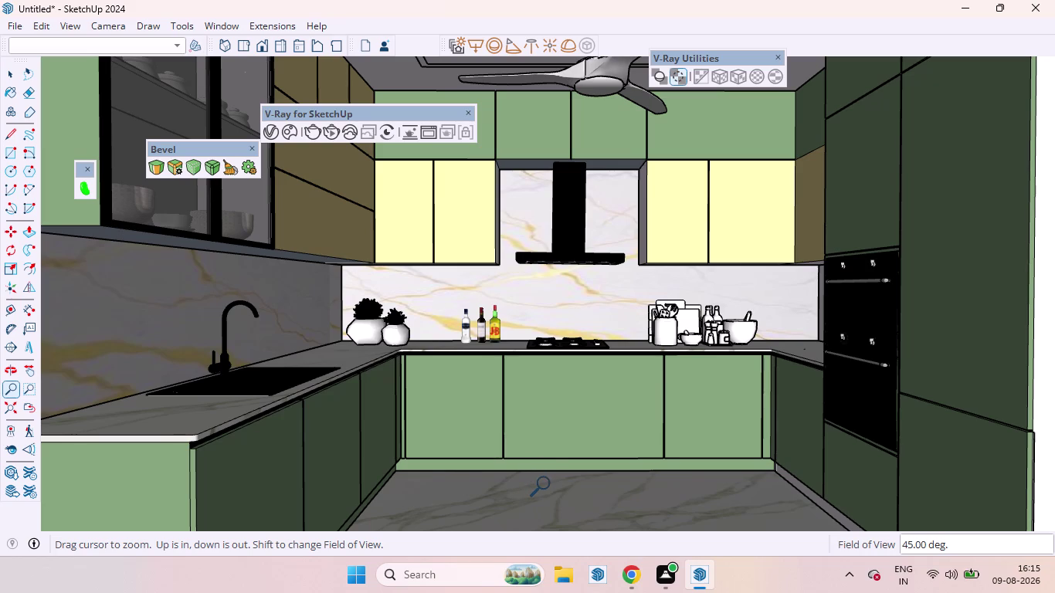
click(78, 24)
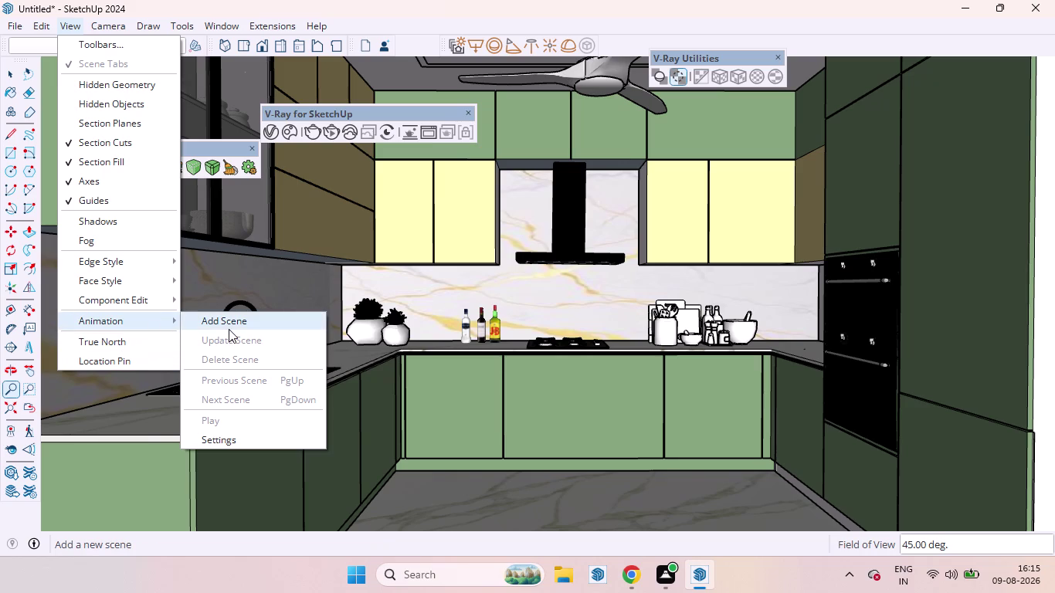
Save the current eye-level kitchen view as Scene 1.
click(229, 329)
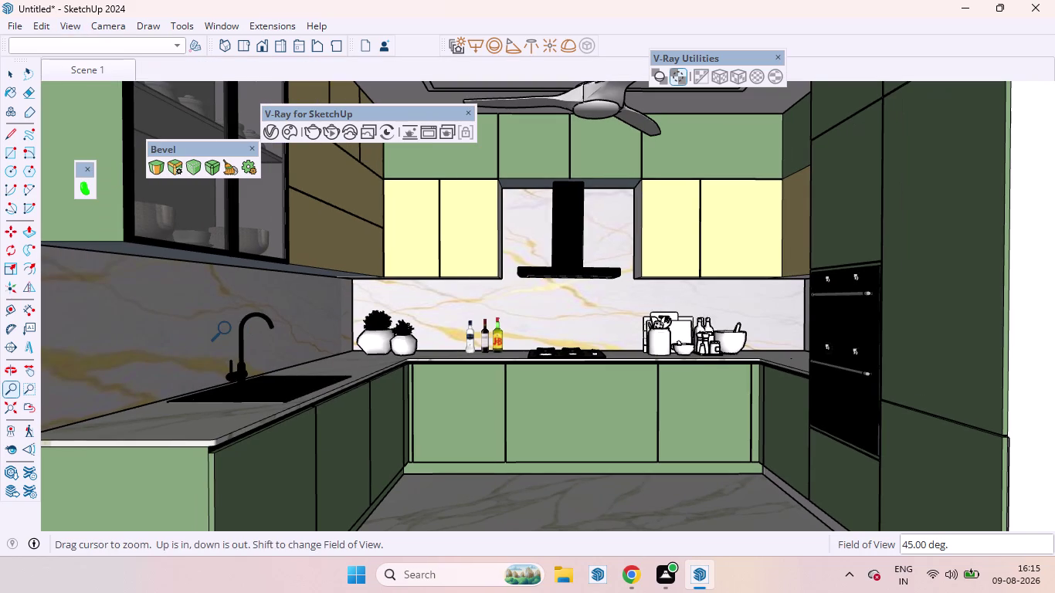
scroll(down, 3)
scroll(down, 3)
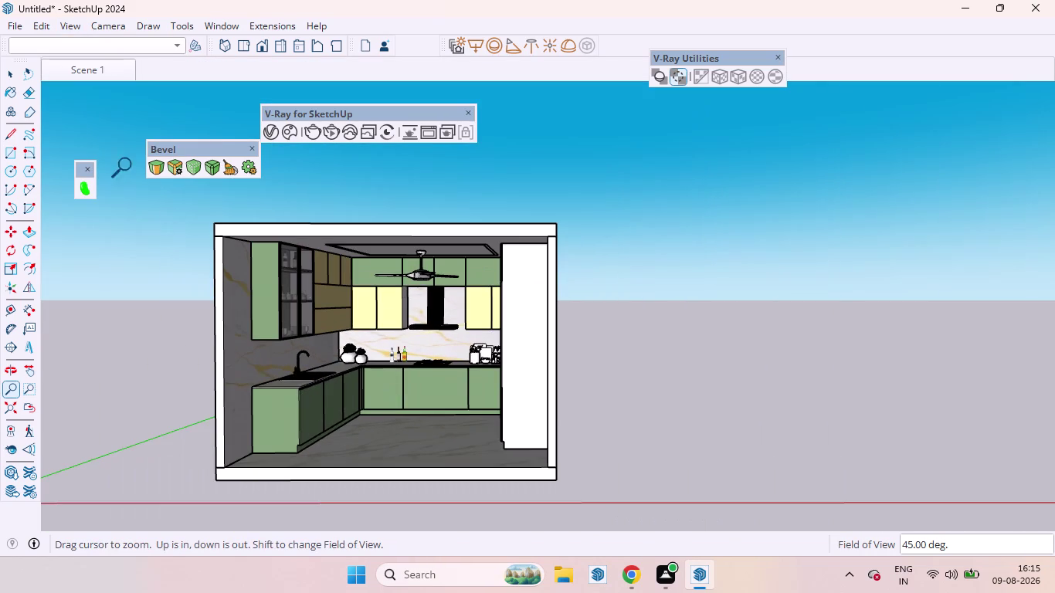
click(81, 68)
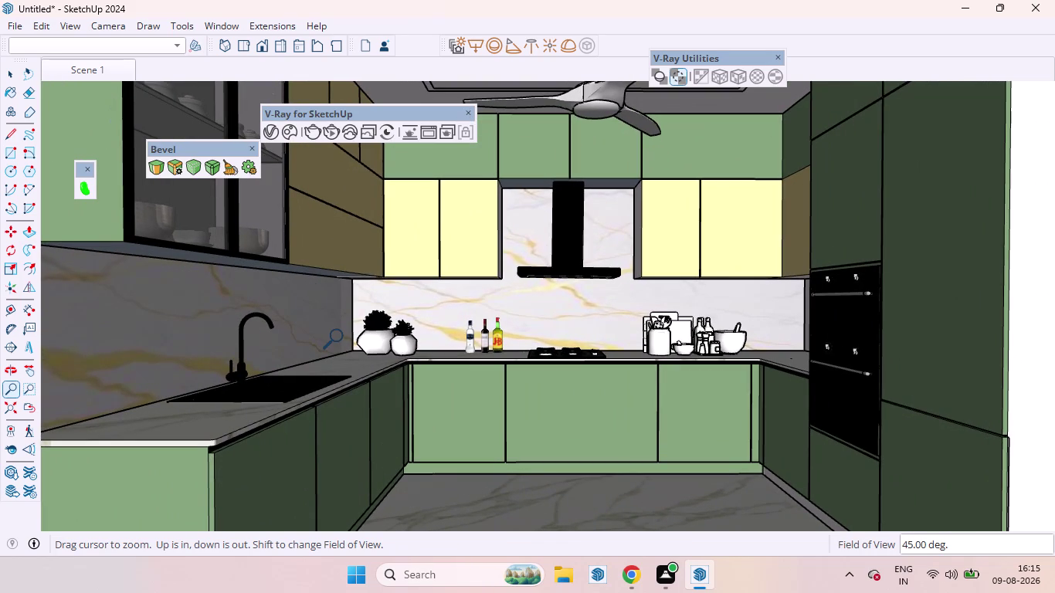
Orbit and zoom around the kitchen interior, tilting up toward the ceiling fan.
scroll(down, 3)
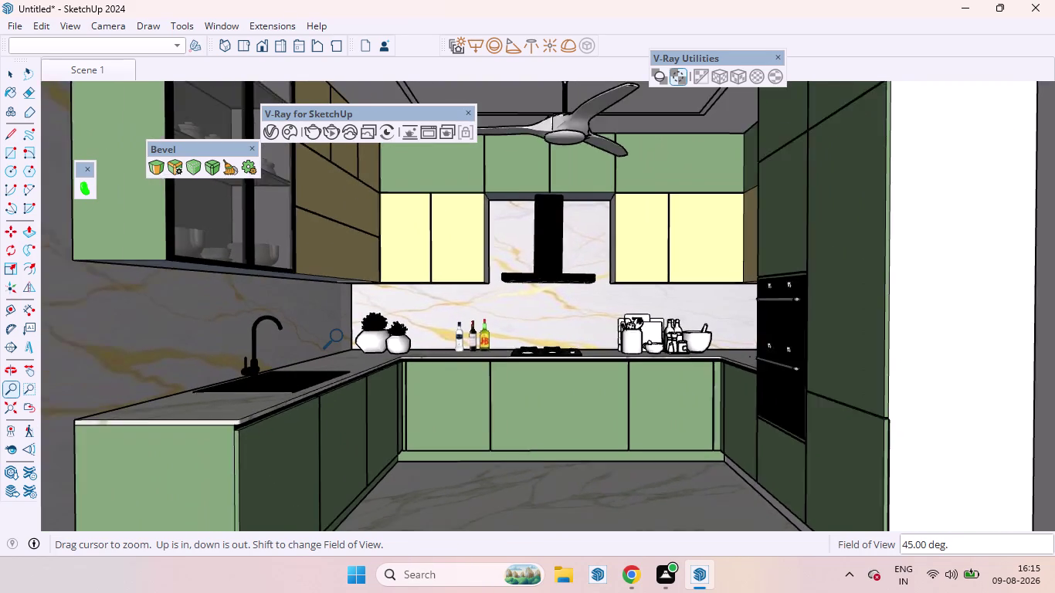
scroll(down, 3)
scroll(down, 3)
scroll(up, 3)
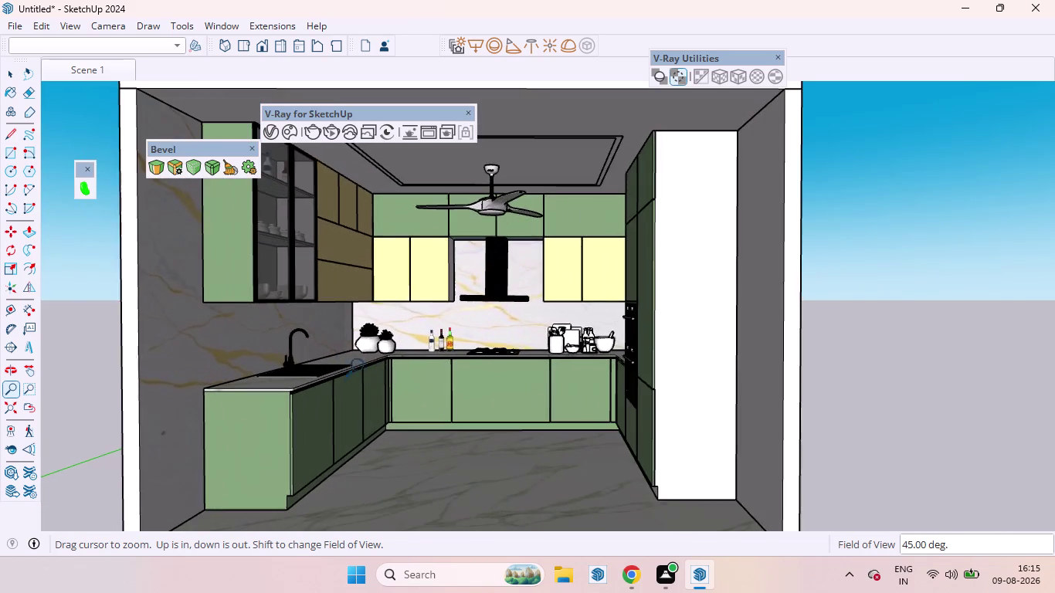
scroll(up, 3)
scroll(down, 3)
middle_drag(393, 381, 438, 389)
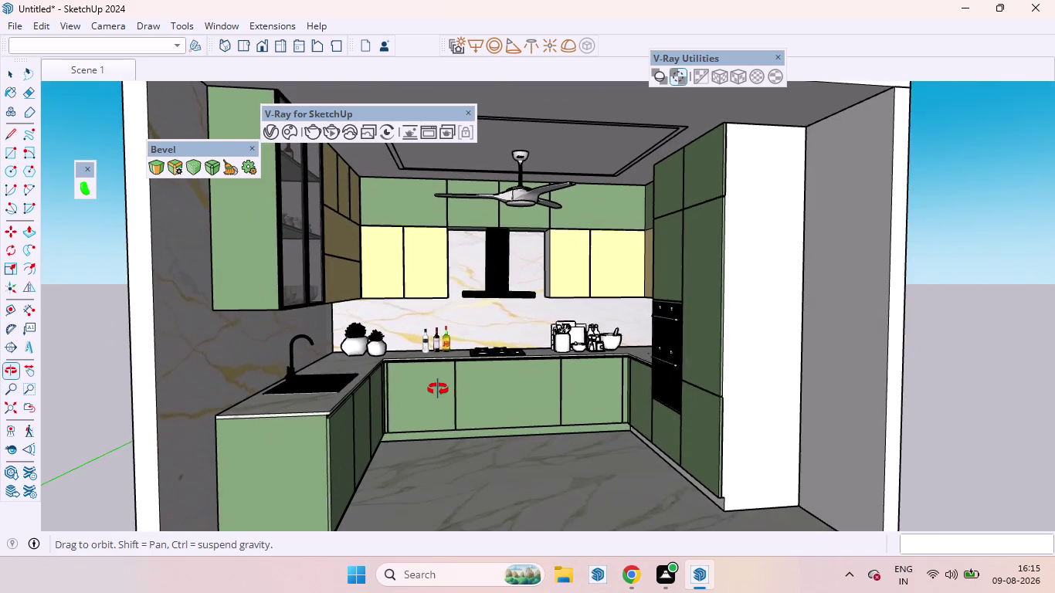
middle_drag(438, 389, 437, 389)
scroll(up, 3)
scroll(up, 3)
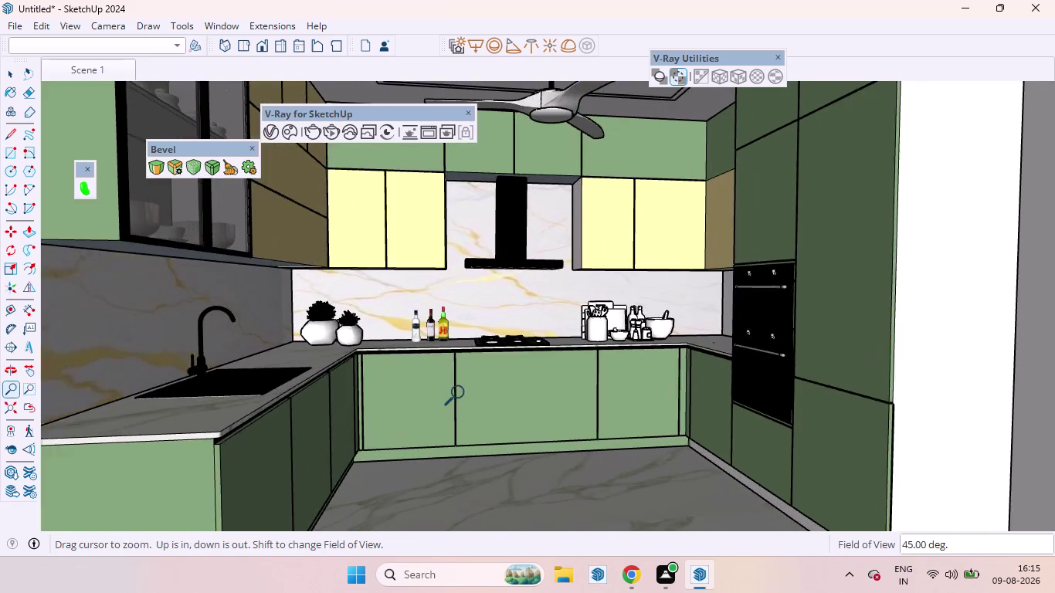
scroll(down, 3)
middle_drag(490, 348, 482, 336)
scroll(down, 3)
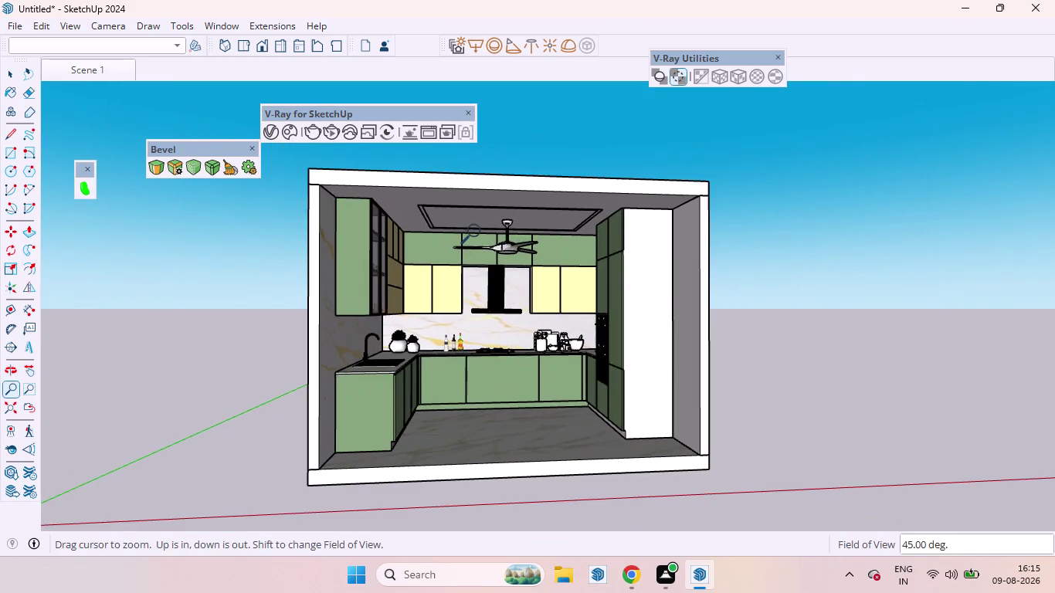
scroll(up, 3)
middle_drag(498, 257, 505, 209)
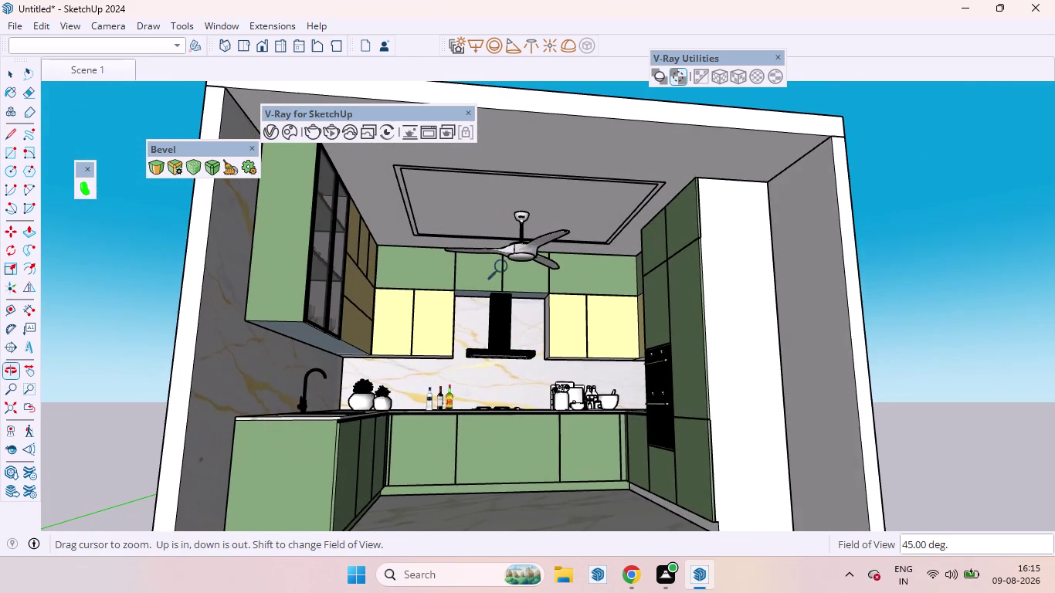
scroll(up, 3)
scroll(up, 3)
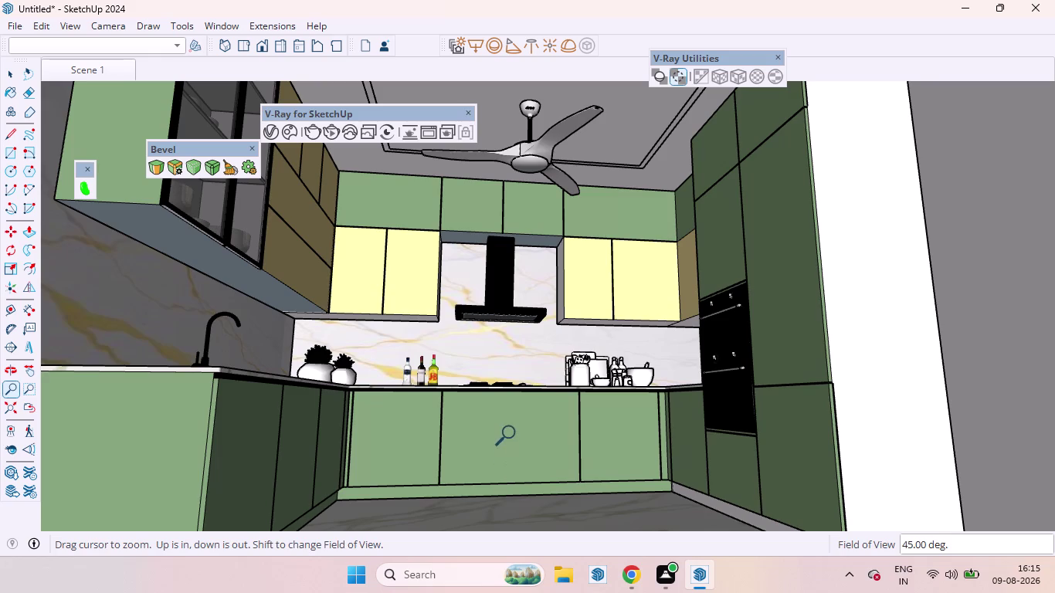
Orbit and zoom to a level, close, straight-on view of the kitchen front.
middle_drag(513, 433, 524, 475)
scroll(down, 3)
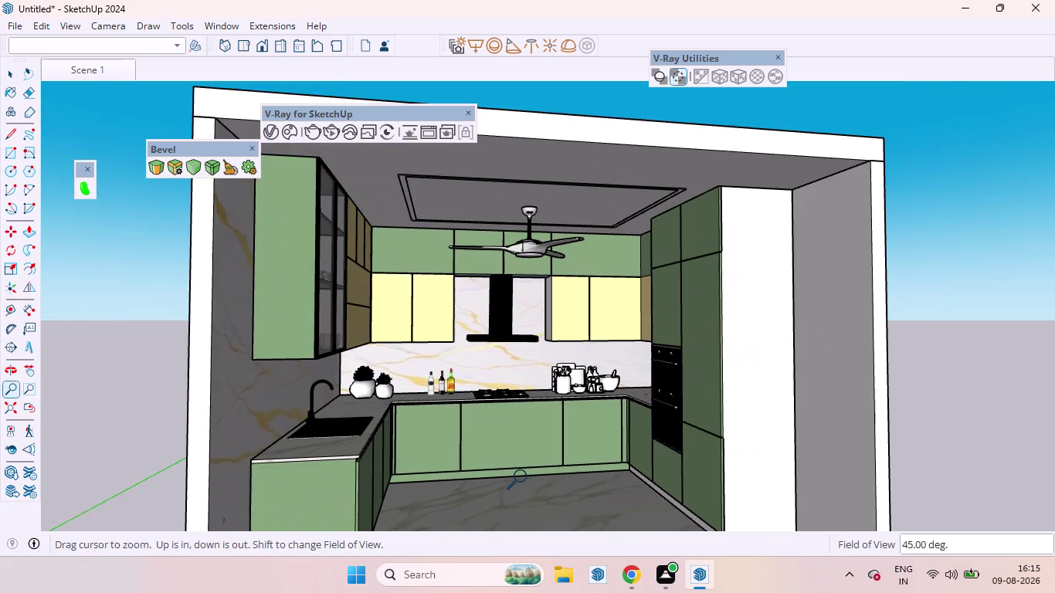
scroll(up, 3)
middle_drag(516, 434, 508, 481)
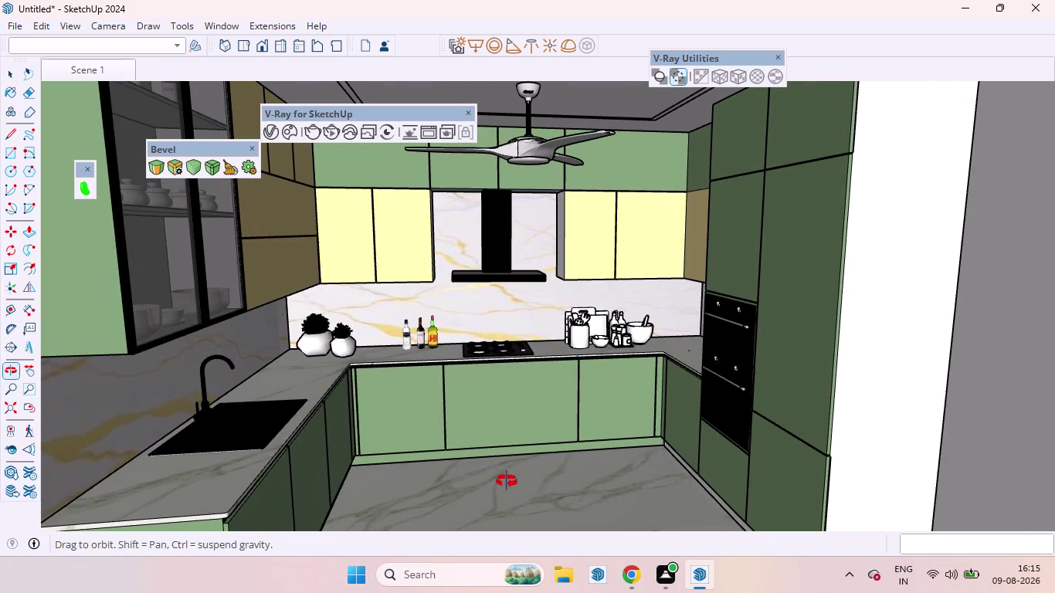
middle_drag(508, 481, 495, 478)
scroll(down, 3)
scroll(up, 3)
scroll(down, 3)
middle_drag(494, 462, 483, 428)
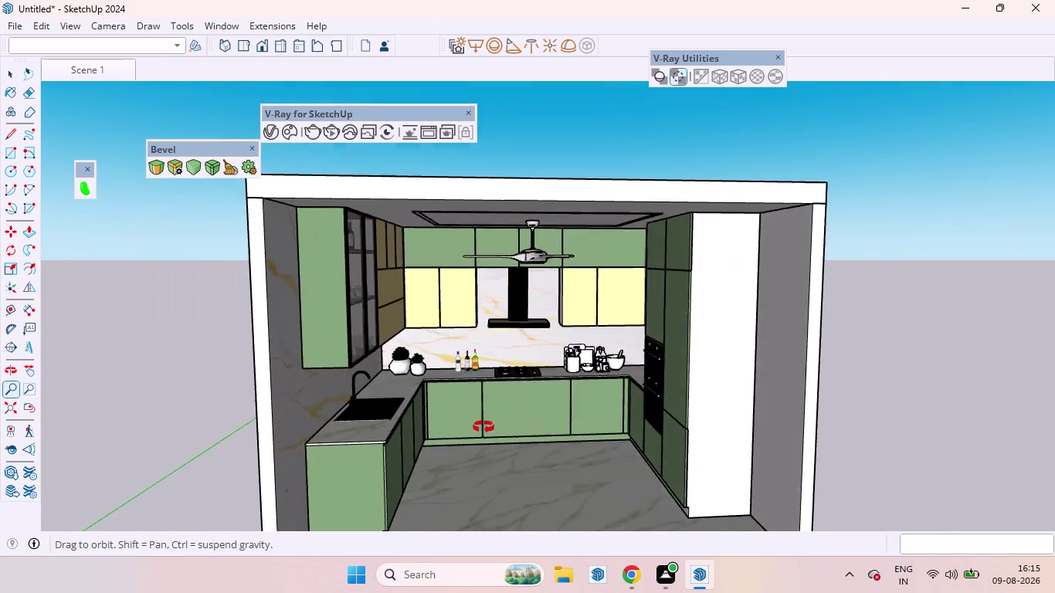
middle_drag(484, 428, 484, 427)
scroll(up, 3)
scroll(down, 3)
middle_drag(477, 365, 475, 414)
scroll(down, 3)
scroll(down, 3)
middle_drag(492, 442, 488, 374)
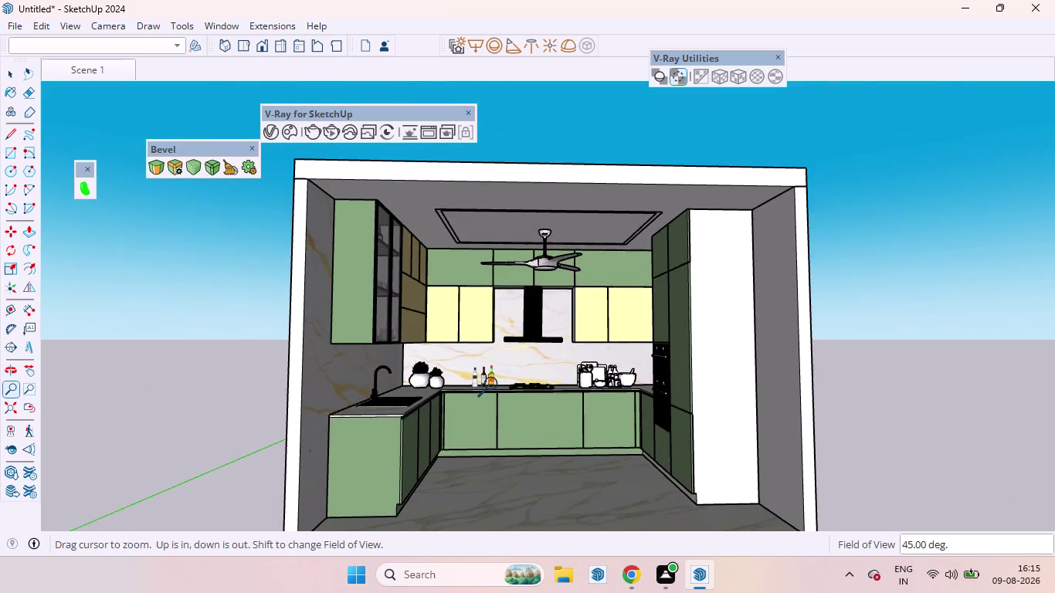
scroll(up, 3)
scroll(up, 3)
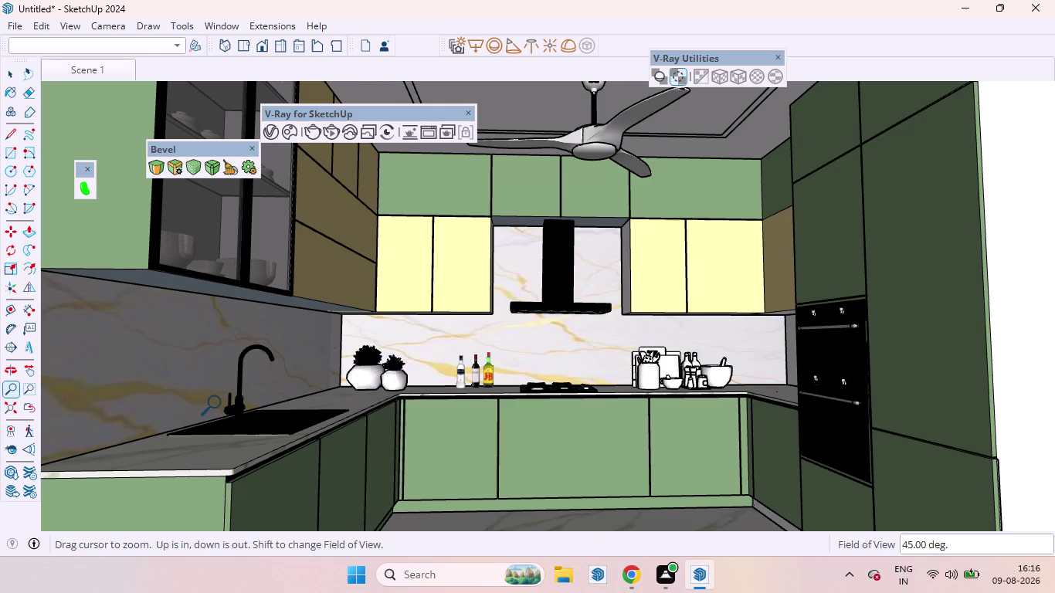
Set a 48° field of view and a 5' eye height.
text(48)
key(Return)
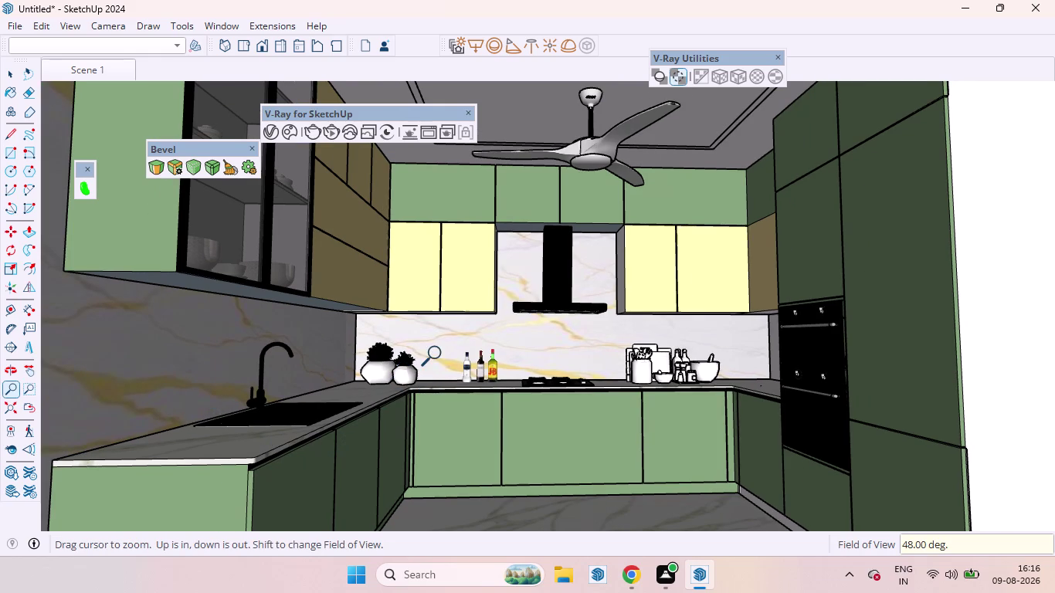
click(12, 448)
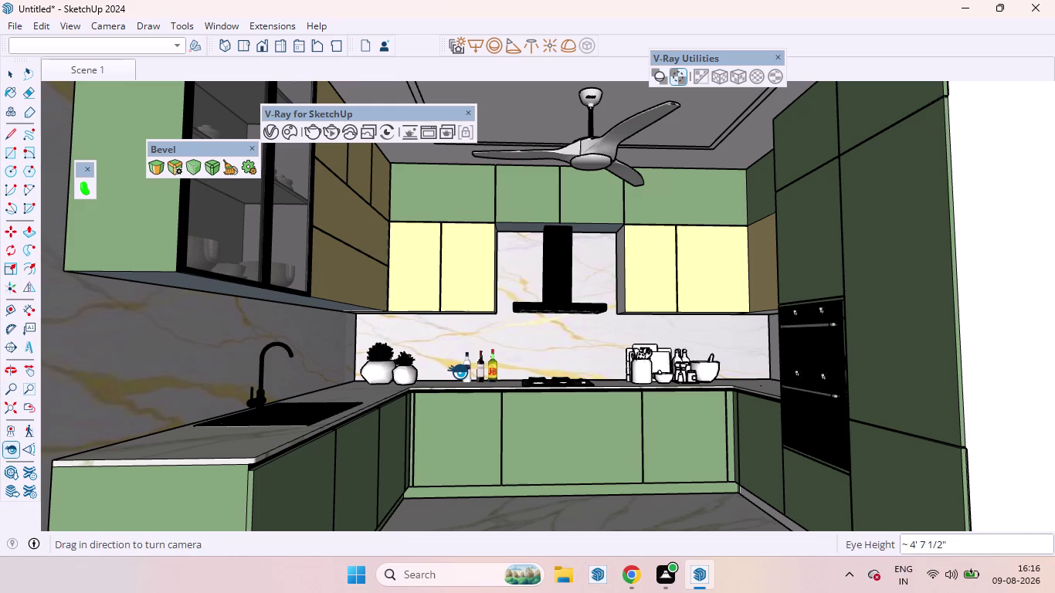
text(5')
key(Return)
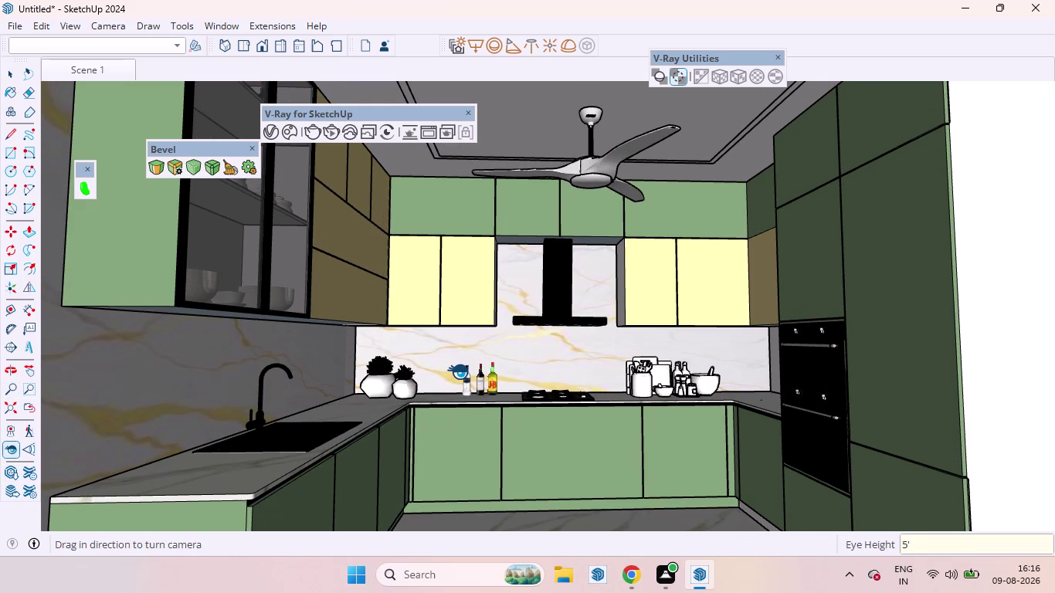
Save the view as Scene 2 and return to the Select tool.
right_click(89, 75)
click(127, 122)
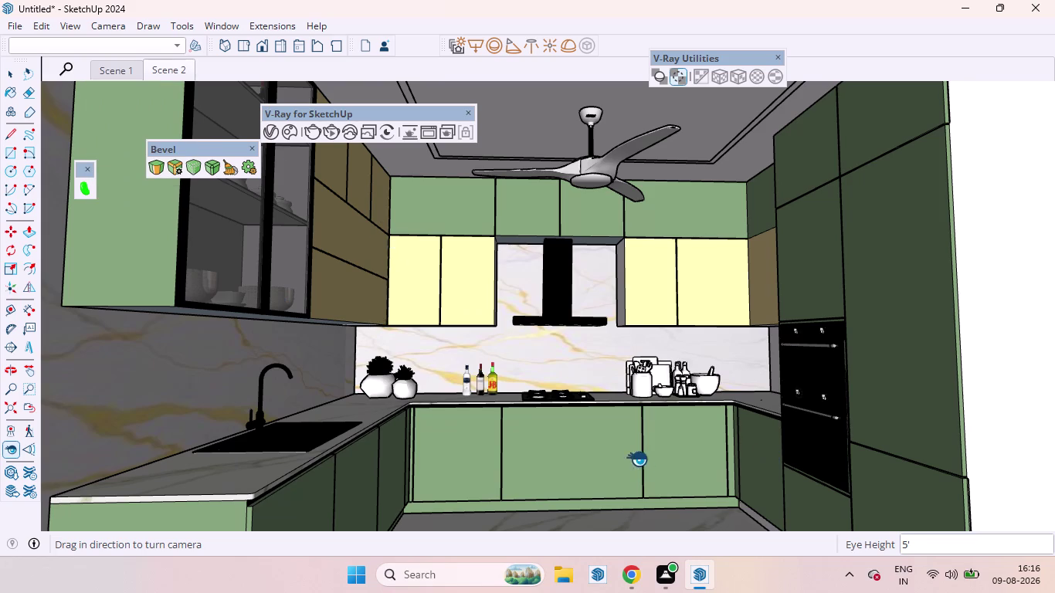
click(17, 72)
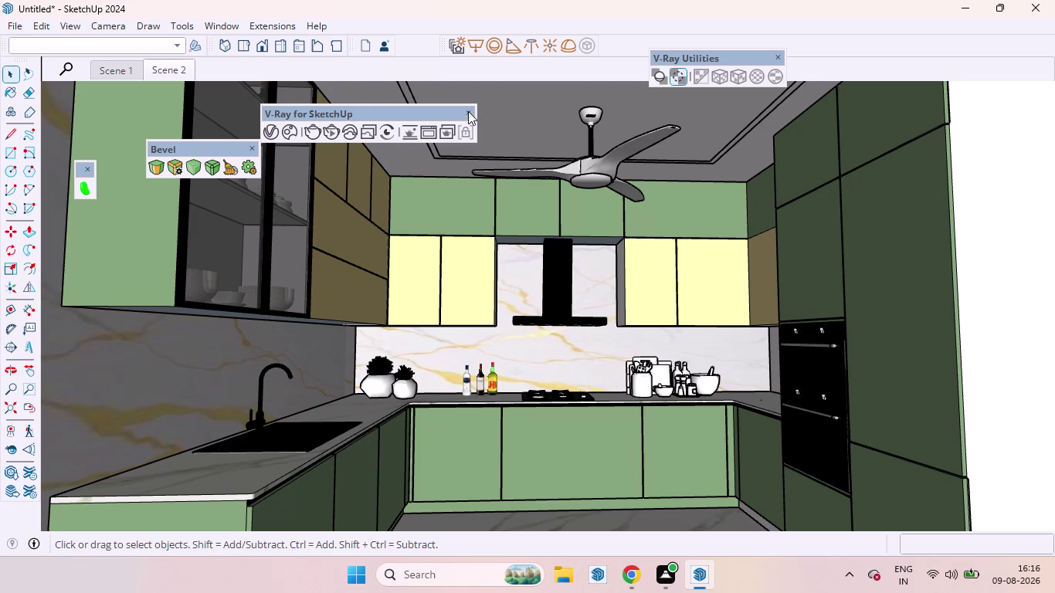
Dock the V-Ray toolbar in the top row and close the Bevel and small floating toolbars.
drag(403, 110, 605, 49)
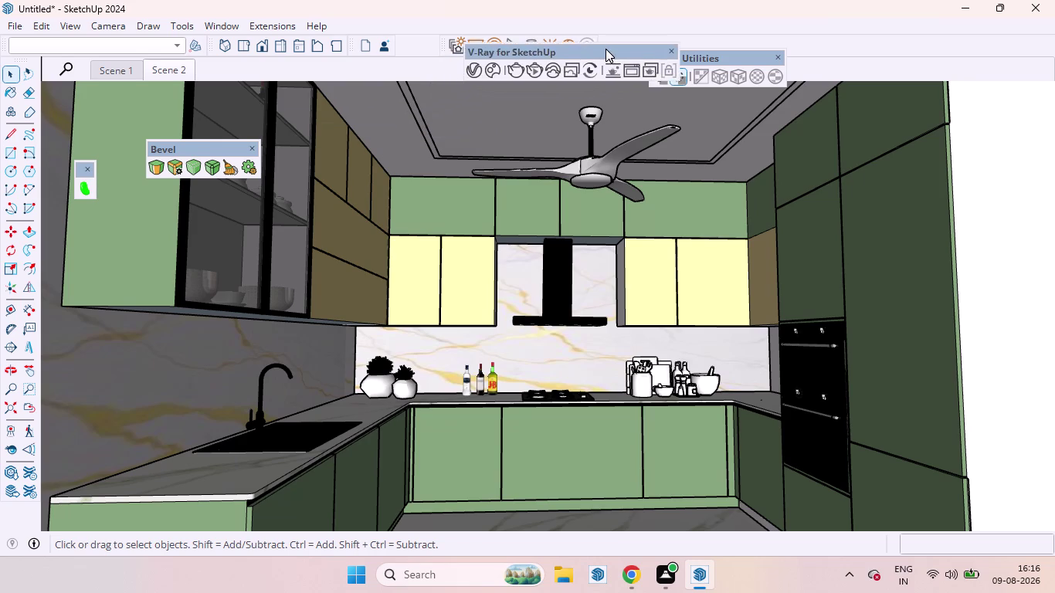
drag(604, 48, 872, 46)
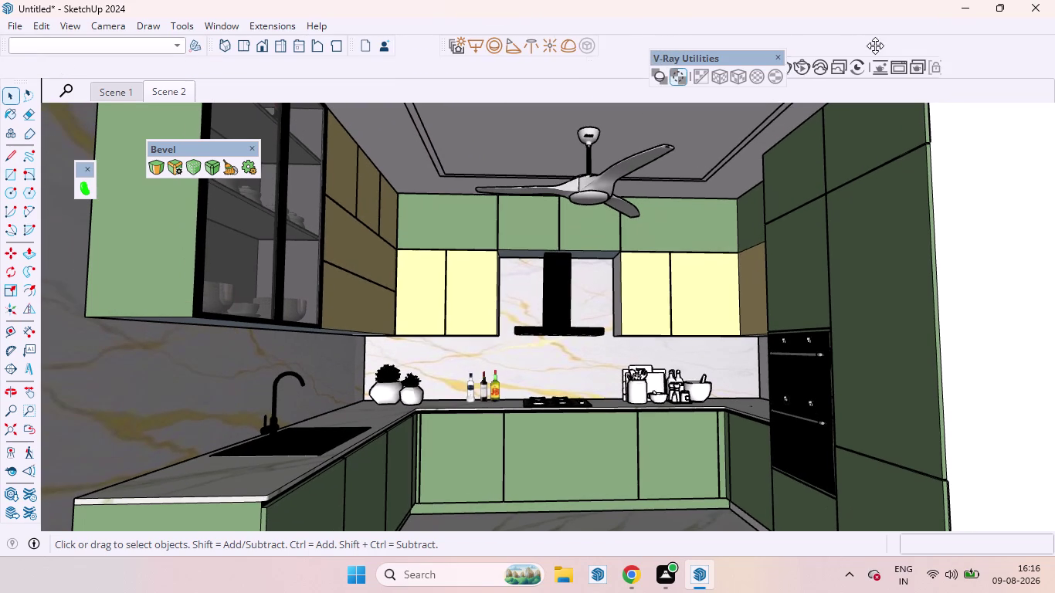
drag(873, 46, 777, 26)
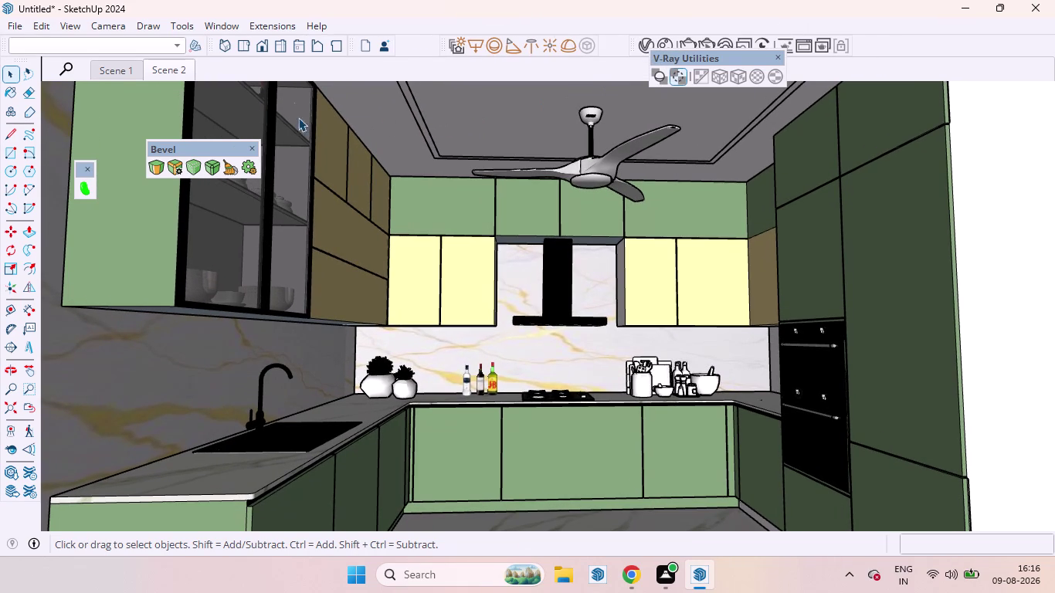
drag(185, 145, 194, 144)
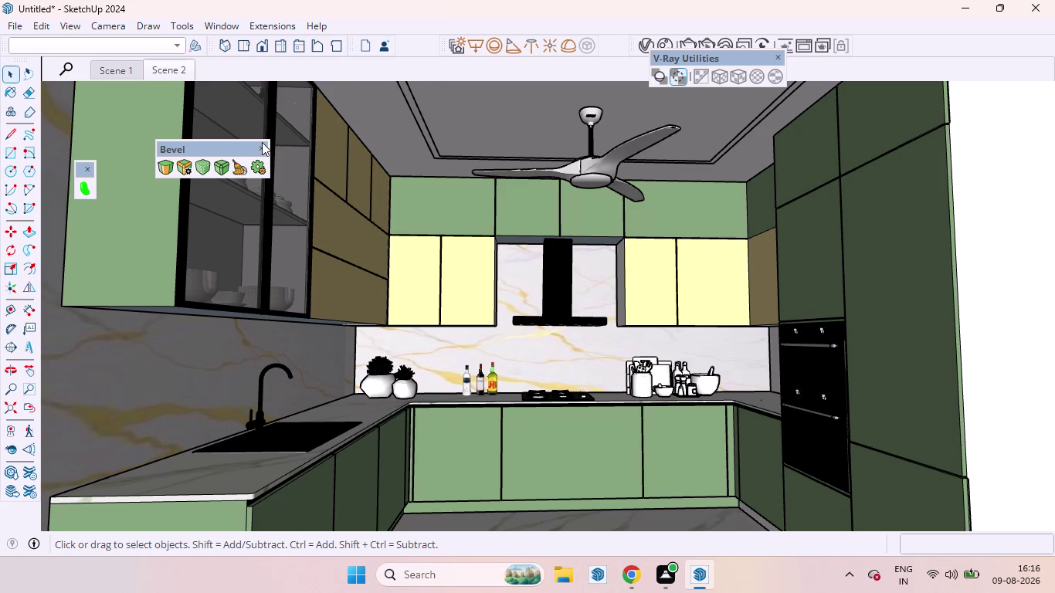
click(261, 142)
click(85, 169)
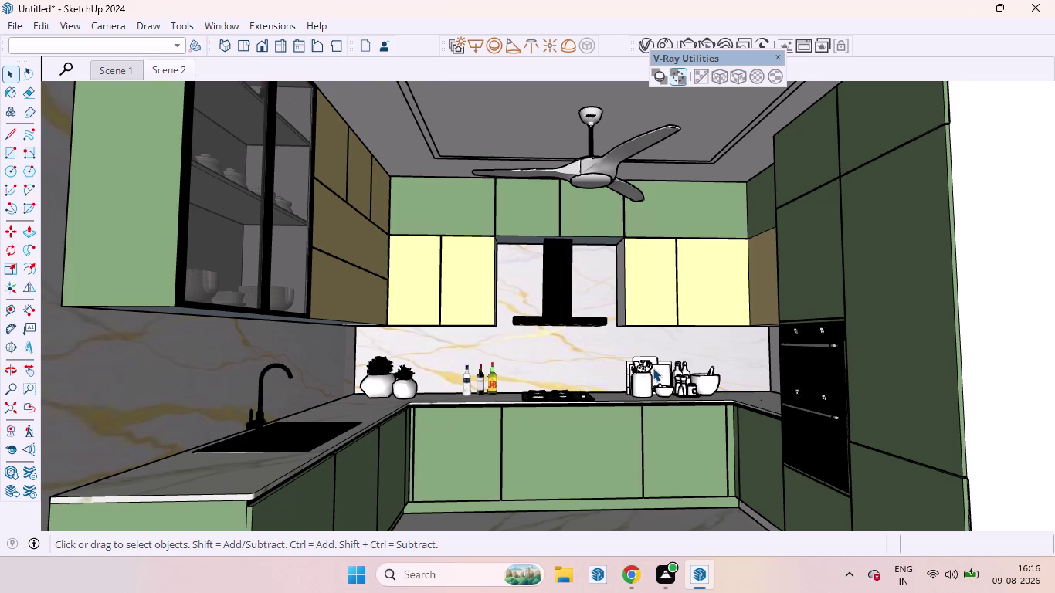
Orbit up toward the ceiling fan, then back to the kitchen's front opening.
scroll(down, 3)
scroll(up, 3)
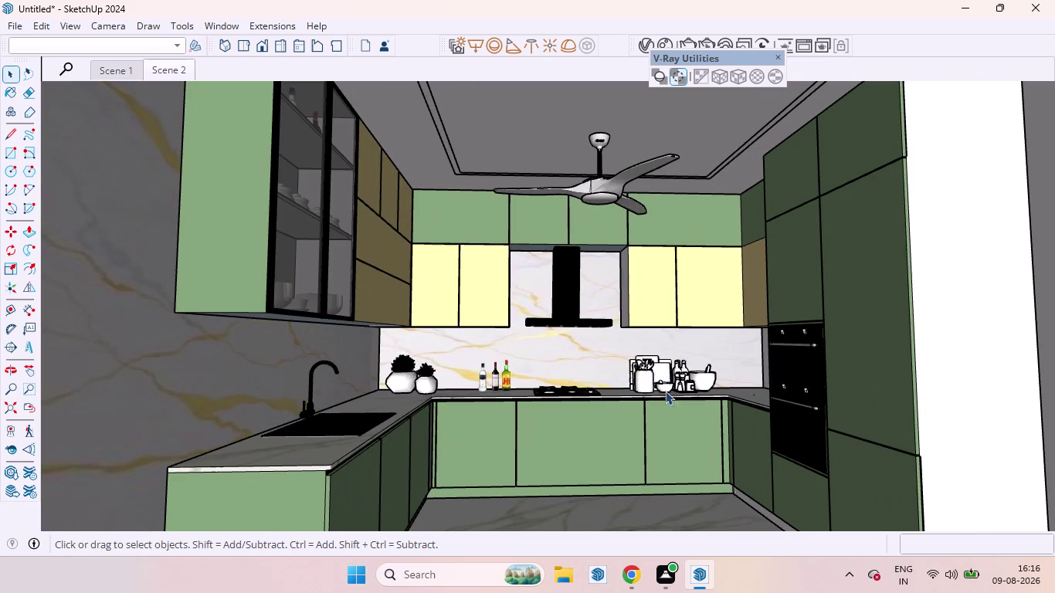
key(space)
scroll(down, 3)
middle_drag(570, 418, 531, 205)
scroll(up, 3)
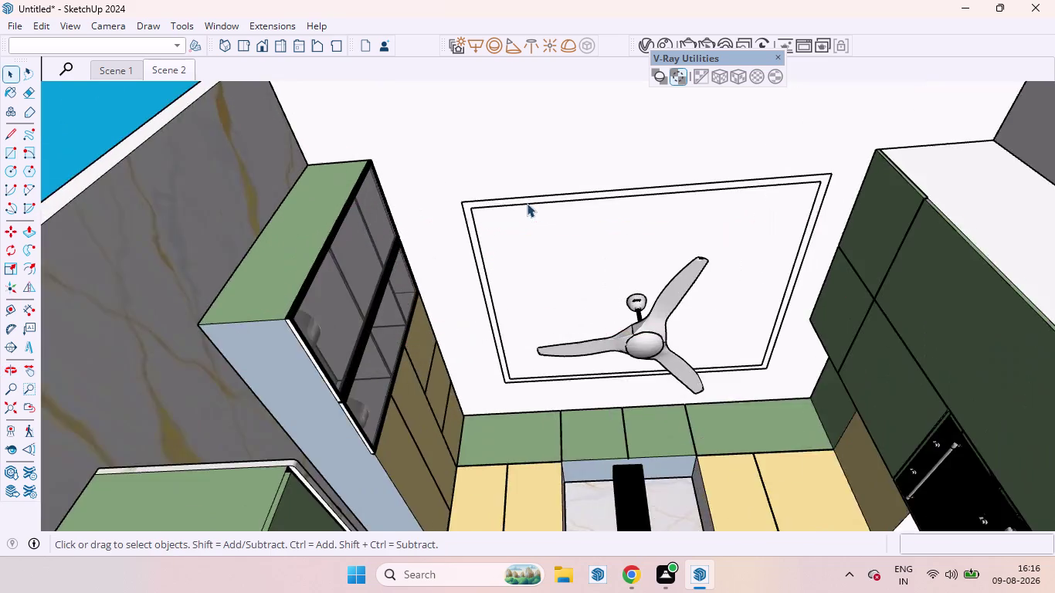
scroll(up, 3)
scroll(down, 3)
scroll(up, 3)
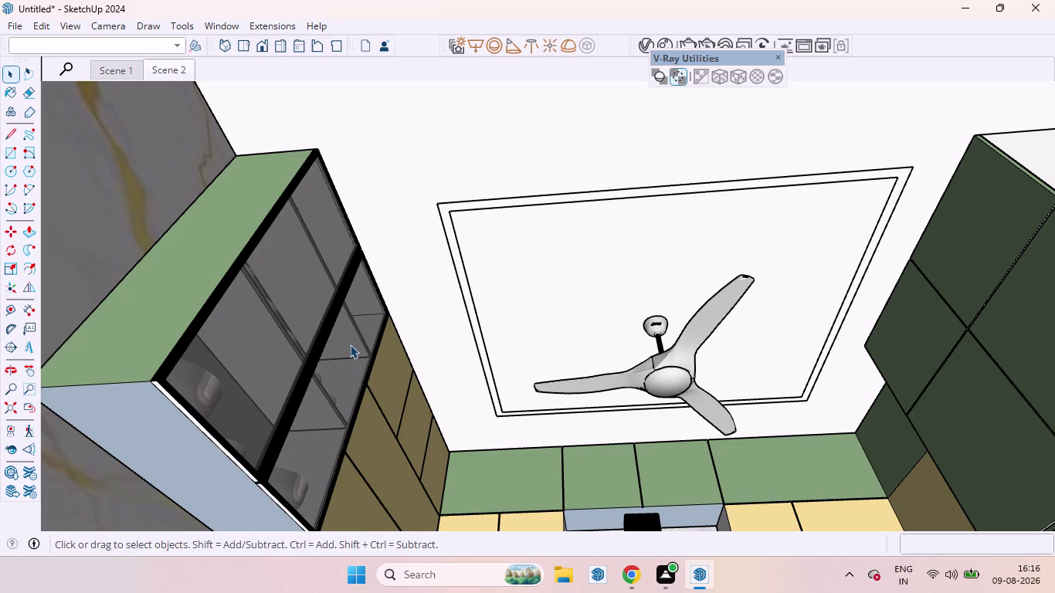
scroll(down, 3)
scroll(down, 3)
middle_drag(557, 266, 615, 578)
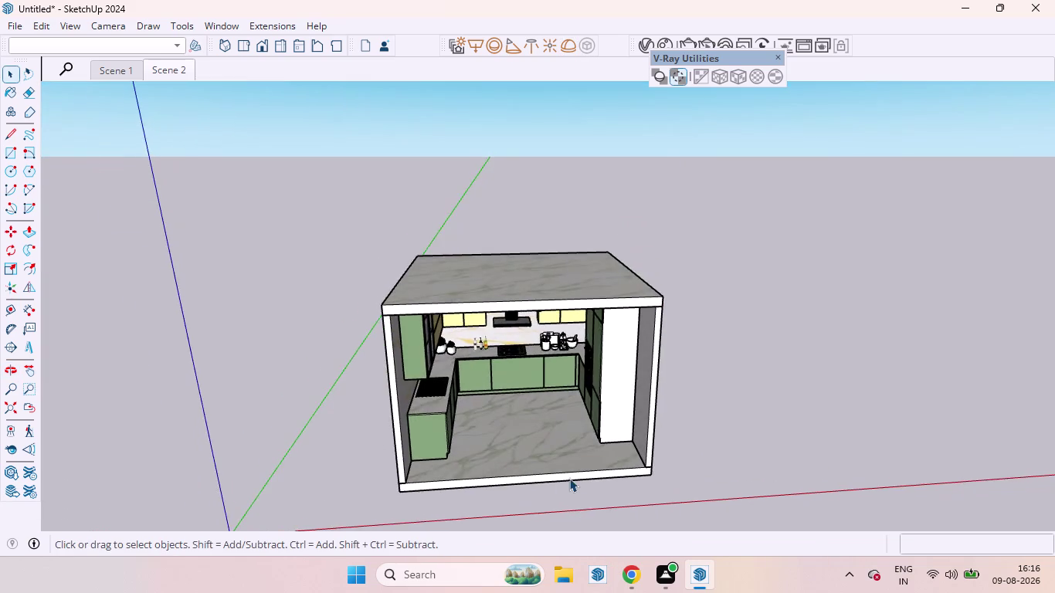
Zoom in and center the view on the green lower cabinet doors.
scroll(up, 3)
scroll(up, 3)
scroll(up, 3)
scroll(up, 3)
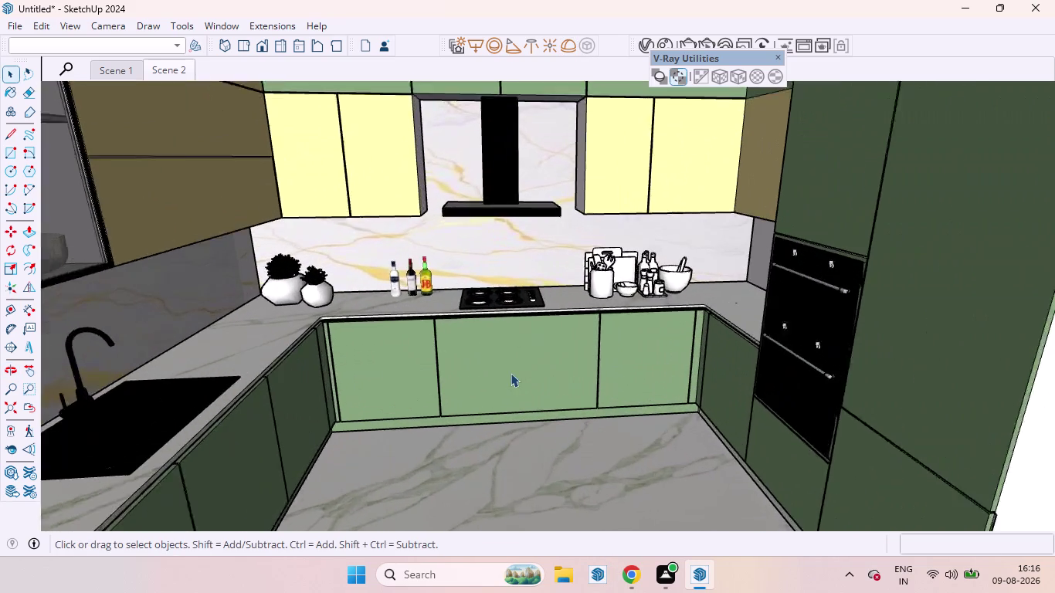
scroll(up, 3)
middle_drag(500, 377, 487, 312)
scroll(up, 3)
scroll(up, 3)
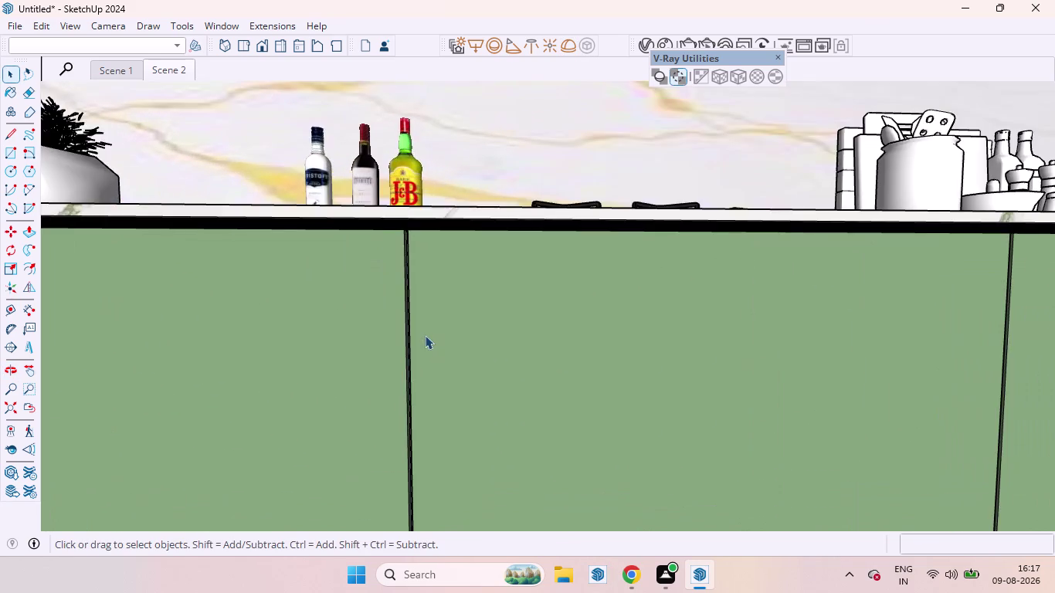
middle_drag(424, 333, 451, 309)
scroll(up, 3)
middle_drag(443, 211, 414, 267)
scroll(down, 3)
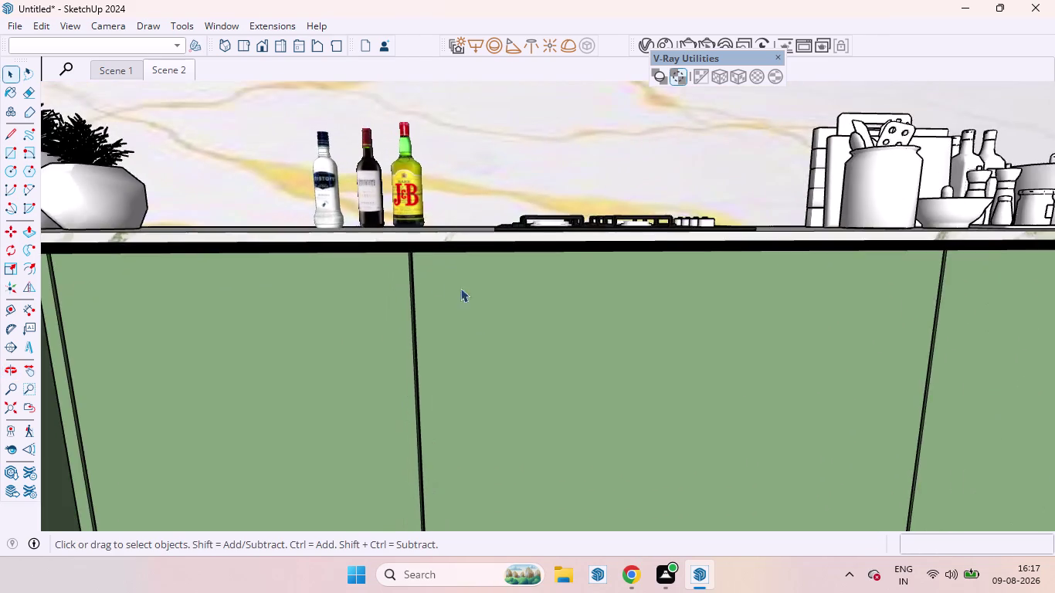
scroll(down, 3)
middle_drag(533, 389, 467, 345)
scroll(up, 3)
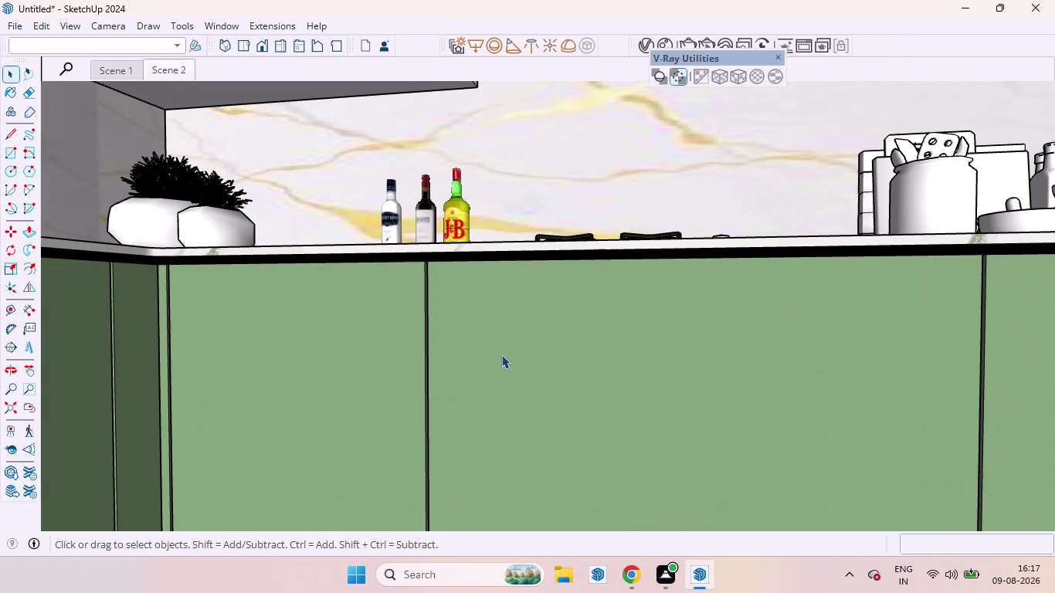
key(t)
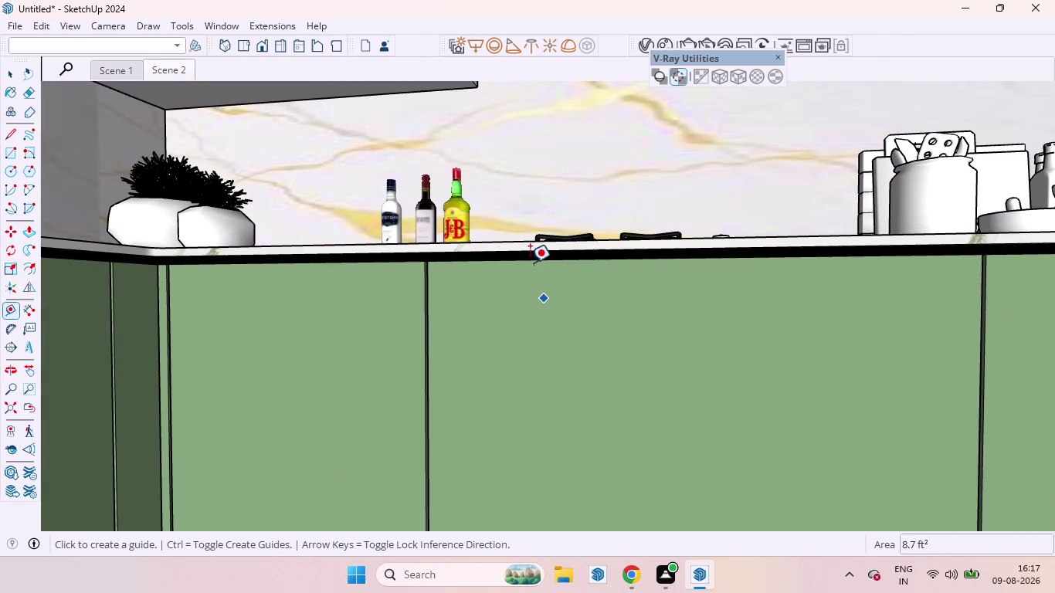
scroll(up, 3)
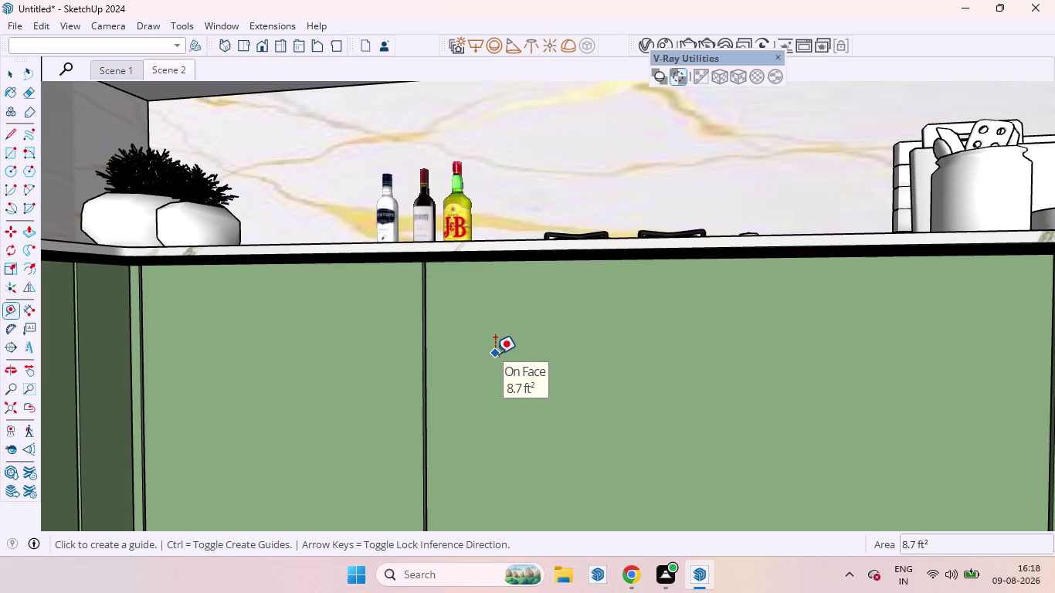
scroll(down, 3)
scroll(down, 3)
scroll(down, 3)
scroll(down, 3)
scroll(down, 3)
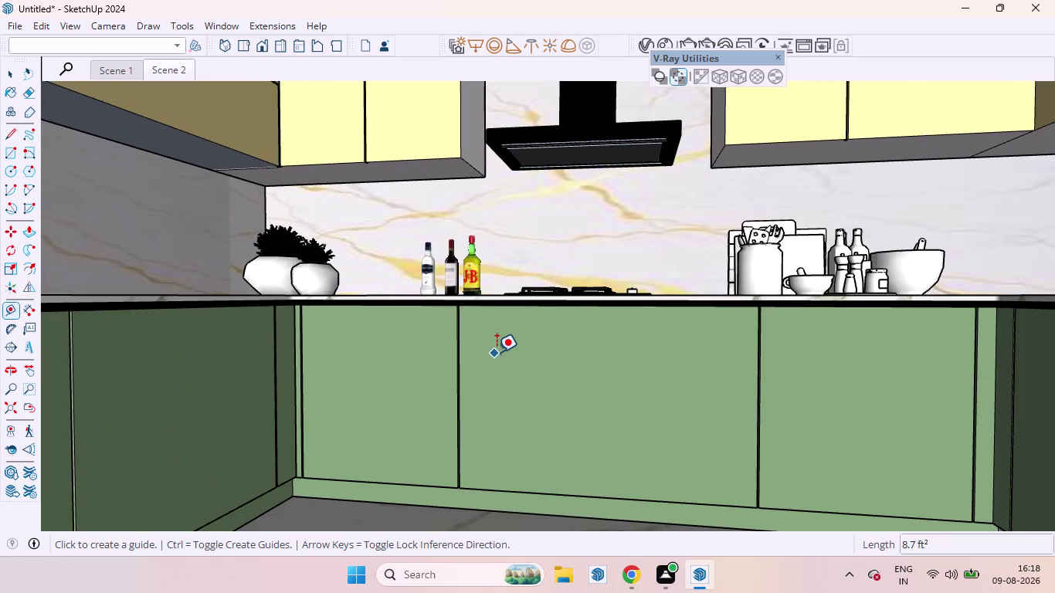
scroll(down, 3)
scroll(down, 3)
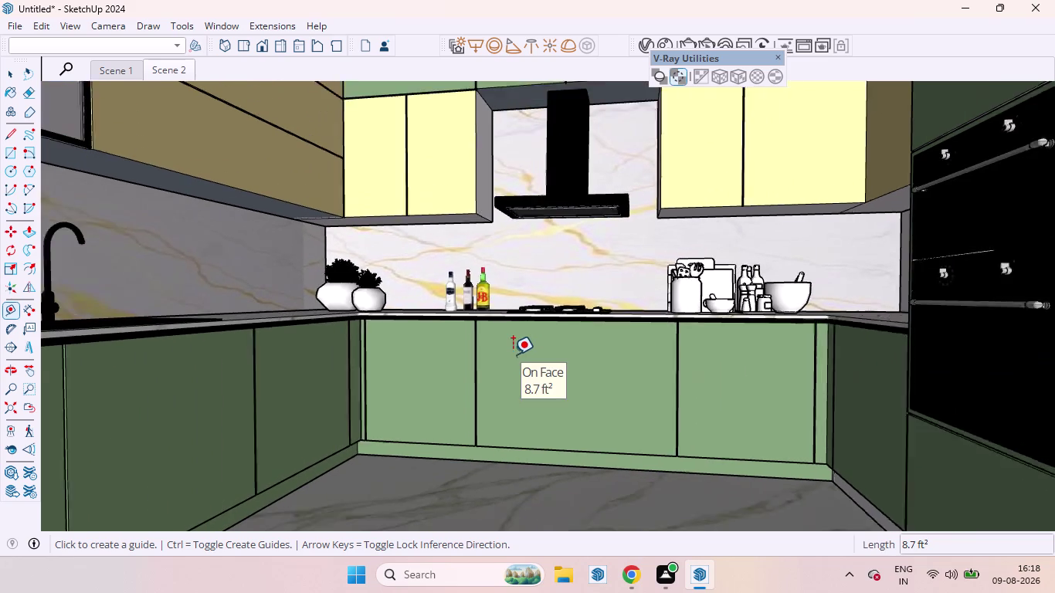
scroll(down, 3)
scroll(down, 3)
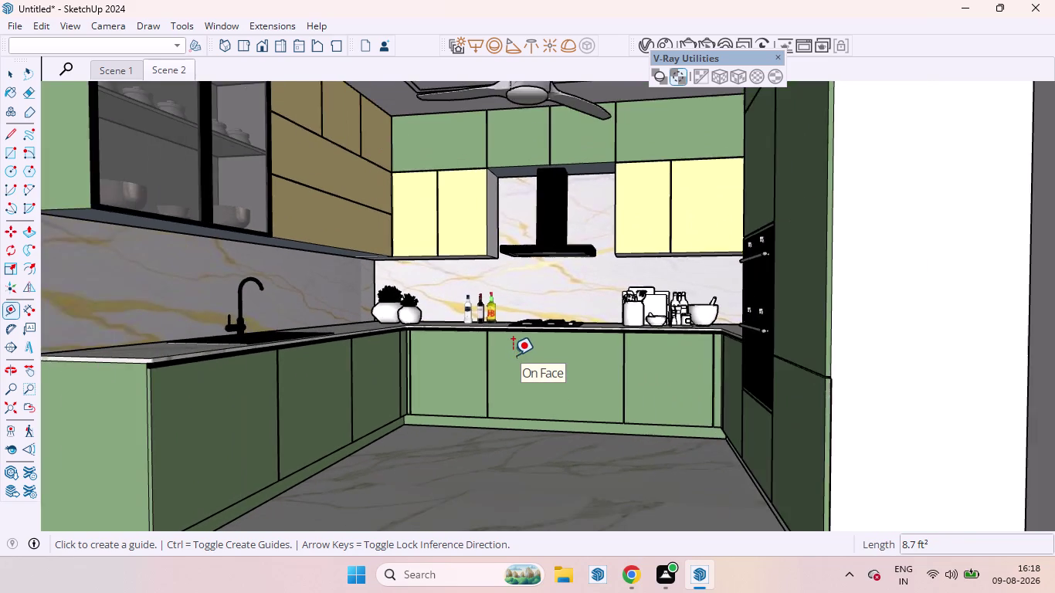
scroll(down, 3)
scroll(down, 3)
scroll(down, 3)
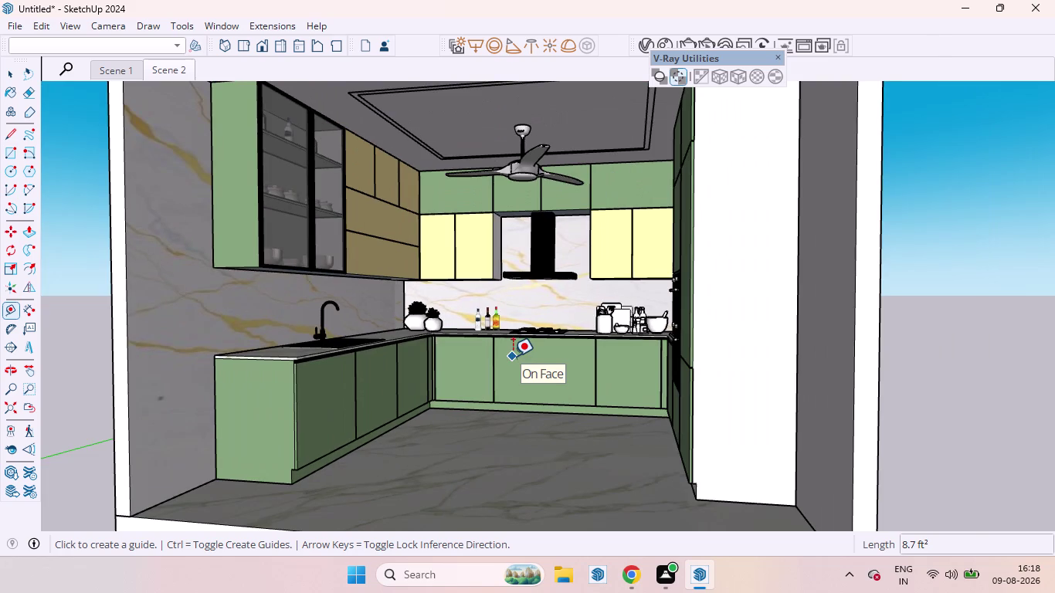
scroll(down, 3)
scroll(up, 3)
scroll(down, 3)
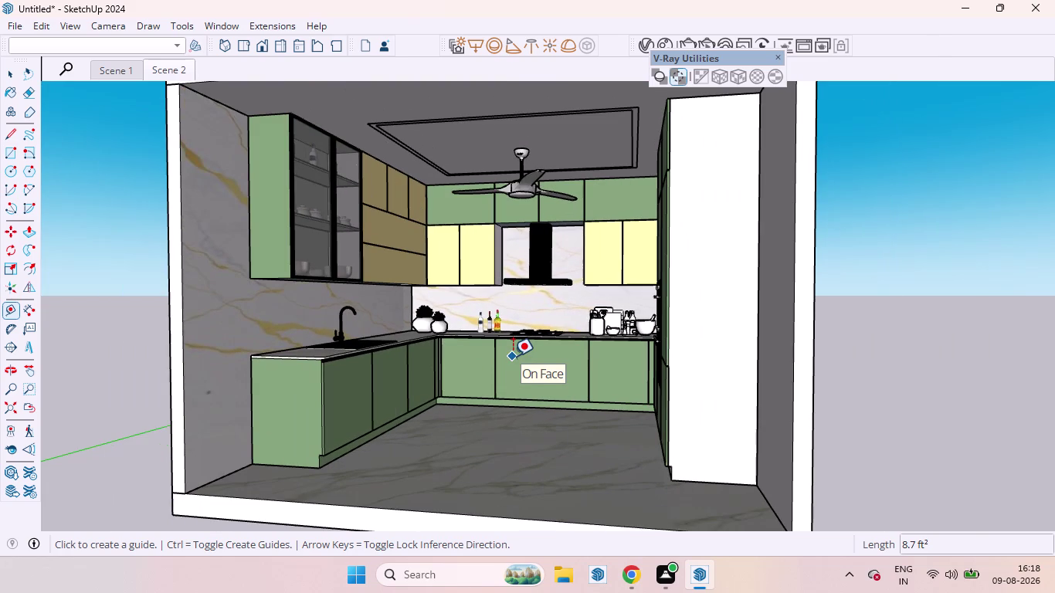
middle_drag(522, 358, 549, 362)
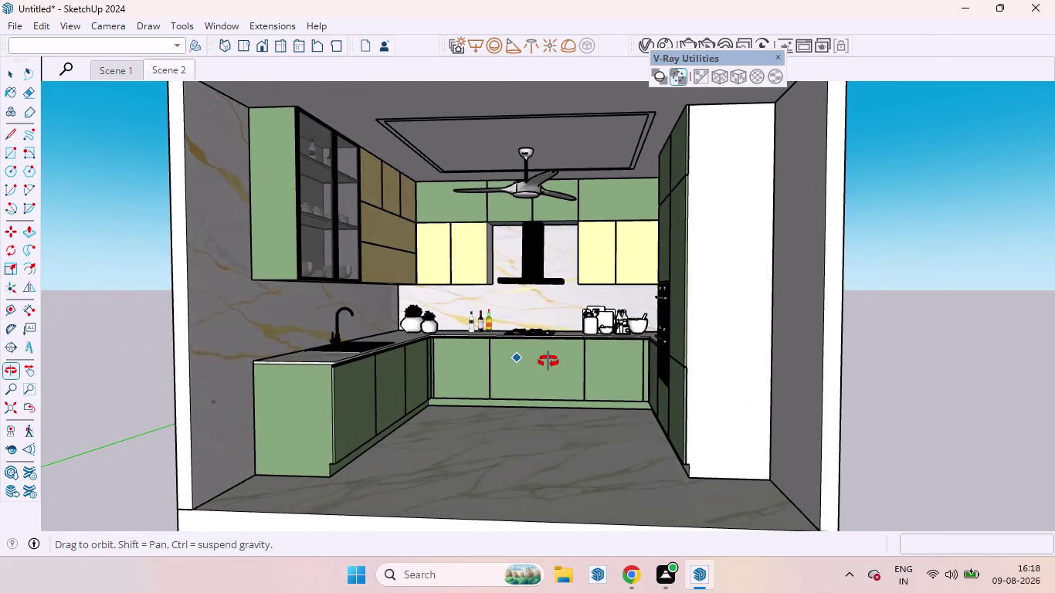
middle_drag(548, 362, 566, 363)
middle_drag(499, 365, 510, 369)
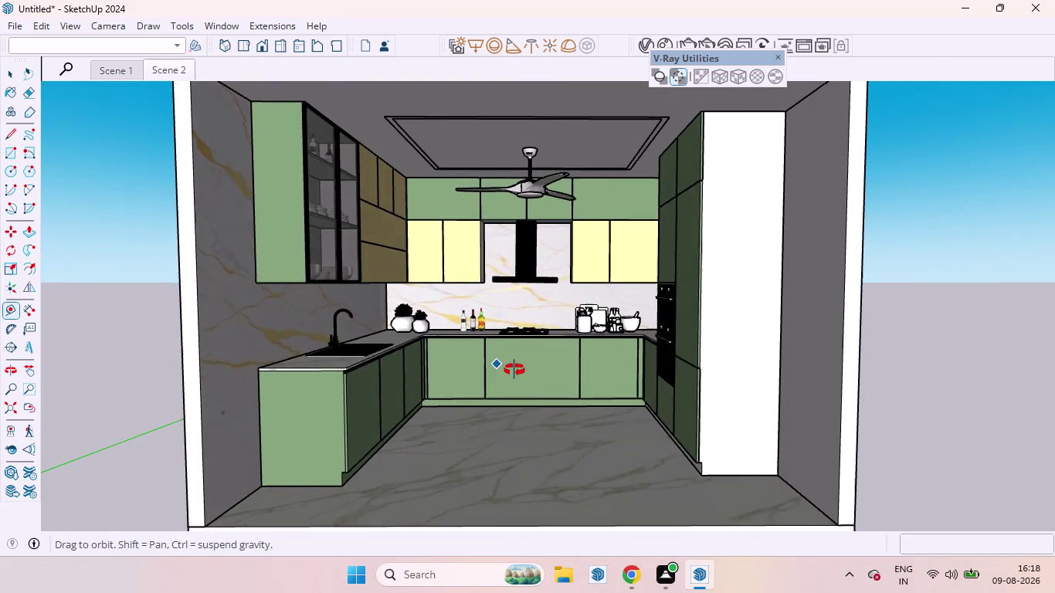
middle_drag(510, 369, 522, 371)
middle_drag(518, 372, 537, 374)
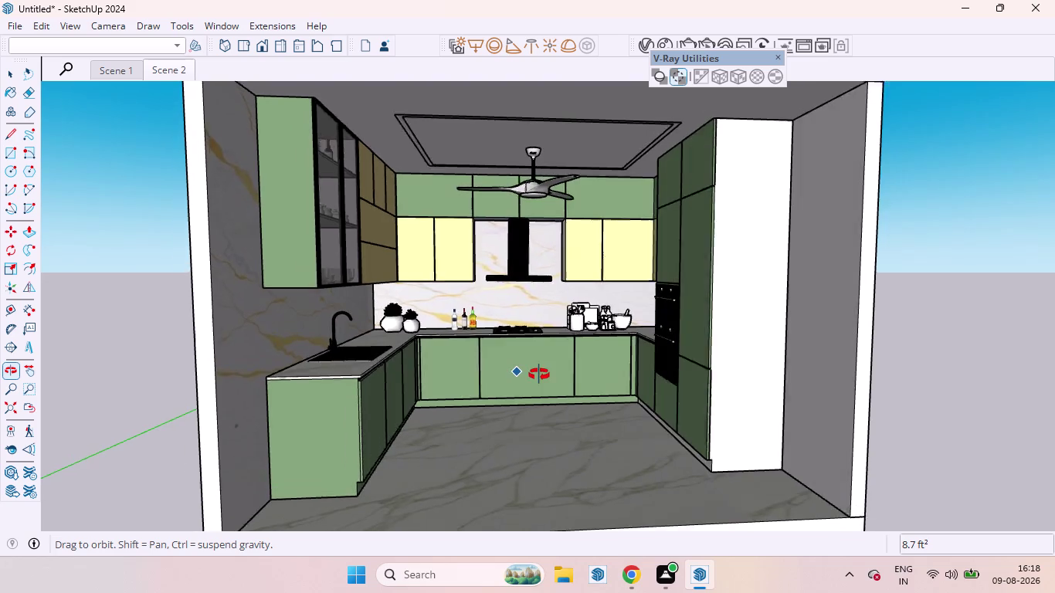
middle_drag(537, 374, 492, 379)
middle_drag(515, 361, 504, 363)
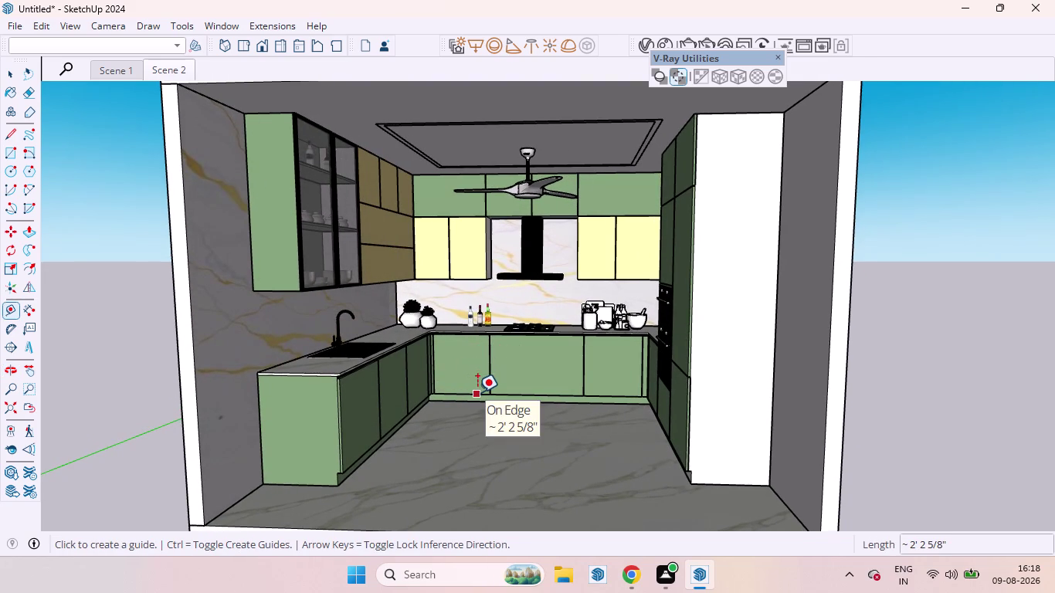
middle_drag(477, 392, 451, 391)
scroll(up, 3)
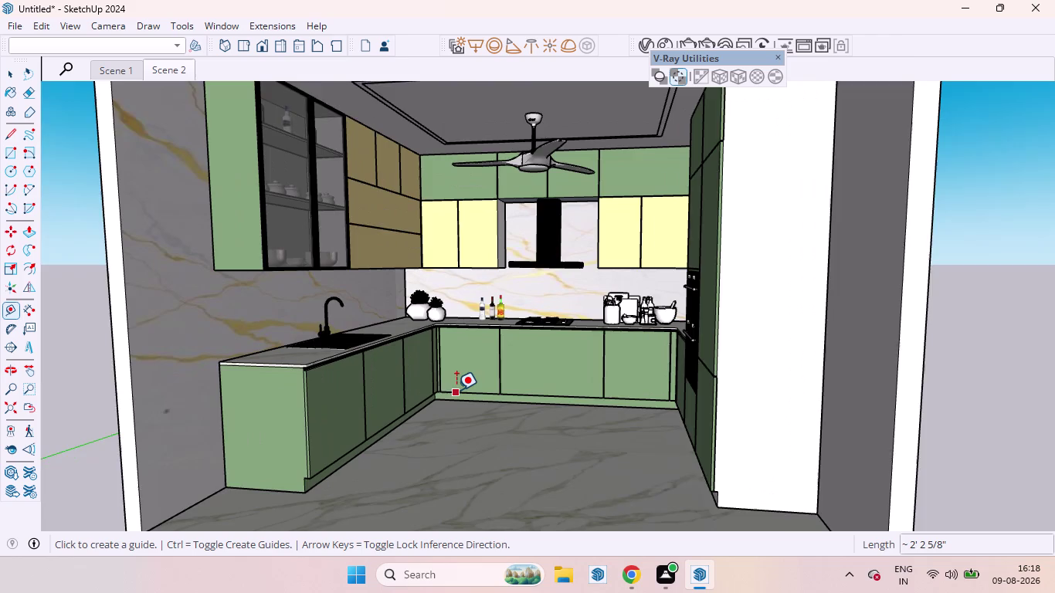
scroll(up, 3)
scroll(up, 3)
scroll(down, 3)
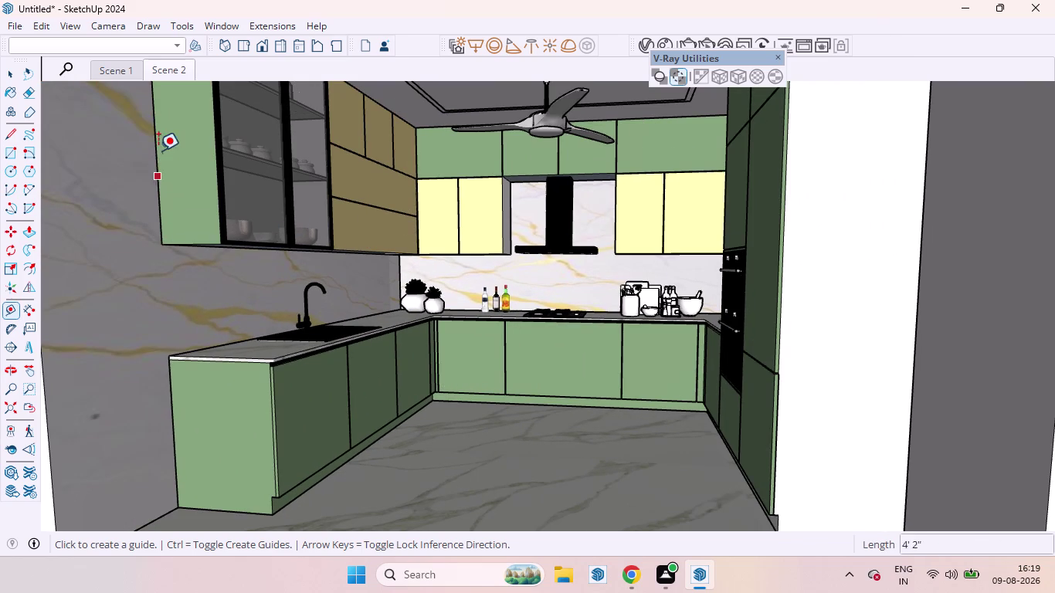
click(120, 71)
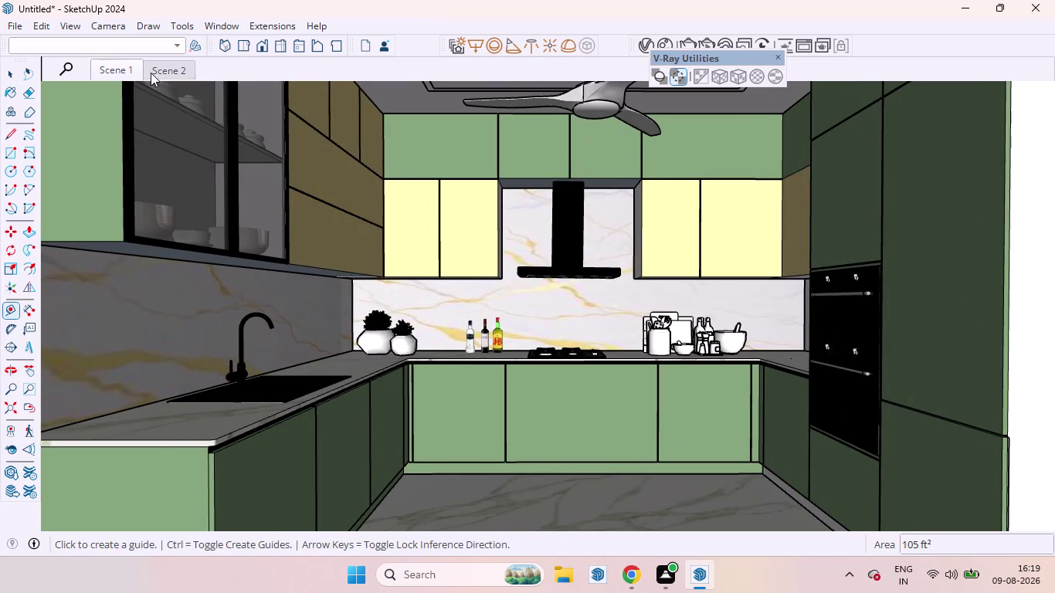
click(151, 73)
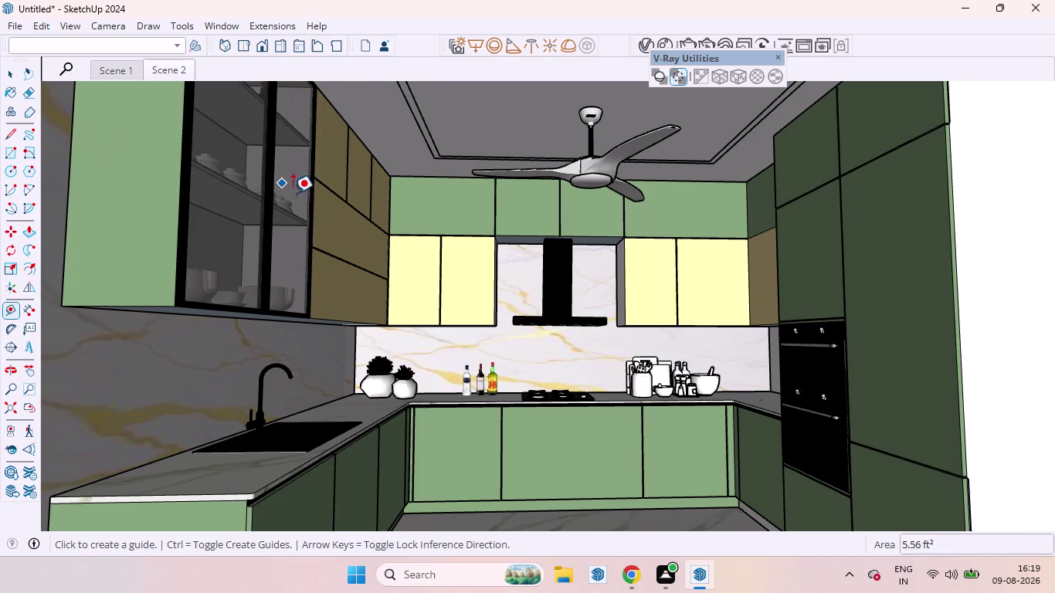
scroll(down, 3)
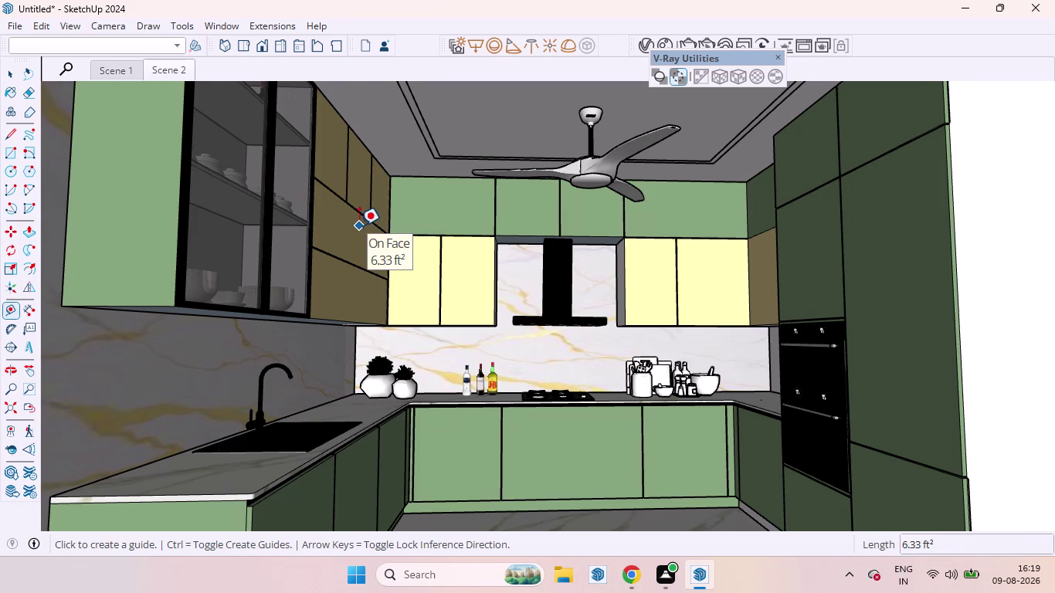
scroll(down, 3)
scroll(down, 3)
scroll(up, 3)
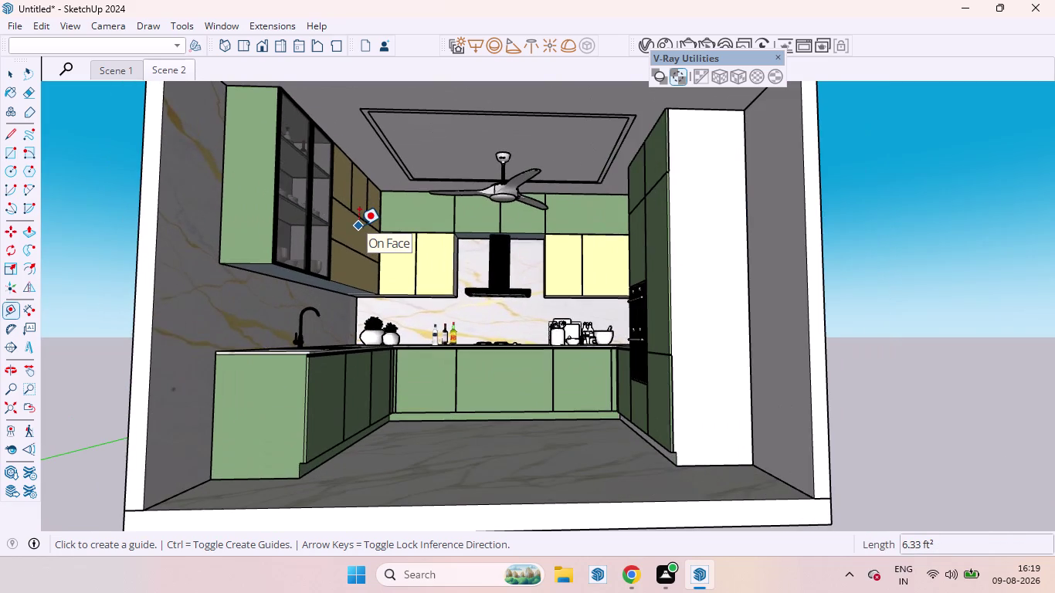
scroll(up, 3)
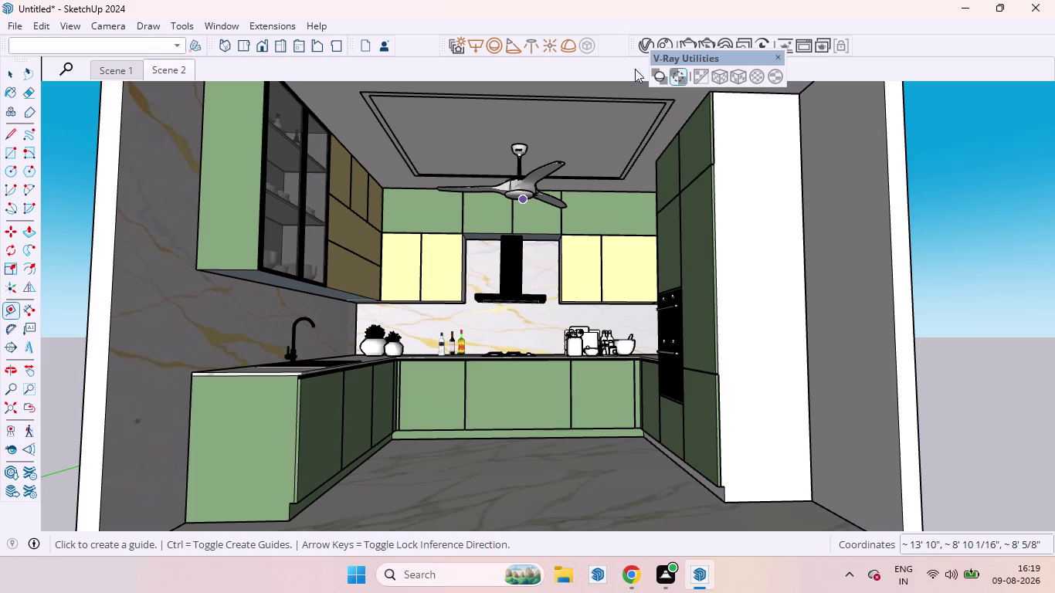
Place a blue-axis-locked guide below the countertop front edge with Tape Measure.
scroll(up, 3)
scroll(up, 3)
scroll(up, 3)
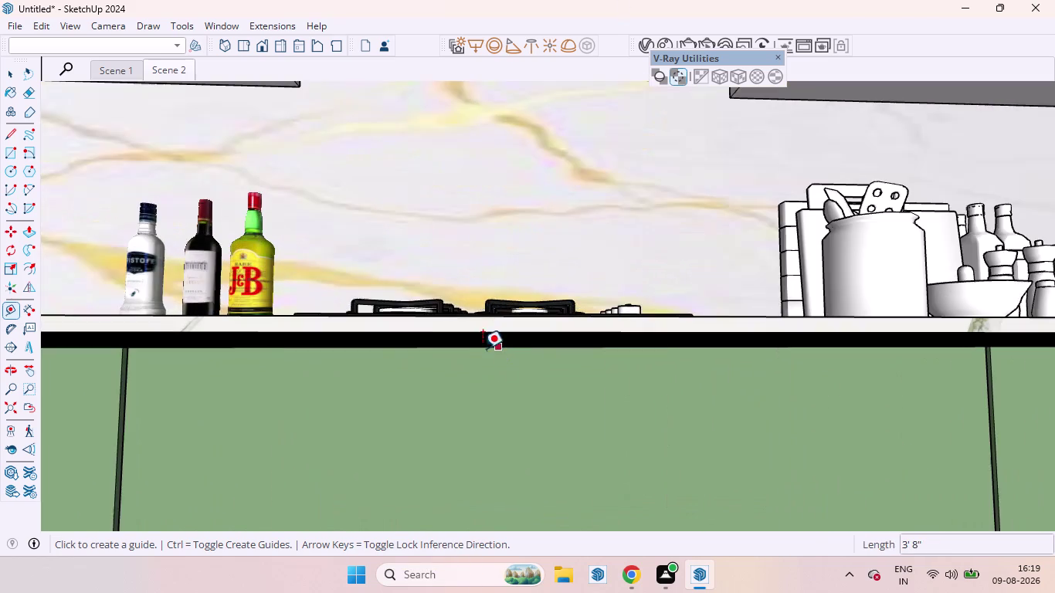
middle_drag(375, 354, 449, 415)
scroll(down, 3)
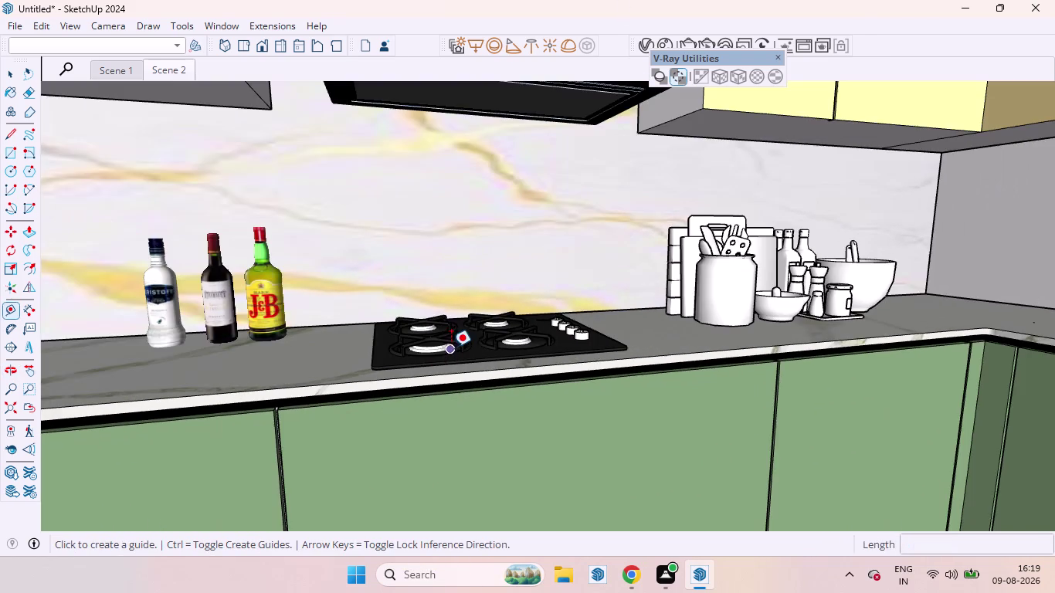
scroll(up, 3)
click(452, 389)
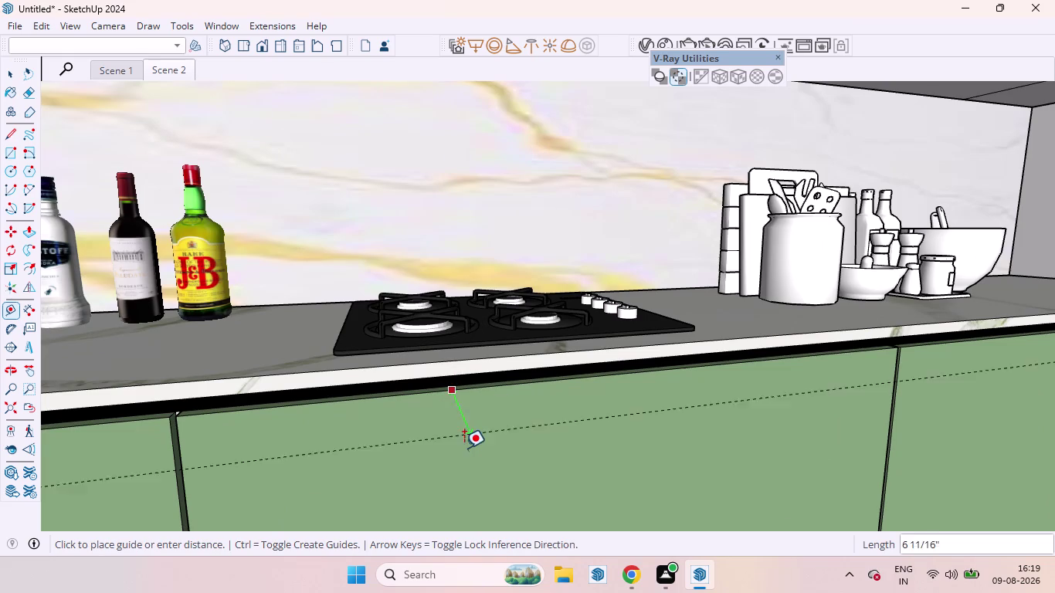
scroll(down, 3)
scroll(down, 3)
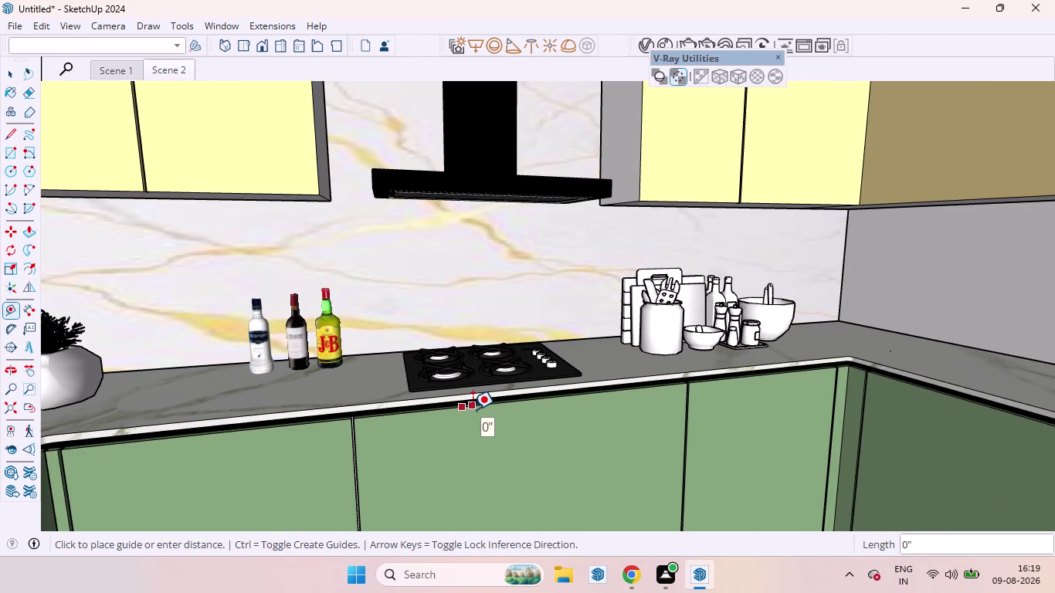
scroll(down, 3)
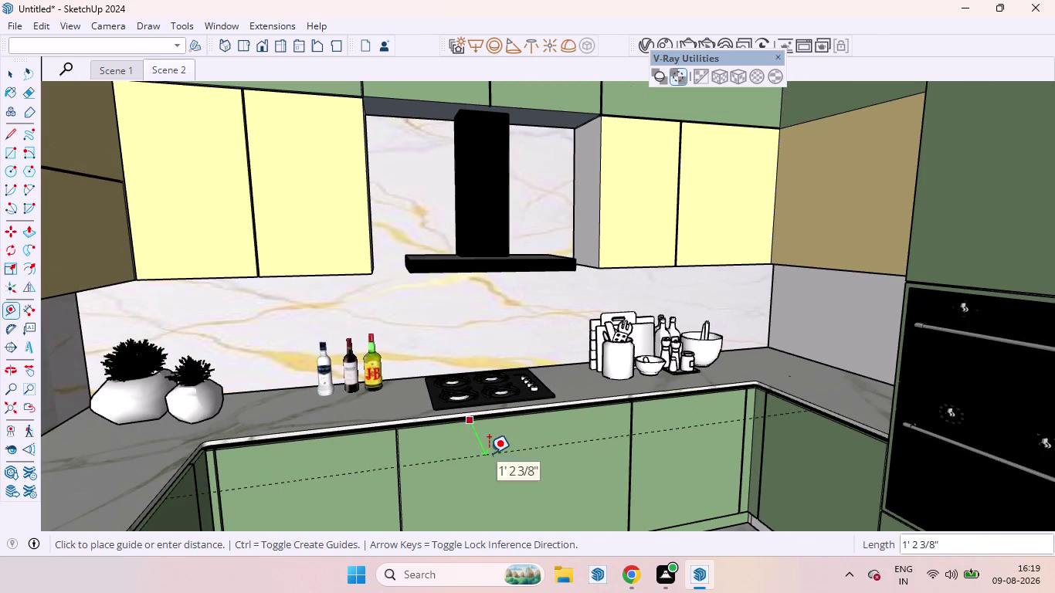
key(Up)
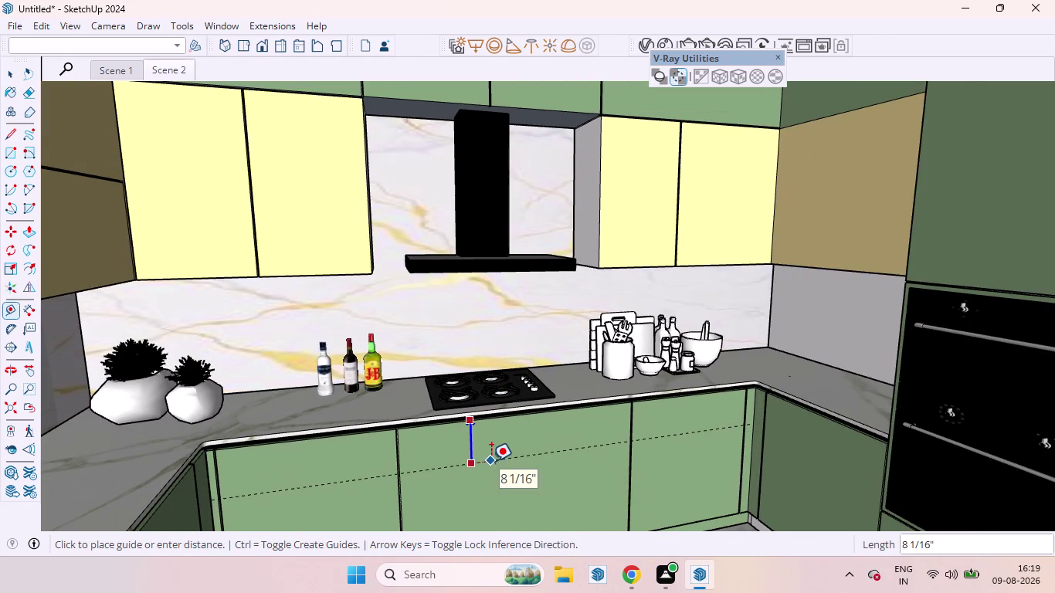
click(492, 461)
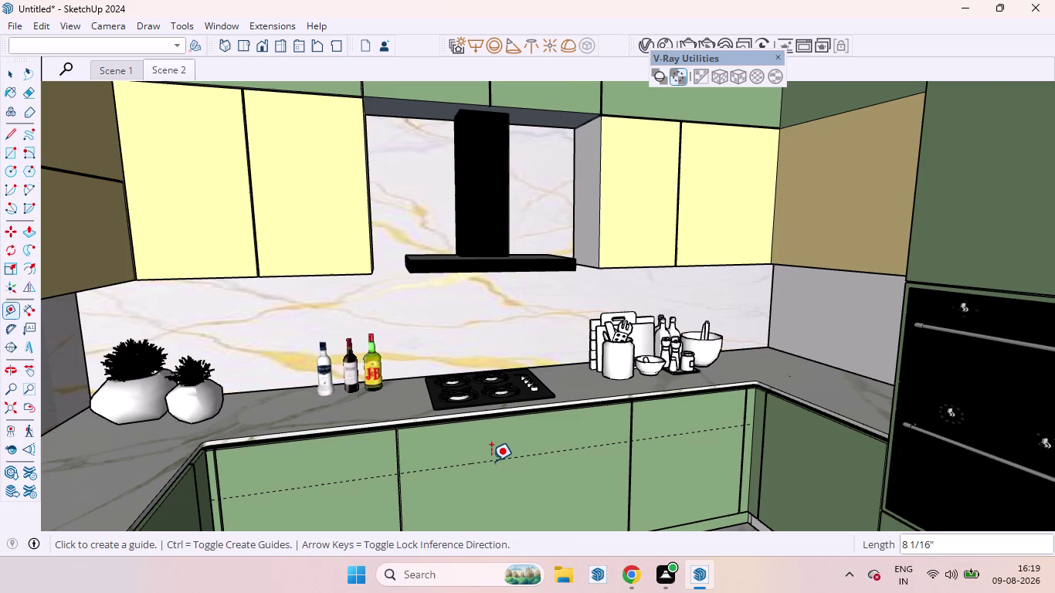
scroll(down, 3)
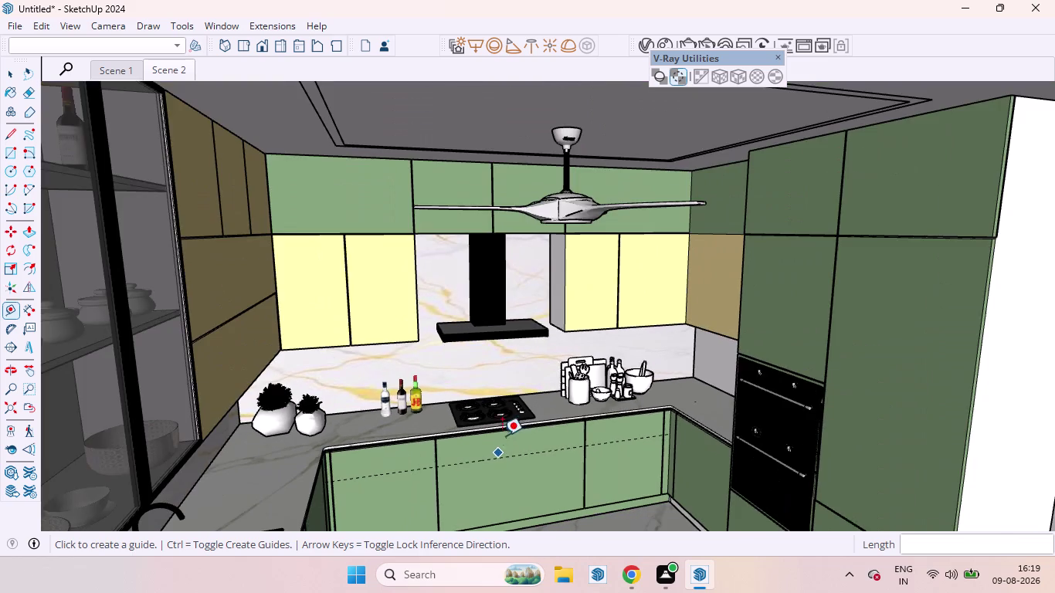
scroll(up, 3)
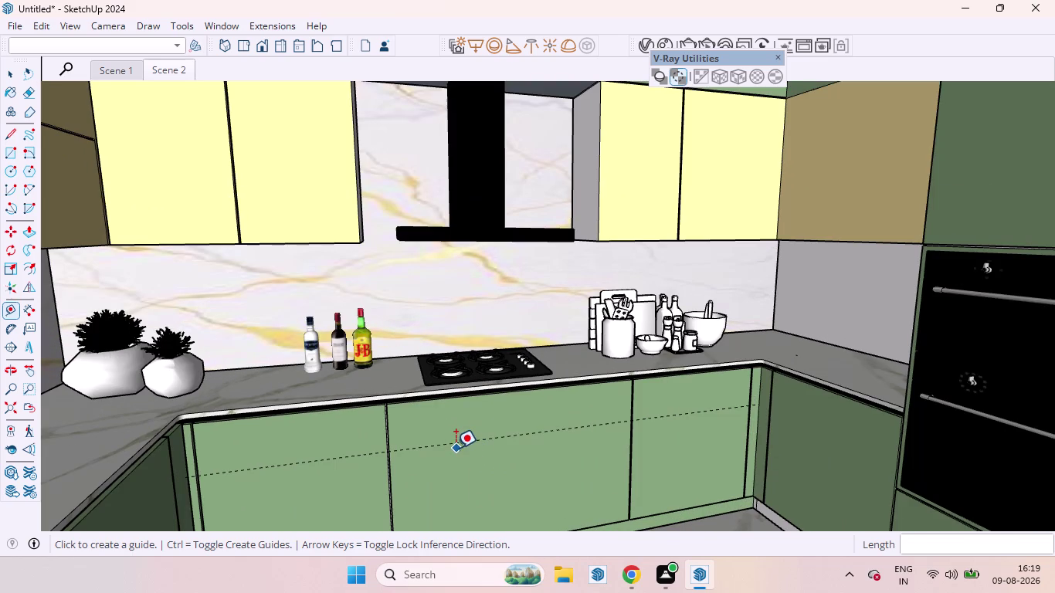
Measure from the first guide to place a second one lower on the cabinet fronts.
click(453, 445)
scroll(down, 3)
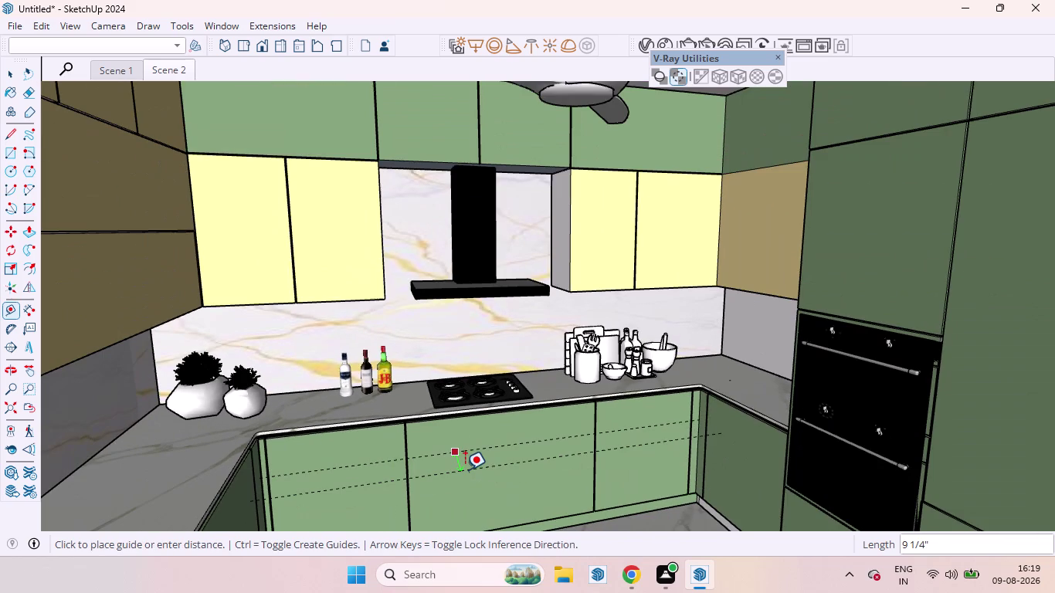
key(Up)
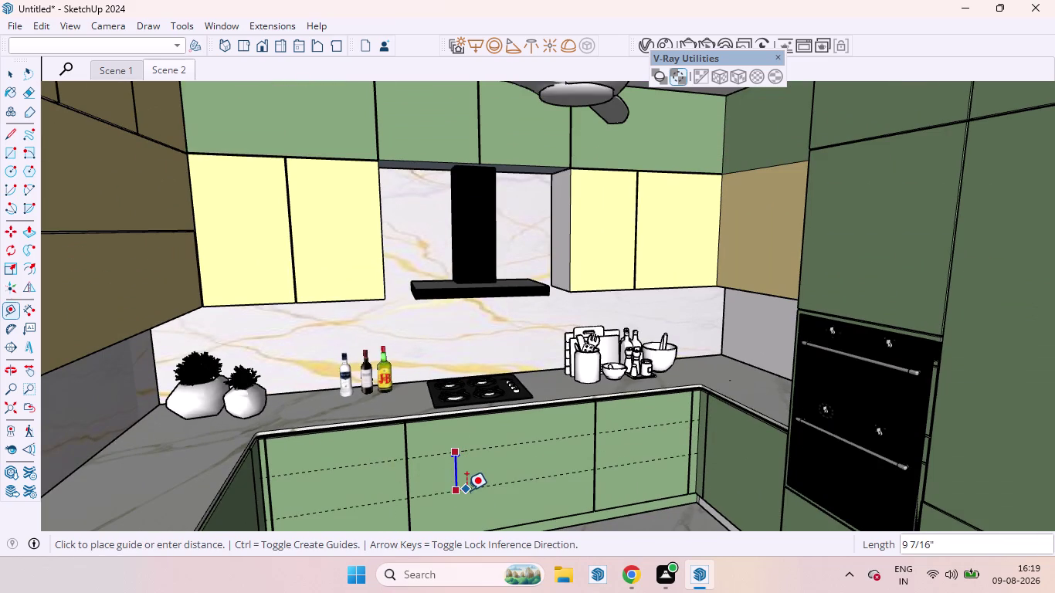
middle_drag(467, 491, 464, 448)
scroll(down, 3)
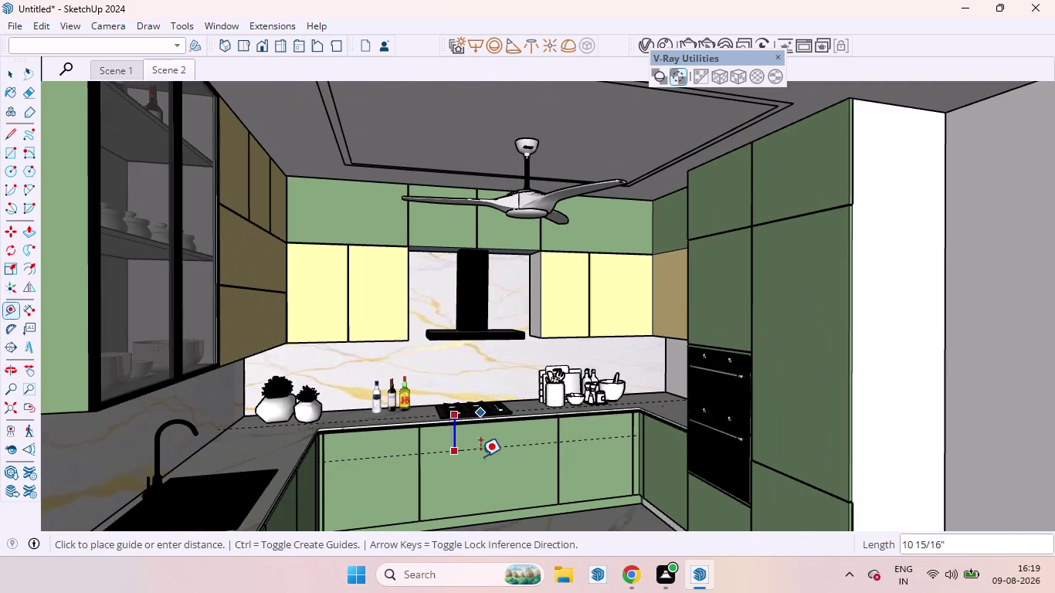
scroll(up, 3)
scroll(up, 3)
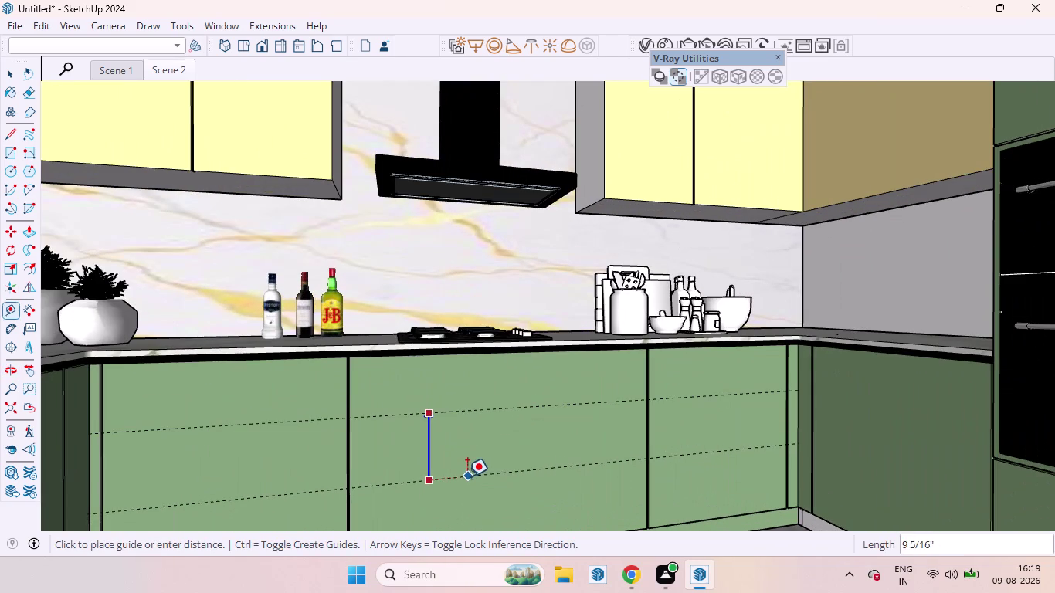
click(462, 468)
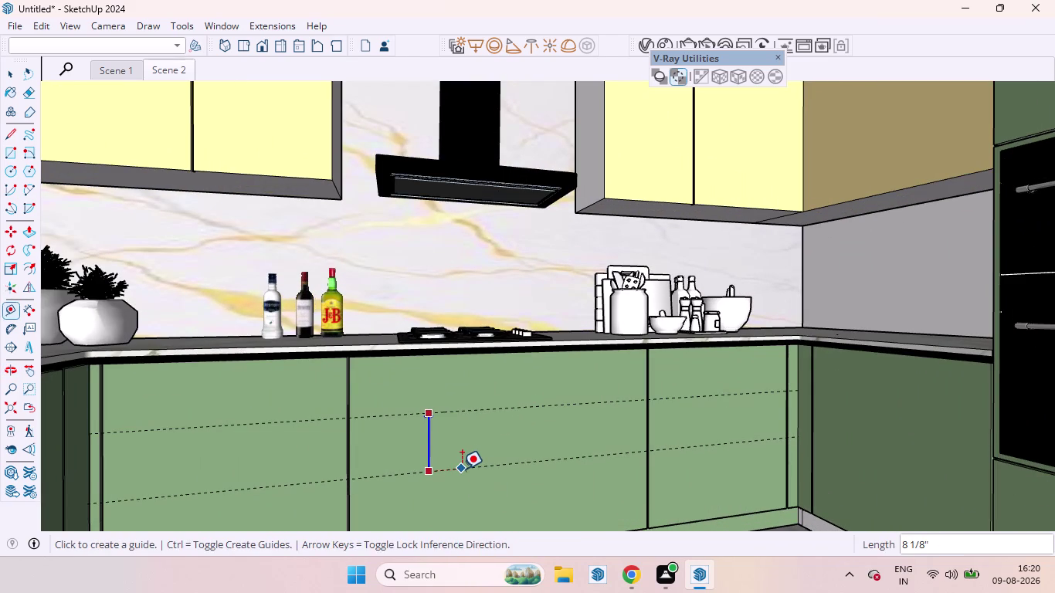
key(space)
scroll(down, 3)
scroll(up, 3)
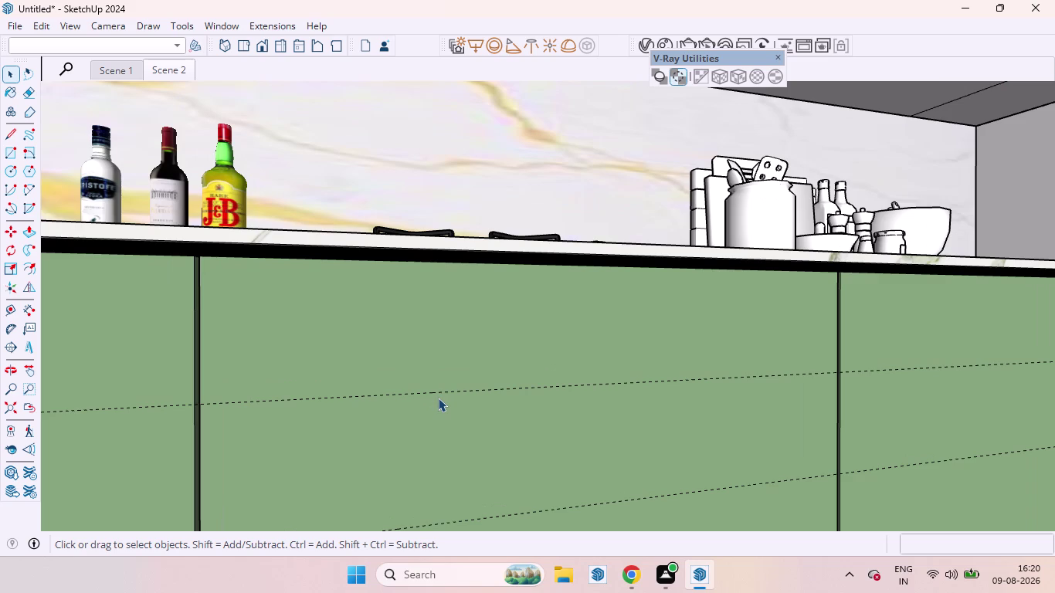
Draw a line across the cabinet front along the upper guide.
key(l)
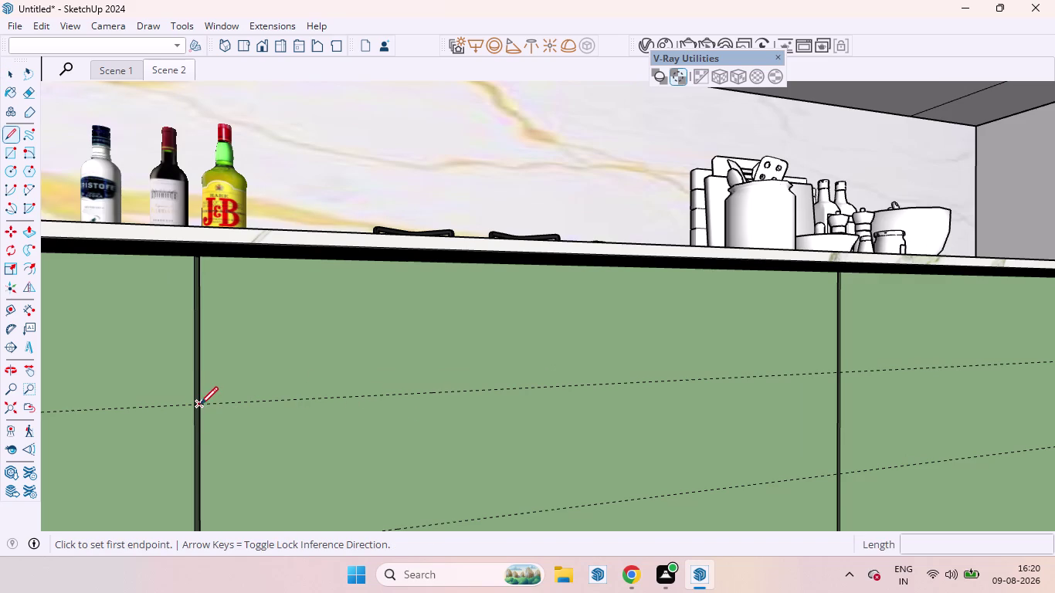
click(200, 405)
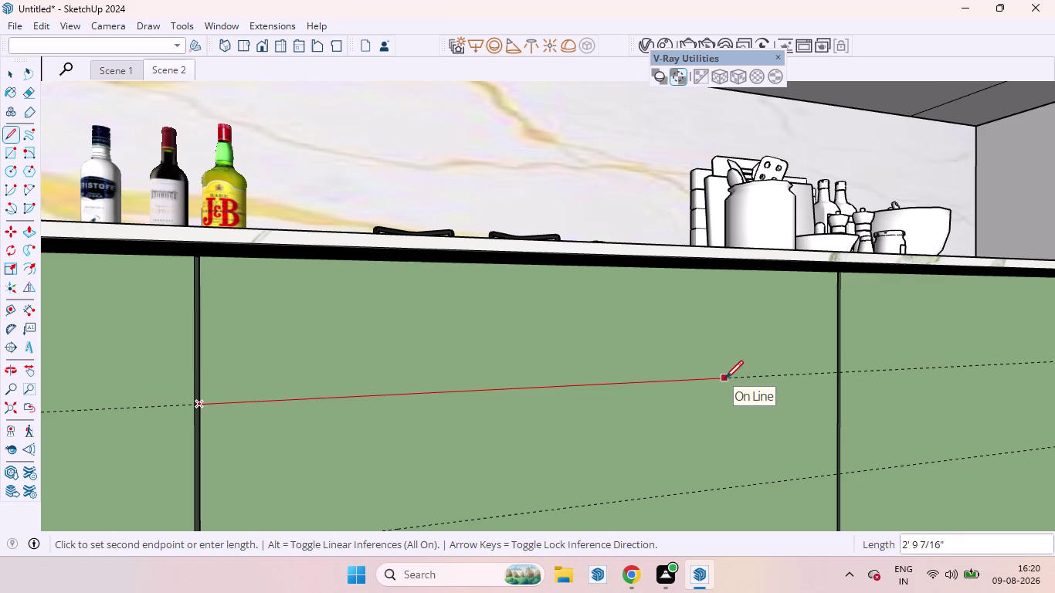
click(836, 376)
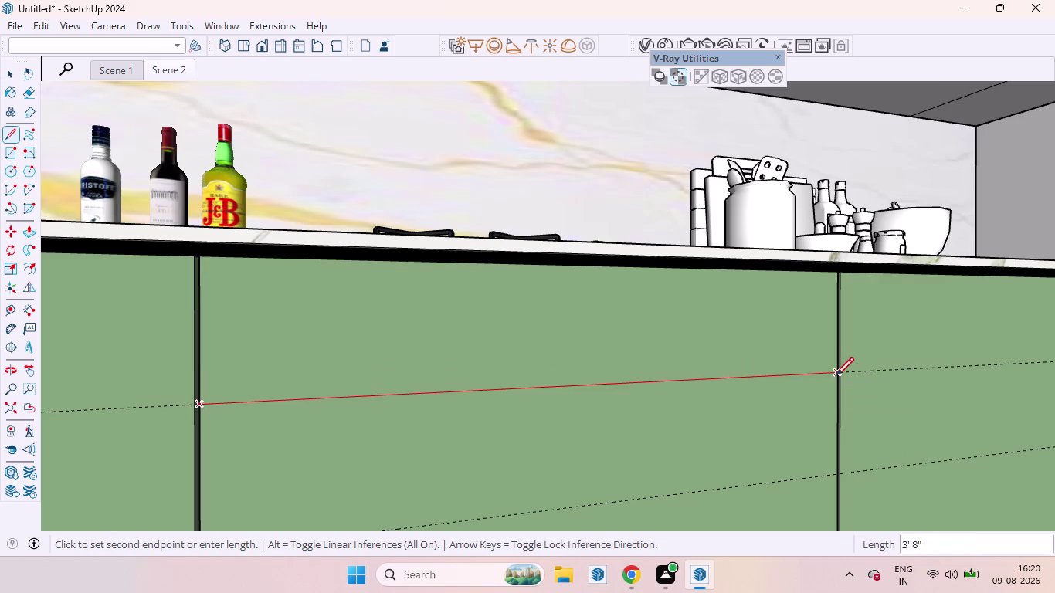
scroll(down, 3)
scroll(down, 3)
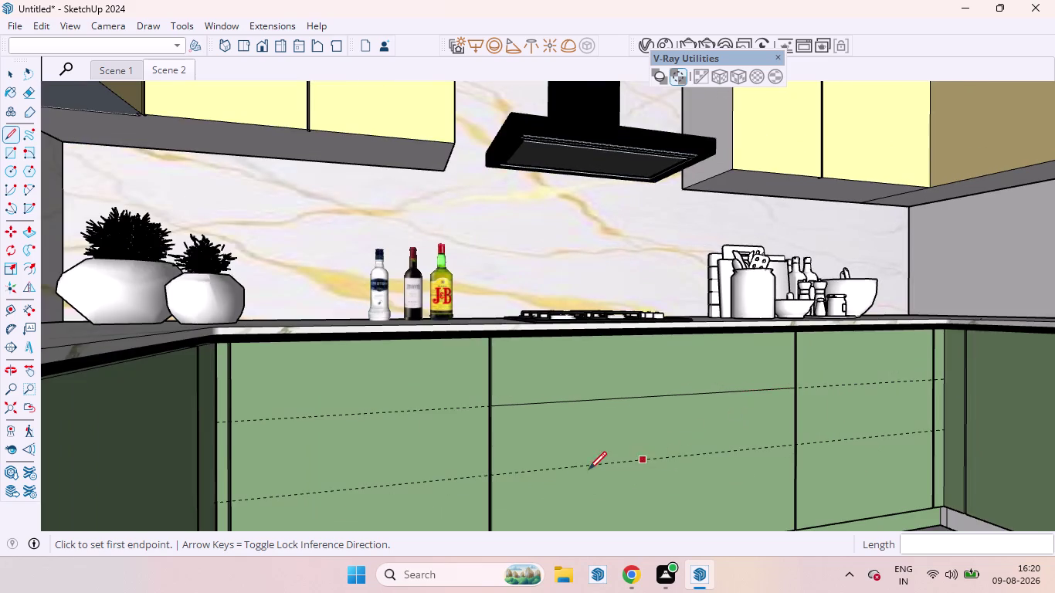
scroll(up, 3)
scroll(up, 3)
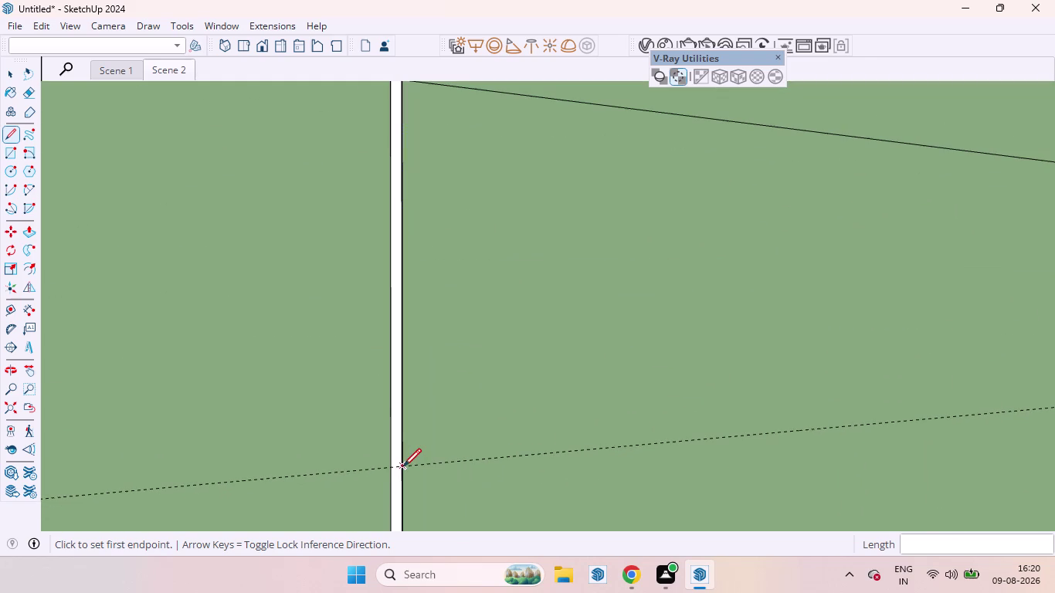
Draw a second line along the lower guide to the cabinet edge.
click(403, 466)
scroll(down, 3)
scroll(down, 3)
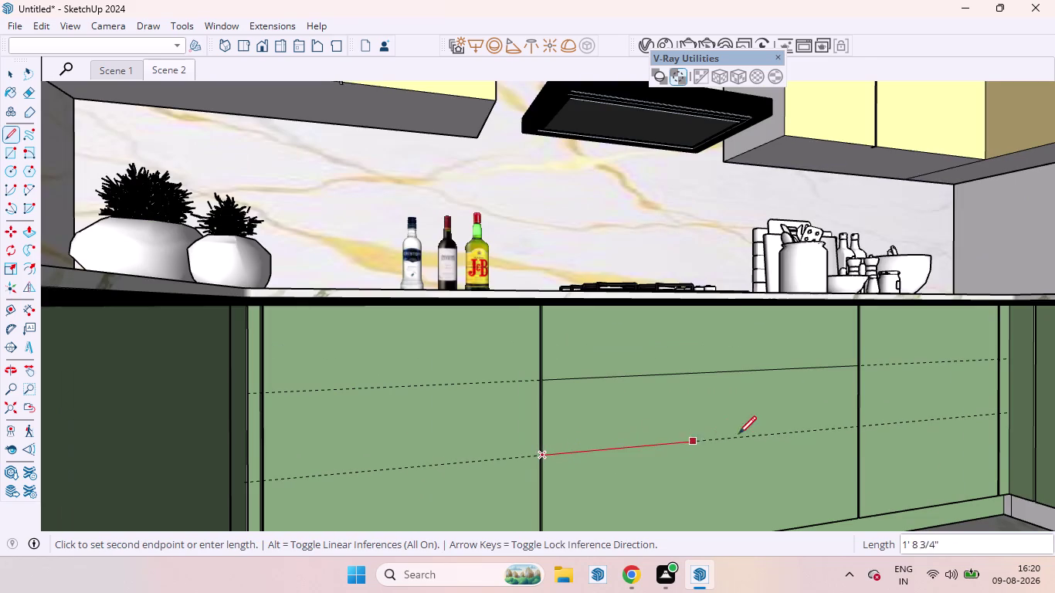
scroll(up, 3)
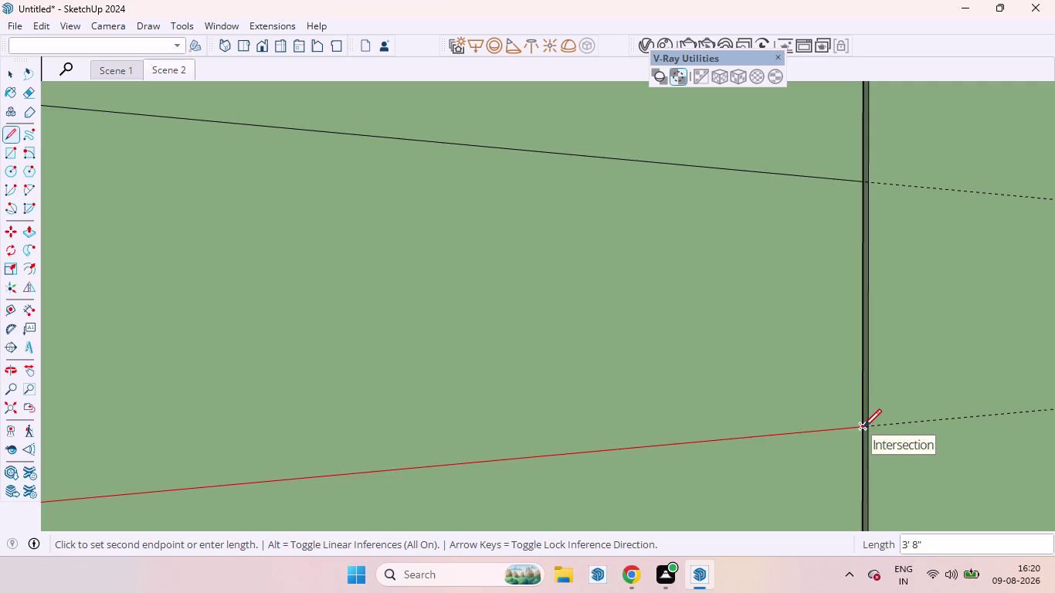
click(863, 427)
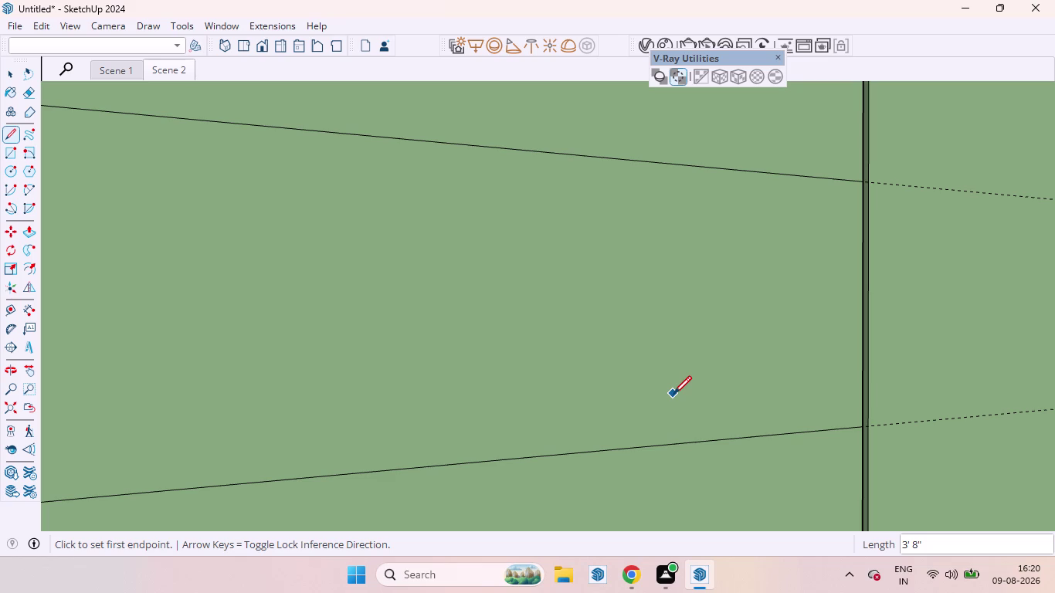
scroll(down, 3)
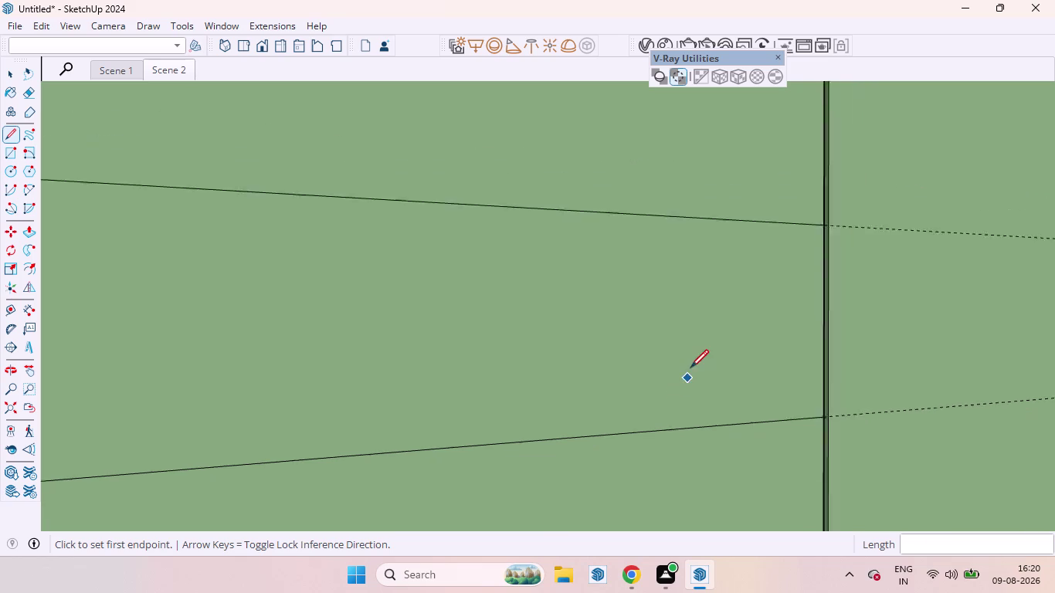
scroll(down, 3)
scroll(down, 3)
scroll(down, 3)
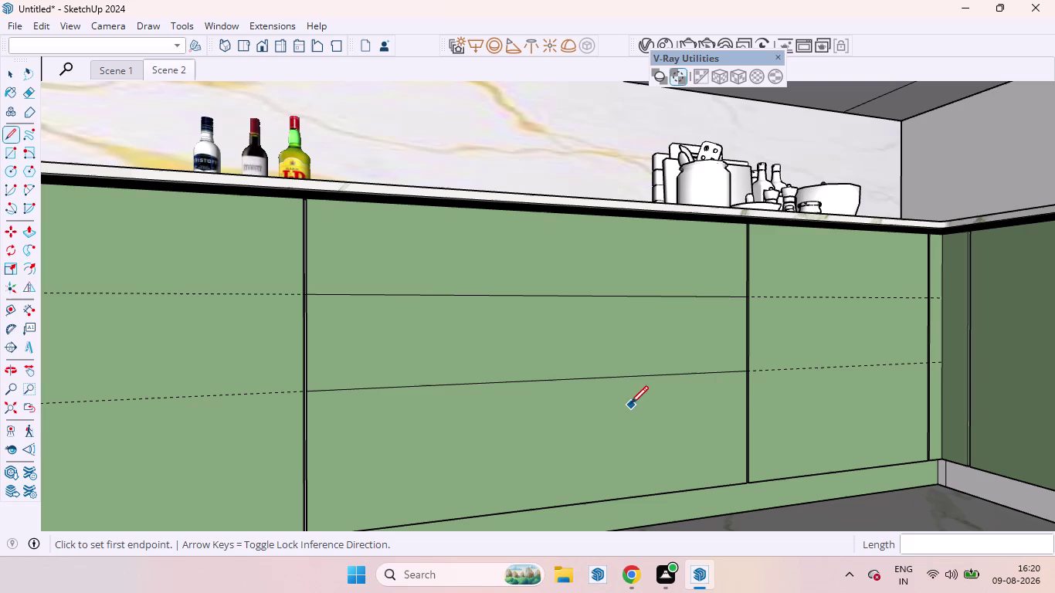
Zoom in on the cabinet front and select the horizontal dividing line.
key(space)
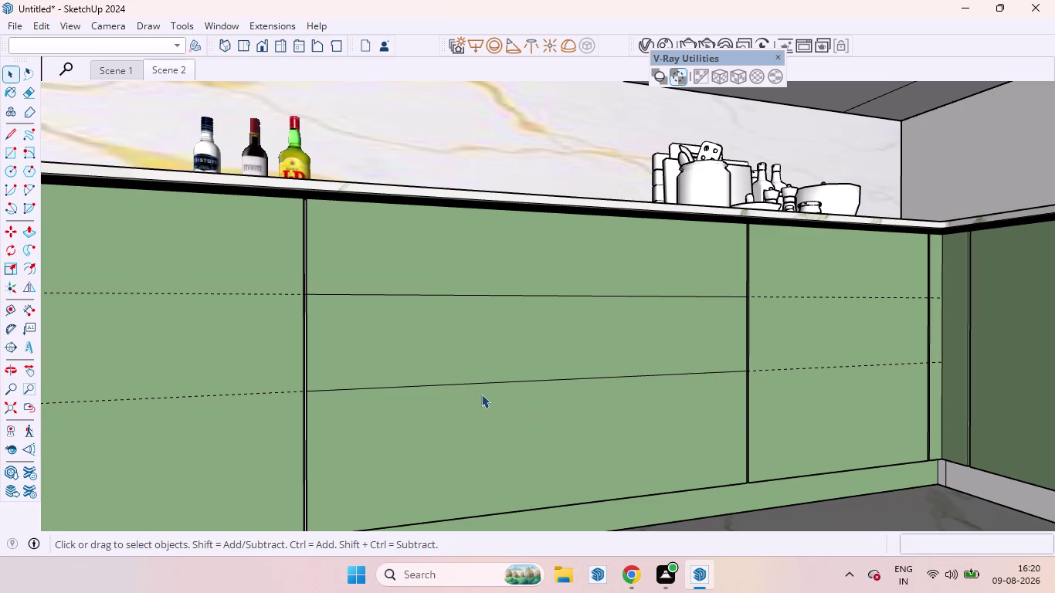
scroll(up, 3)
scroll(up, 3)
middle_drag(383, 296, 383, 297)
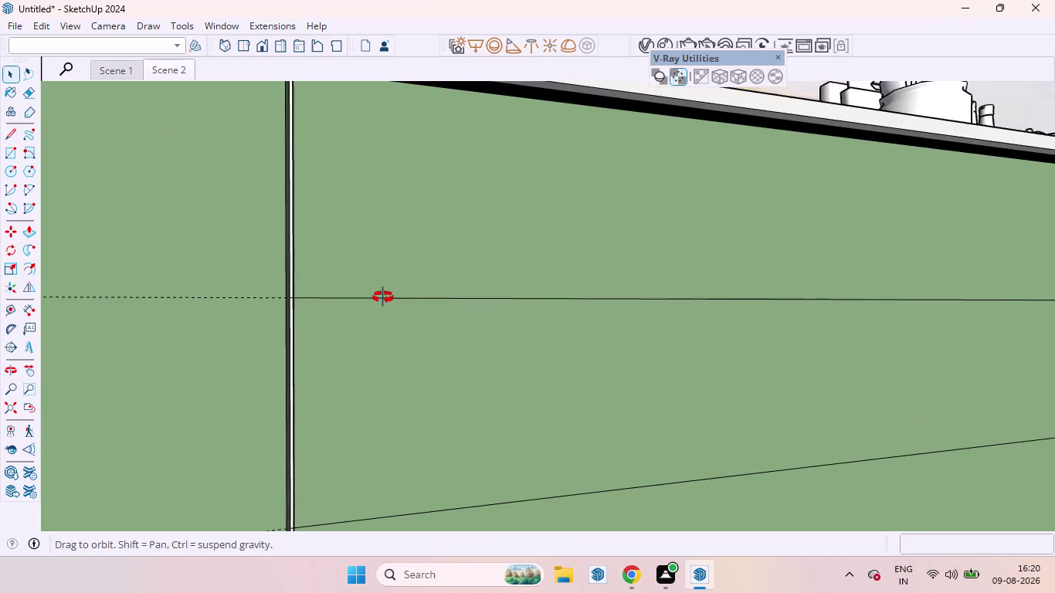
middle_drag(383, 297, 353, 327)
scroll(up, 3)
click(340, 319)
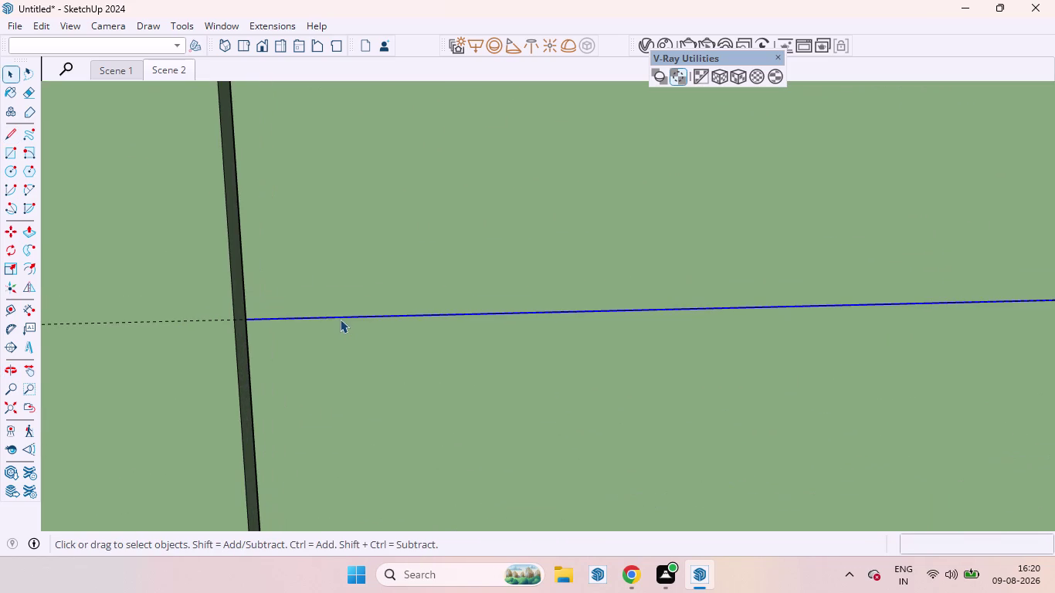
Copy the dividing line twice with Move, at 3 mm and 6 mm offsets.
key(m)
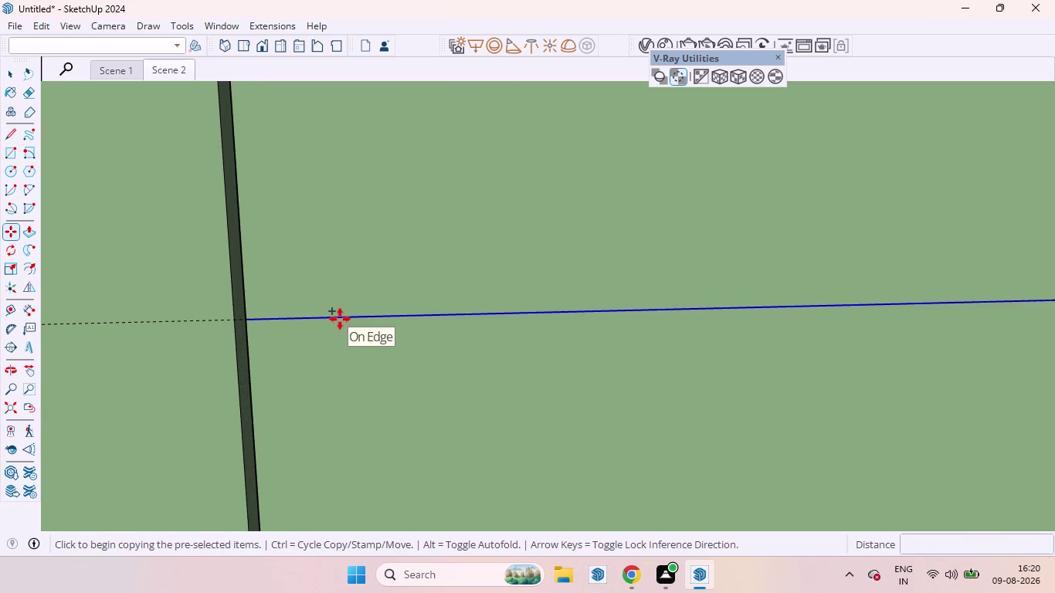
click(340, 319)
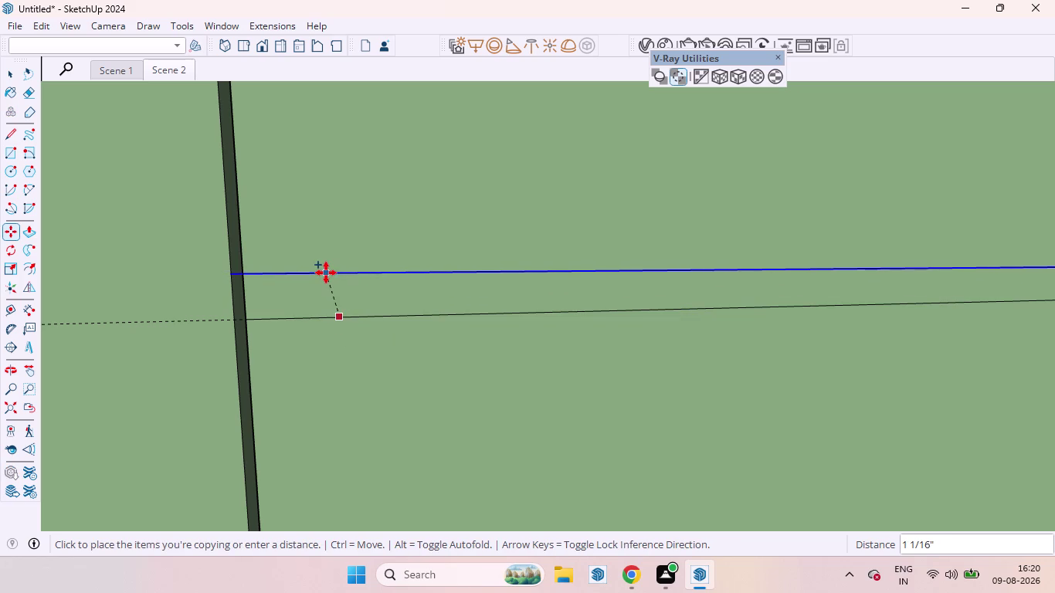
key(Up)
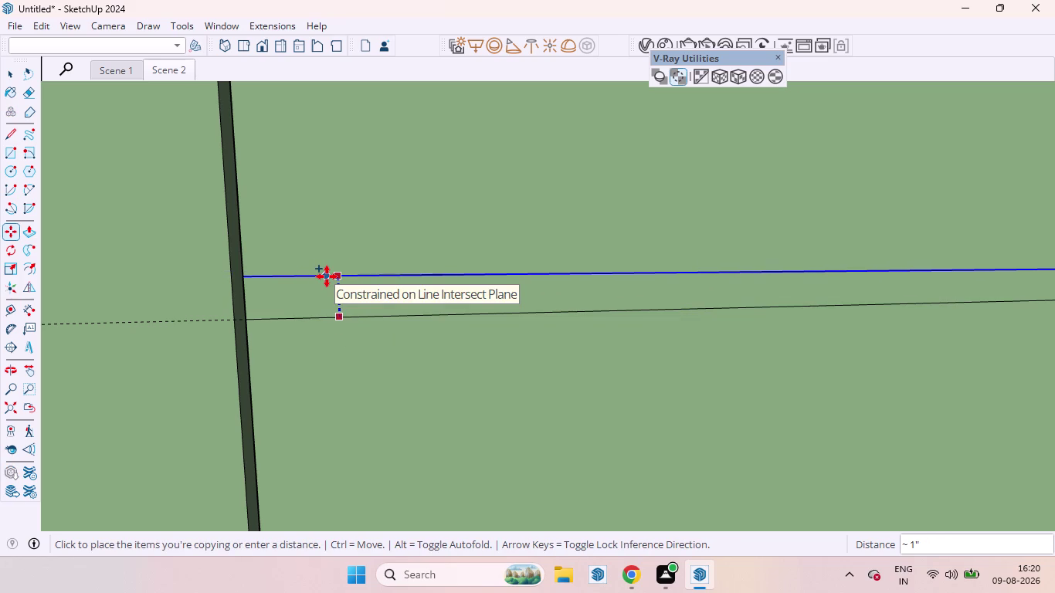
text(3MM)
key(Return)
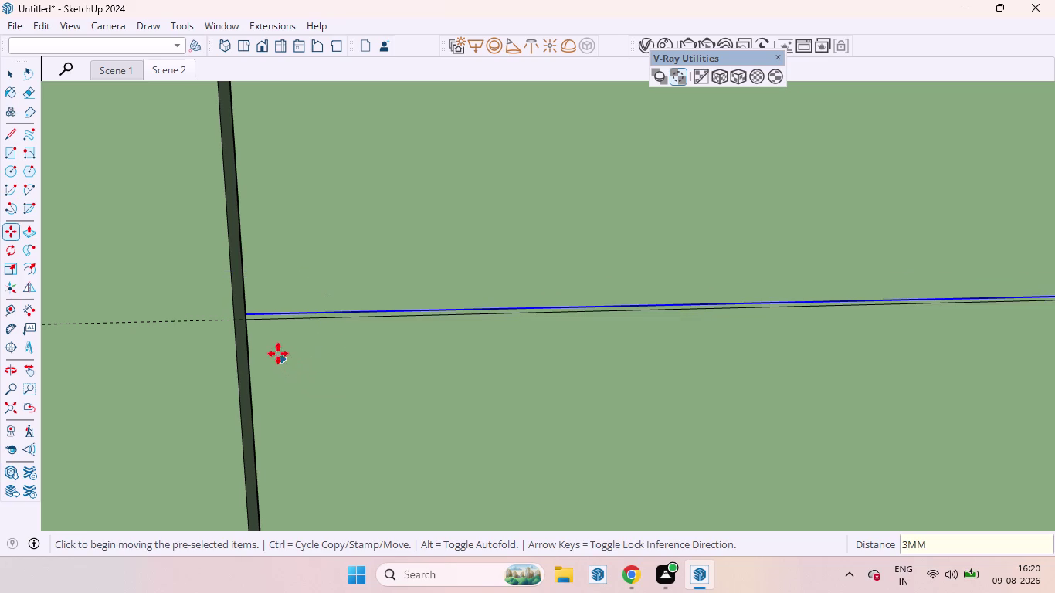
scroll(up, 3)
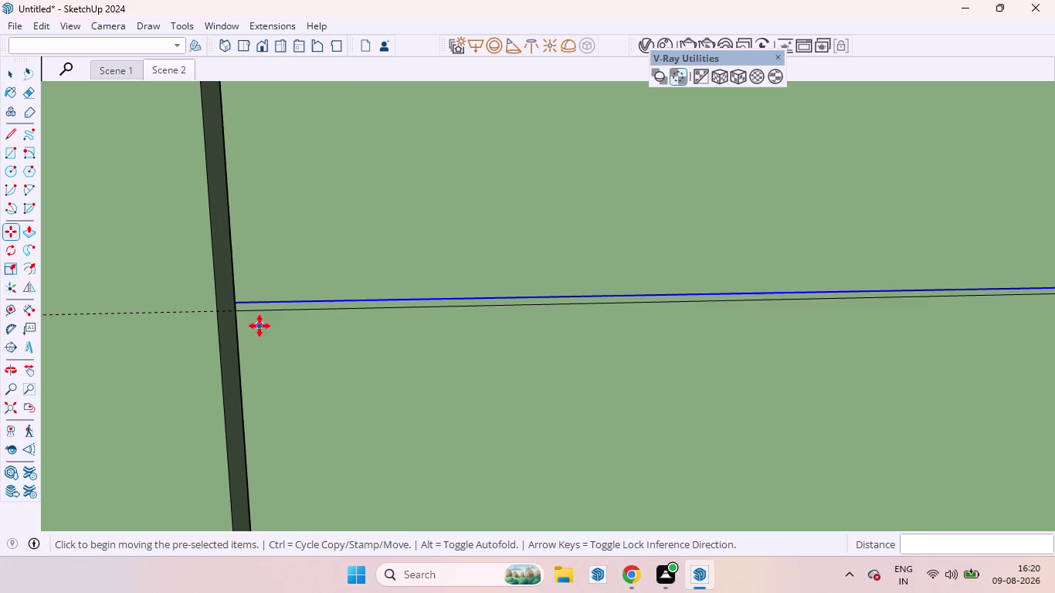
click(240, 305)
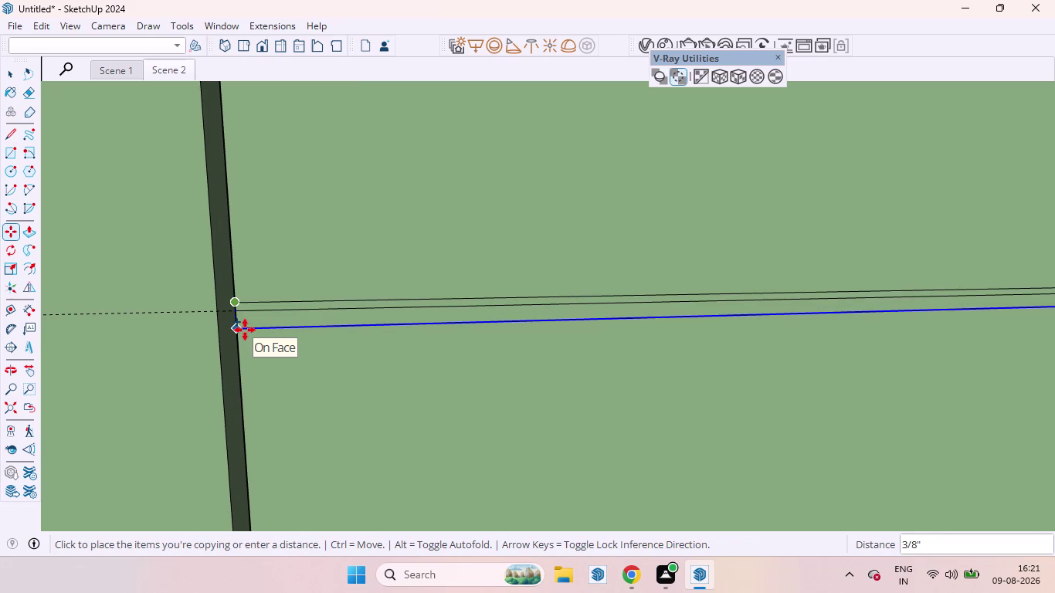
text(6MM)
key(Return)
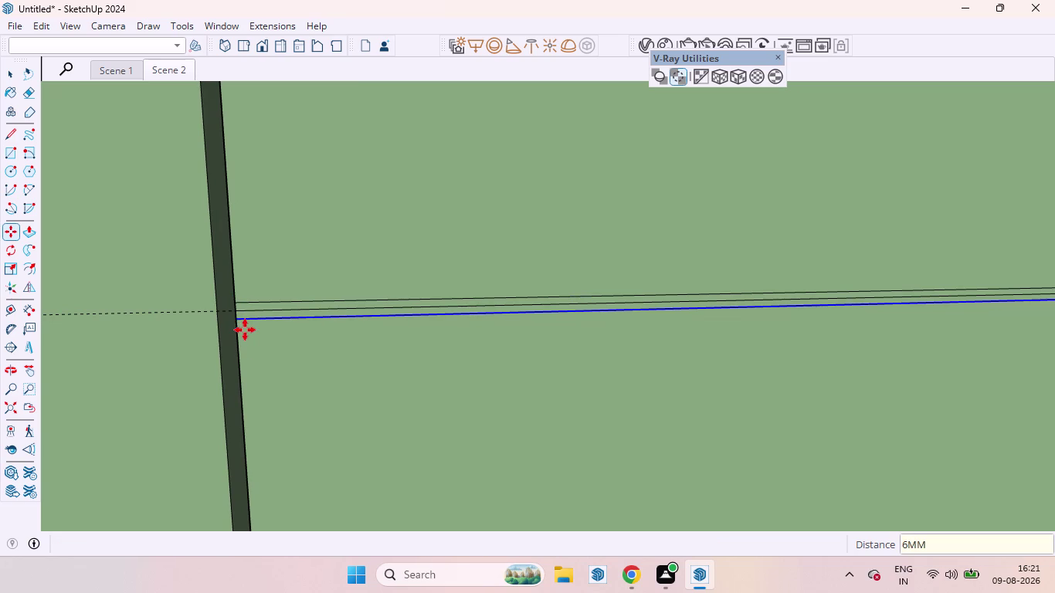
key(space)
Remove the original middle line and select the thin strip face.
click(255, 309)
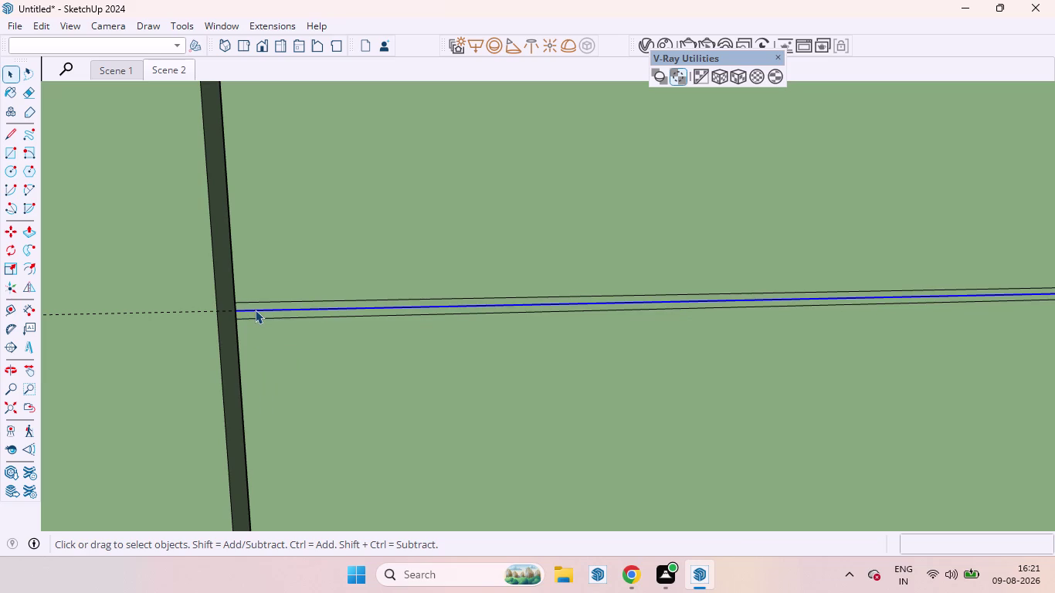
key(BackSpace)
key(Delete)
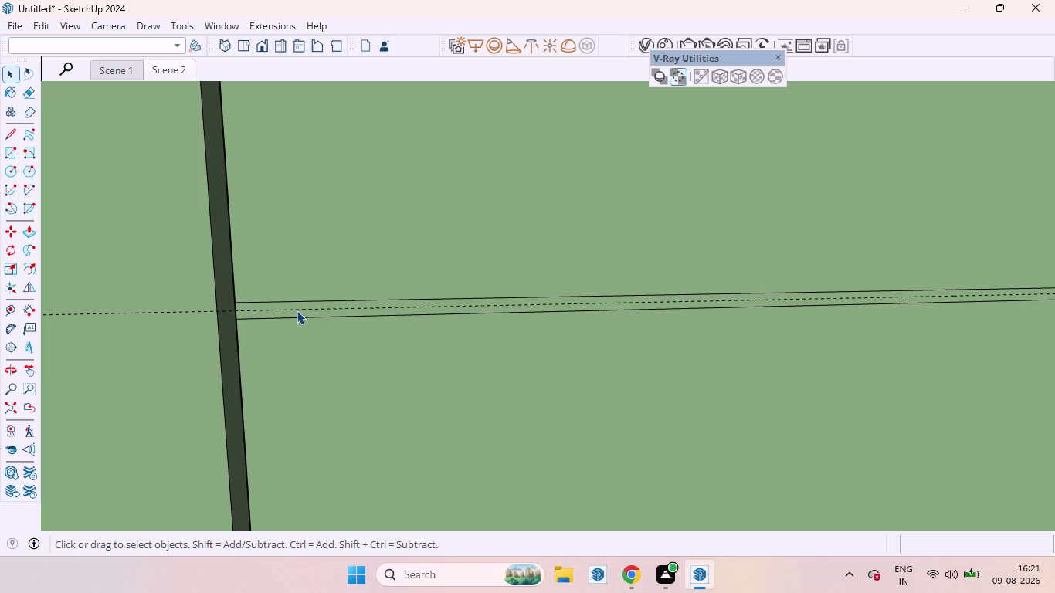
click(297, 311)
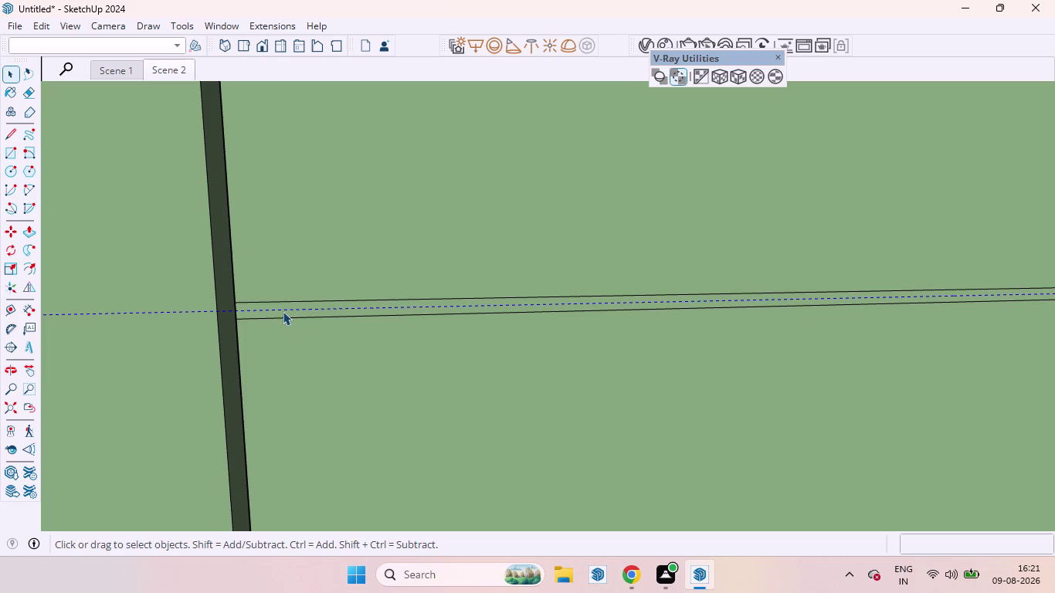
click(288, 315)
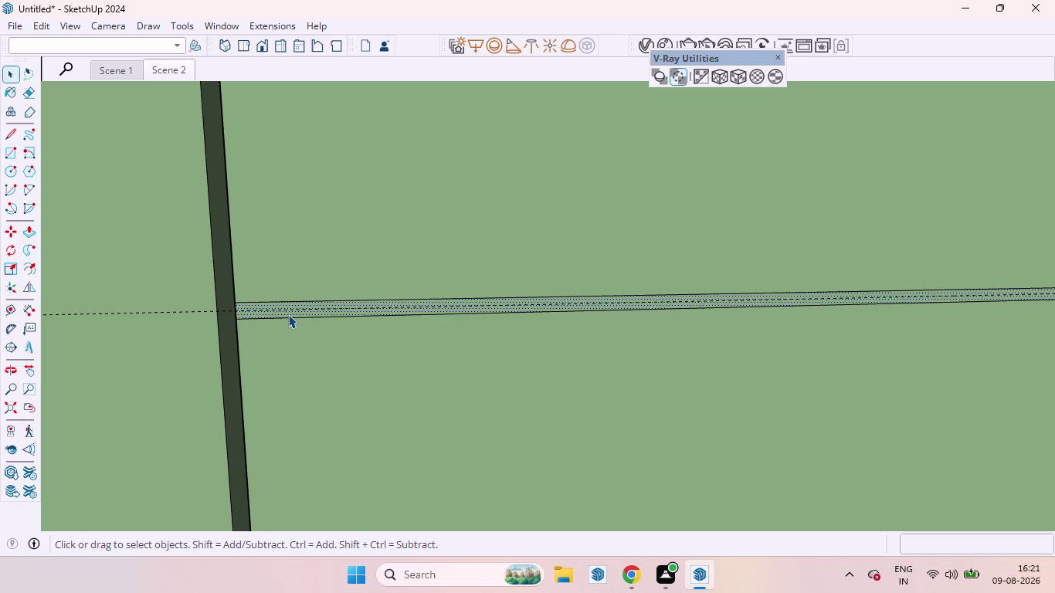
Push the strip about 1/8" into the first drawer front to form a groove.
key(p)
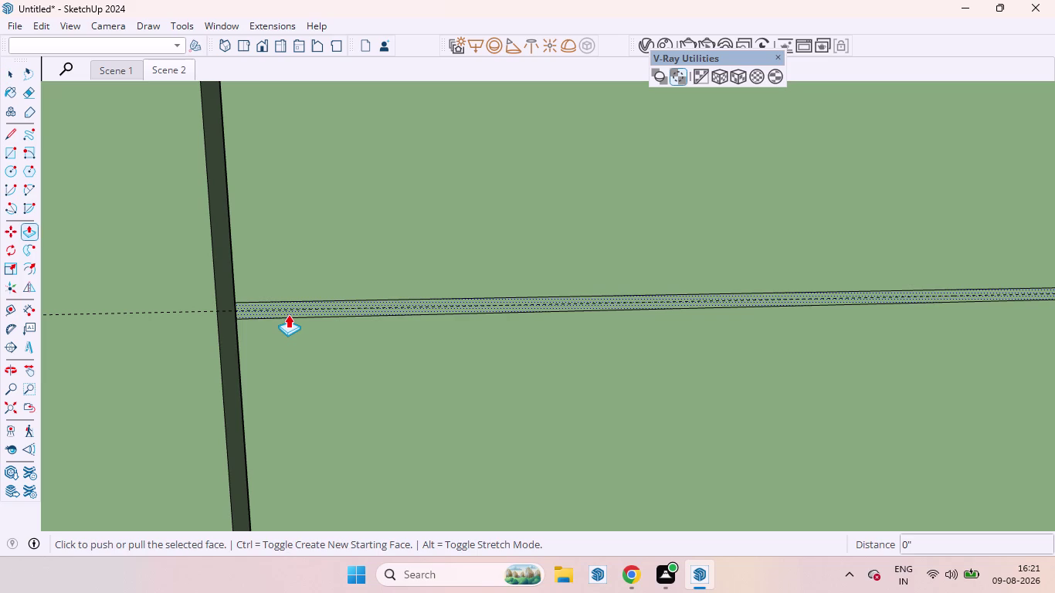
scroll(up, 3)
middle_drag(256, 304, 398, 306)
scroll(up, 3)
middle_drag(150, 303, 279, 291)
scroll(down, 3)
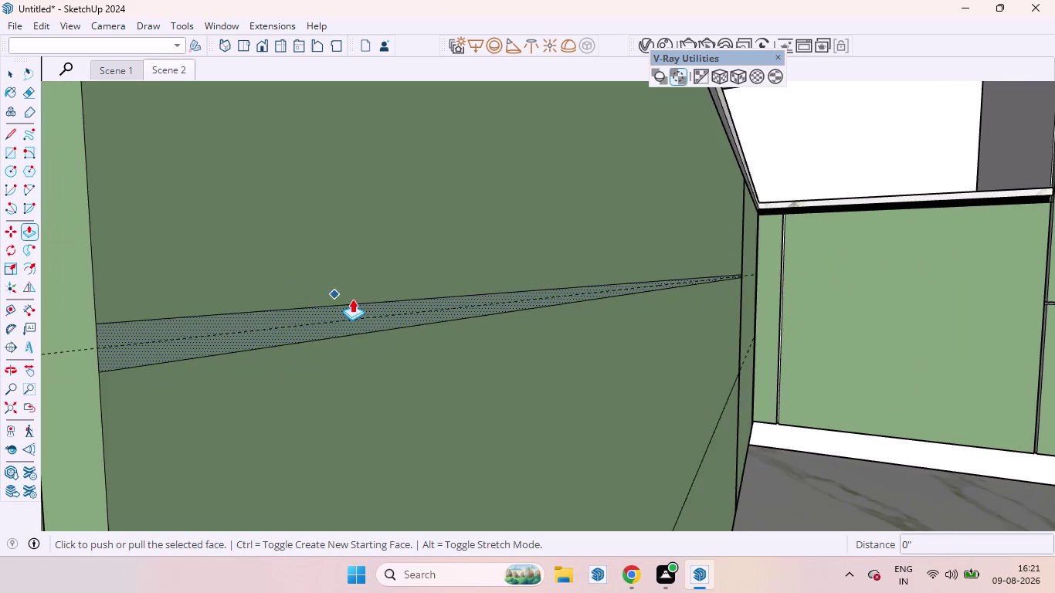
scroll(down, 3)
scroll(up, 3)
drag(231, 339, 215, 336)
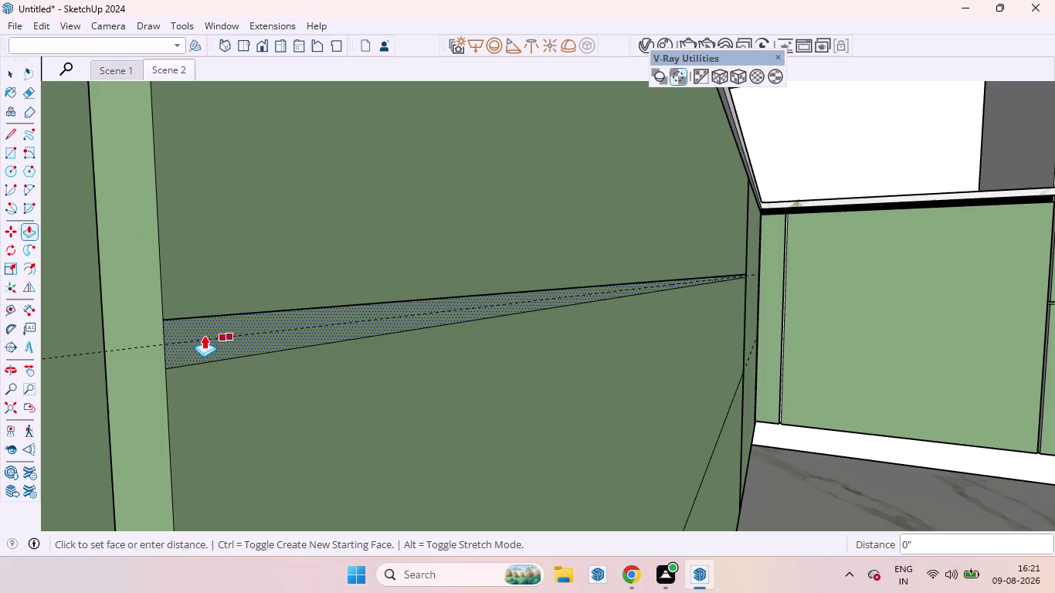
drag(215, 336, 166, 328)
scroll(down, 3)
scroll(down, 3)
scroll(down, 3)
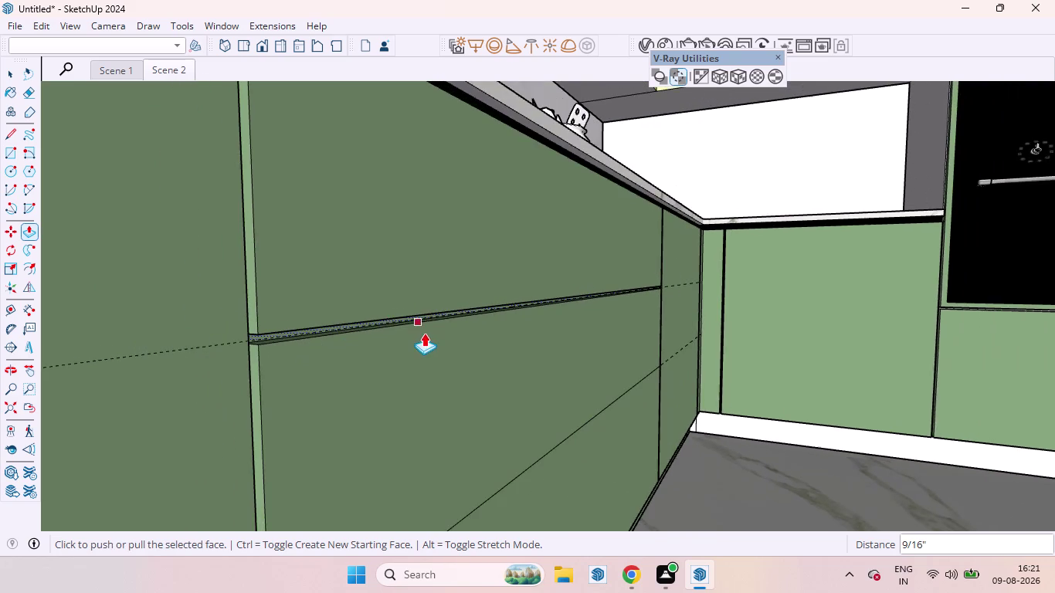
Recess the strip on the next drawer front by about 1/8".
middle_drag(425, 347, 286, 321)
scroll(up, 3)
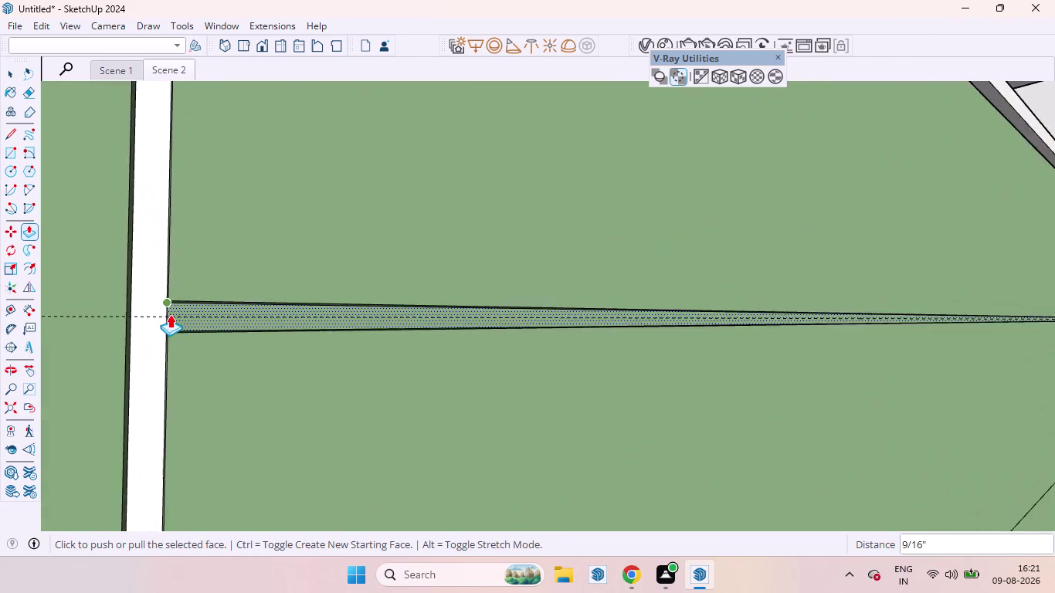
scroll(up, 3)
middle_drag(170, 314, 221, 337)
scroll(up, 3)
drag(121, 299, 103, 296)
scroll(down, 3)
scroll(up, 3)
scroll(down, 3)
scroll(down, 3)
scroll(up, 3)
scroll(down, 3)
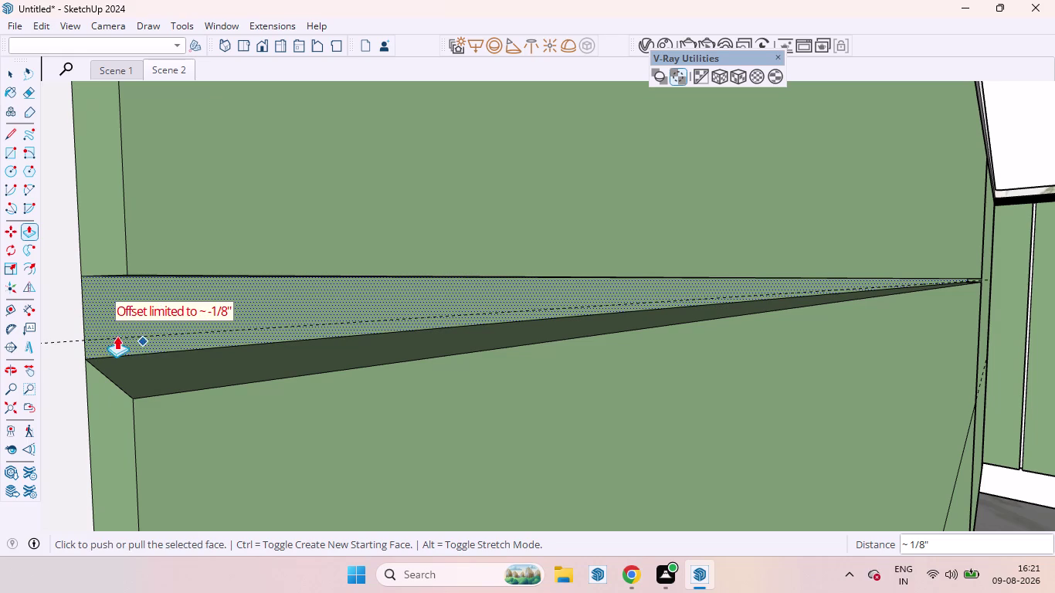
scroll(down, 3)
scroll(down, 3)
scroll(down, 3)
scroll(down, 3)
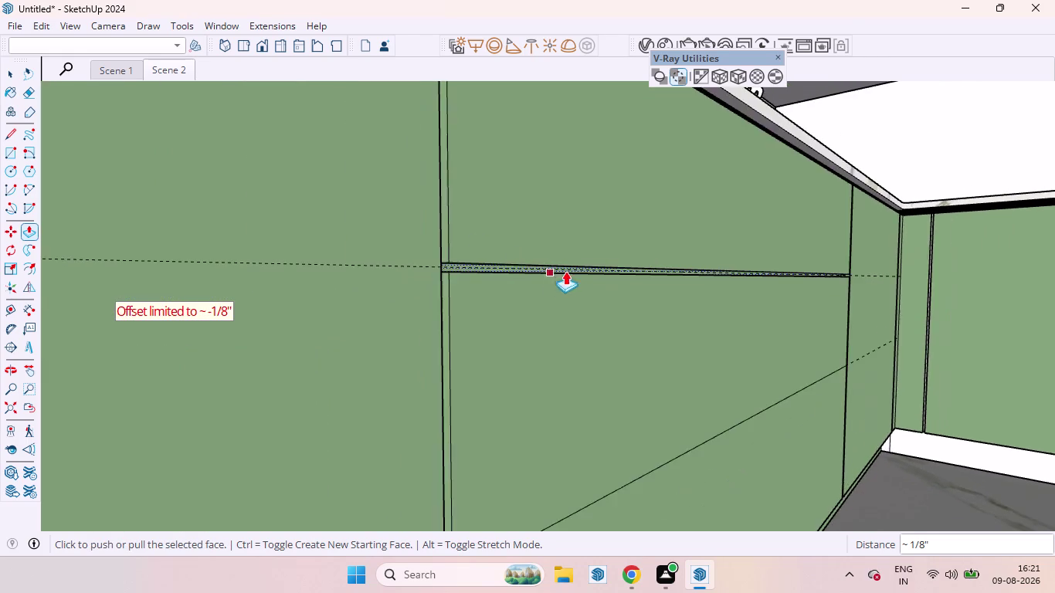
scroll(down, 3)
scroll(down, 3)
Zoom to extents, inspect the grooves, and end on a front kitchen view.
click(8, 404)
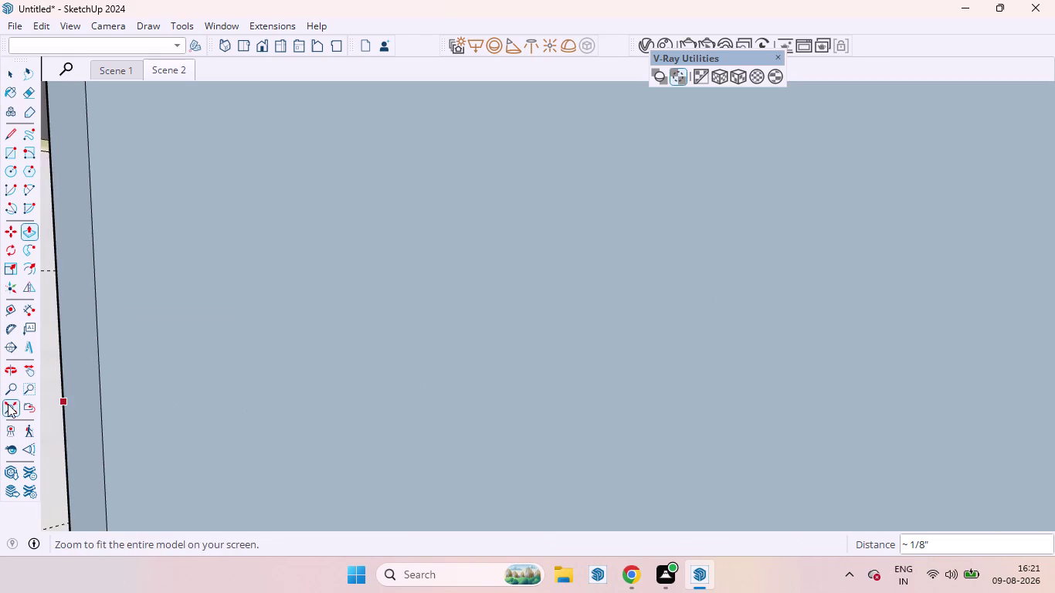
middle_drag(661, 368, 444, 385)
scroll(up, 3)
scroll(up, 3)
scroll(up, 3)
middle_drag(348, 270, 436, 336)
scroll(down, 3)
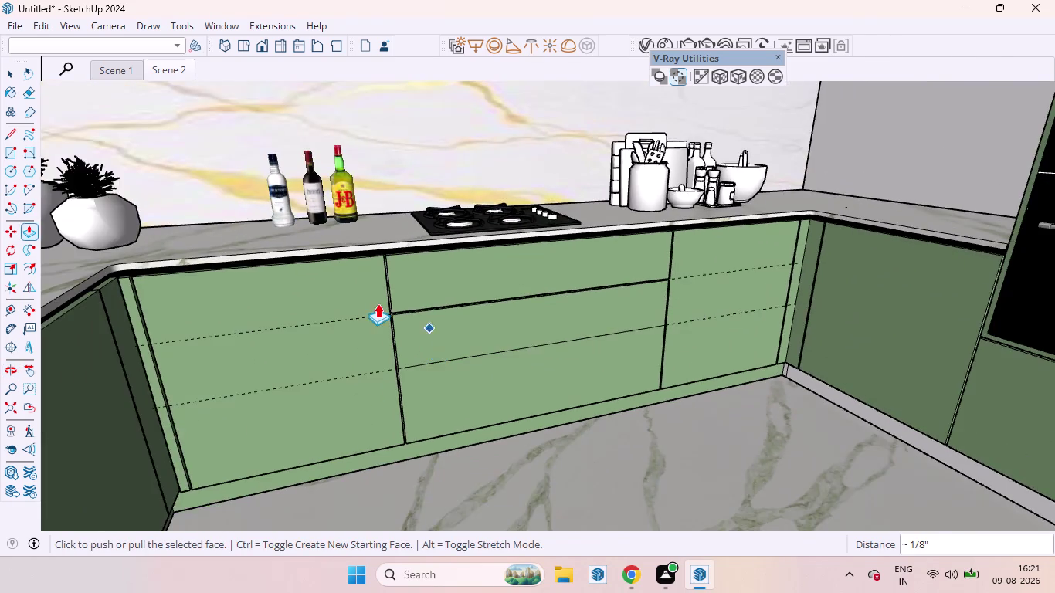
scroll(up, 3)
scroll(down, 3)
scroll(up, 3)
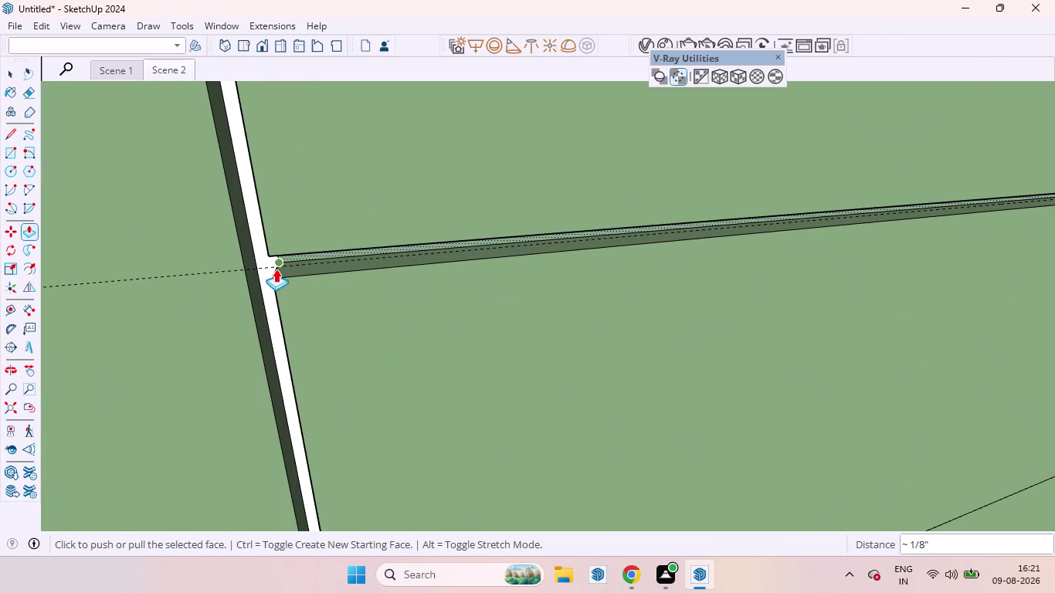
middle_drag(276, 269, 412, 238)
scroll(down, 3)
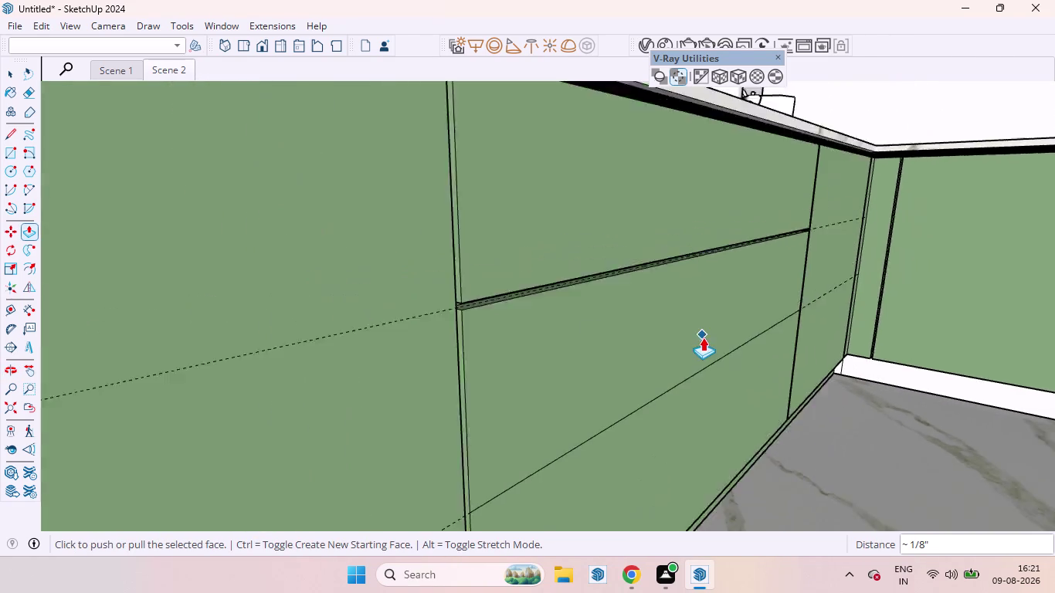
scroll(down, 3)
click(11, 398)
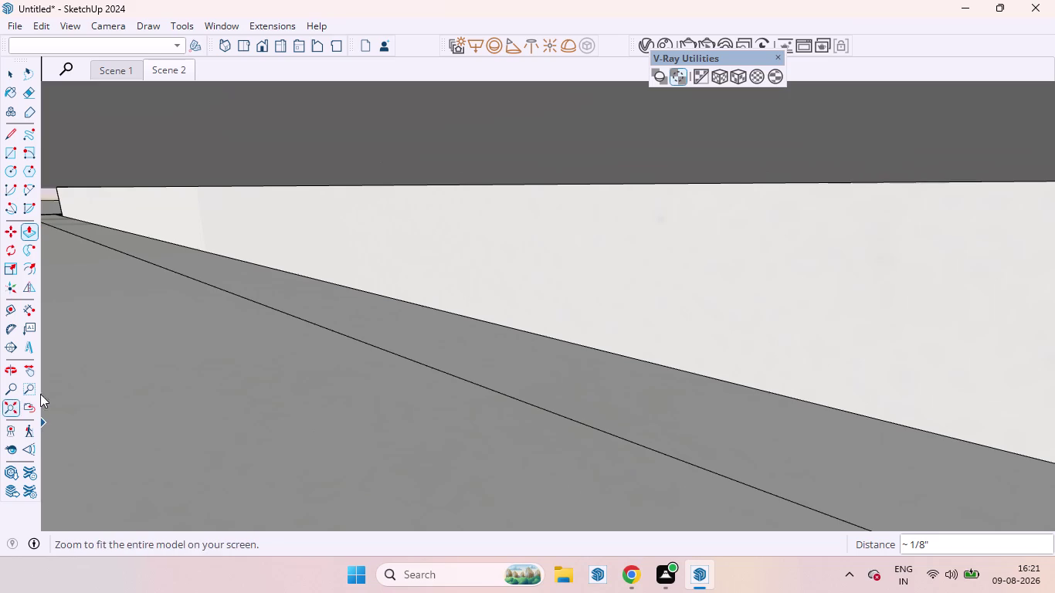
middle_drag(674, 358, 451, 333)
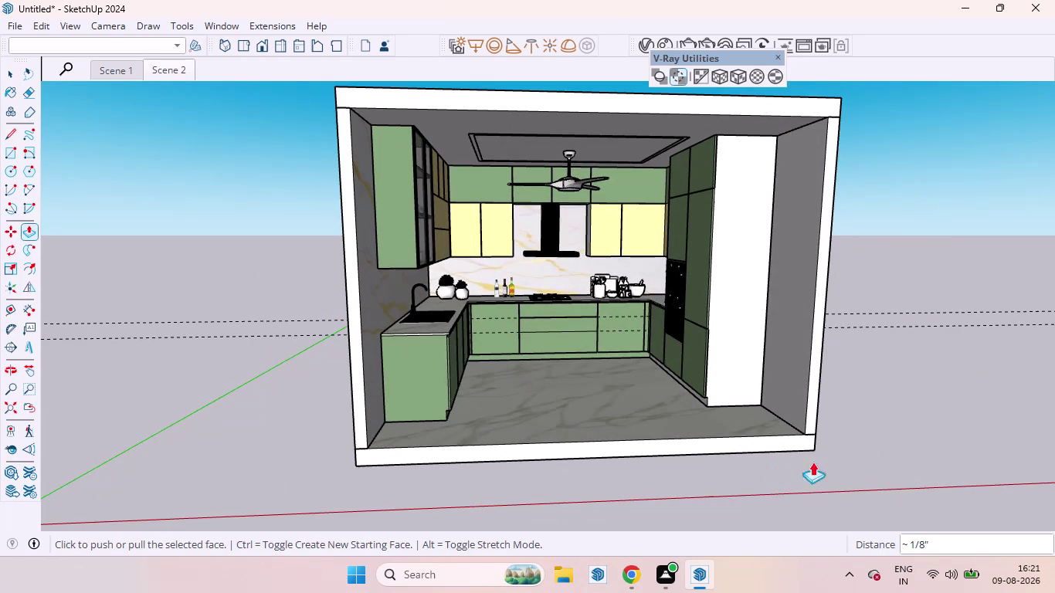
key(space)
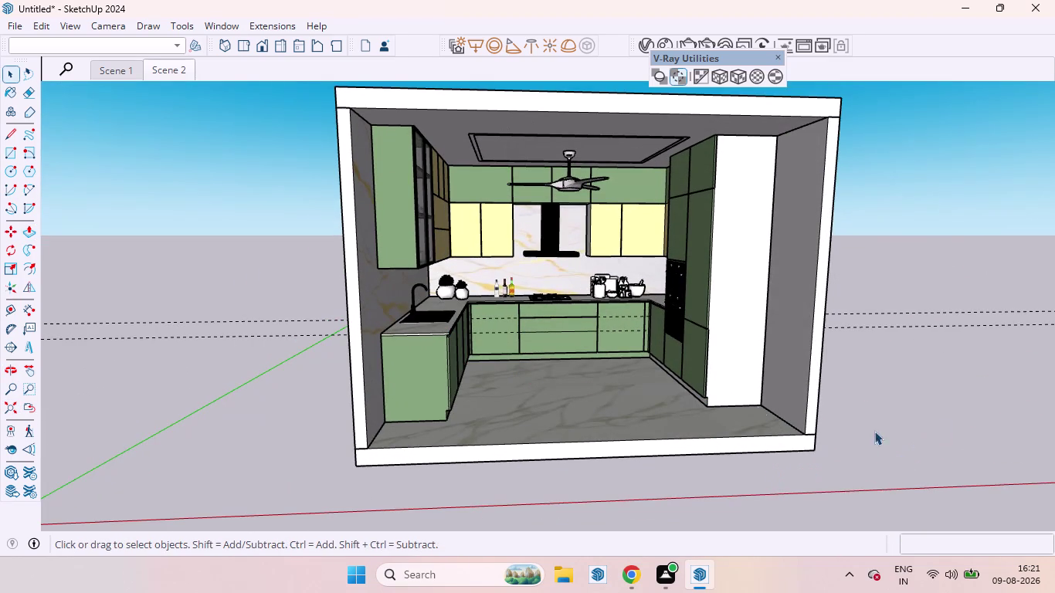
scroll(up, 3)
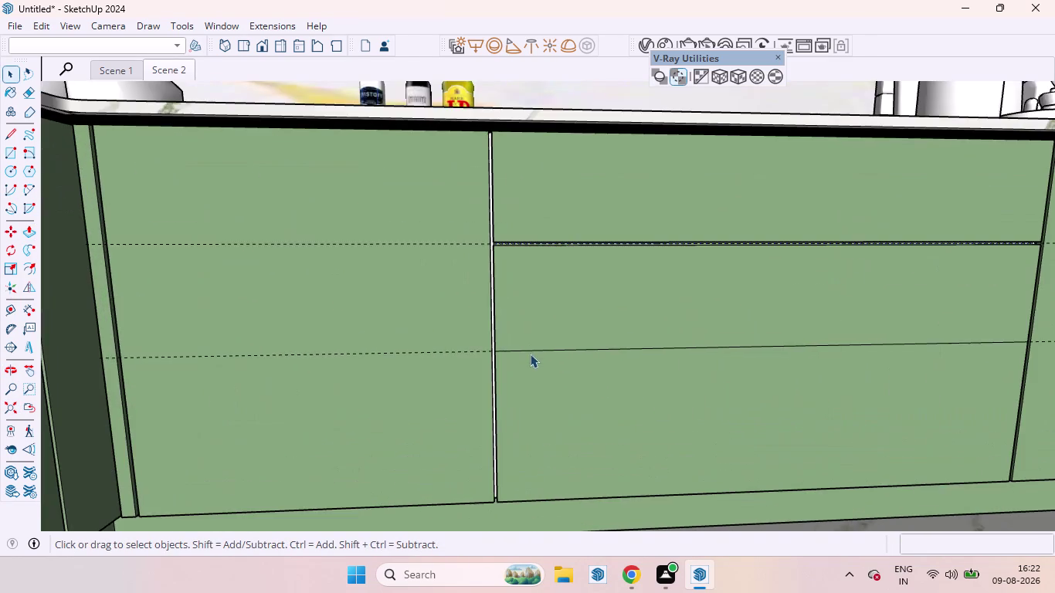
scroll(down, 3)
scroll(up, 3)
middle_drag(466, 297, 523, 298)
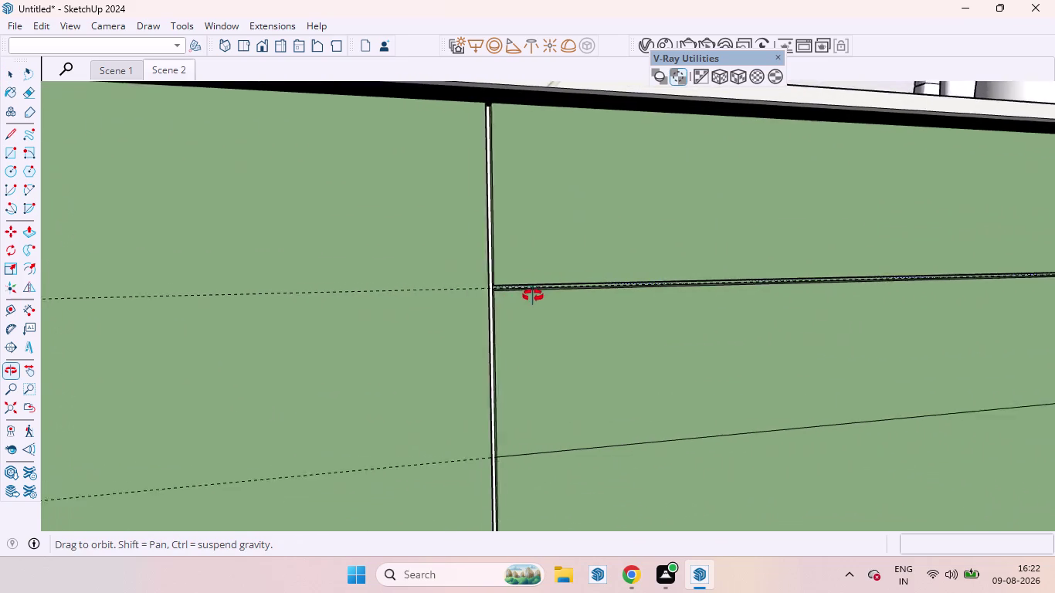
middle_drag(523, 298, 482, 307)
scroll(down, 3)
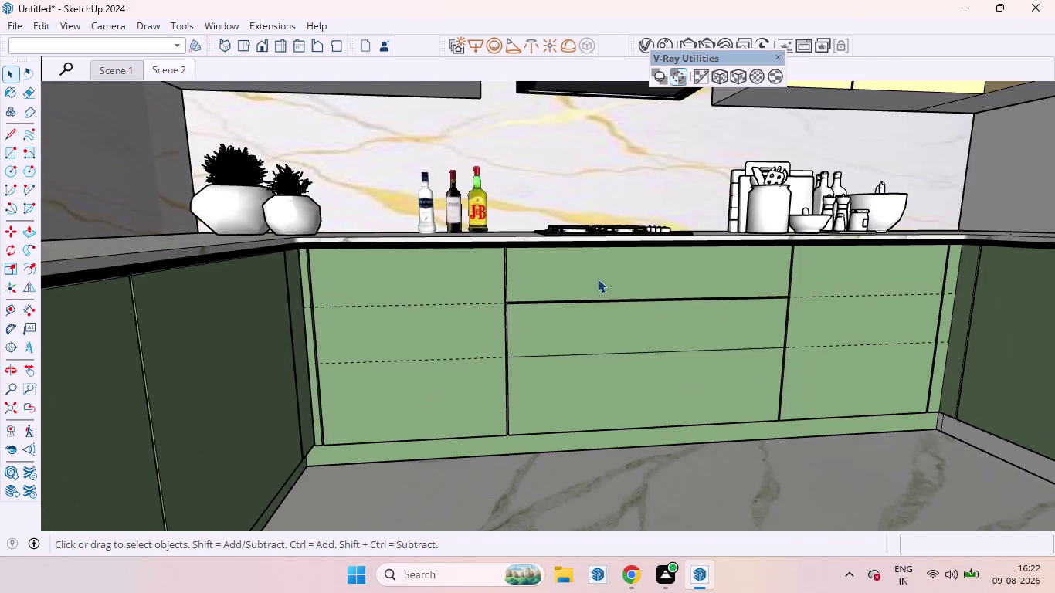
scroll(up, 3)
scroll(down, 3)
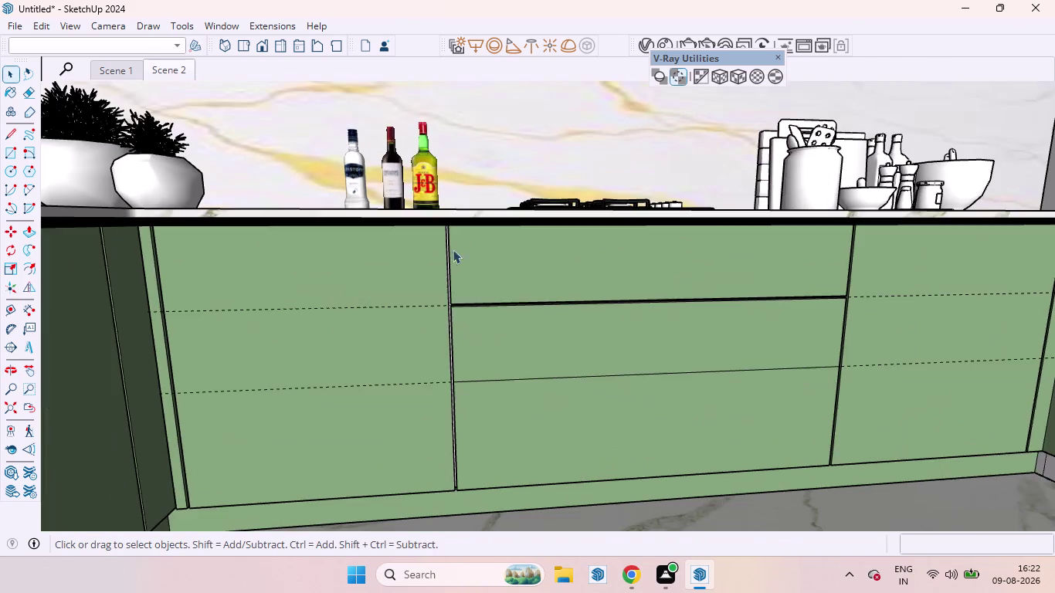
scroll(down, 3)
scroll(up, 3)
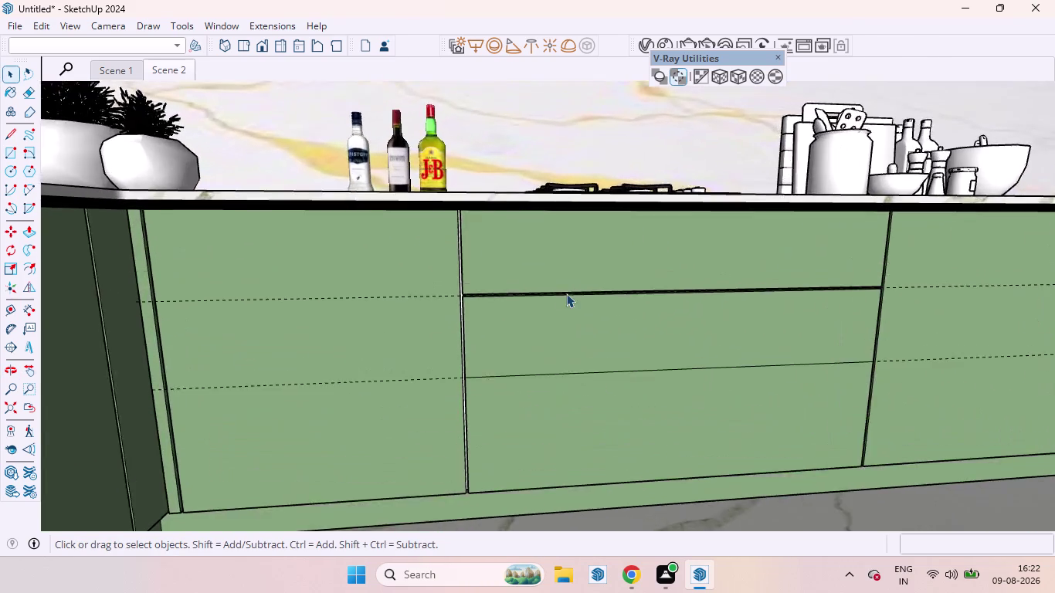
scroll(up, 3)
scroll(down, 3)
scroll(down, 3)
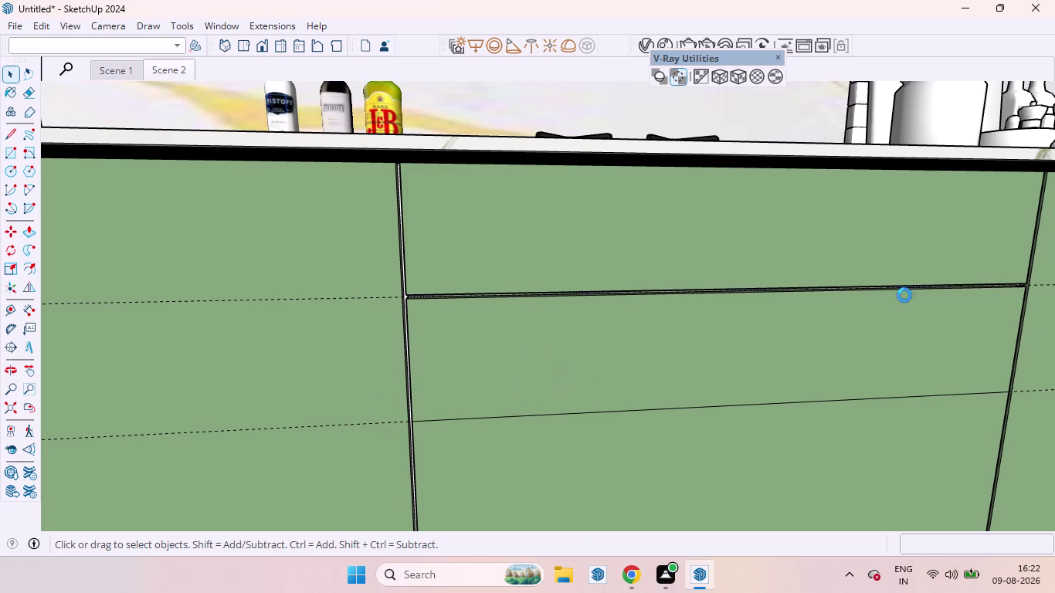
scroll(down, 3)
scroll(down, 3)
scroll(down, 3)
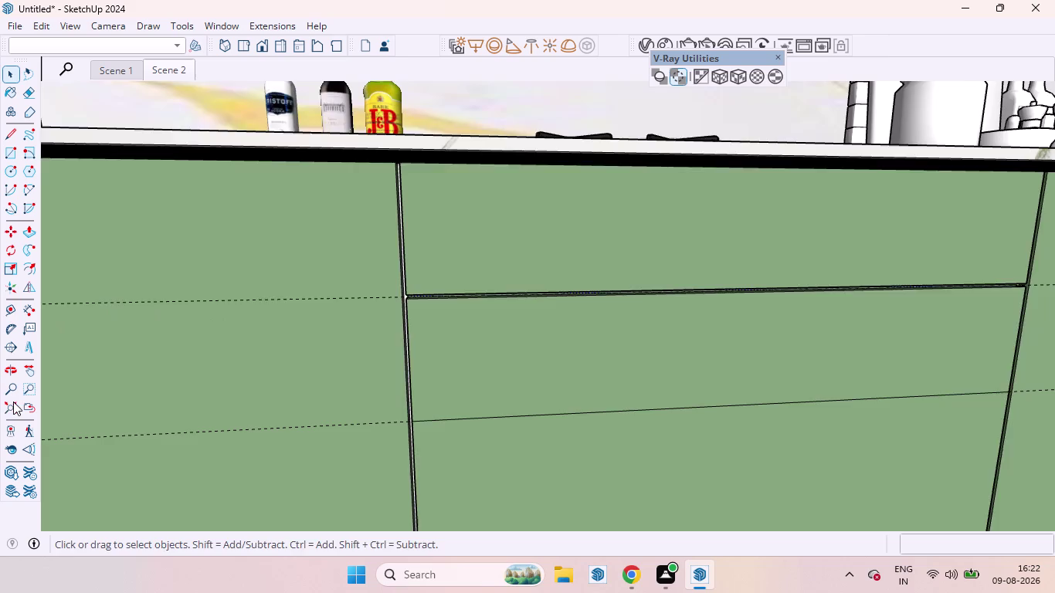
click(12, 402)
scroll(down, 3)
scroll(up, 3)
middle_drag(585, 331, 516, 327)
scroll(up, 3)
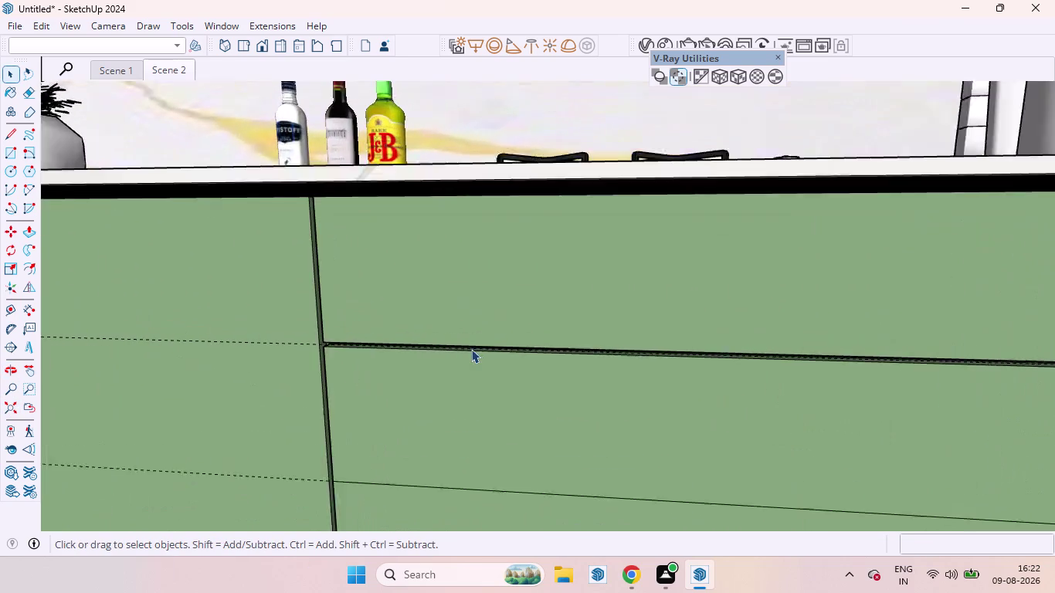
scroll(up, 3)
middle_drag(514, 339, 564, 303)
scroll(down, 3)
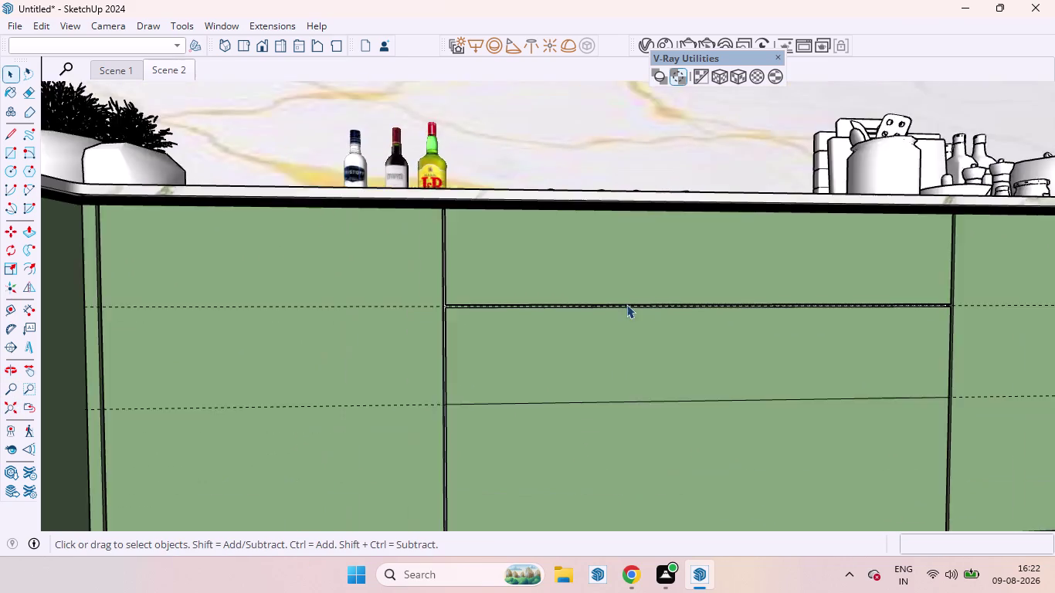
scroll(down, 3)
scroll(down, 3)
middle_drag(664, 360, 654, 365)
scroll(up, 3)
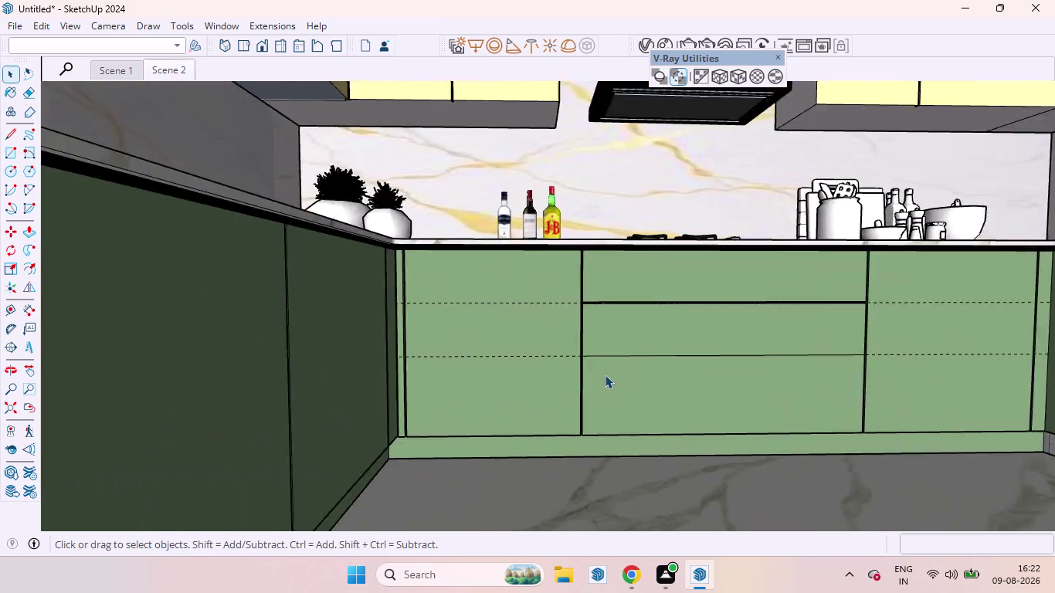
scroll(up, 3)
Copy the drawer's top edge 6 mm downward.
click(623, 358)
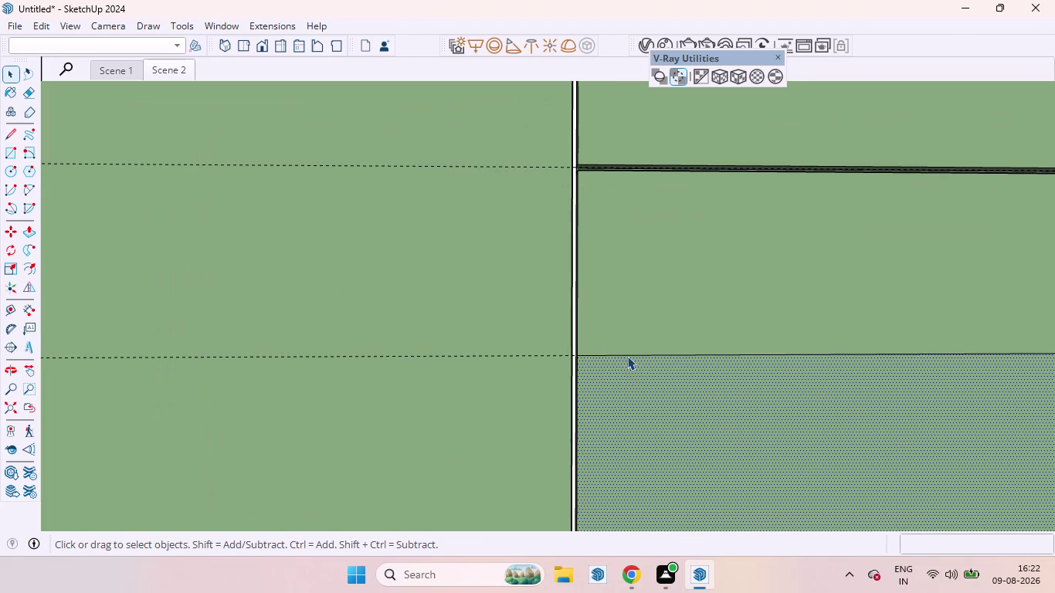
click(624, 359)
click(611, 354)
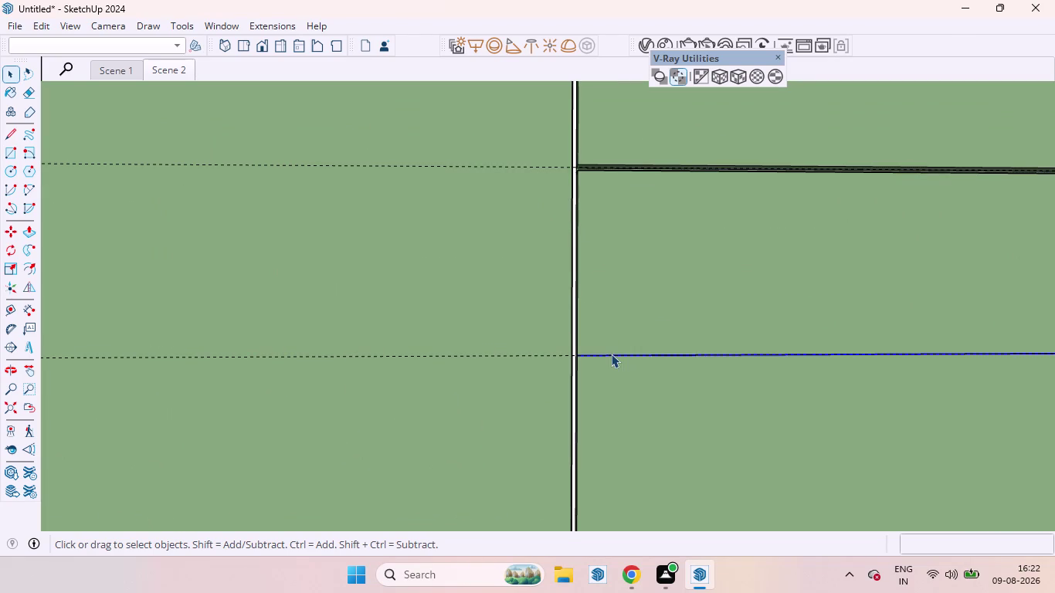
key(m)
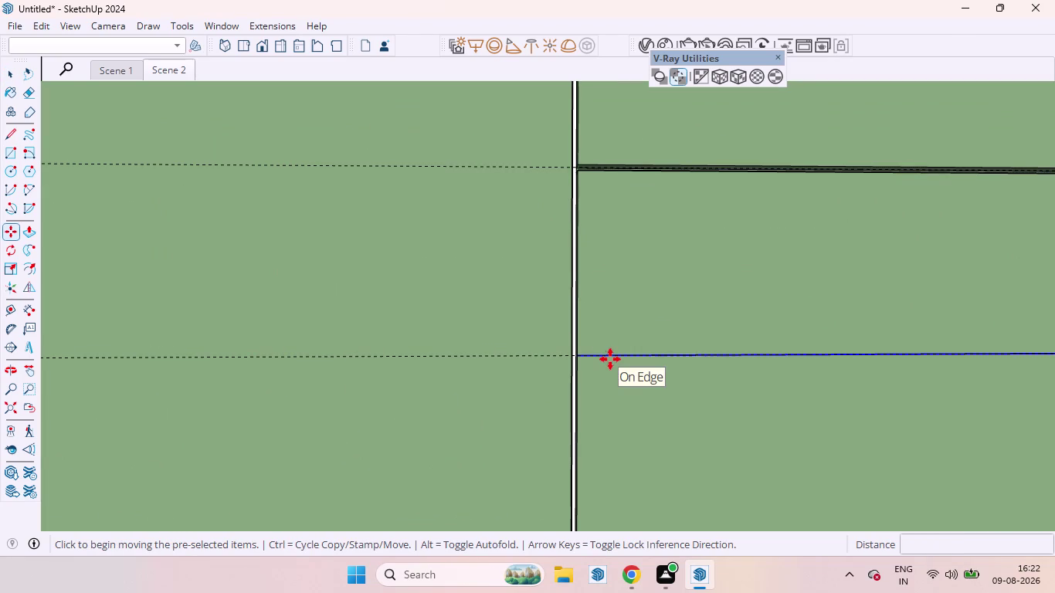
click(610, 359)
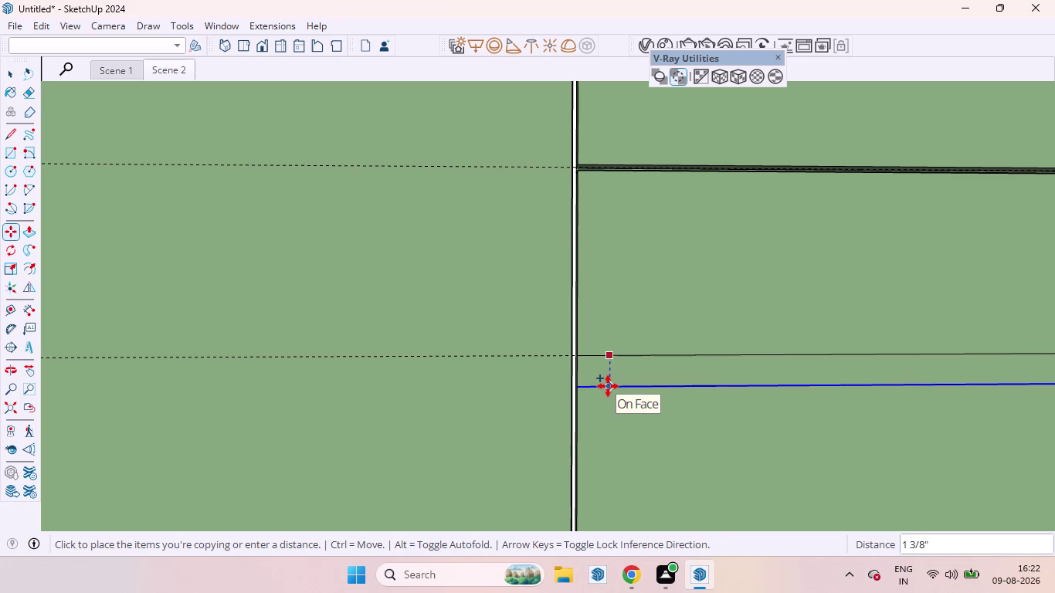
text(6MM)
key(Return)
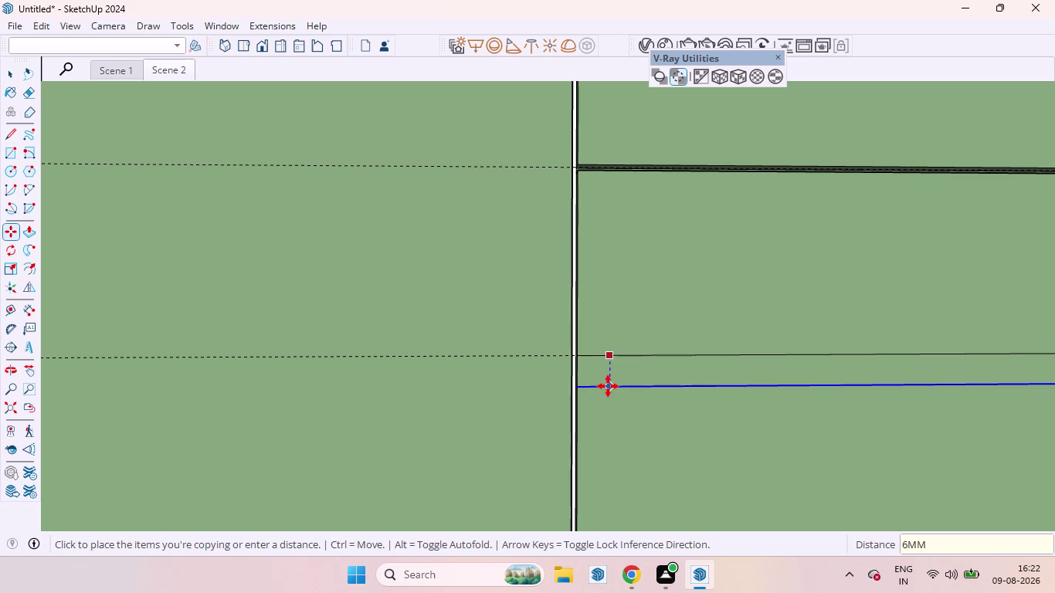
Copy the new edge a further 2 mm down to bound the thin strip.
scroll(up, 3)
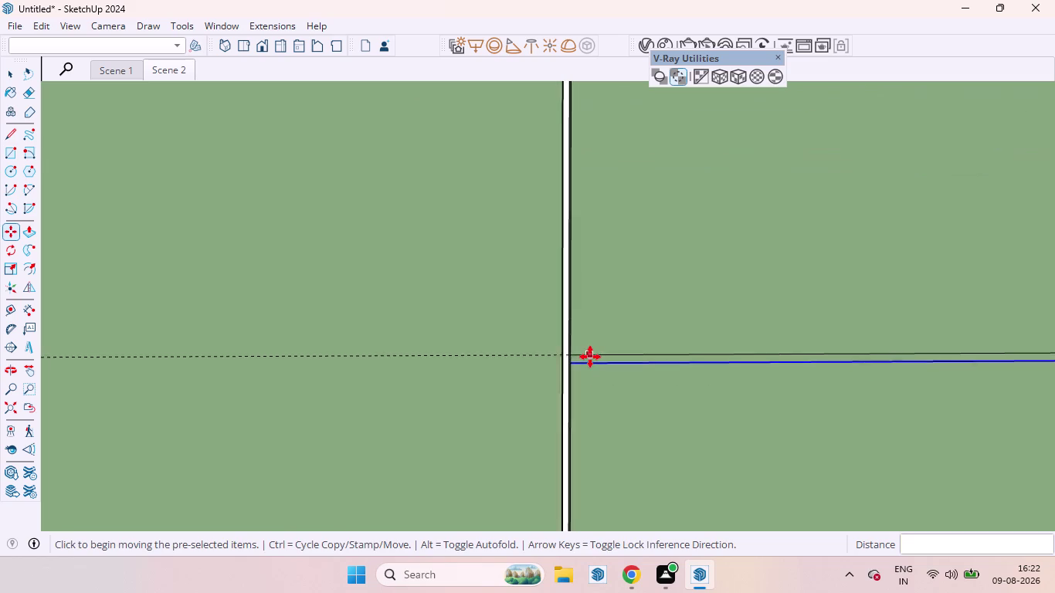
scroll(up, 3)
scroll(up, 3)
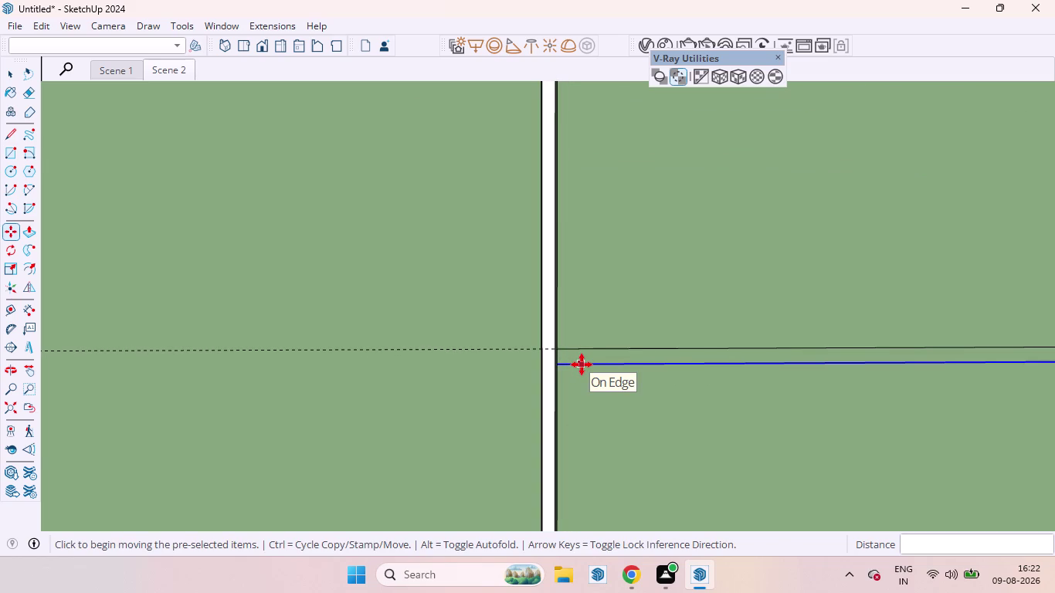
click(582, 365)
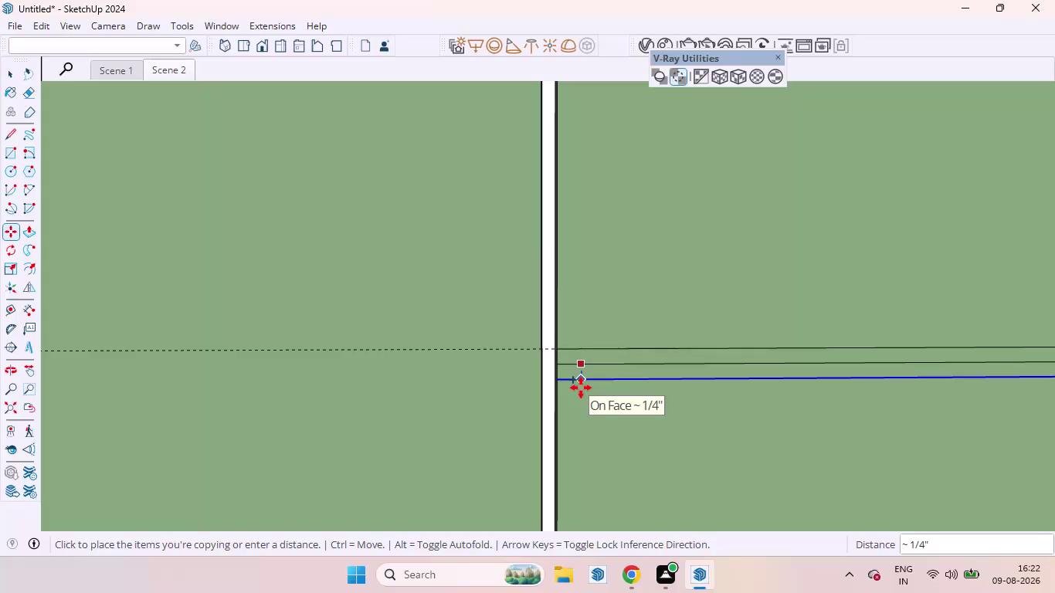
text(2)
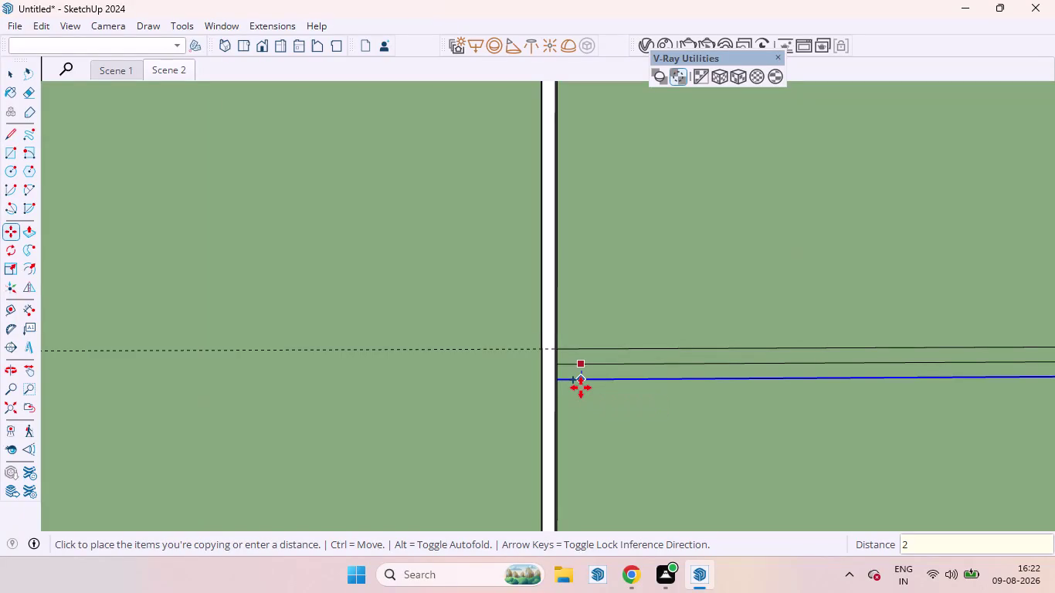
text(MM)
key(Return)
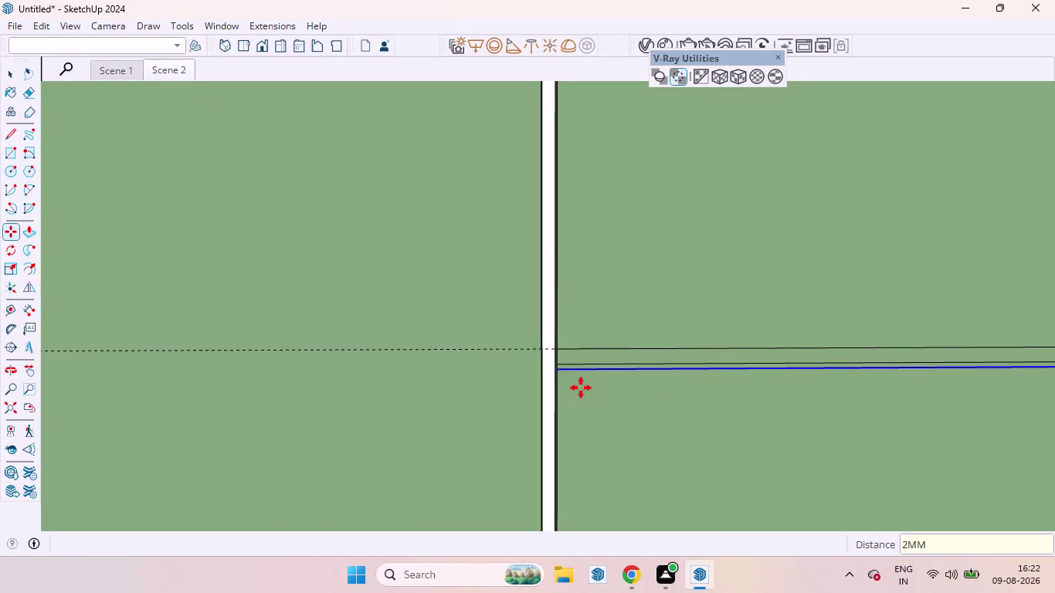
Clear the copied edge selection and select the thin strip face between the lines.
key(space)
scroll(up, 3)
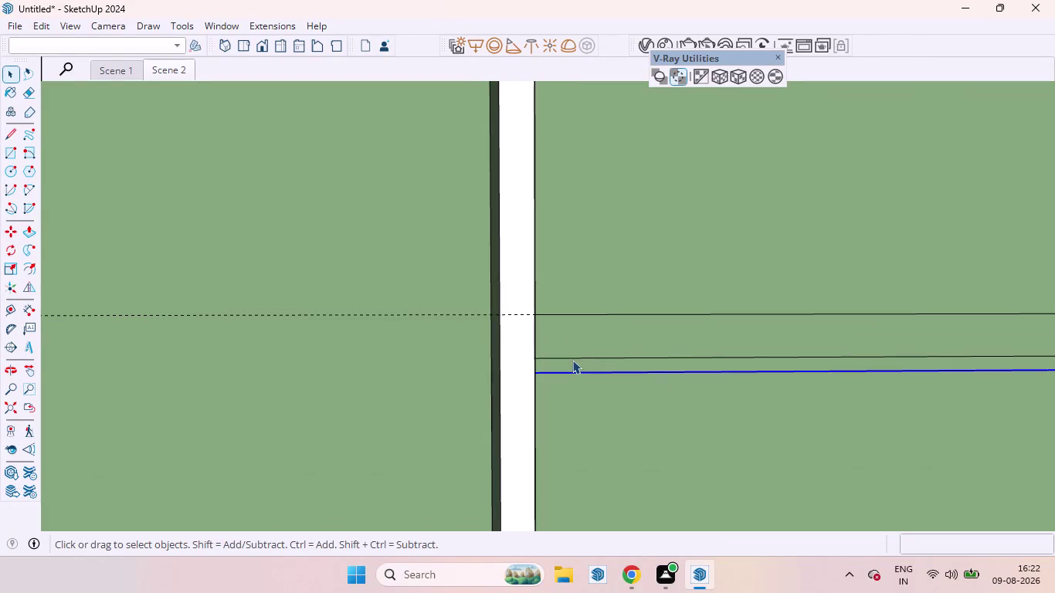
click(572, 360)
key(Delete)
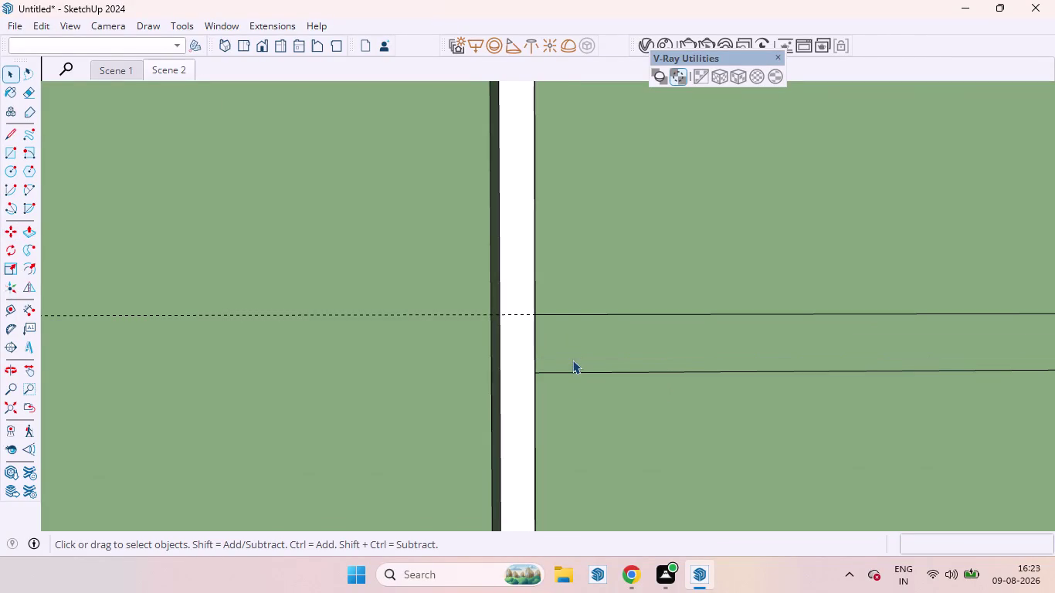
click(571, 351)
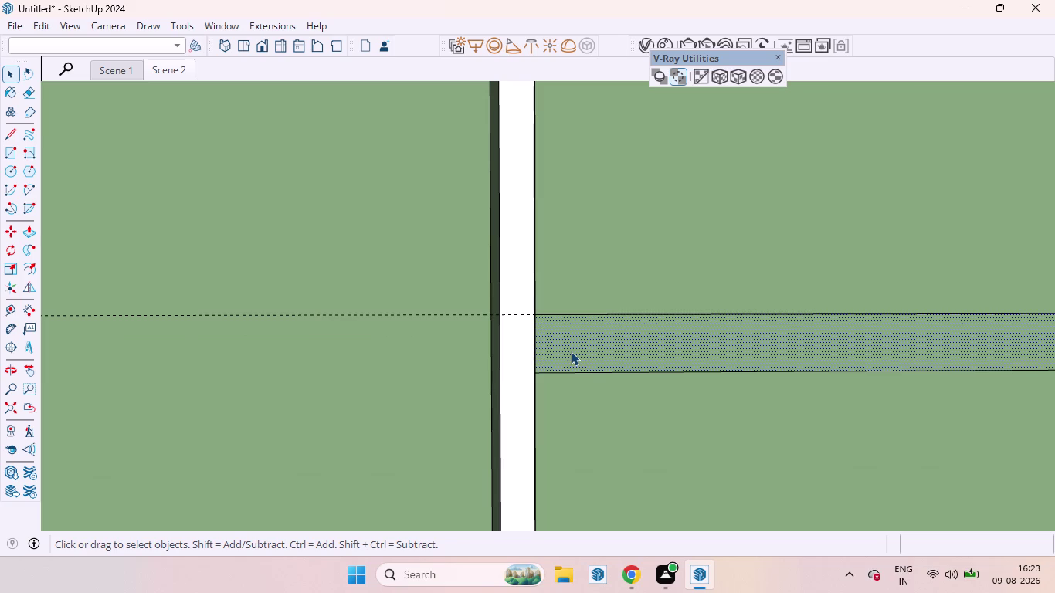
key(p)
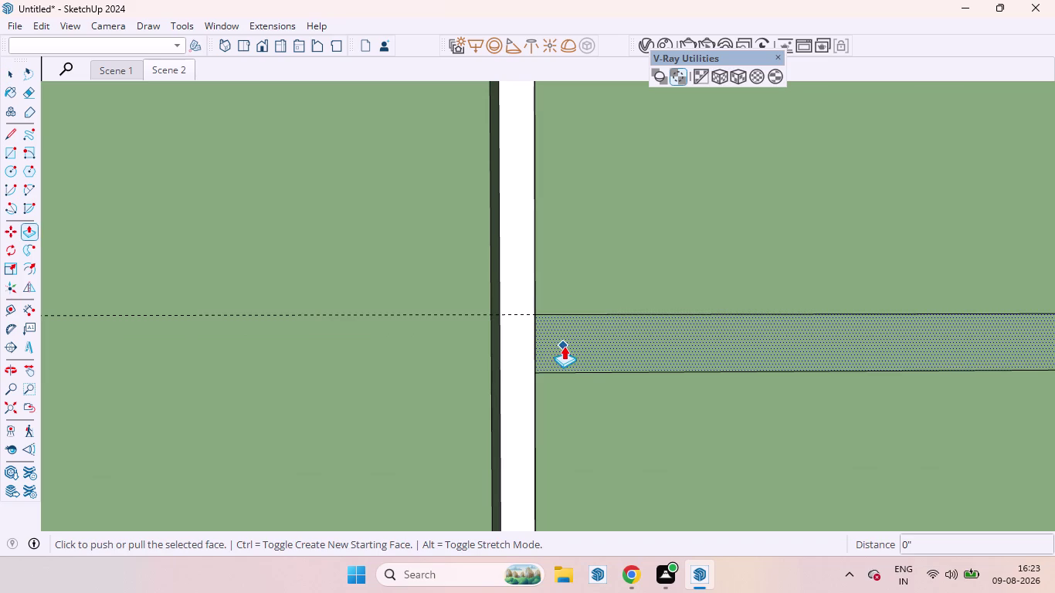
drag(564, 346, 550, 329)
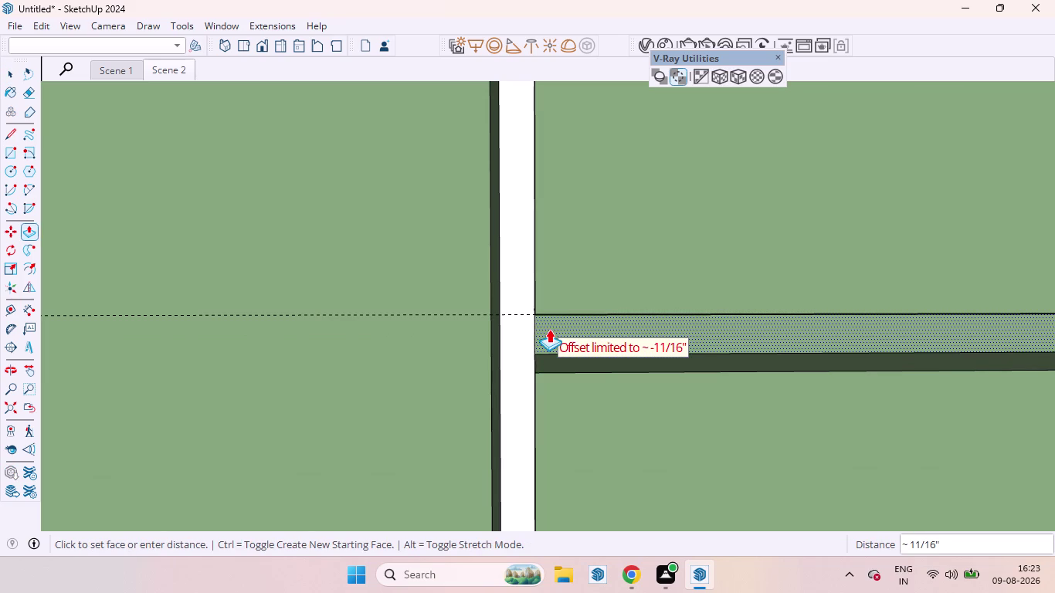
drag(549, 329, 536, 322)
scroll(up, 3)
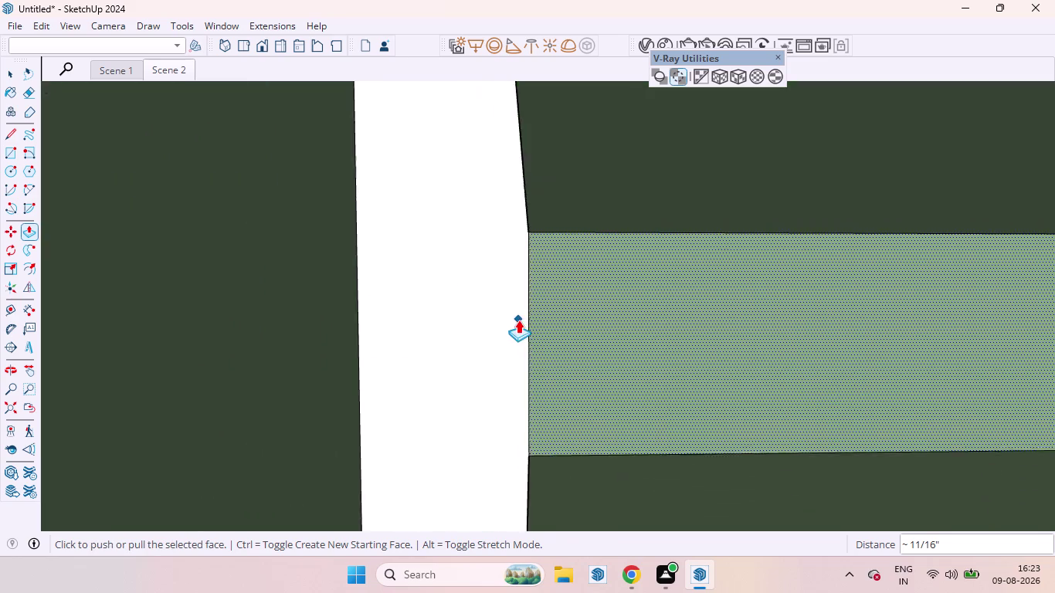
middle_drag(519, 320, 560, 372)
scroll(down, 3)
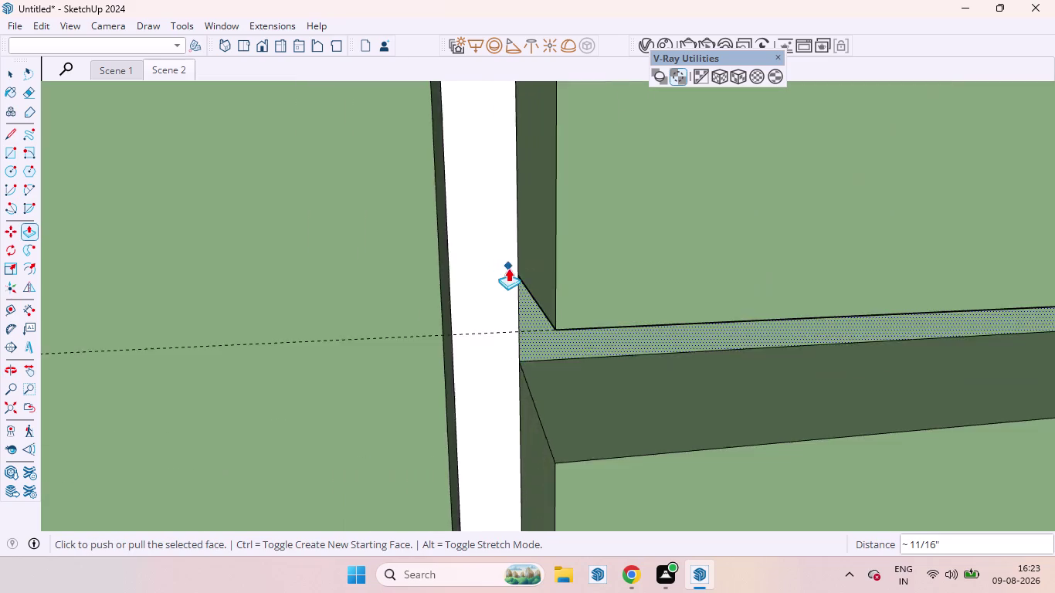
scroll(down, 3)
scroll(down, 3)
scroll(up, 3)
scroll(down, 3)
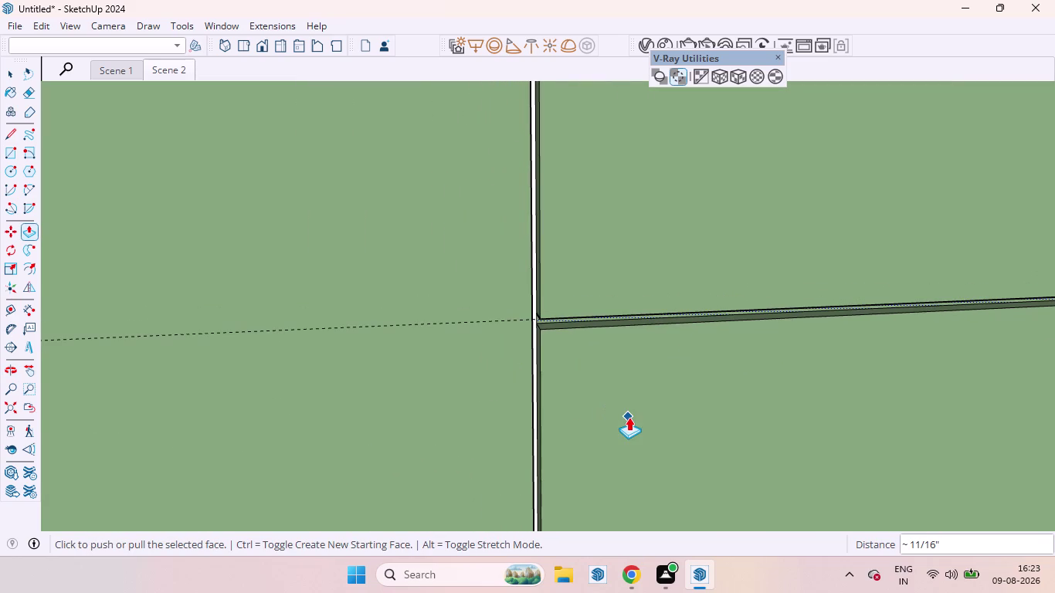
key(space)
scroll(down, 3)
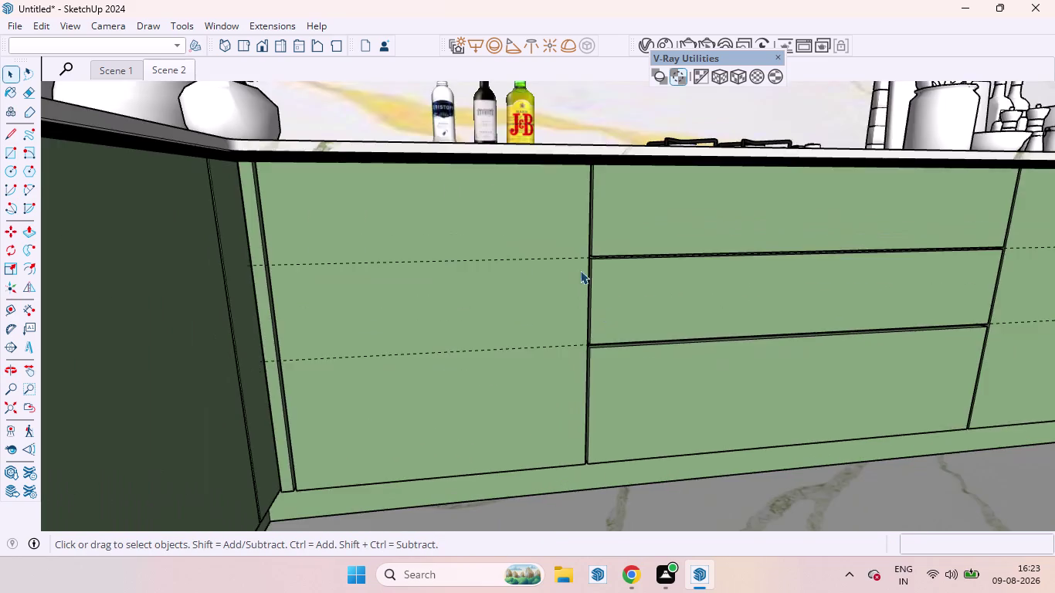
scroll(down, 3)
scroll(up, 3)
scroll(down, 3)
drag(478, 318, 459, 302)
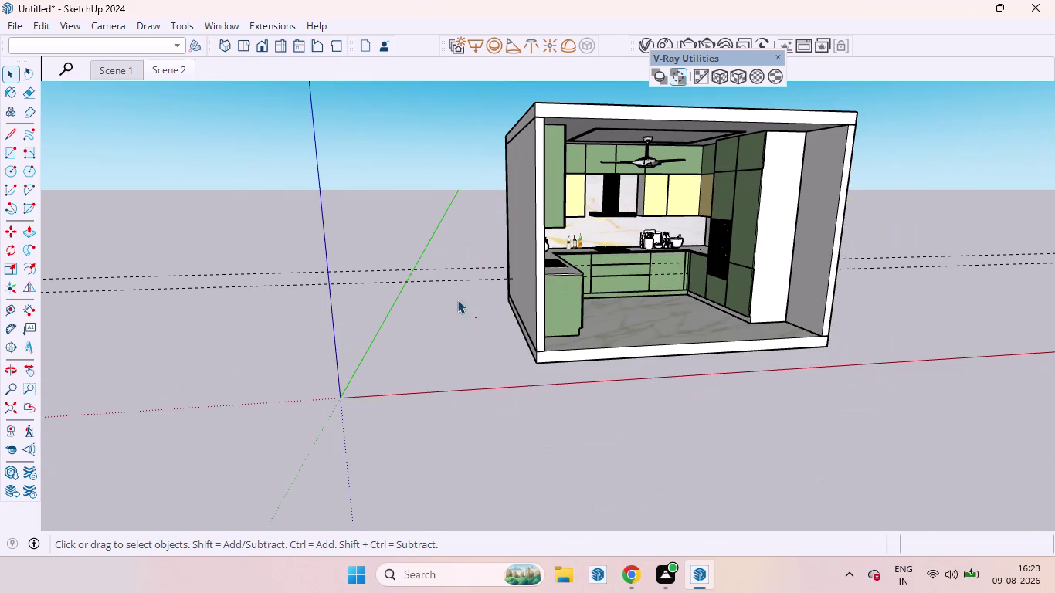
drag(458, 302, 372, 212)
key(Delete)
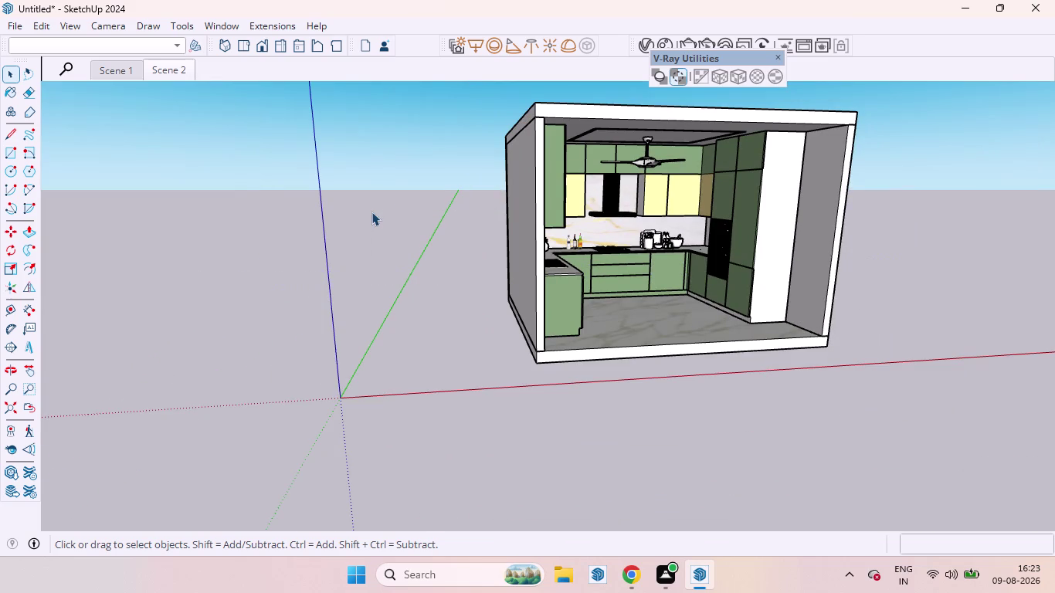
scroll(up, 3)
middle_drag(679, 288, 639, 282)
scroll(up, 3)
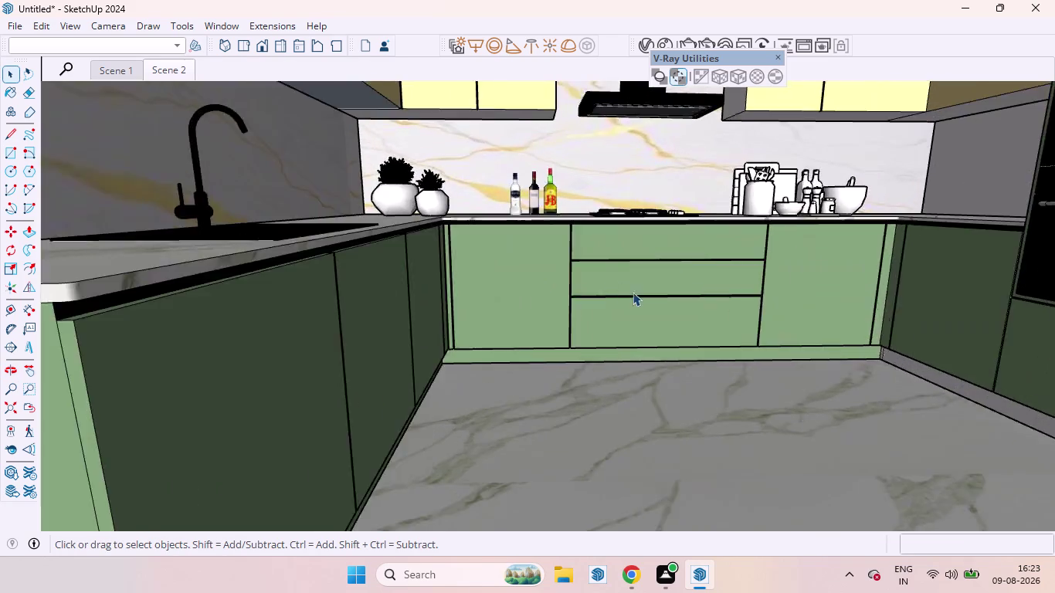
scroll(up, 3)
scroll(up, 3)
middle_drag(621, 297, 619, 256)
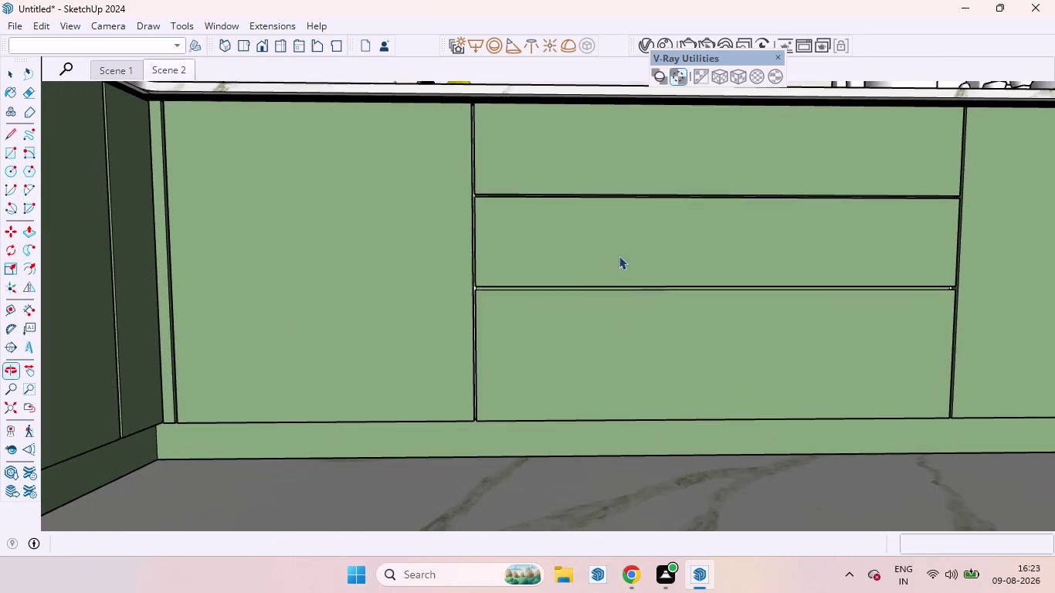
scroll(up, 3)
middle_drag(521, 285, 601, 302)
scroll(up, 3)
scroll(down, 3)
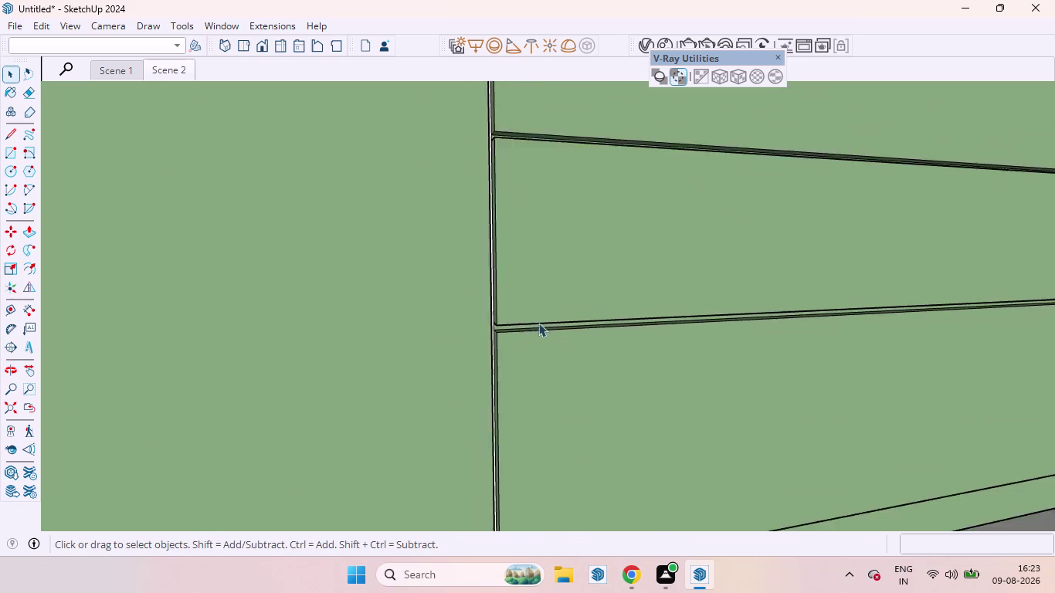
scroll(up, 3)
scroll(up, 3)
middle_drag(486, 312, 516, 300)
scroll(up, 3)
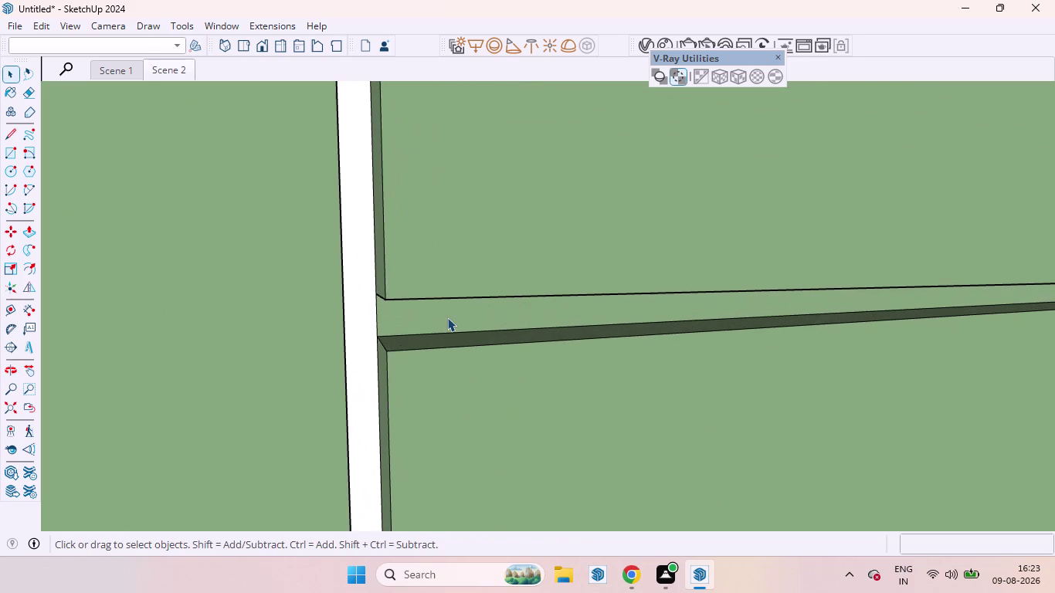
Push the thin gap face 1/2" back into the green cabinet.
click(447, 318)
key(p)
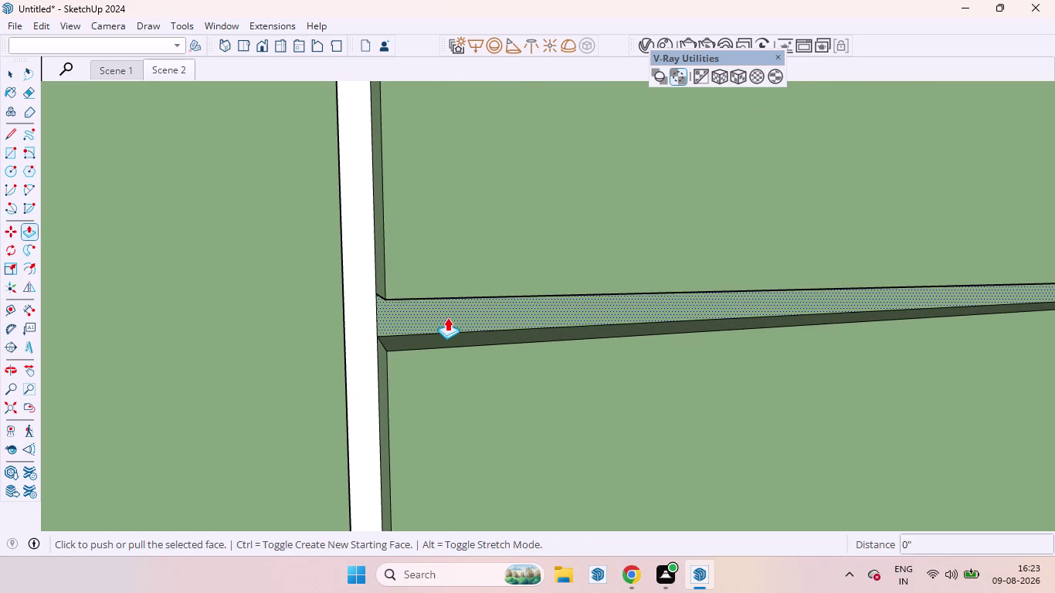
drag(447, 317, 458, 334)
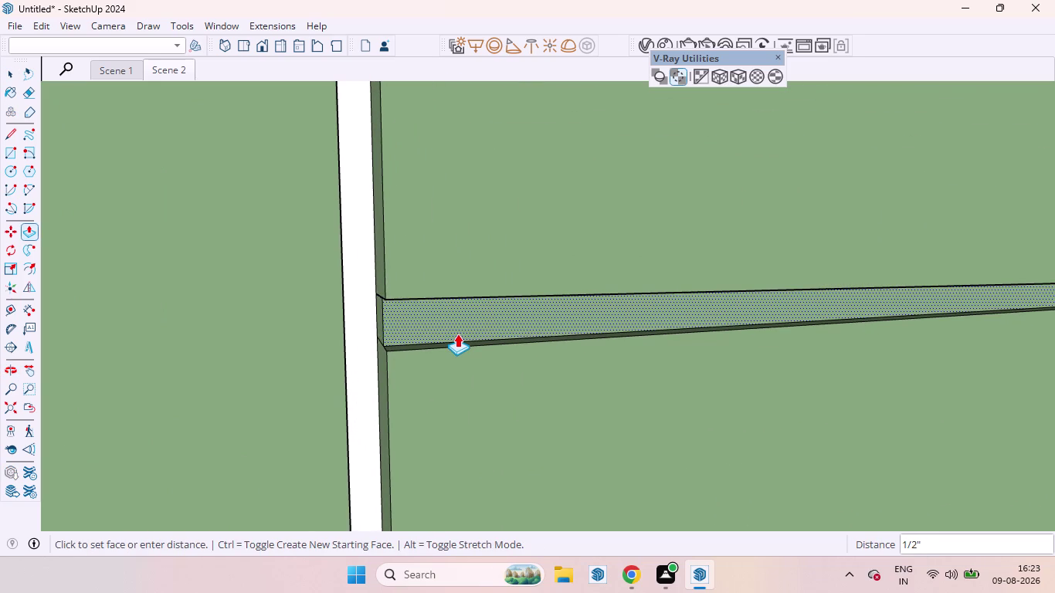
drag(457, 333, 457, 333)
drag(457, 333, 457, 332)
scroll(down, 3)
scroll(down, 3)
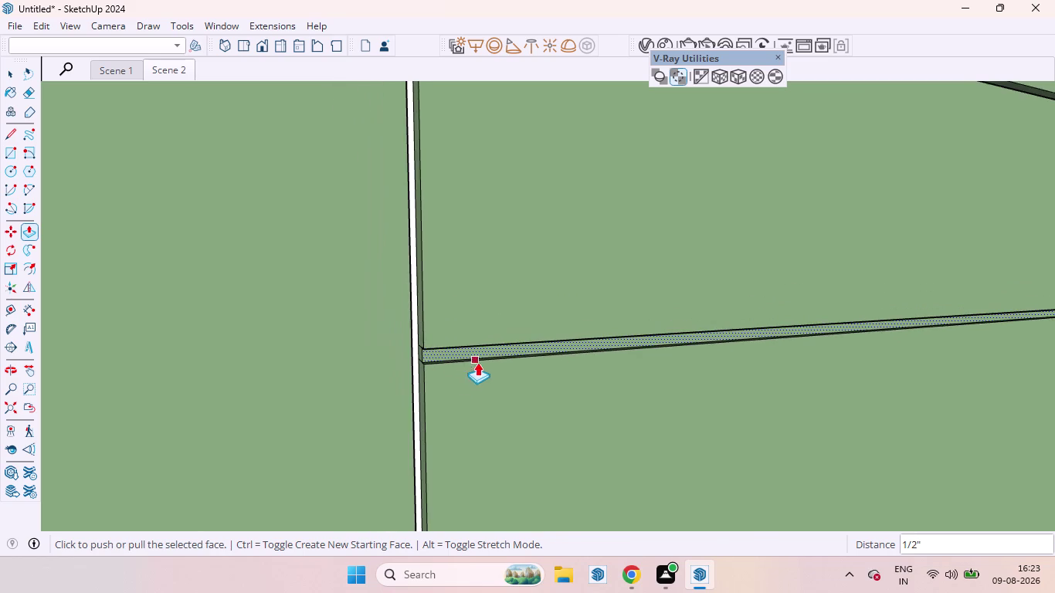
middle_drag(458, 371, 347, 367)
scroll(up, 3)
scroll(up, 3)
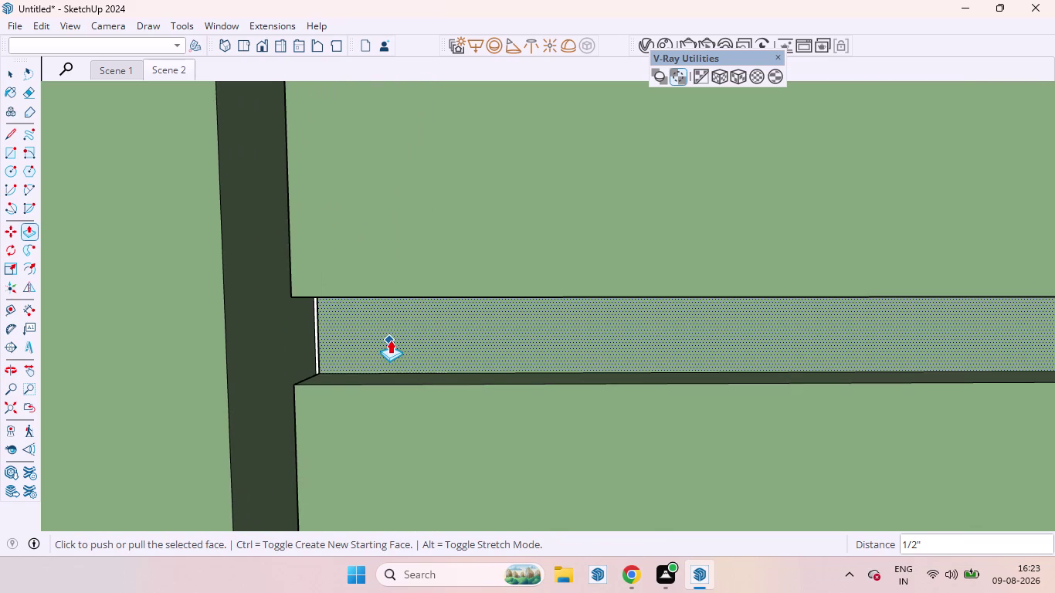
key(space)
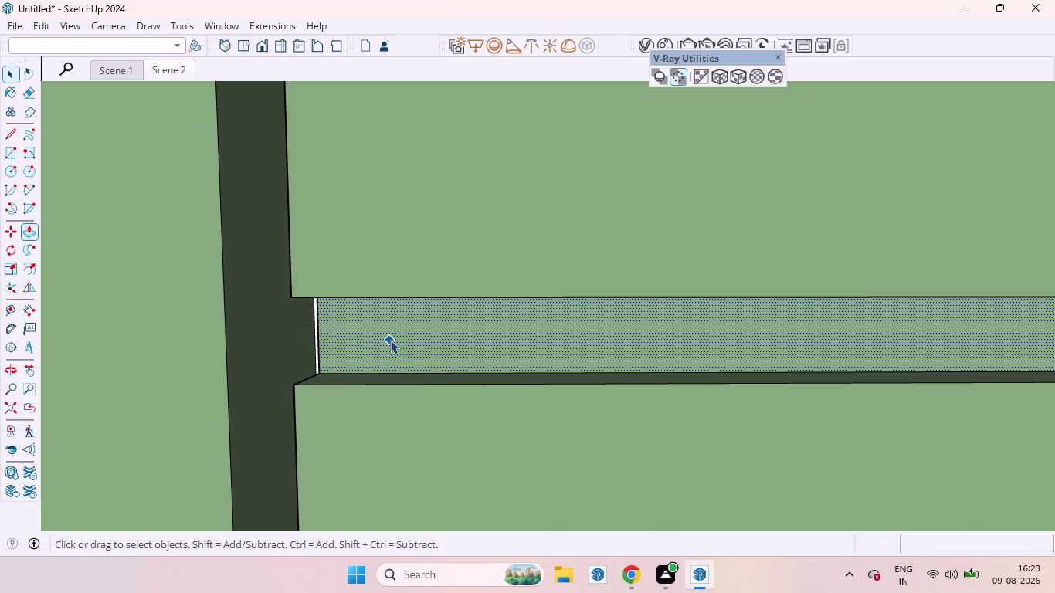
Orbit around the recessed drawer fronts and zoom out to the whole kitchen.
scroll(up, 3)
middle_drag(321, 332, 365, 342)
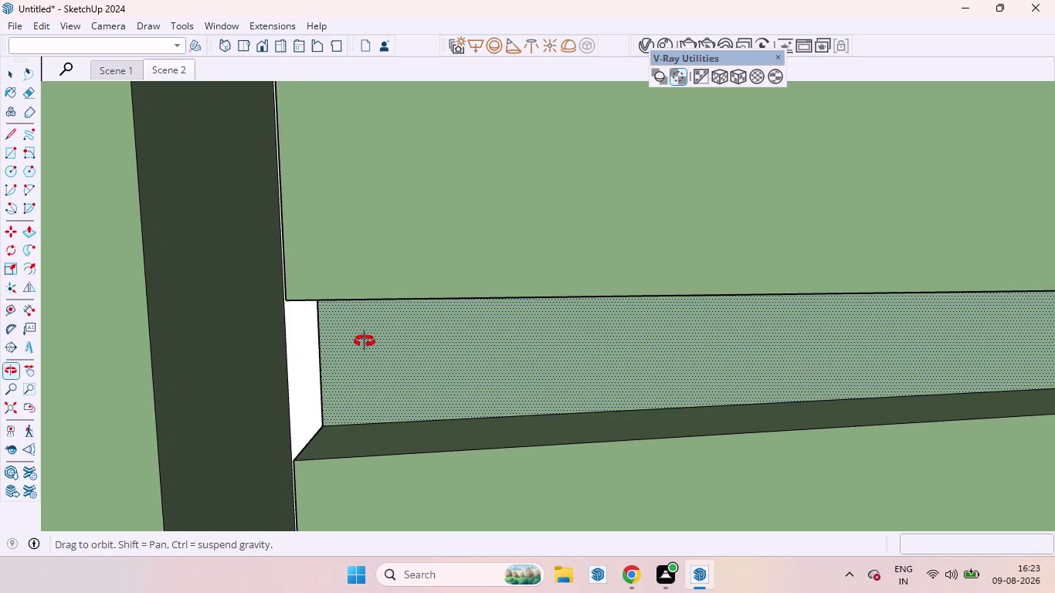
middle_drag(365, 342, 367, 341)
scroll(down, 3)
scroll(down, 3)
scroll(down, 3)
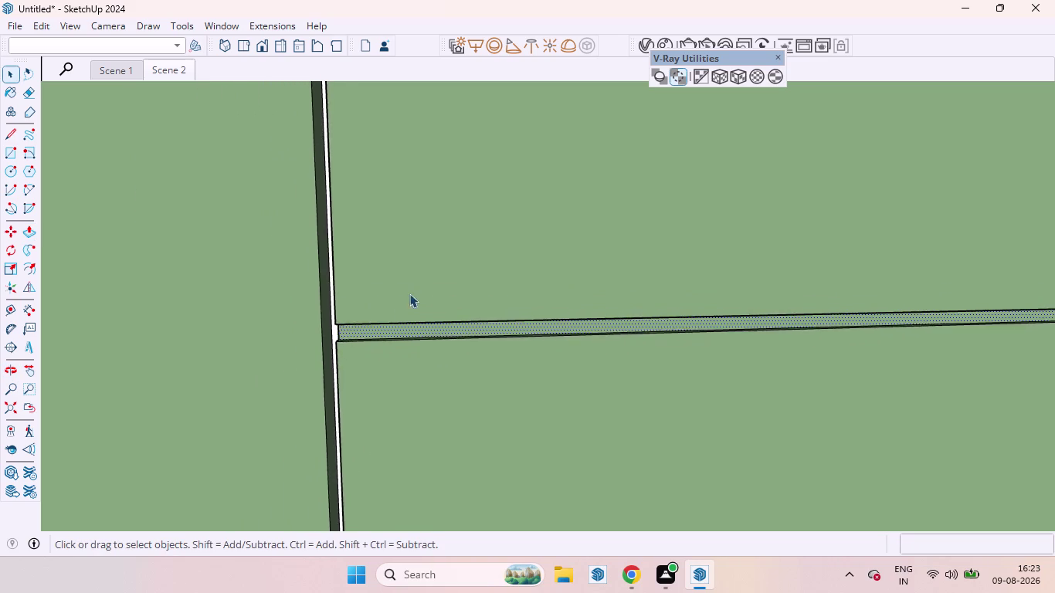
scroll(down, 3)
scroll(down, 3)
scroll(down, 3)
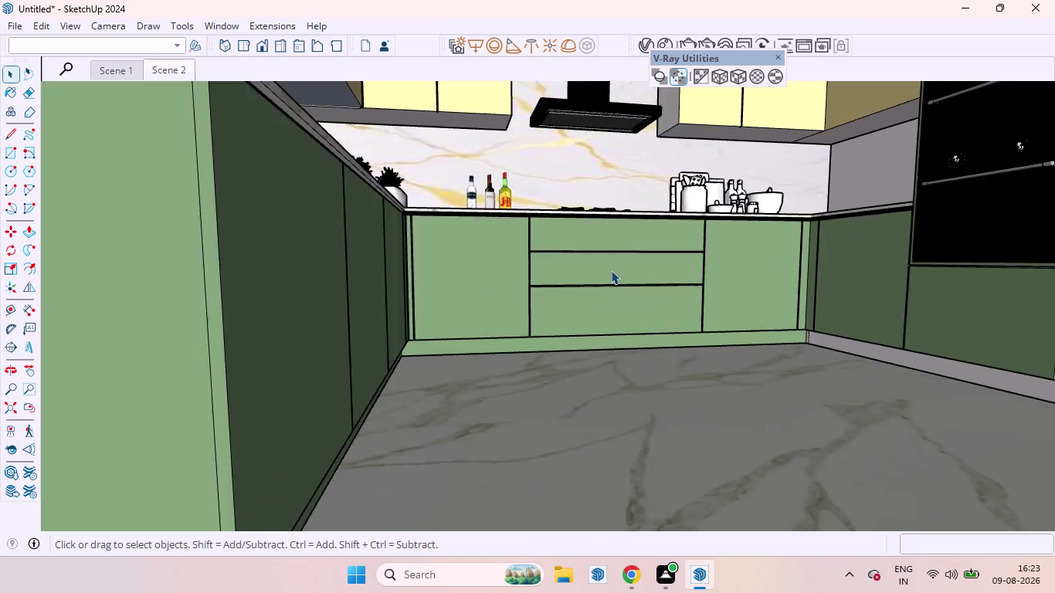
scroll(down, 3)
scroll(down, 3)
click(642, 370)
scroll(up, 3)
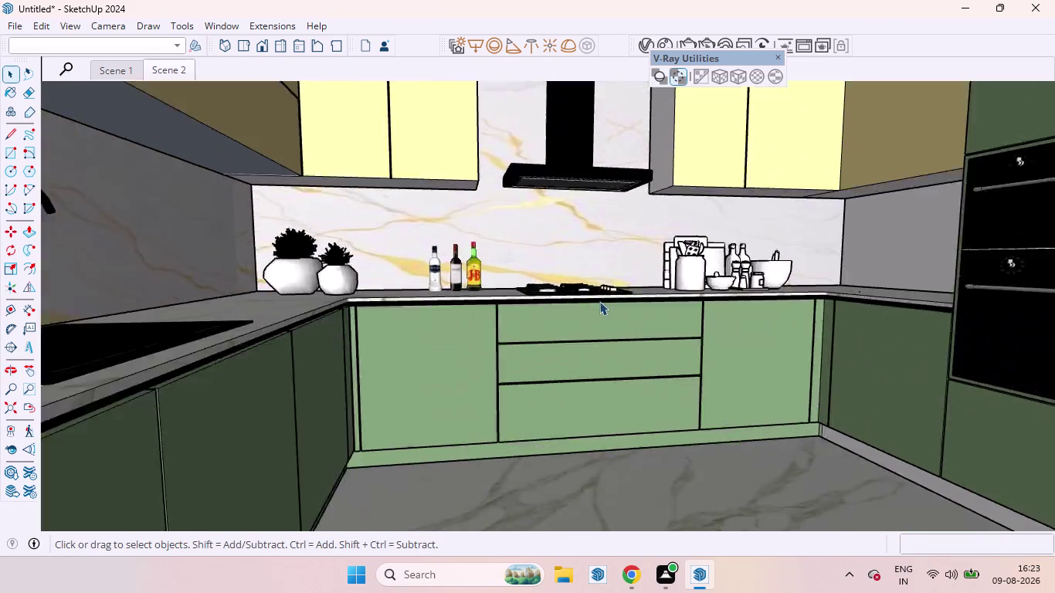
middle_drag(599, 309, 545, 282)
scroll(up, 3)
scroll(down, 3)
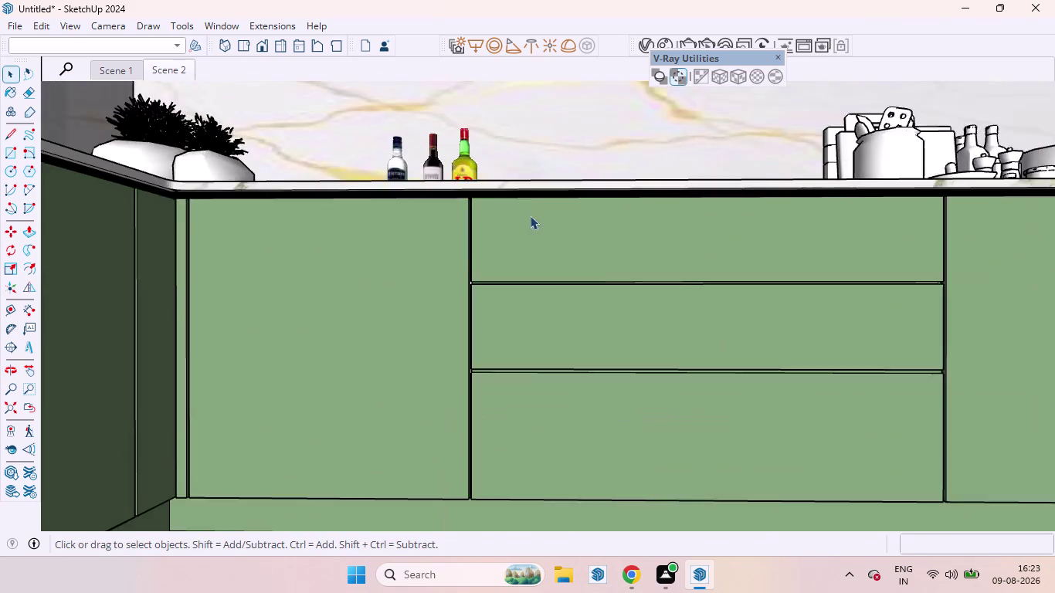
scroll(down, 3)
scroll(down, 3)
middle_drag(553, 281, 576, 382)
scroll(down, 3)
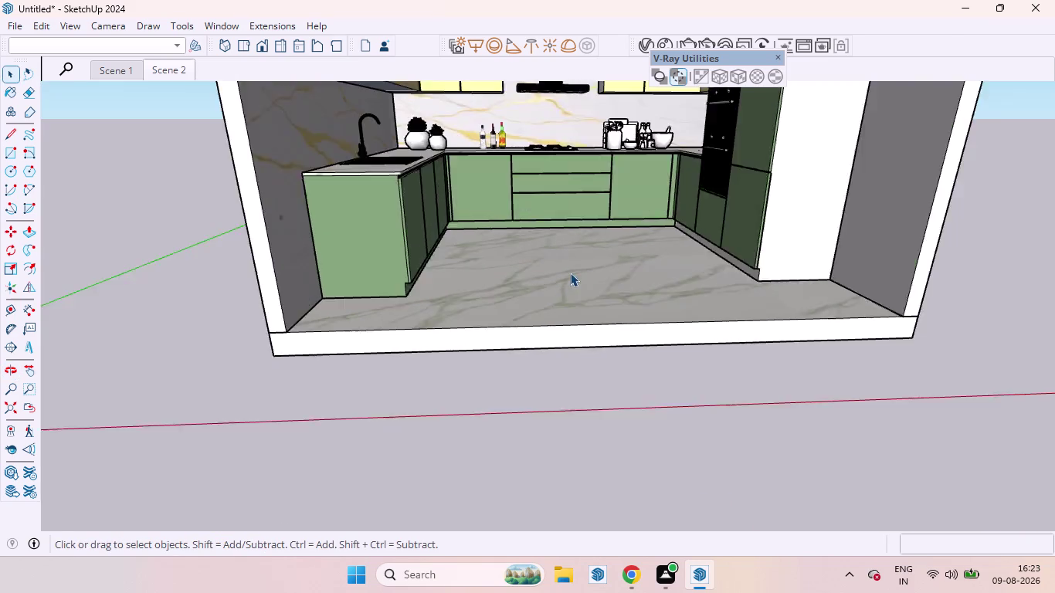
scroll(down, 3)
click(222, 17)
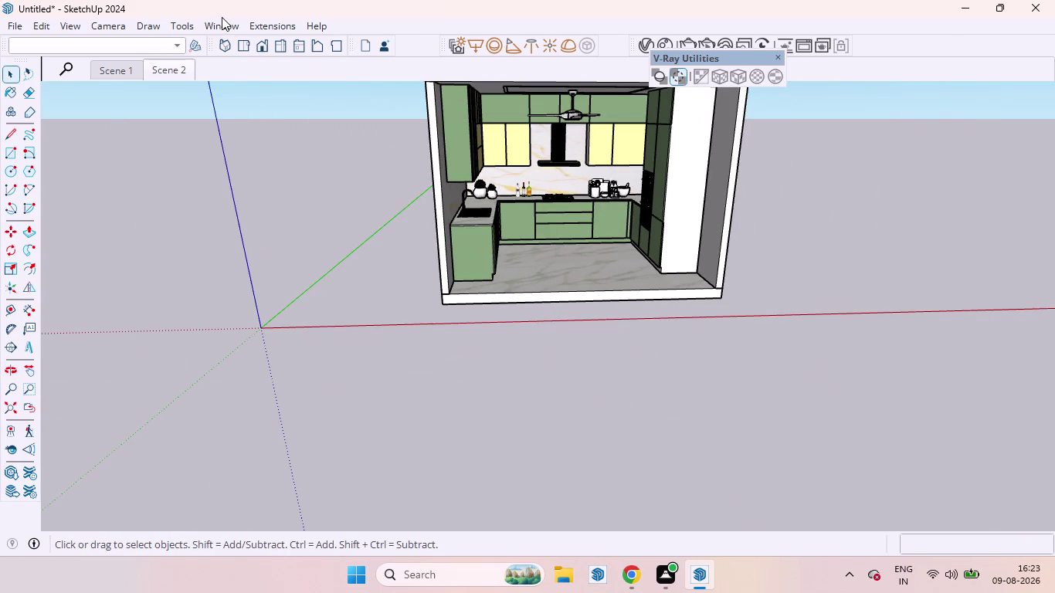
click(220, 23)
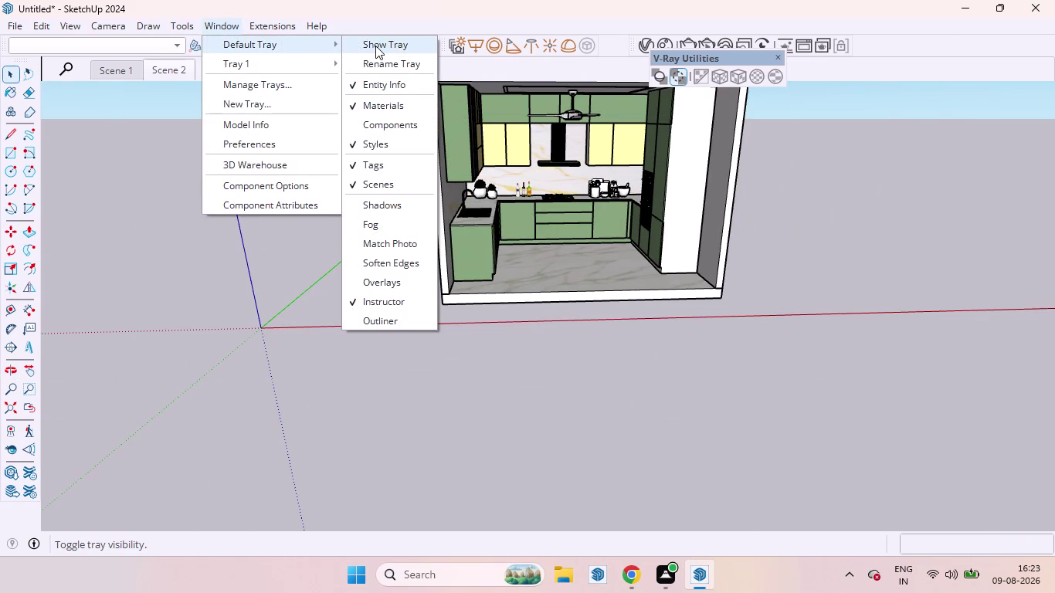
Show the Default Tray and sample the sink's black Color M09.
click(375, 46)
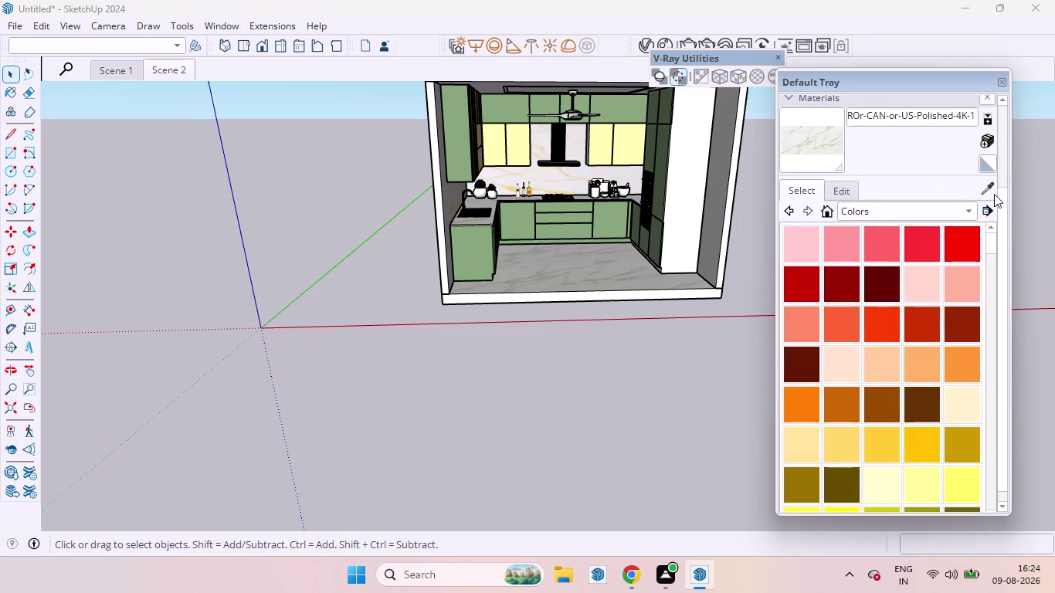
click(988, 188)
scroll(up, 3)
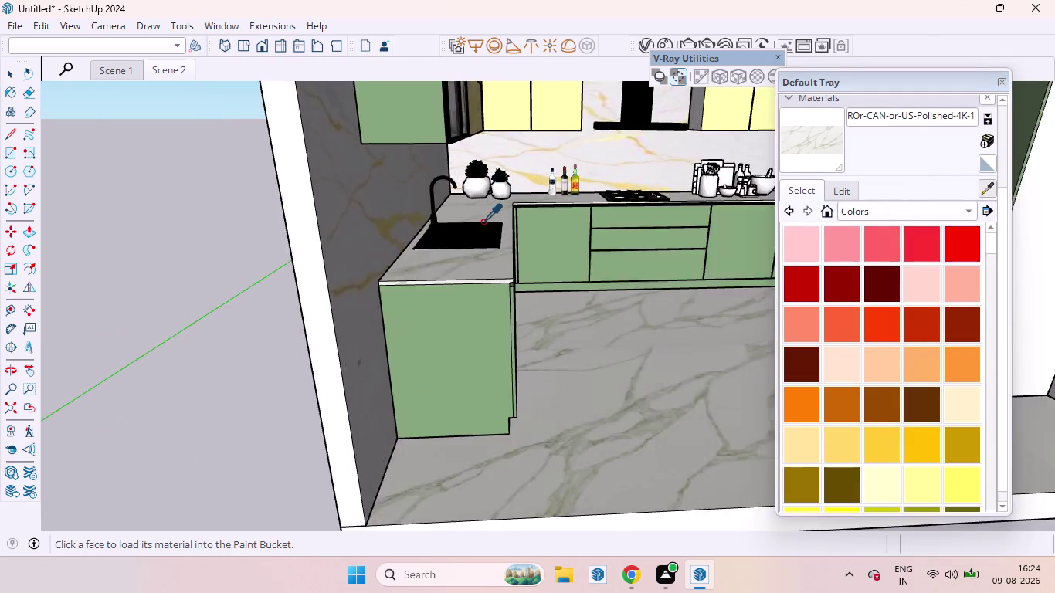
scroll(up, 3)
click(482, 229)
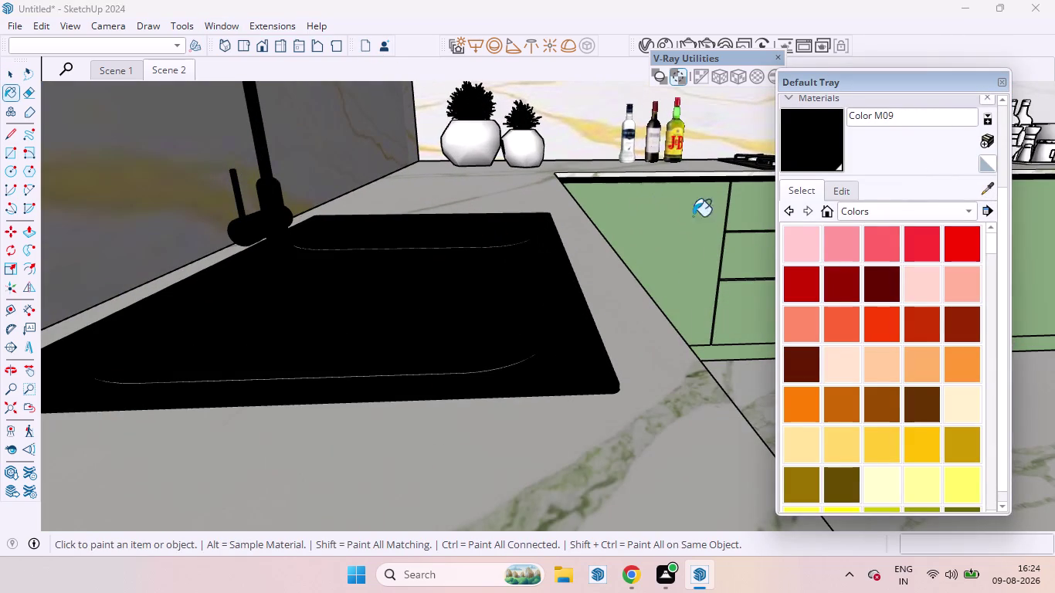
Paint the upper gap faces black Color M09.
scroll(down, 3)
scroll(down, 3)
scroll(up, 3)
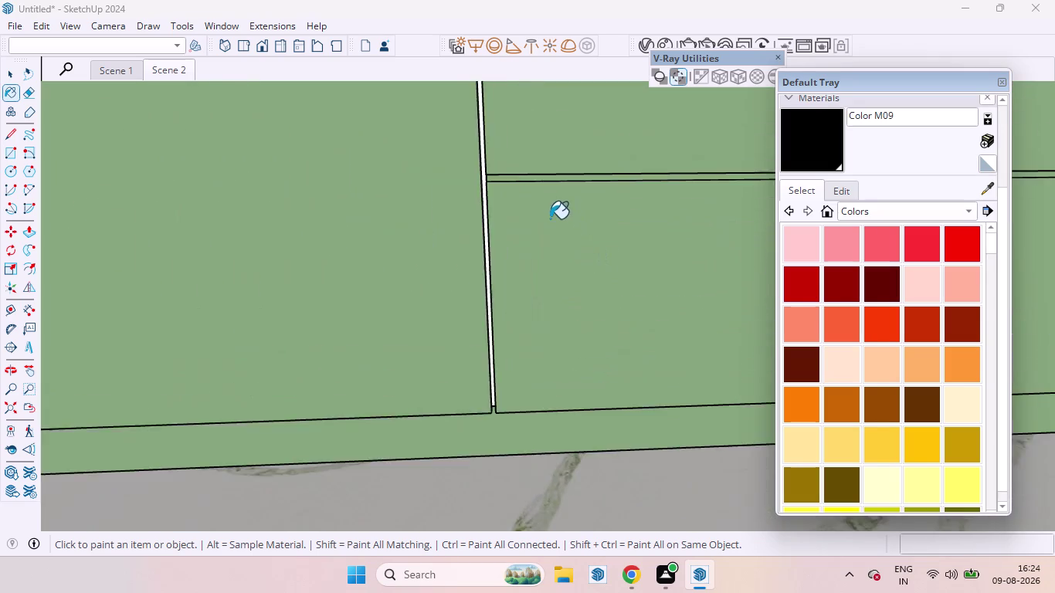
scroll(up, 3)
click(450, 147)
middle_drag(449, 147, 450, 160)
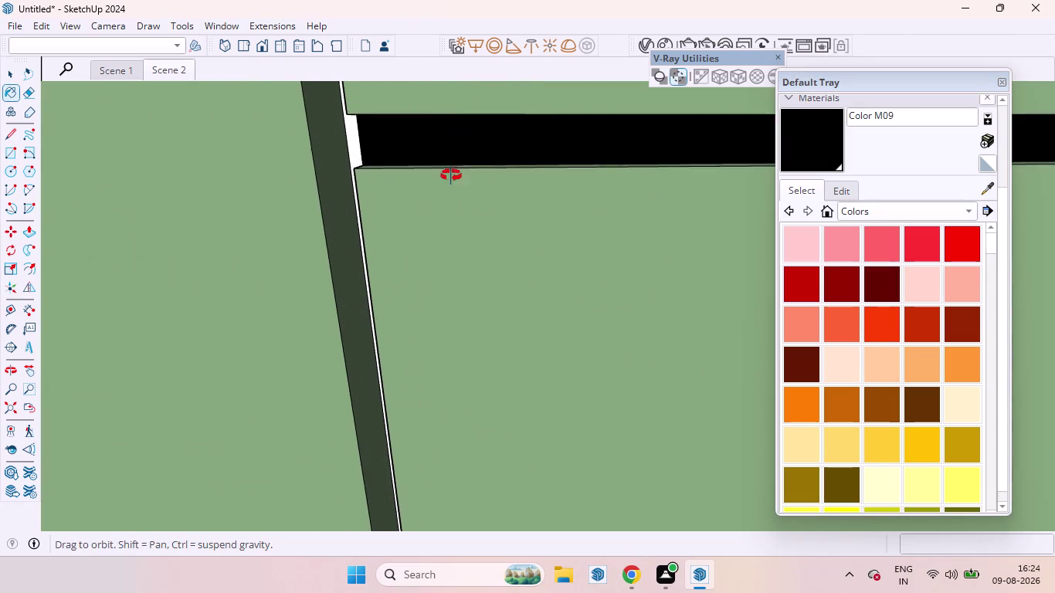
middle_drag(449, 160, 454, 257)
scroll(up, 3)
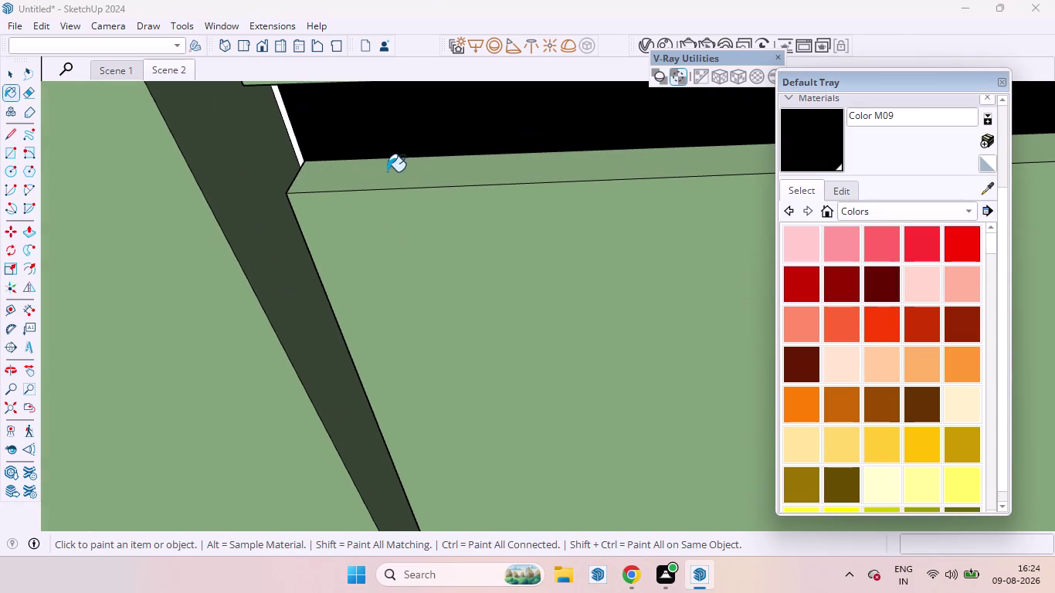
click(387, 172)
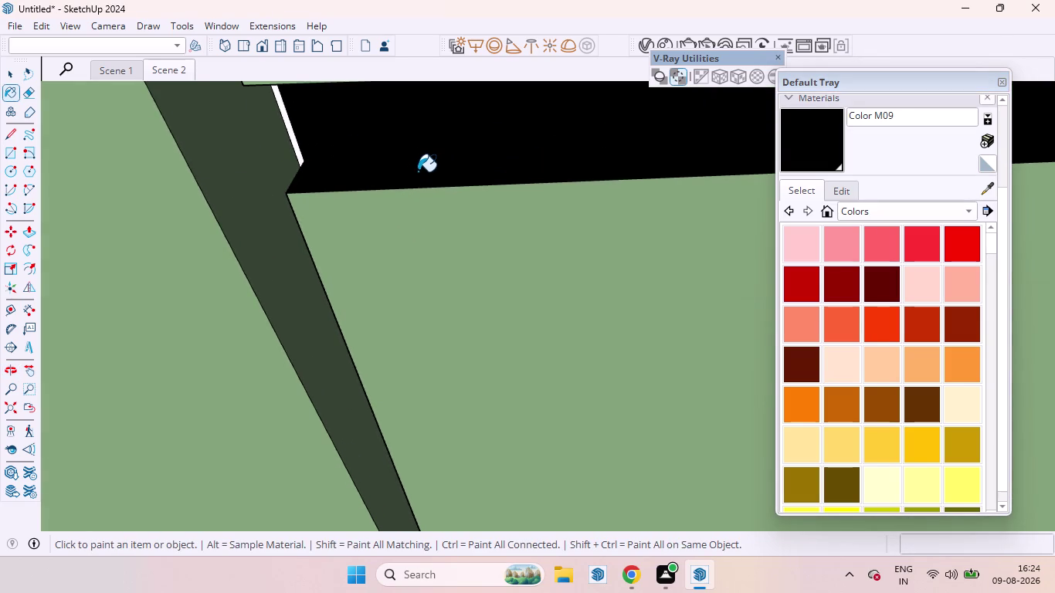
Paint the lower gap face with Color M09 as well.
scroll(down, 3)
scroll(down, 3)
scroll(down, 3)
scroll(up, 3)
scroll(down, 3)
middle_drag(514, 204, 517, 81)
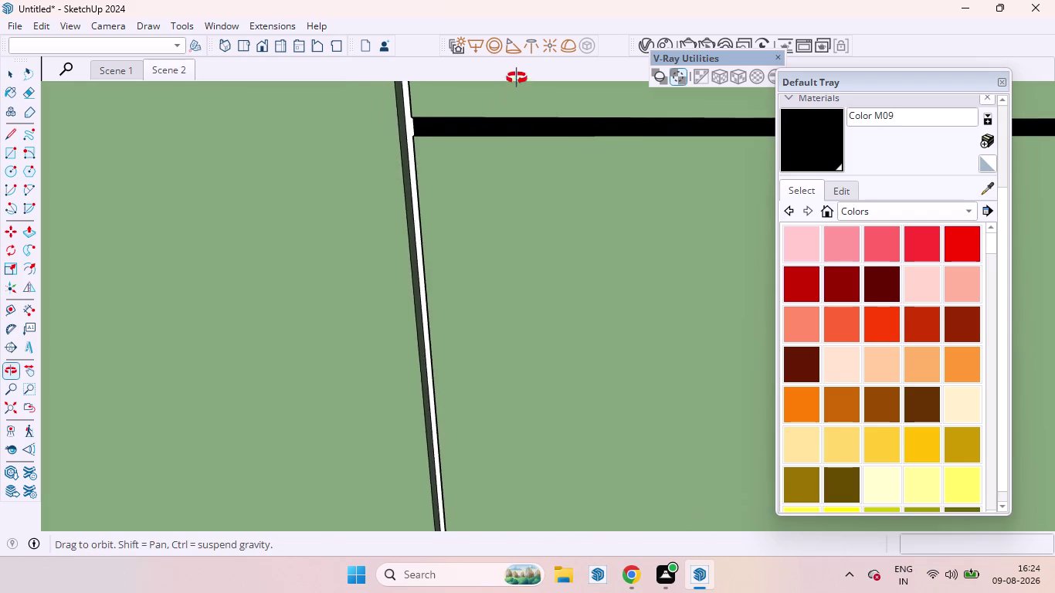
middle_drag(517, 81, 519, 61)
scroll(down, 3)
scroll(down, 3)
middle_drag(558, 257, 569, 154)
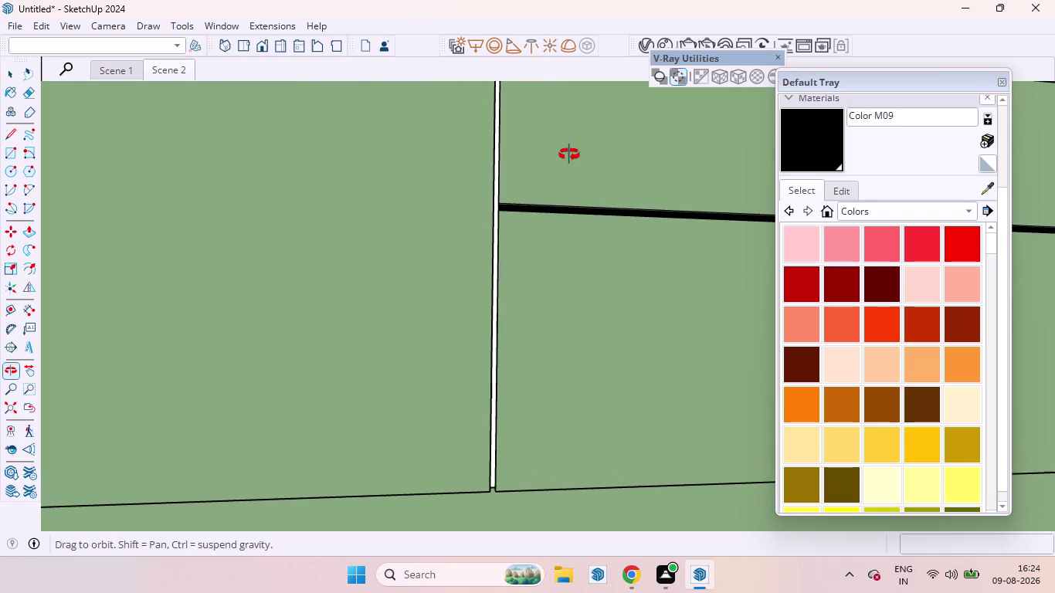
middle_drag(569, 154, 570, 126)
scroll(up, 3)
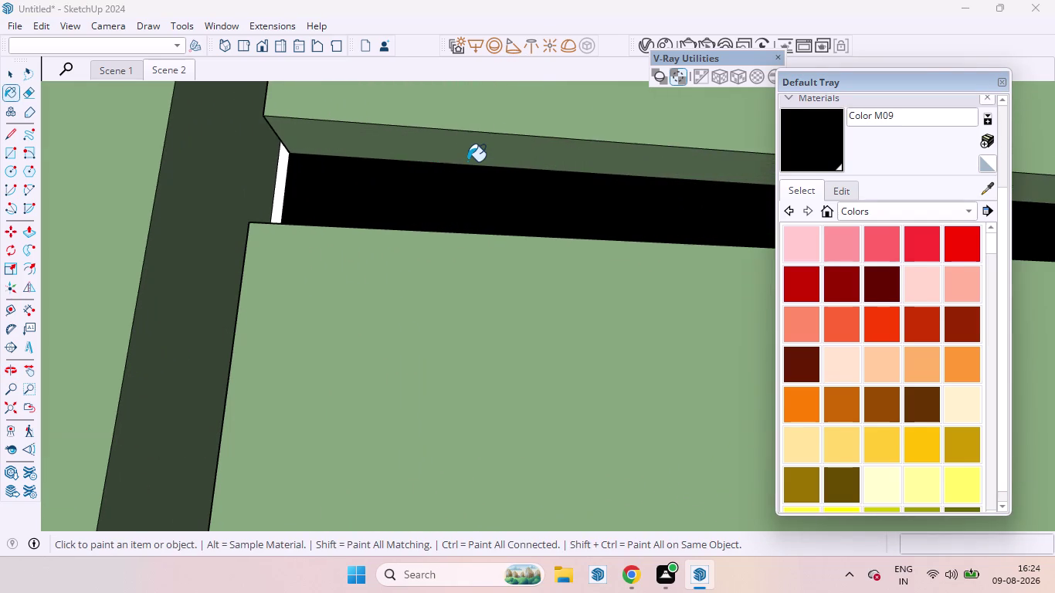
click(467, 156)
Return to Select and zoom out to view the whole kitchen.
key(space)
scroll(down, 3)
scroll(down, 3)
scroll(up, 3)
scroll(down, 3)
scroll(down, 3)
scroll(down, 3)
scroll(down, 3)
scroll(up, 3)
scroll(down, 3)
scroll(up, 3)
scroll(down, 3)
scroll(down, 3)
click(13, 400)
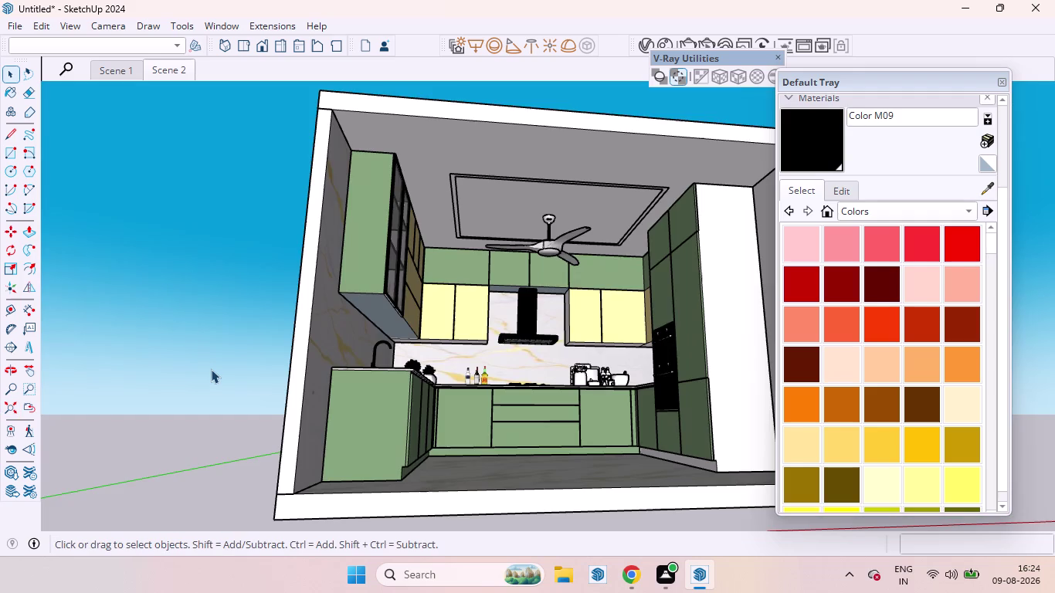
Zoom and orbit in close to a gap between the green cabinet drawers.
scroll(down, 3)
scroll(down, 3)
middle_drag(437, 331, 481, 461)
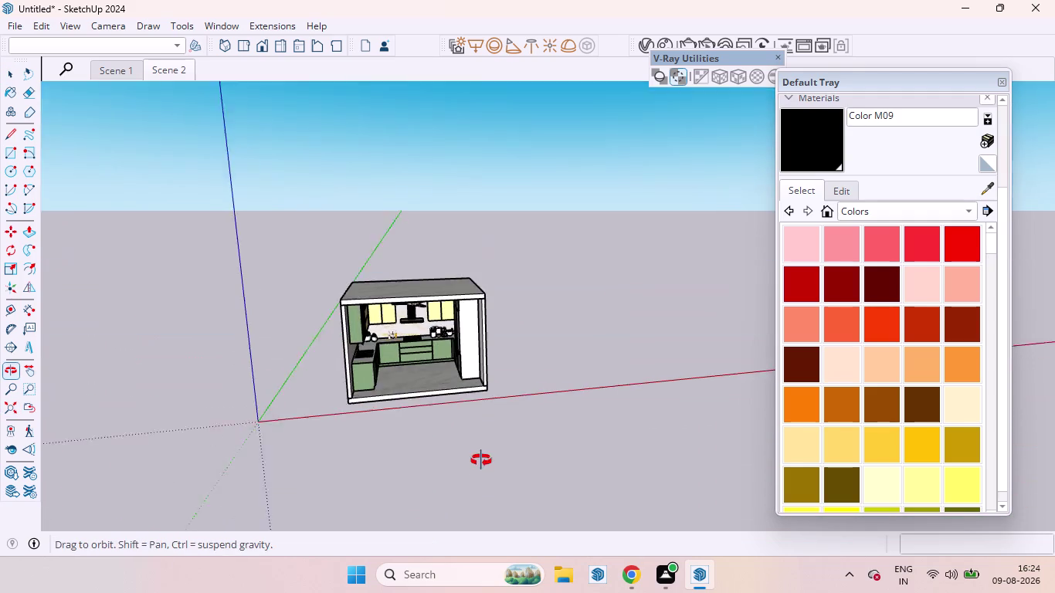
middle_drag(482, 460, 480, 460)
scroll(up, 3)
scroll(up, 3)
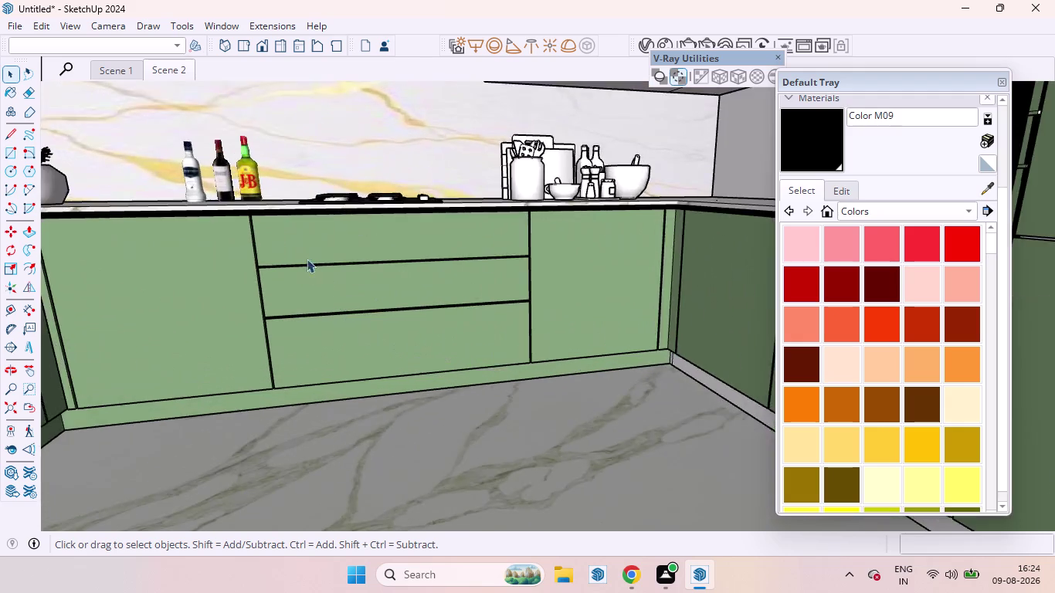
scroll(up, 3)
scroll(down, 3)
scroll(up, 3)
middle_drag(256, 271, 303, 270)
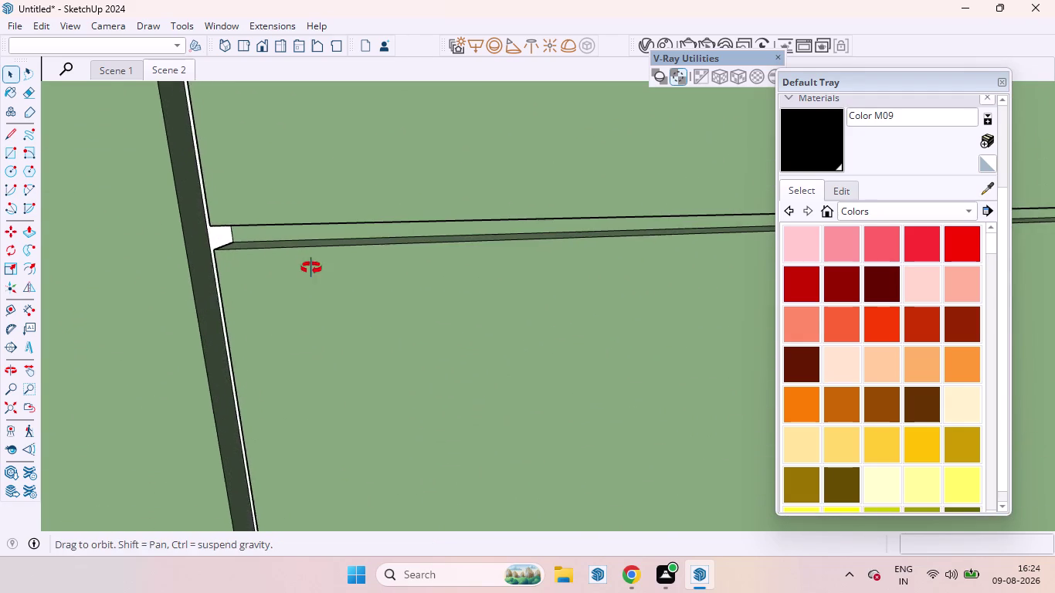
middle_drag(302, 270, 318, 252)
Sample the gap's default material and paint the gap face with it.
click(988, 187)
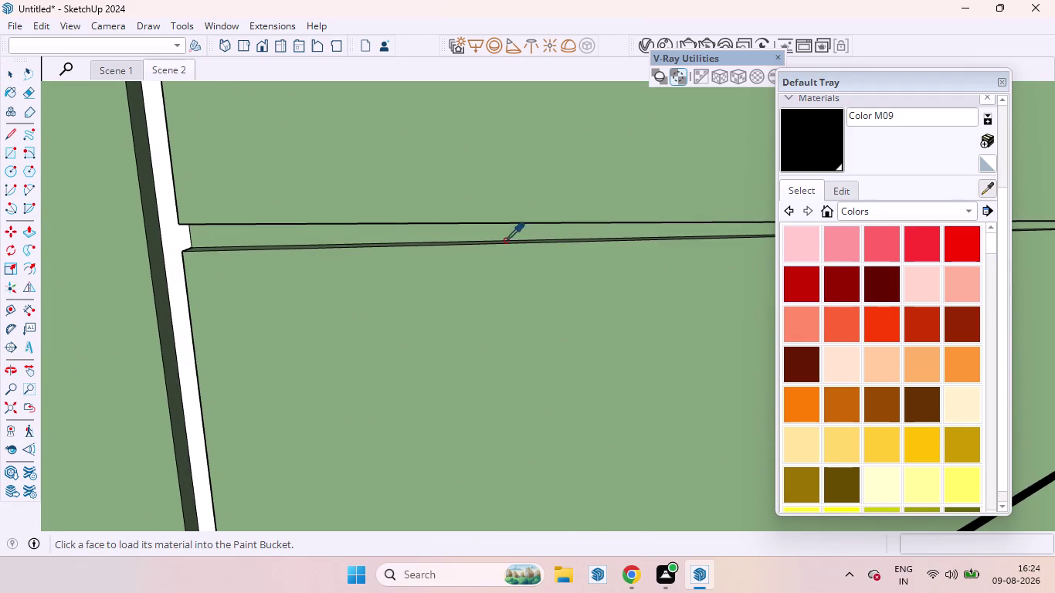
scroll(up, 3)
click(204, 221)
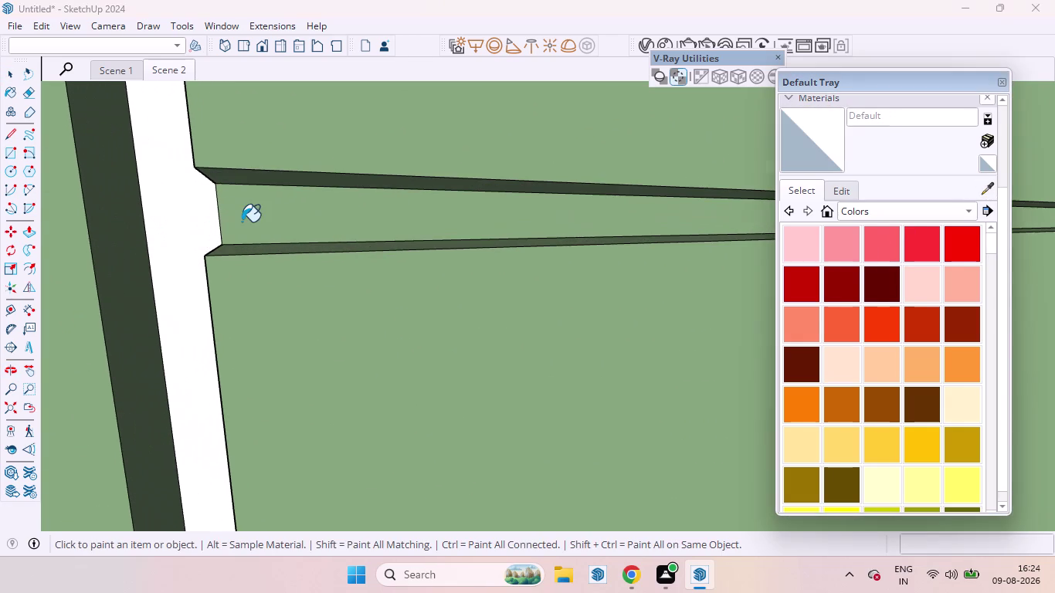
click(242, 222)
scroll(down, 3)
scroll(up, 3)
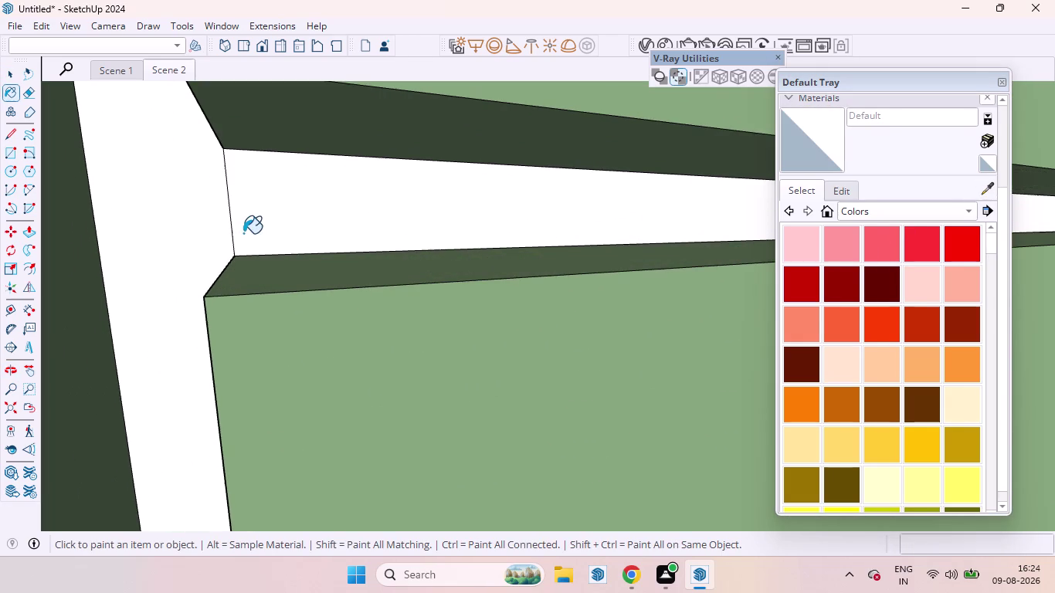
Select the edges of the gap face and delete them.
key(space)
click(228, 229)
click(233, 230)
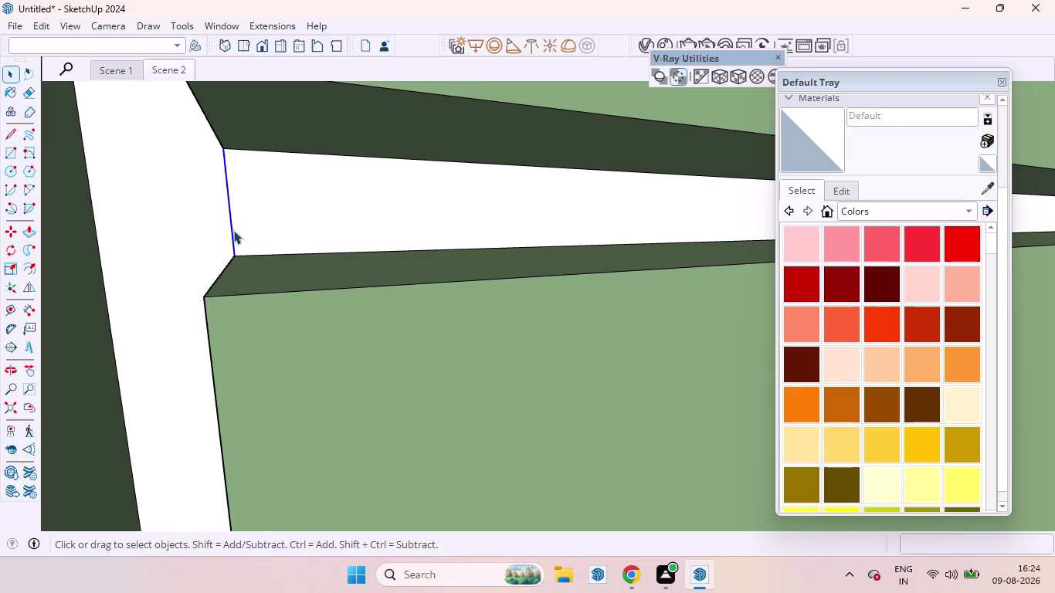
key(Delete)
Zoom around the gap and delete another stray piece there.
scroll(down, 3)
scroll(down, 3)
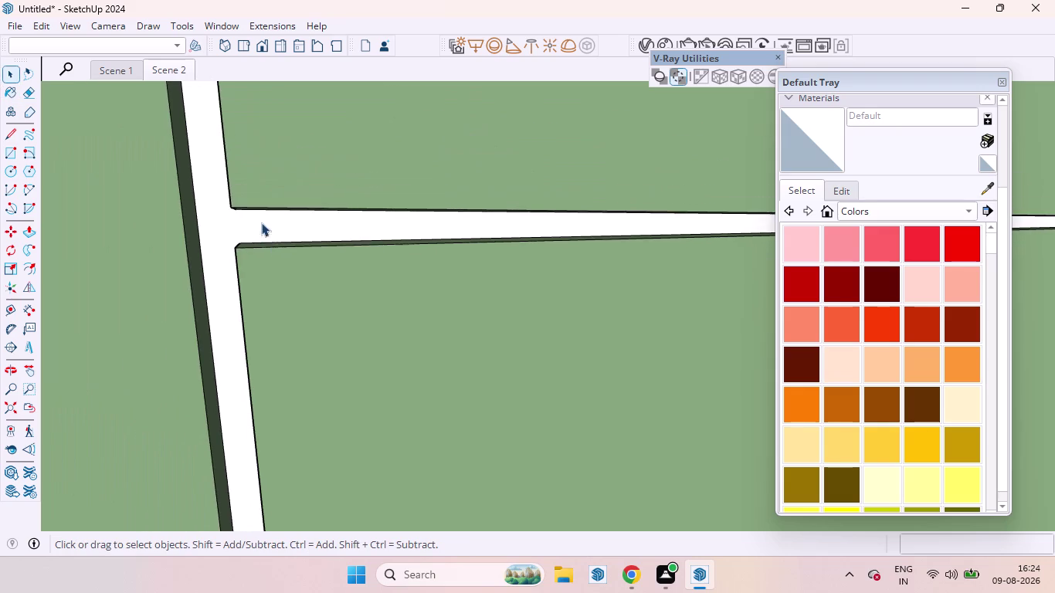
scroll(down, 3)
scroll(down, 3)
scroll(up, 3)
scroll(down, 3)
scroll(down, 3)
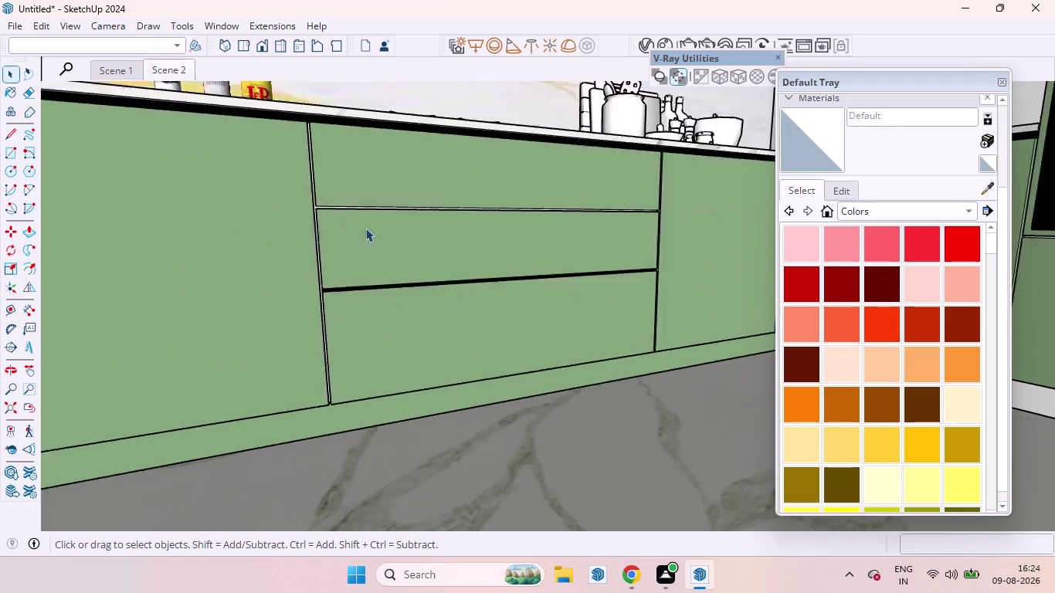
scroll(up, 3)
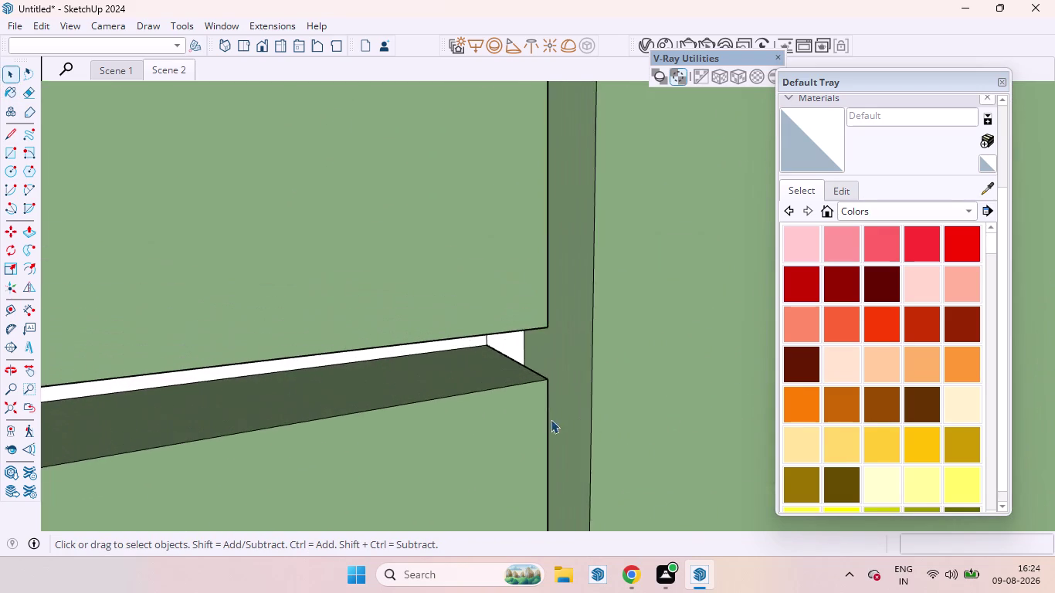
scroll(up, 3)
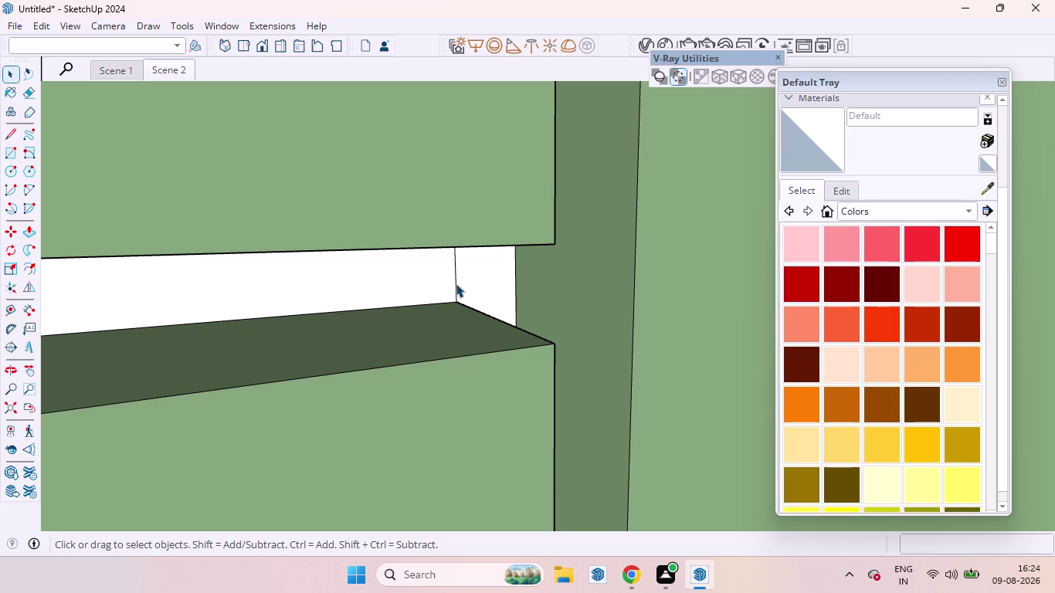
click(456, 284)
key(Delete)
key(Delete)
Inspect the lower drawer fronts up close, then return to the Scene 2 view.
scroll(down, 3)
scroll(up, 3)
scroll(down, 3)
scroll(down, 3)
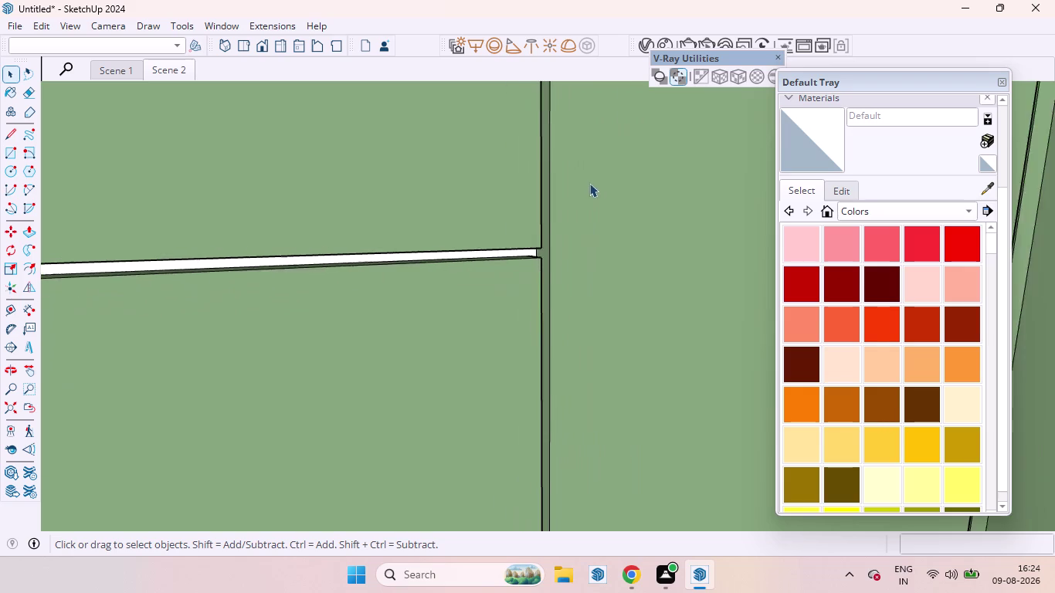
scroll(down, 3)
scroll(up, 3)
scroll(down, 3)
scroll(down, 3)
scroll(up, 3)
scroll(down, 3)
scroll(up, 3)
scroll(down, 3)
scroll(down, 3)
scroll(down, 3)
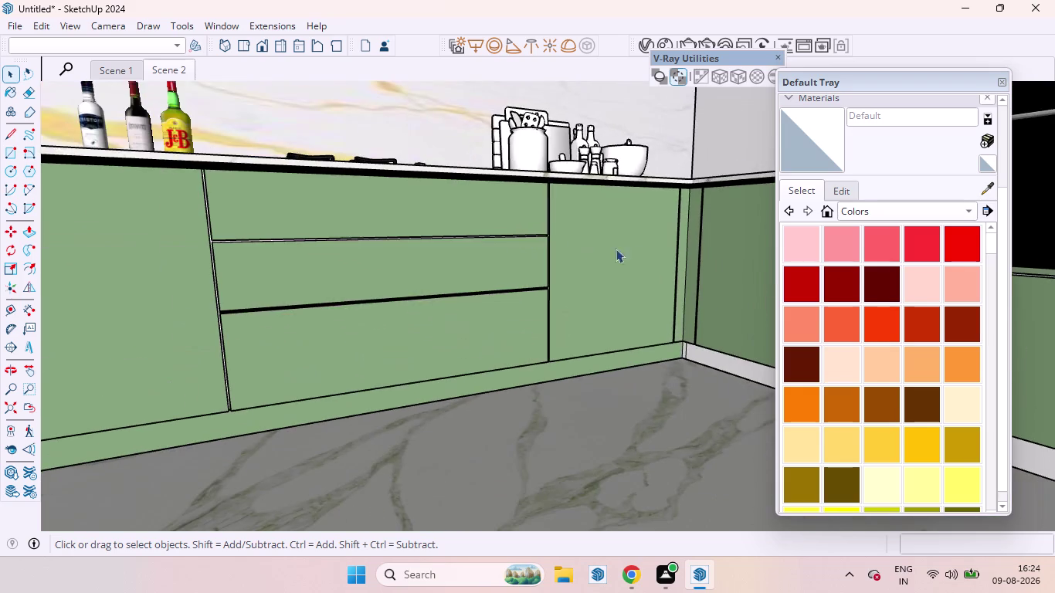
middle_drag(649, 264, 481, 225)
scroll(down, 3)
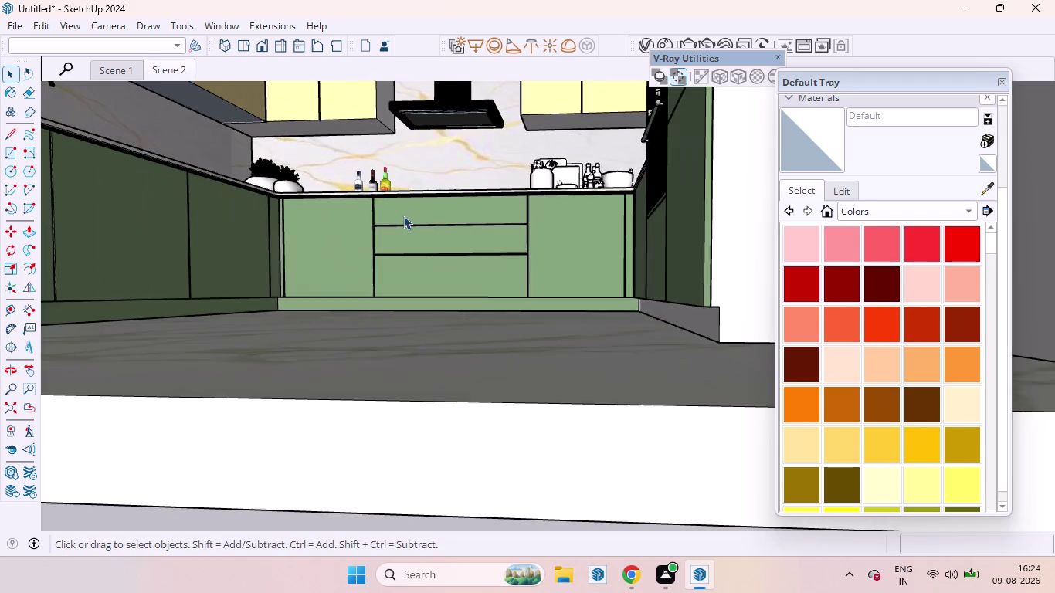
scroll(up, 3)
middle_drag(246, 234, 423, 299)
scroll(up, 3)
scroll(down, 3)
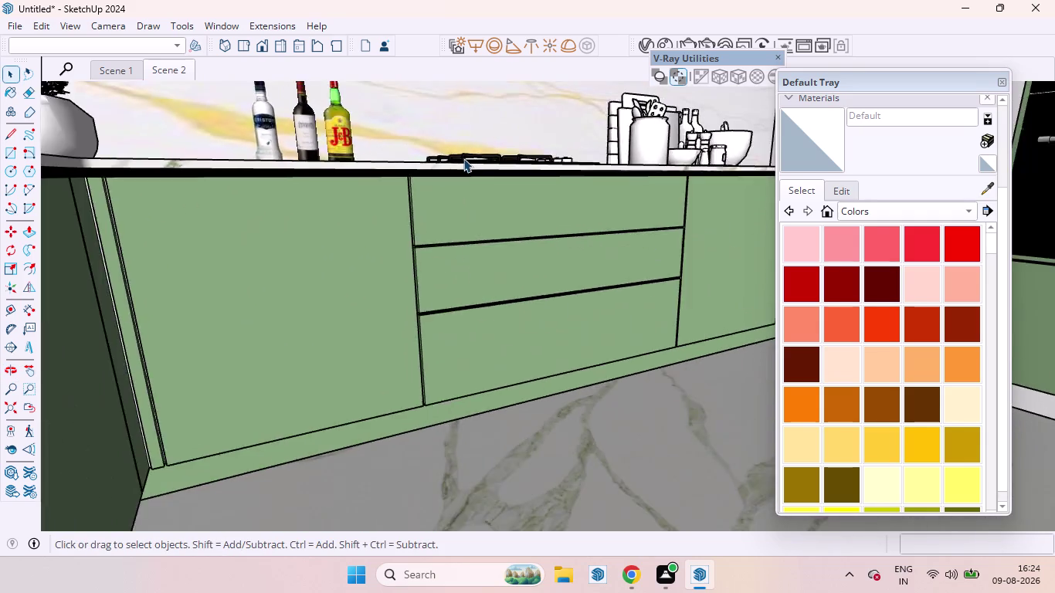
scroll(down, 3)
scroll(down, 3)
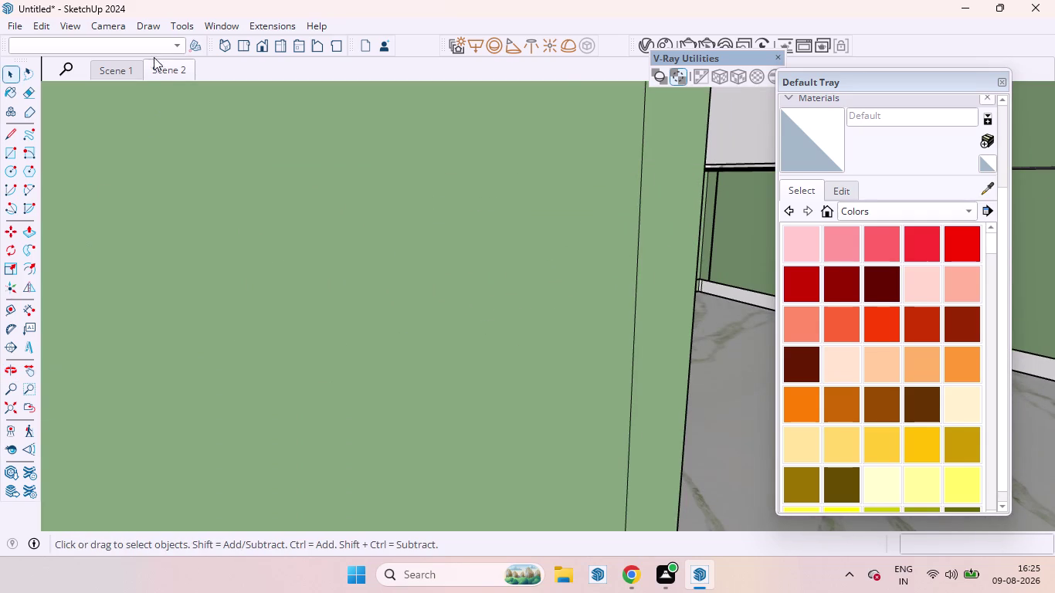
click(127, 66)
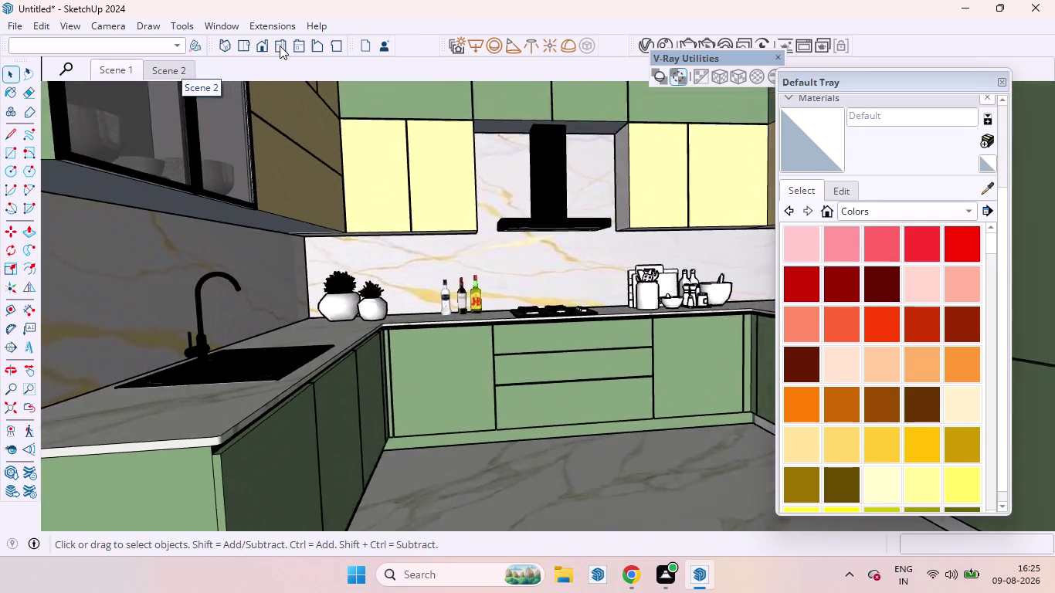
Close the materials tray and flip from Scene 1 back to the Scene 2 front view.
click(1004, 83)
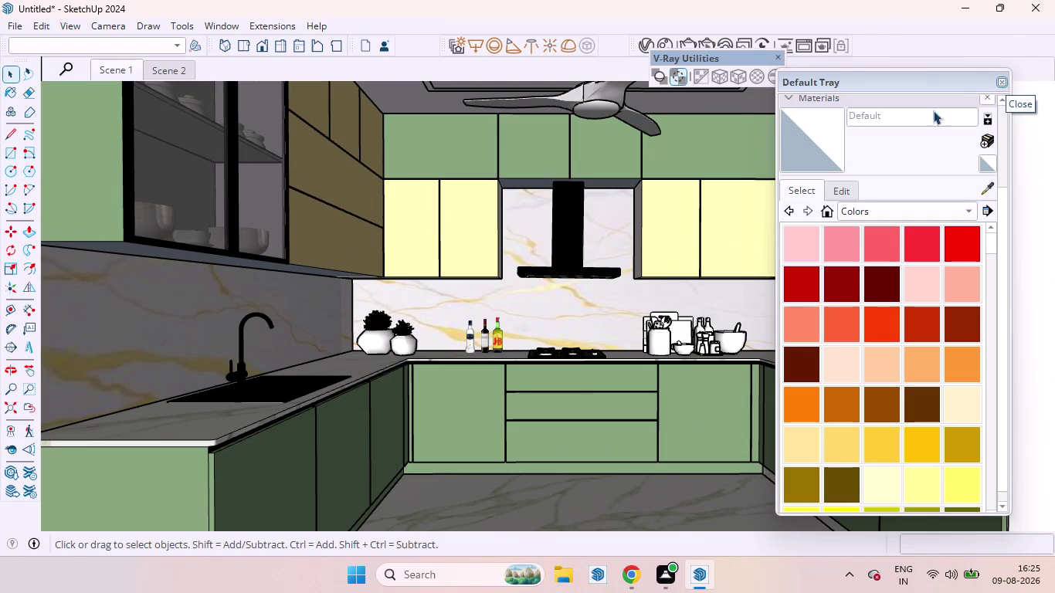
click(170, 67)
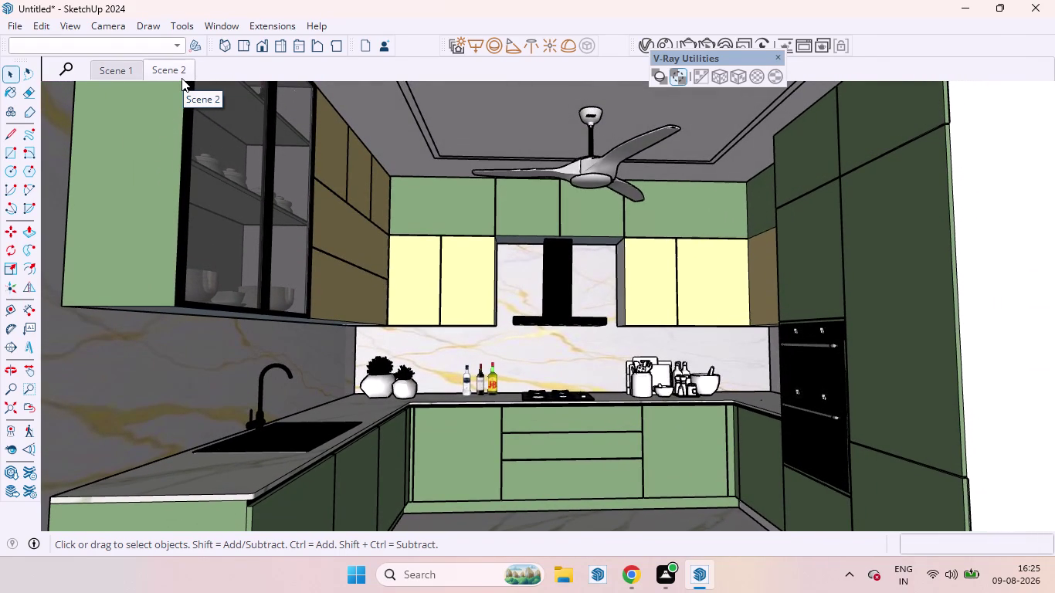
click(129, 72)
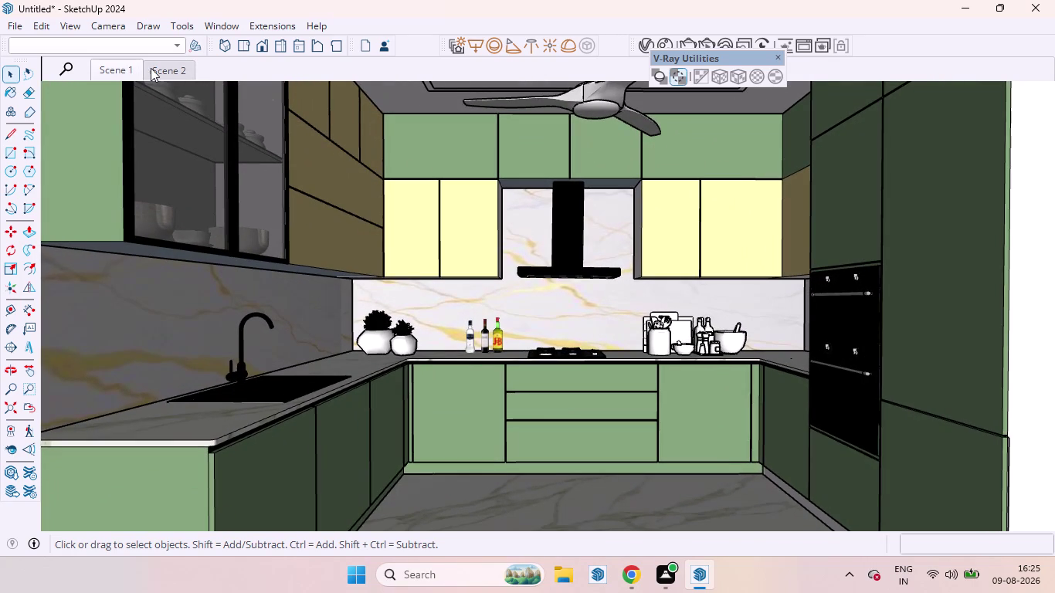
click(172, 71)
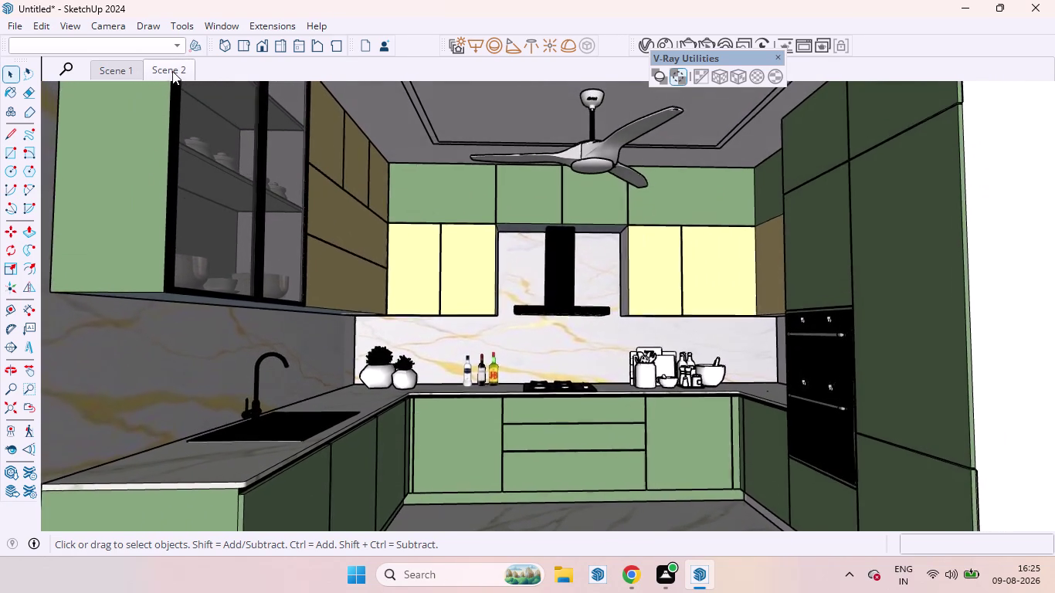
click(9, 23)
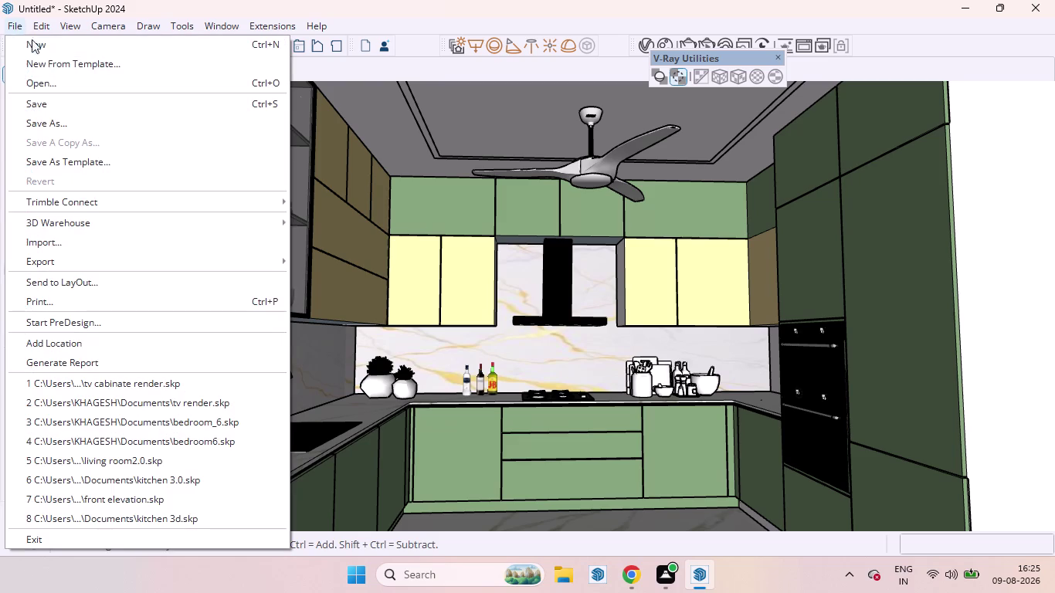
click(50, 301)
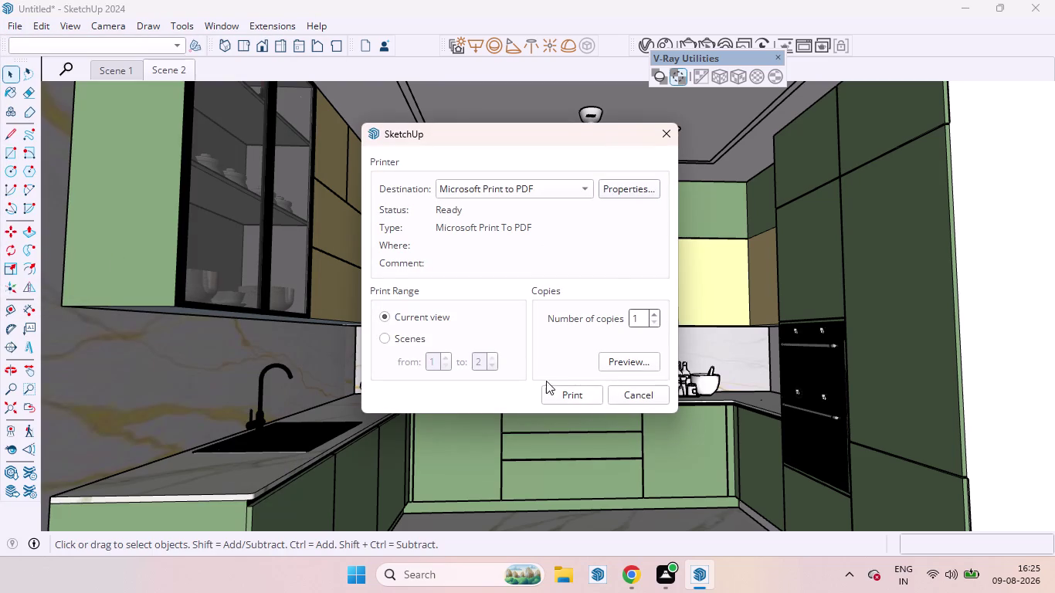
click(611, 363)
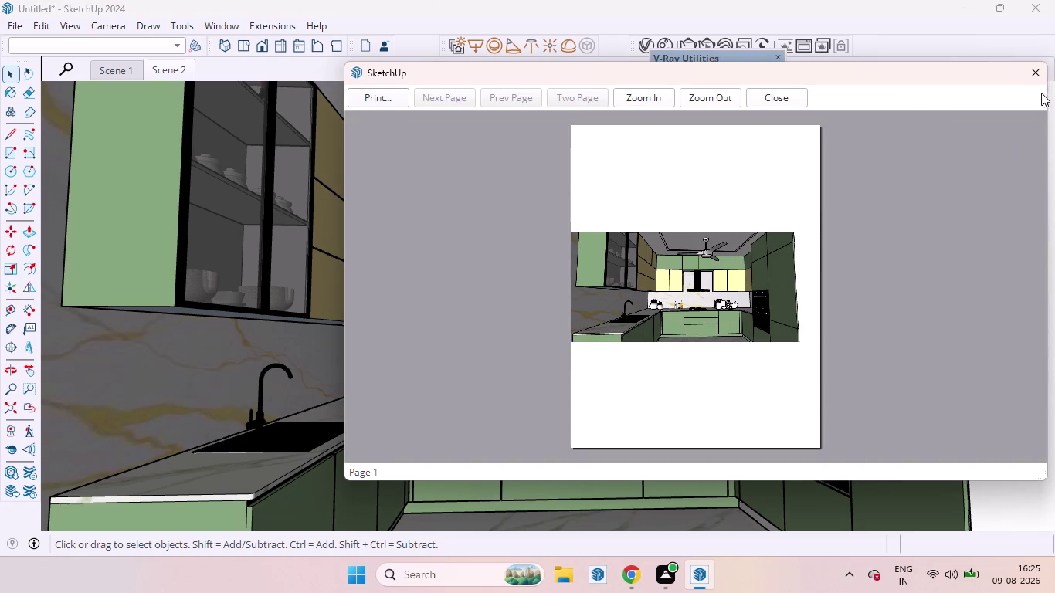
click(1038, 70)
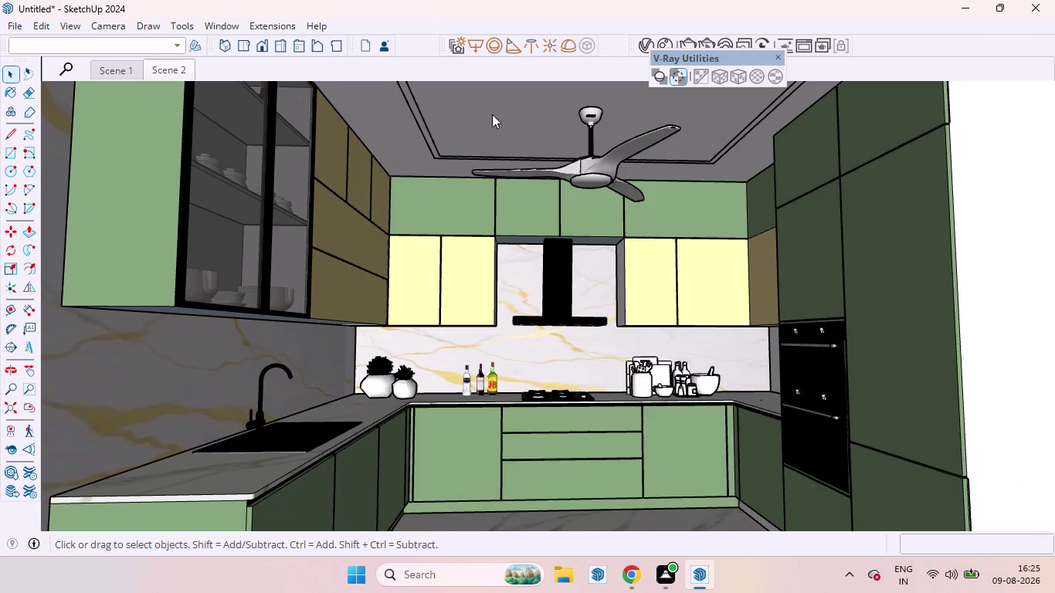
click(11, 32)
click(9, 26)
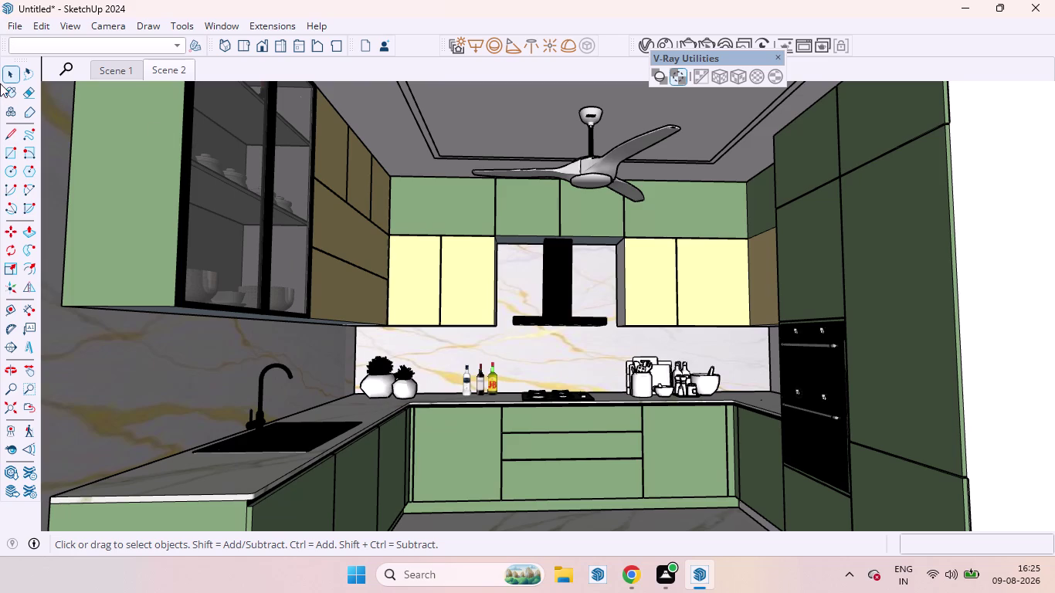
click(10, 76)
click(13, 23)
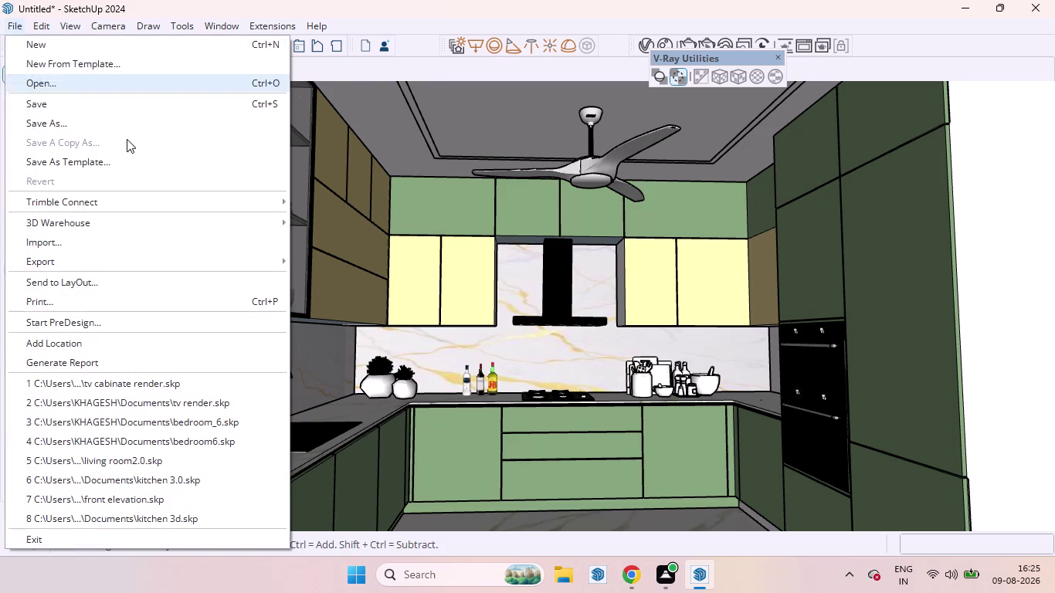
click(56, 303)
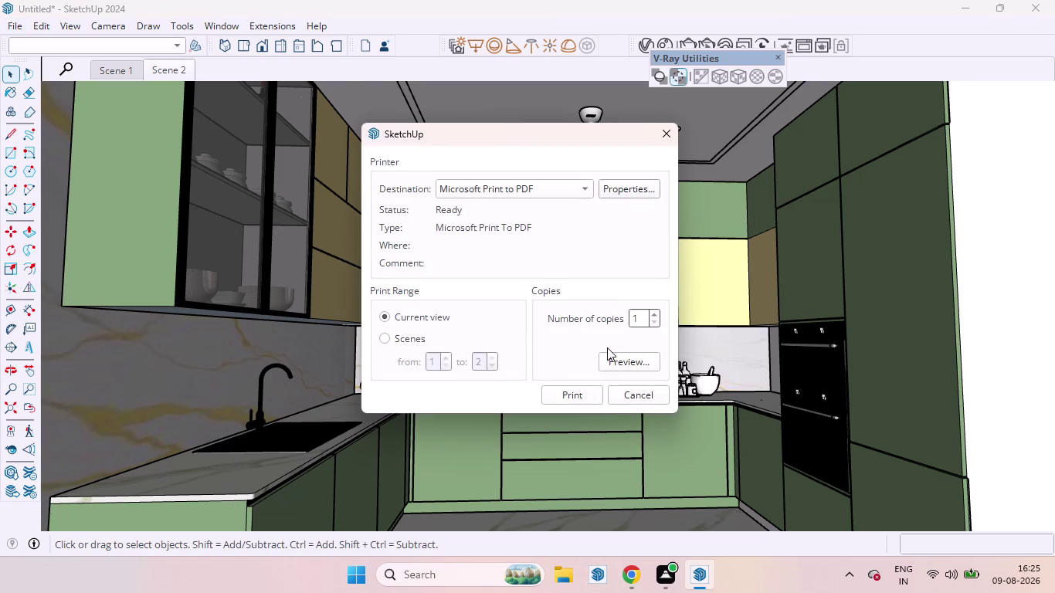
click(668, 134)
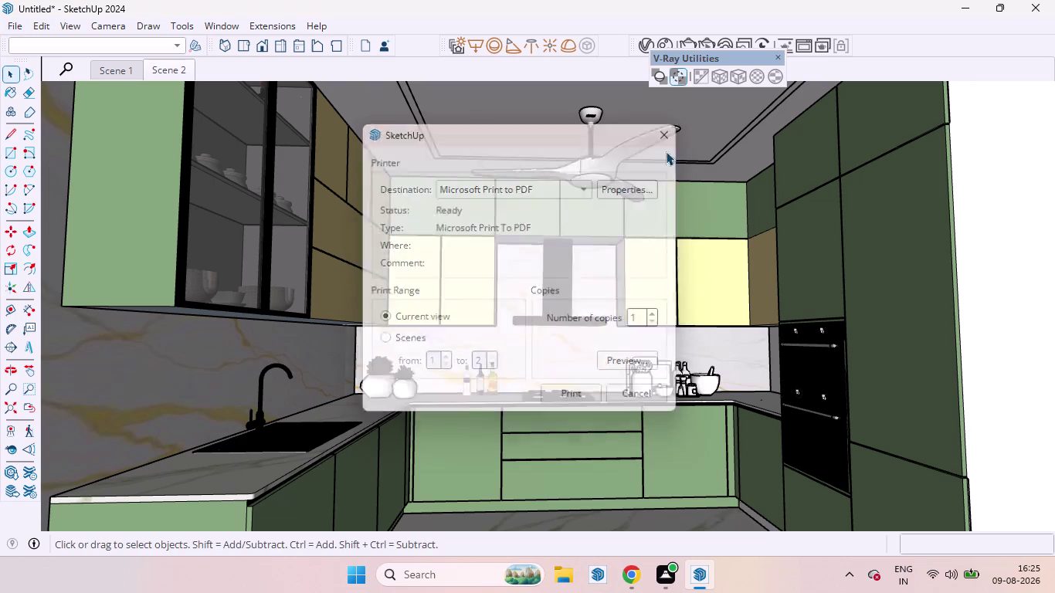
scroll(down, 3)
scroll(down, 3)
Orbit to the tall cabinet's side and erase the thin white strip beside it.
middle_drag(663, 220, 808, 292)
scroll(up, 3)
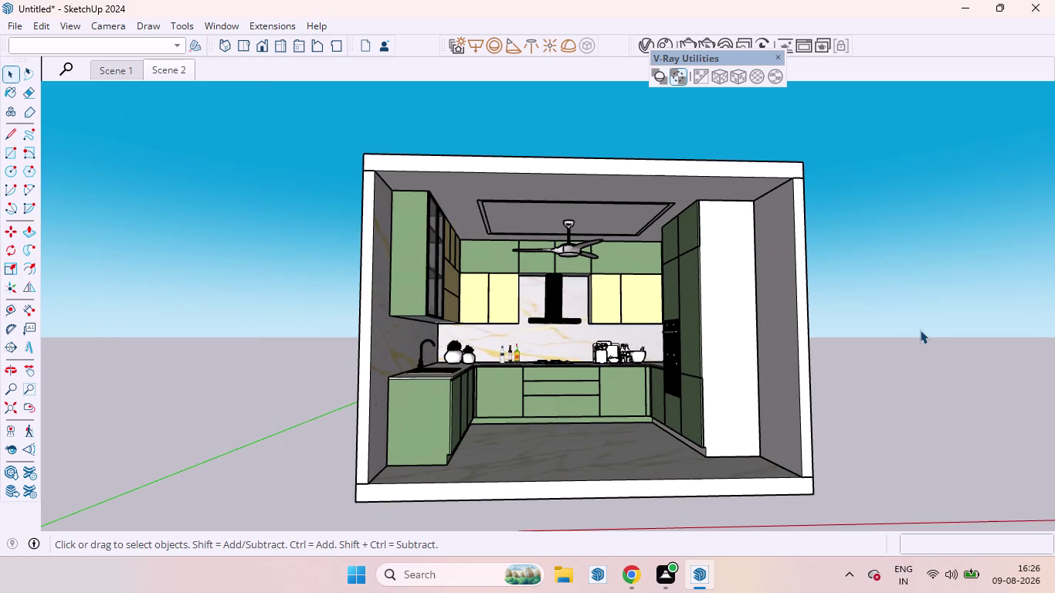
key(space)
scroll(up, 3)
scroll(down, 3)
scroll(up, 3)
middle_drag(675, 233, 760, 278)
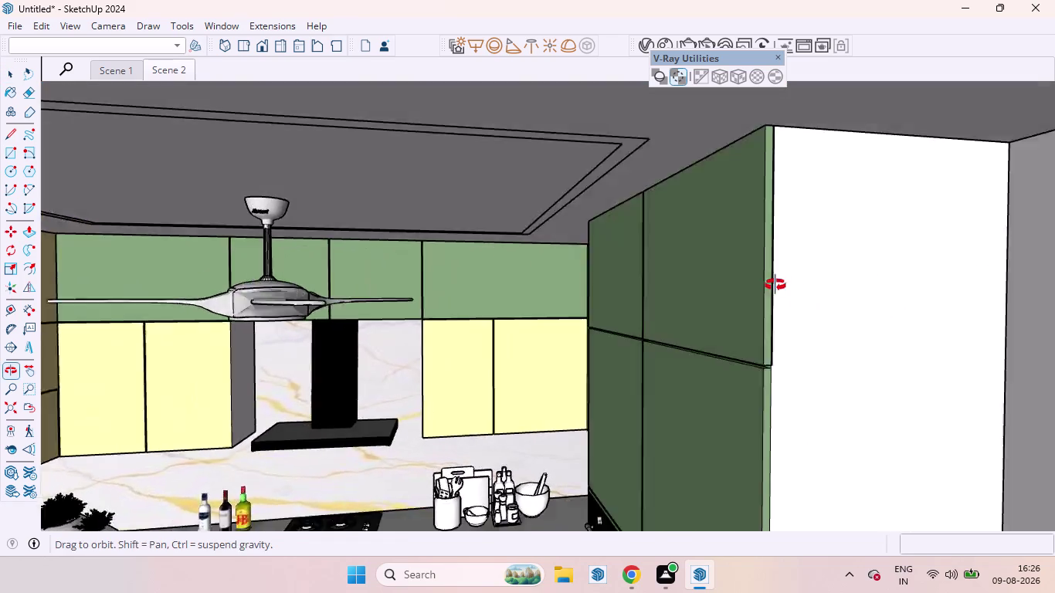
middle_drag(761, 278, 846, 312)
middle_drag(839, 306, 838, 195)
scroll(up, 3)
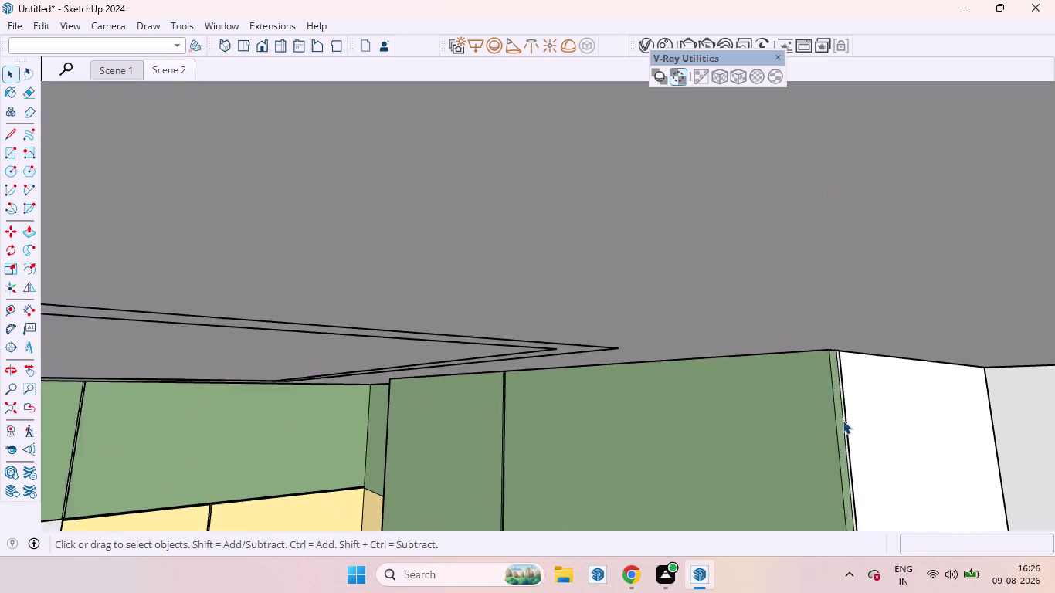
scroll(up, 3)
middle_drag(850, 379, 884, 396)
scroll(up, 3)
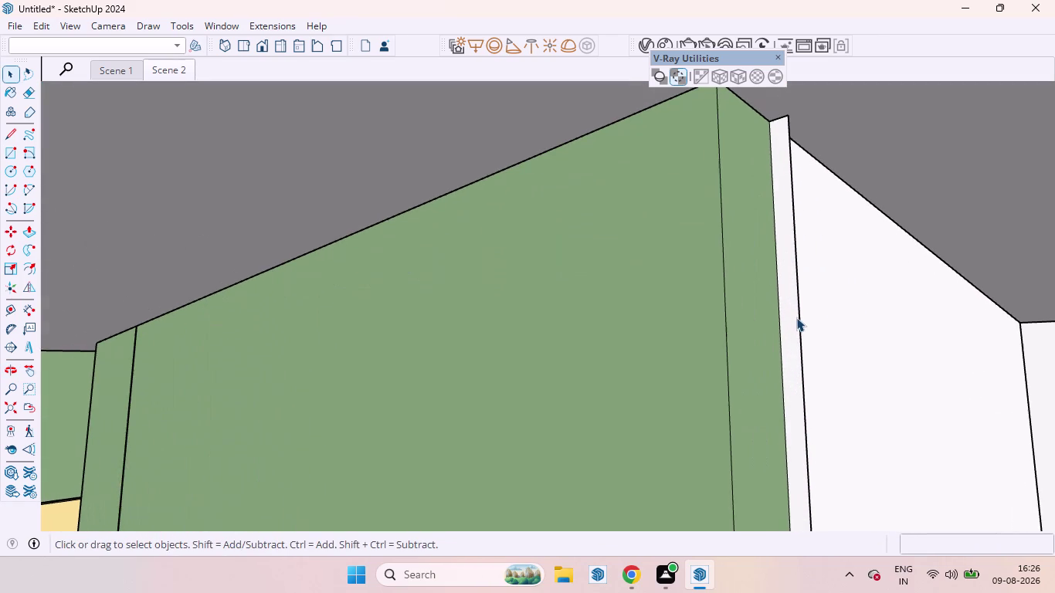
double_click(797, 318)
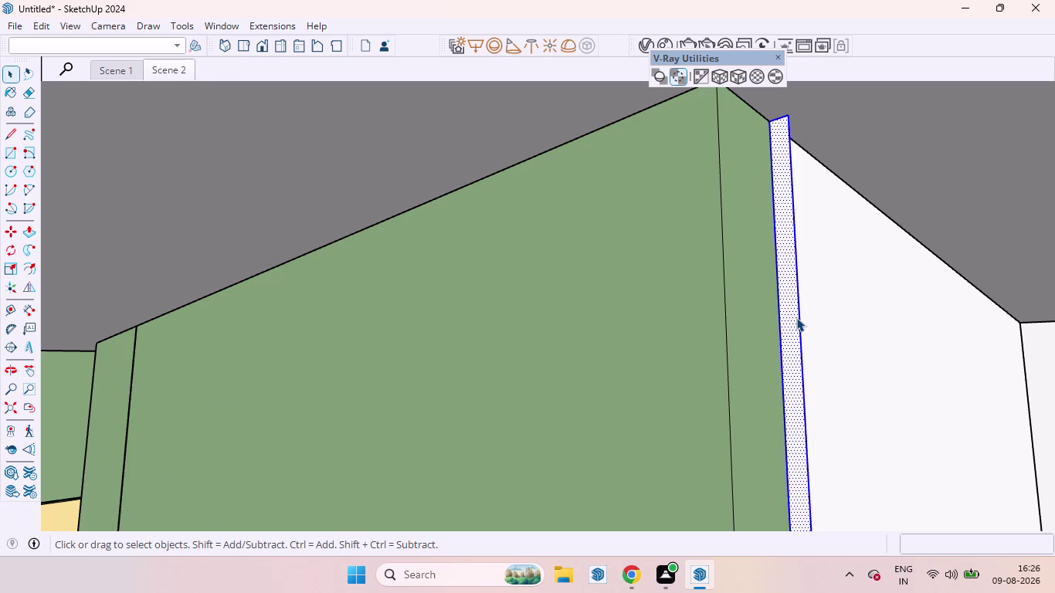
key(Delete)
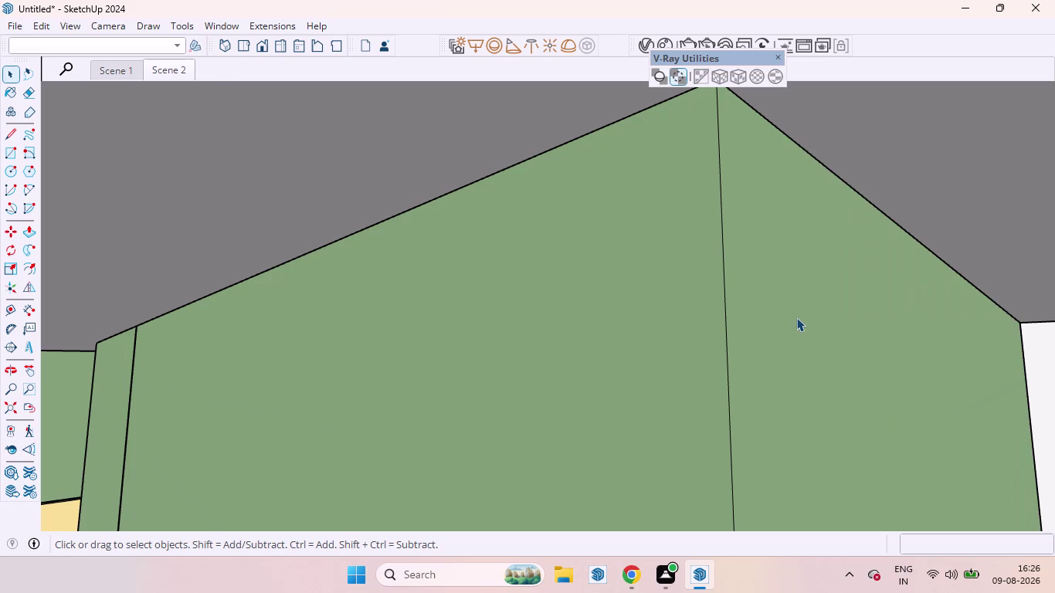
Inspect the upper cabinet door joints, then restore Scene 2 and open the Edit menu.
scroll(down, 3)
scroll(up, 3)
scroll(down, 3)
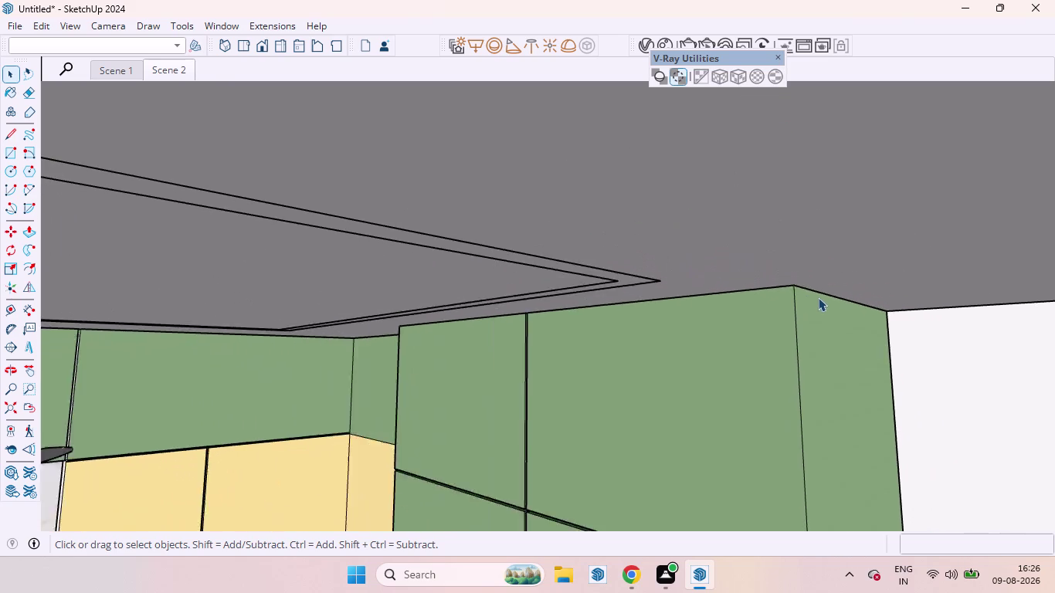
scroll(down, 3)
scroll(down, 3)
scroll(up, 3)
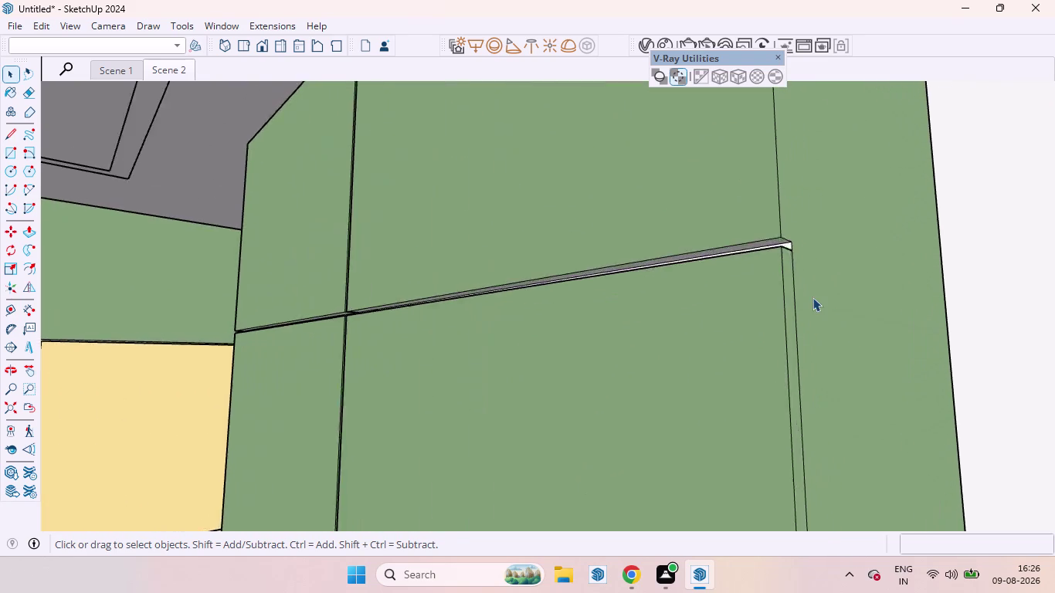
scroll(up, 3)
middle_drag(797, 279, 897, 331)
scroll(down, 3)
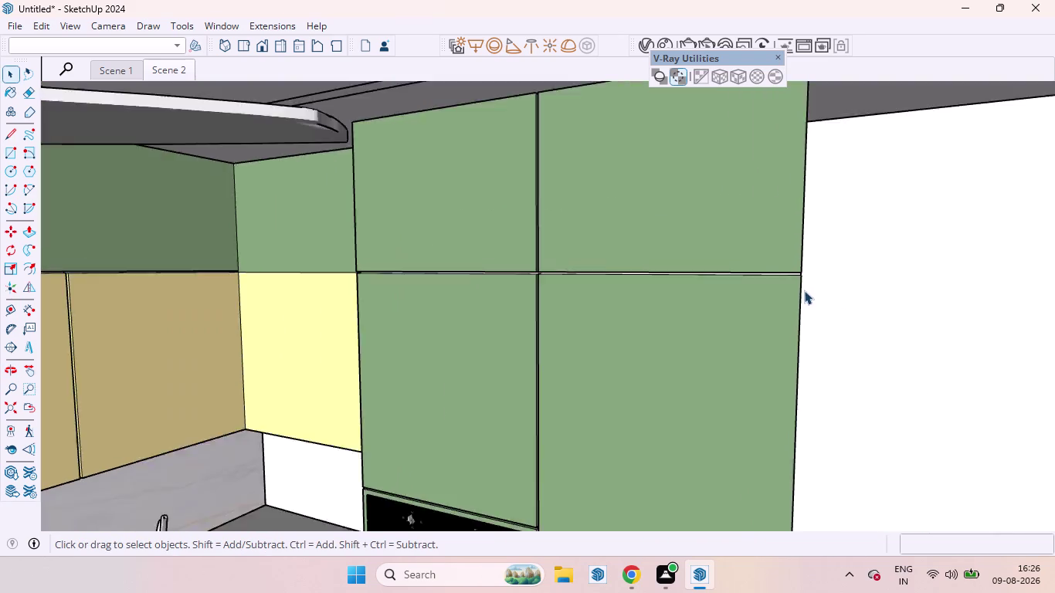
scroll(down, 3)
scroll(up, 3)
middle_drag(699, 310, 588, 242)
scroll(up, 3)
scroll(down, 3)
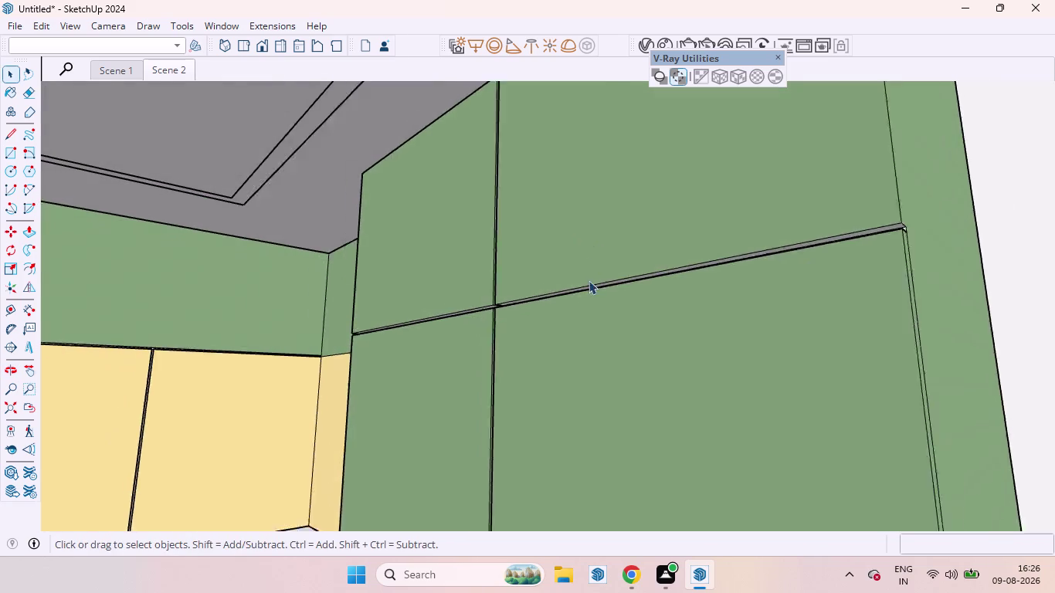
scroll(down, 3)
scroll(up, 3)
scroll(down, 3)
middle_drag(757, 304, 491, 312)
scroll(down, 3)
click(161, 68)
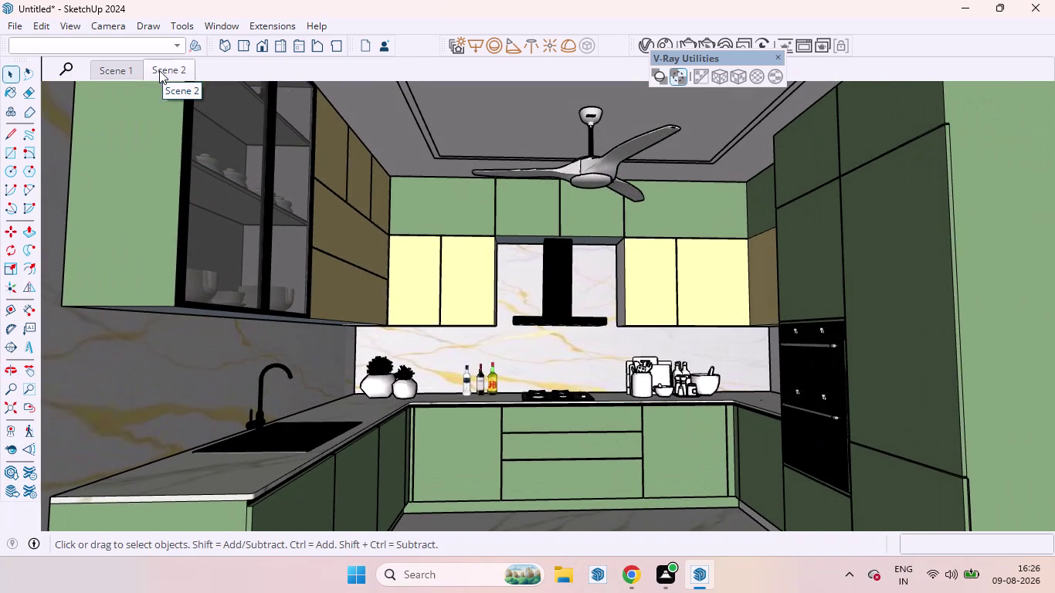
click(19, 24)
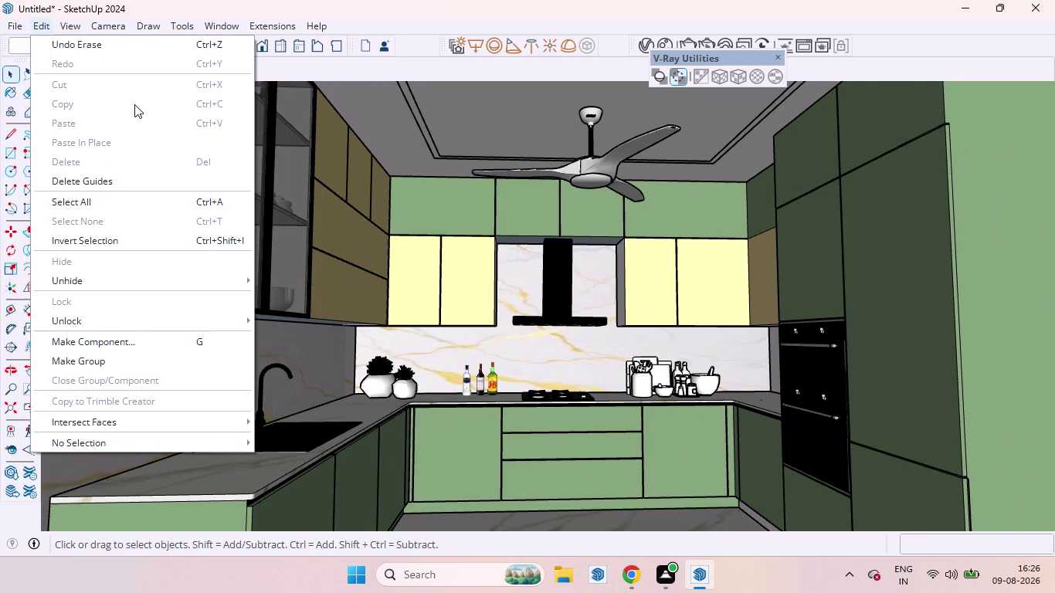
Close the Edit menu, select the tall cabinet's side face, and undo a stray Push/Pull.
scroll(down, 3)
scroll(down, 3)
click(452, 364)
scroll(down, 3)
scroll(up, 3)
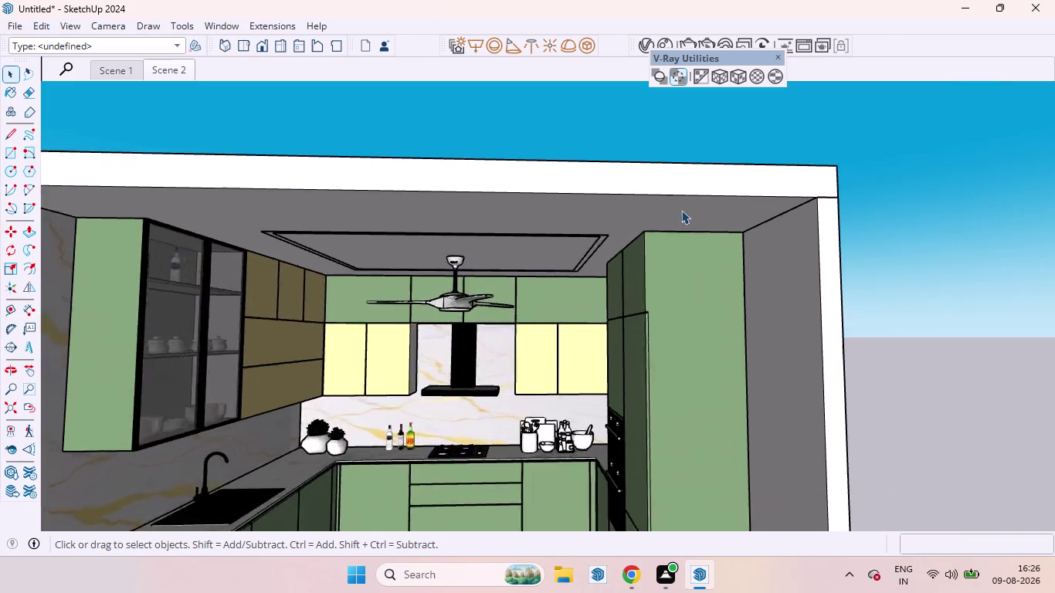
scroll(up, 3)
click(602, 311)
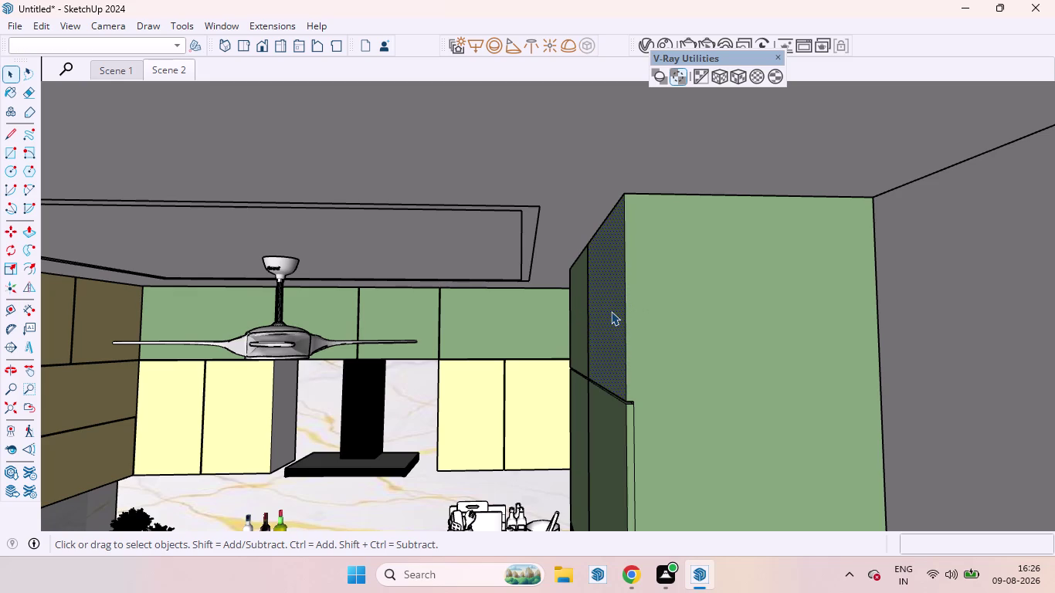
key(p)
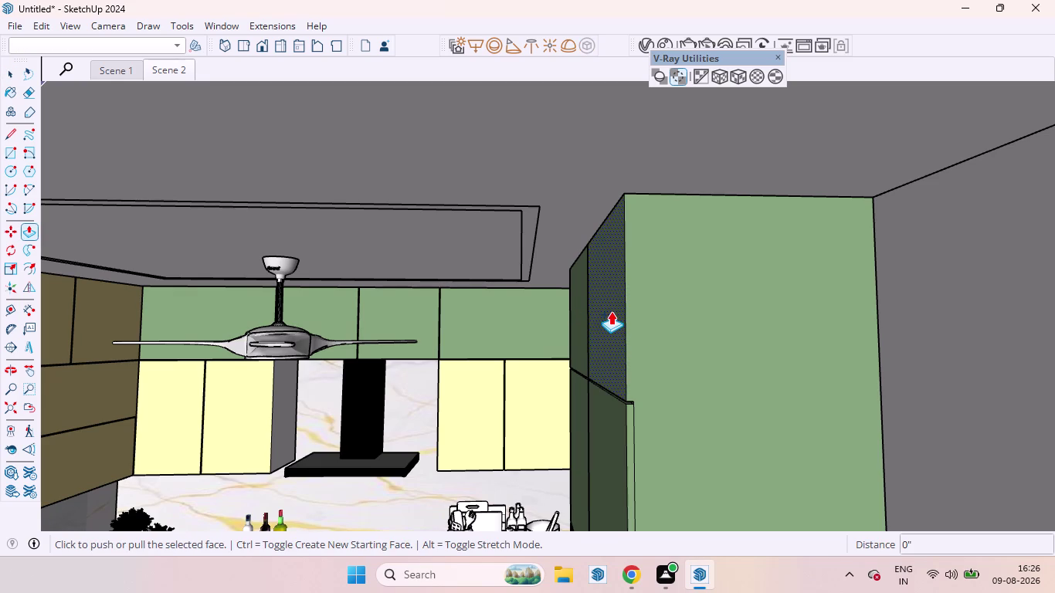
click(611, 311)
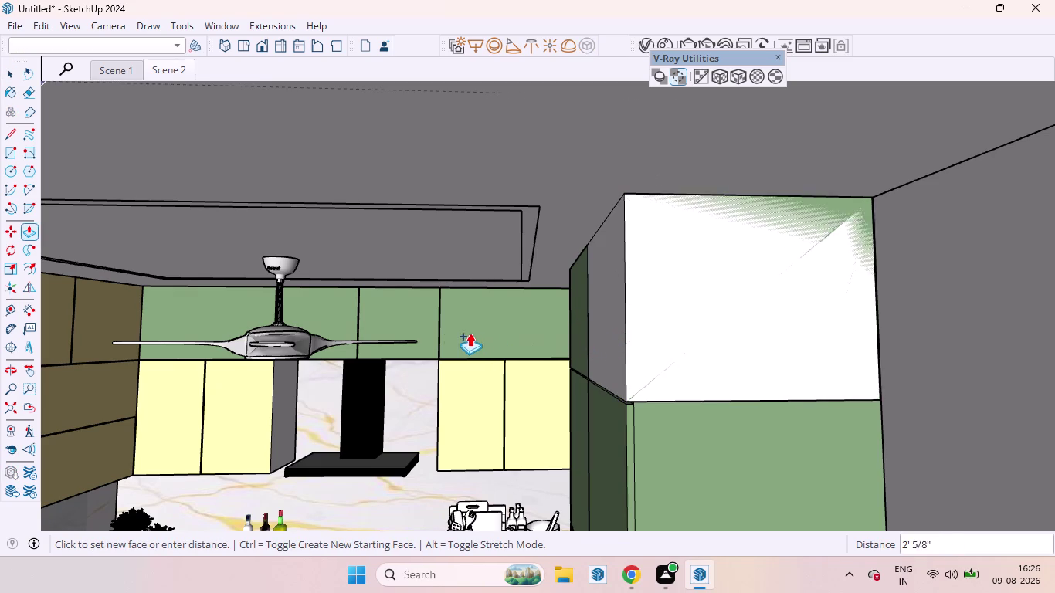
key(ctrl+z)
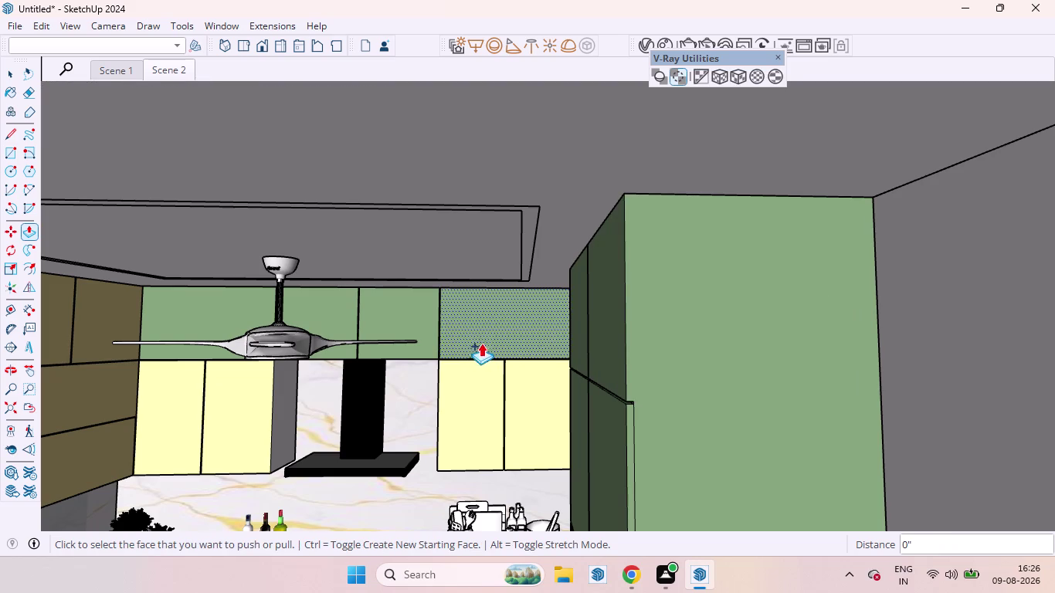
Push/pull the tall cabinet's side face out about 11/16".
scroll(up, 3)
drag(613, 347, 613, 350)
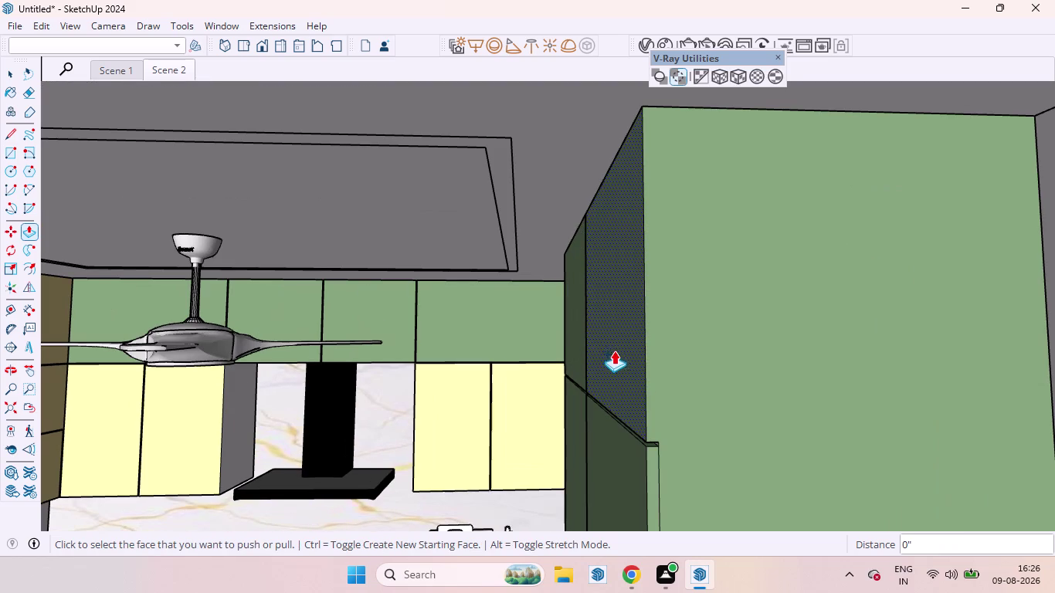
drag(613, 350, 645, 485)
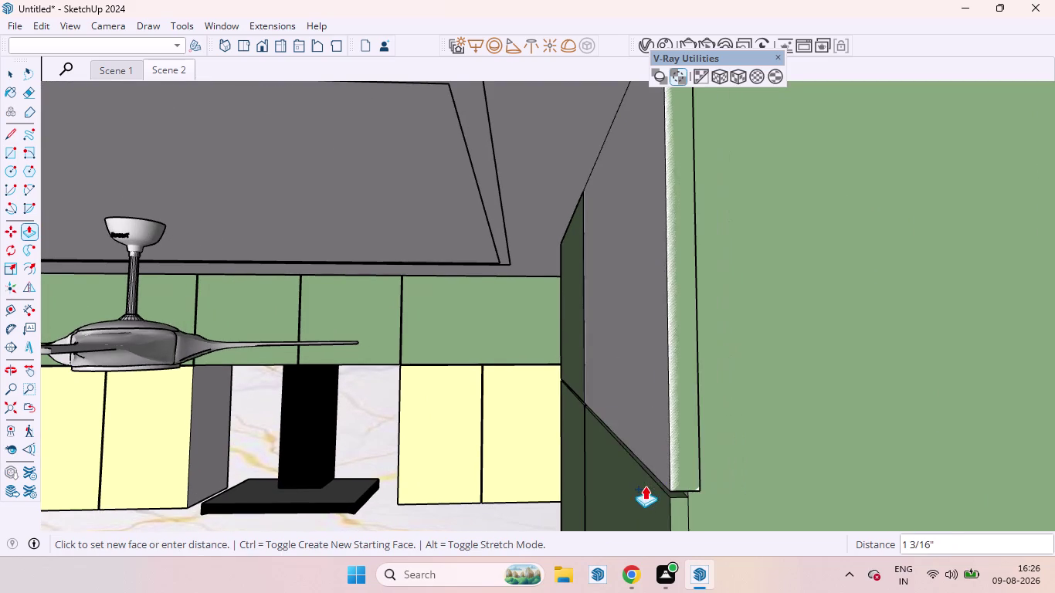
drag(645, 486, 691, 491)
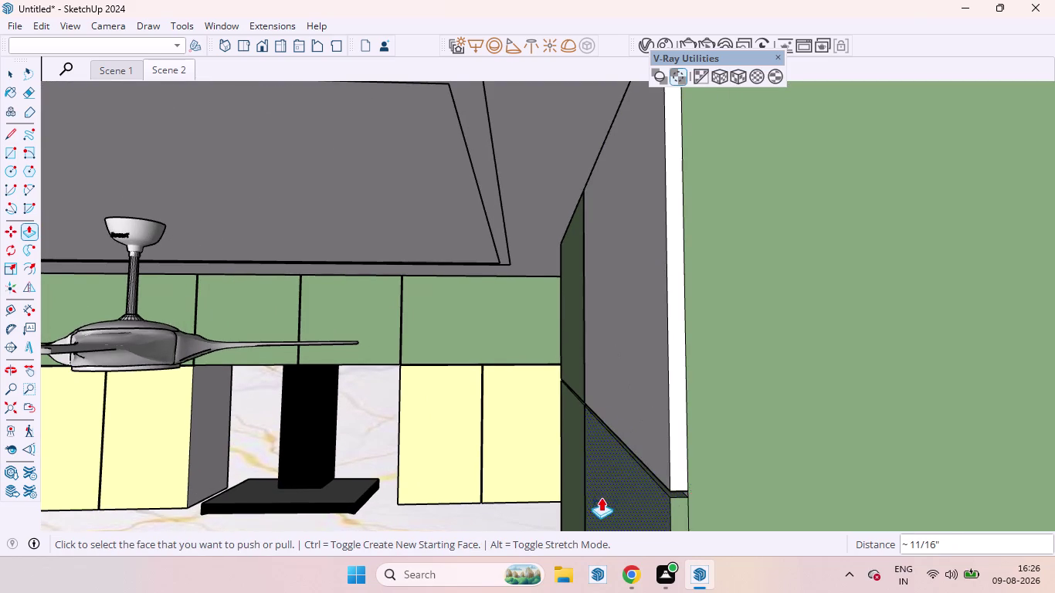
scroll(down, 3)
middle_drag(574, 452, 686, 419)
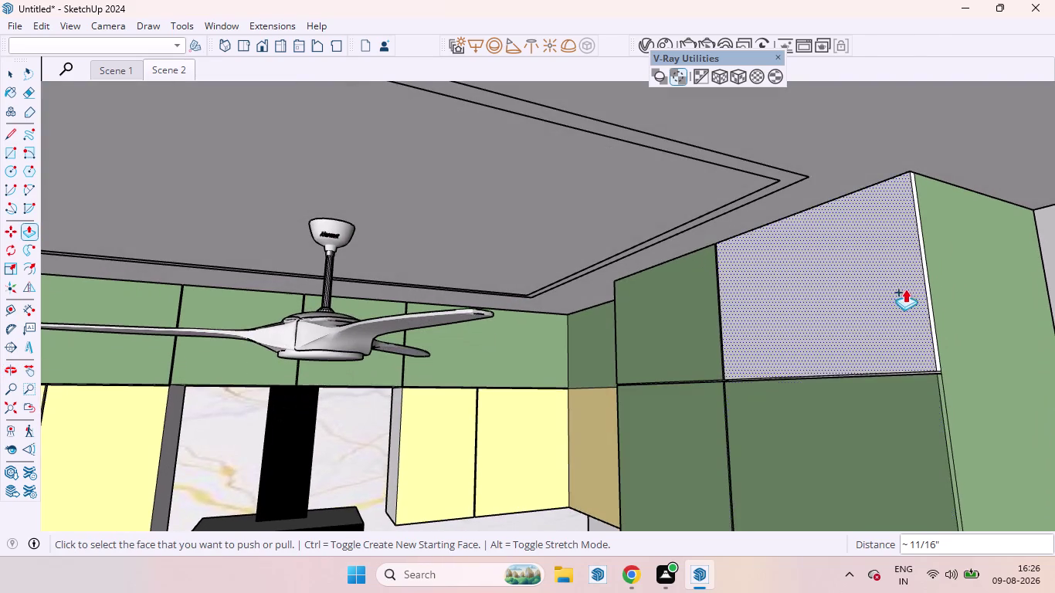
scroll(up, 3)
scroll(down, 3)
scroll(up, 3)
Return to Select and orbit to view the new light grey face.
key(space)
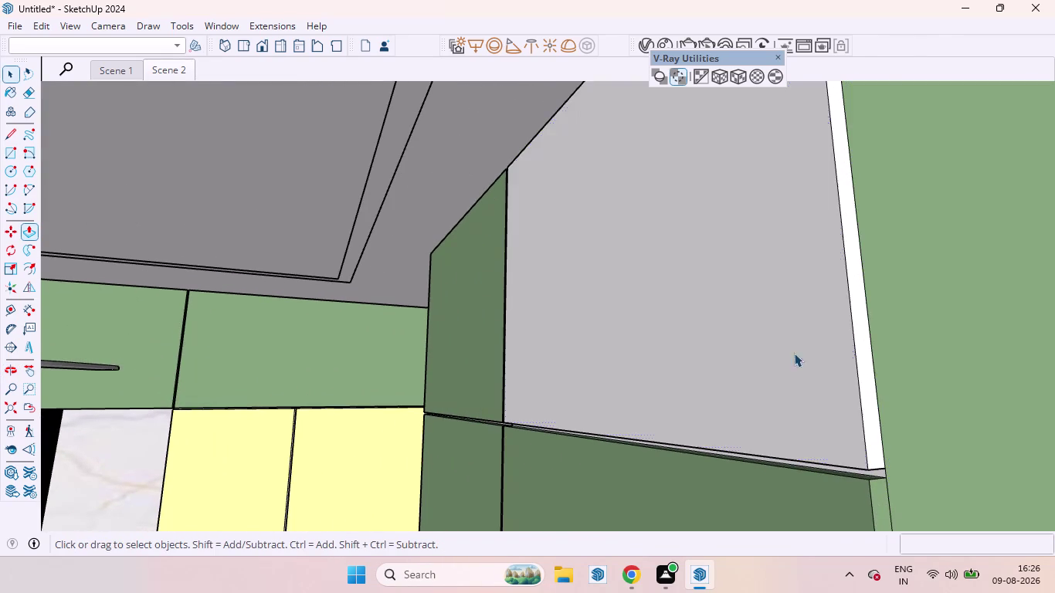
scroll(down, 3)
scroll(up, 3)
drag(833, 344, 784, 356)
scroll(down, 3)
scroll(up, 3)
scroll(down, 3)
scroll(up, 3)
scroll(down, 3)
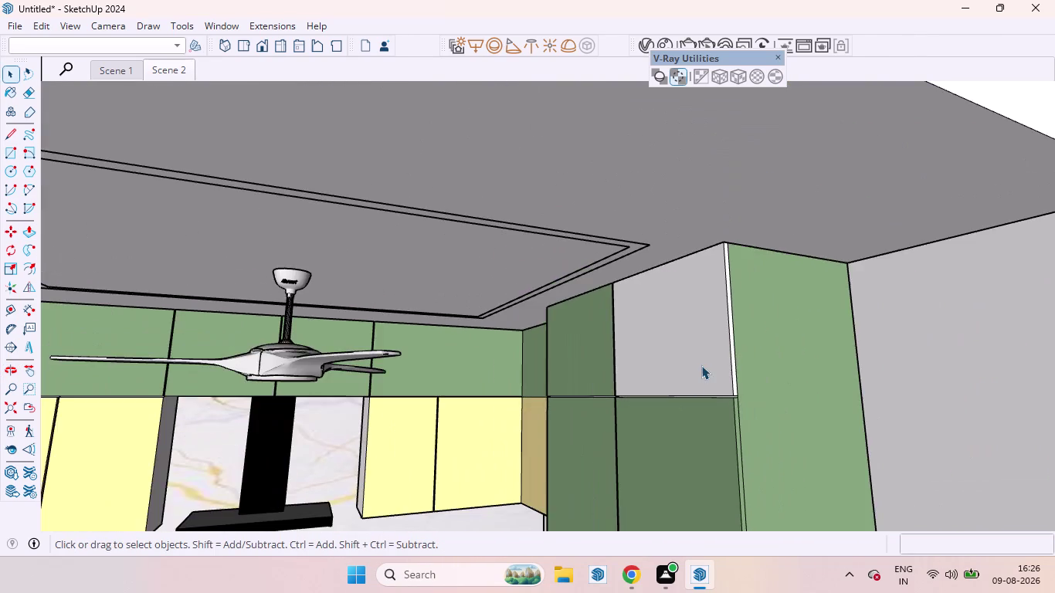
scroll(down, 3)
scroll(up, 3)
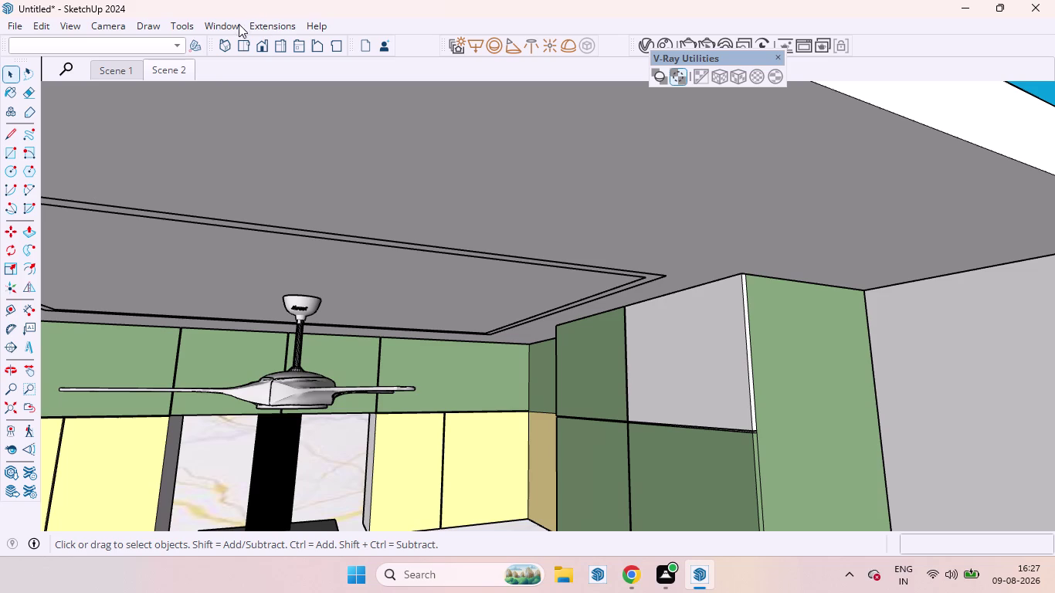
Show the Default Tray from Window > Default Tray > Show Tray.
click(208, 35)
click(220, 27)
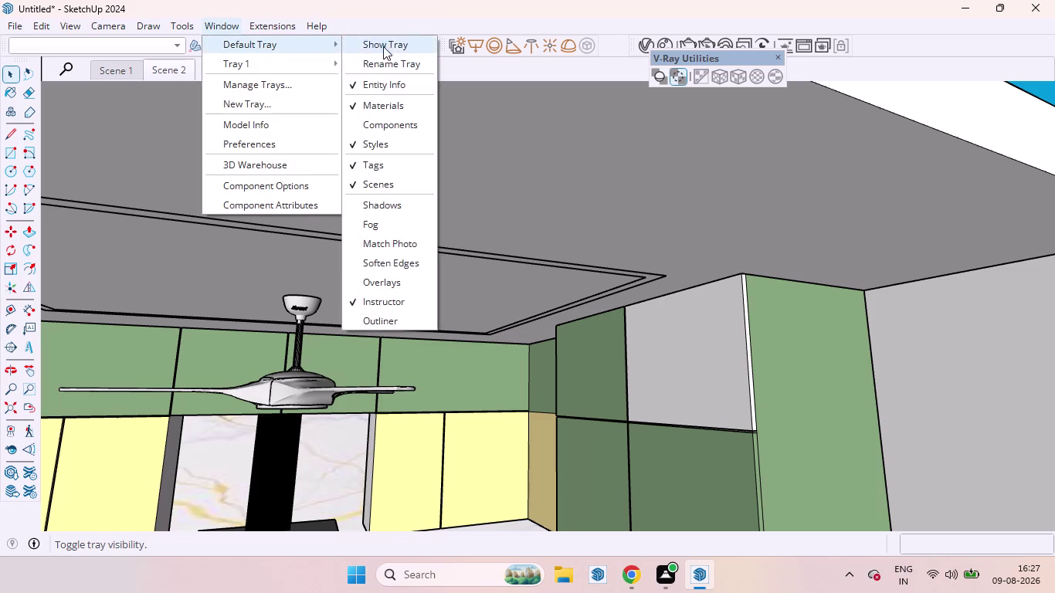
click(389, 45)
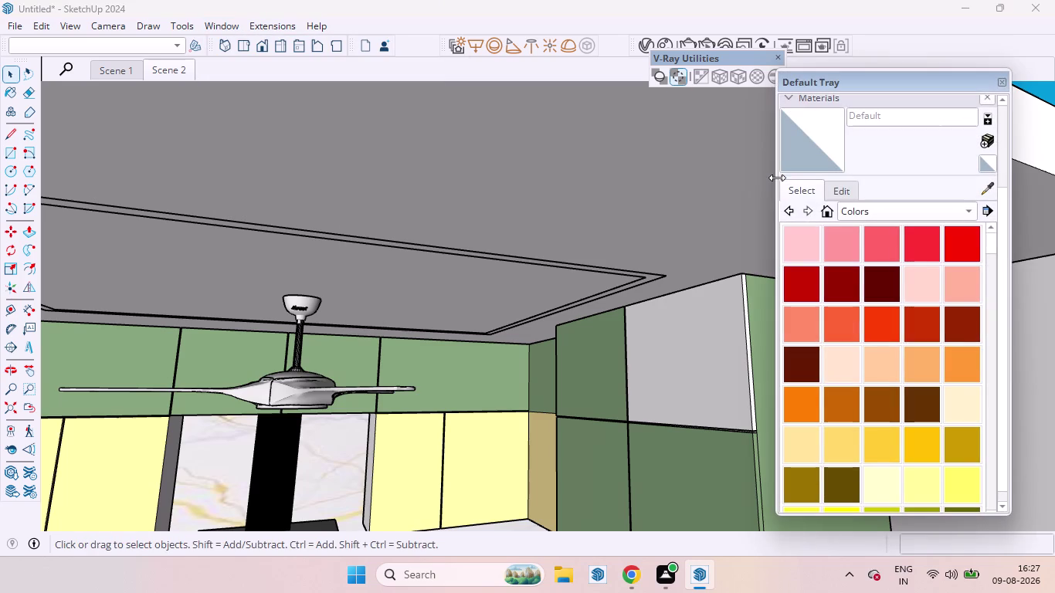
Scroll the Colors materials and switch to sampling a material from the model.
click(996, 187)
scroll(down, 3)
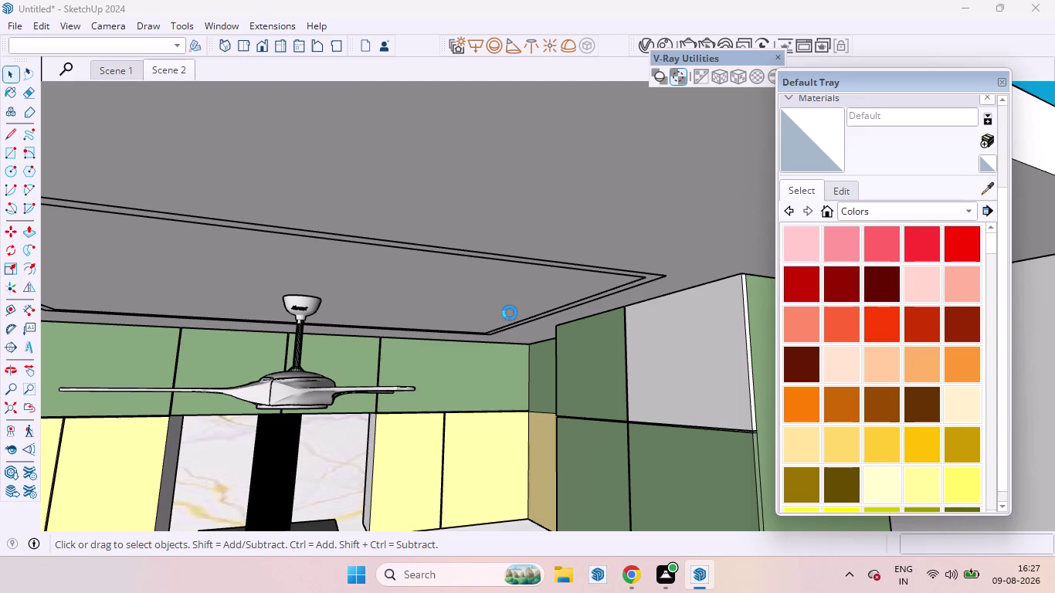
scroll(down, 3)
scroll(down, 3)
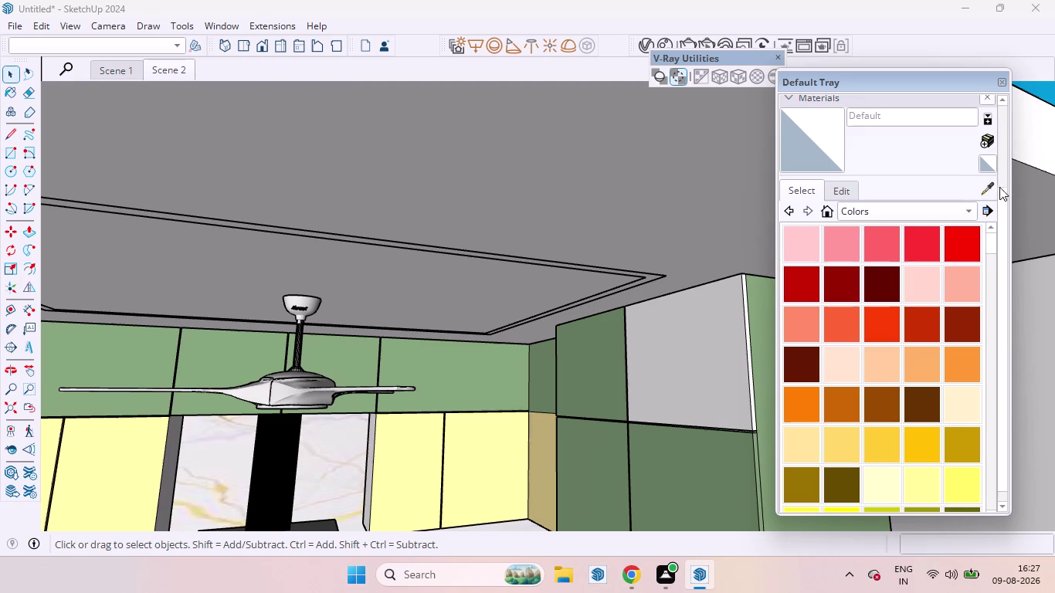
click(991, 186)
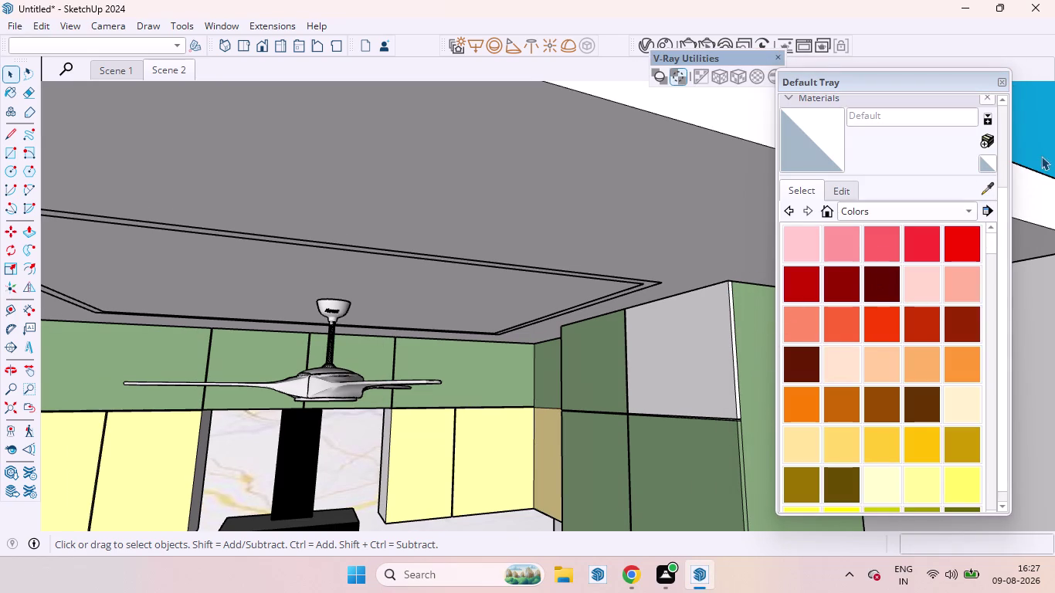
Sample the green cabinet material and paint the white edge and grey face green.
click(989, 190)
click(762, 330)
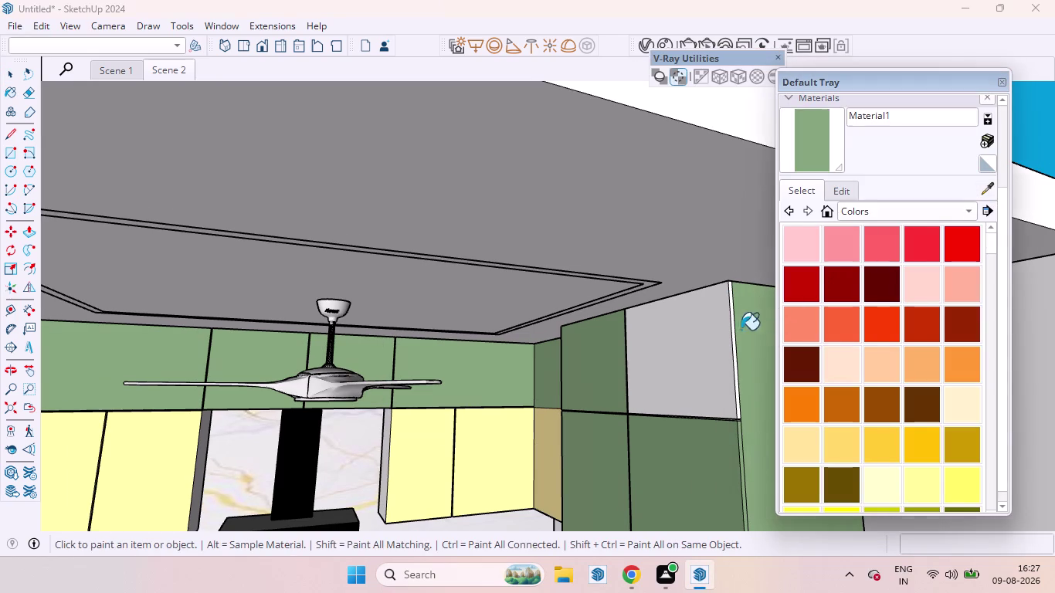
scroll(up, 3)
click(745, 347)
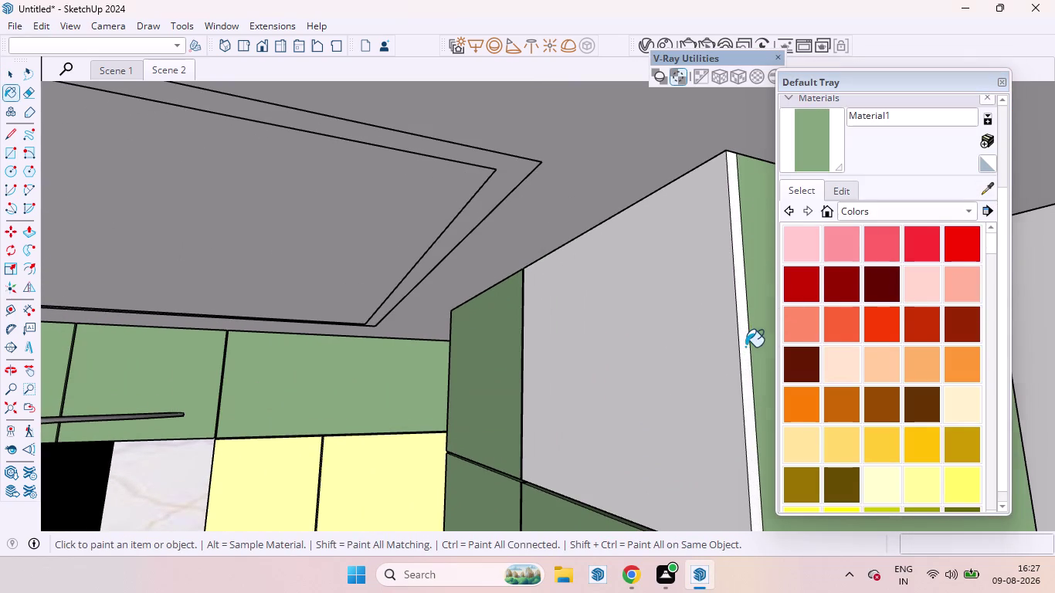
click(704, 349)
scroll(down, 3)
scroll(down, 3)
scroll(down, 3)
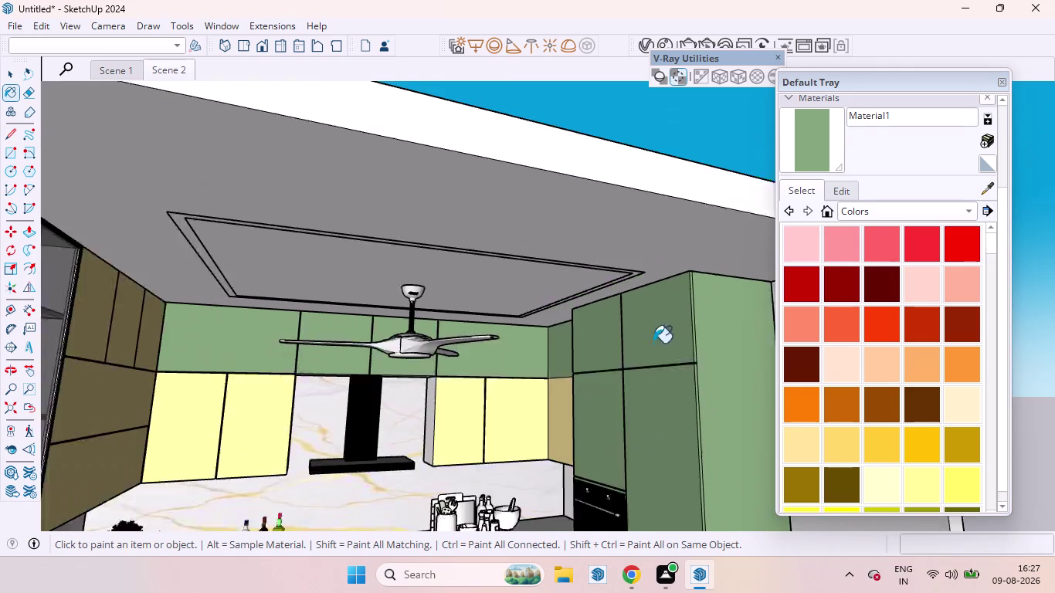
scroll(down, 3)
scroll(up, 3)
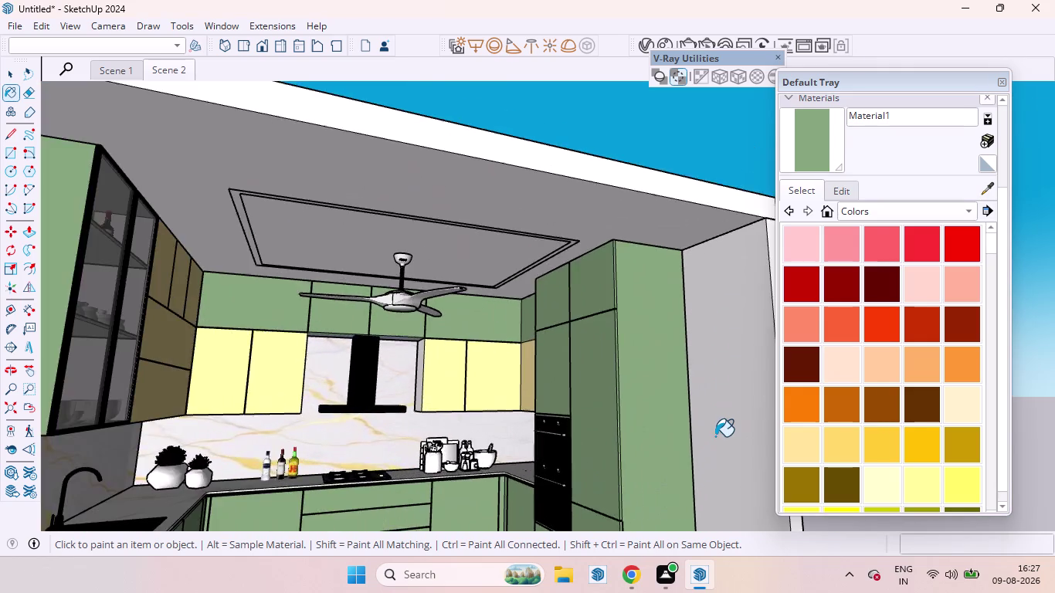
scroll(down, 3)
key(space)
Paint the thin grey strip beside the tall cabinet with the same green.
scroll(up, 3)
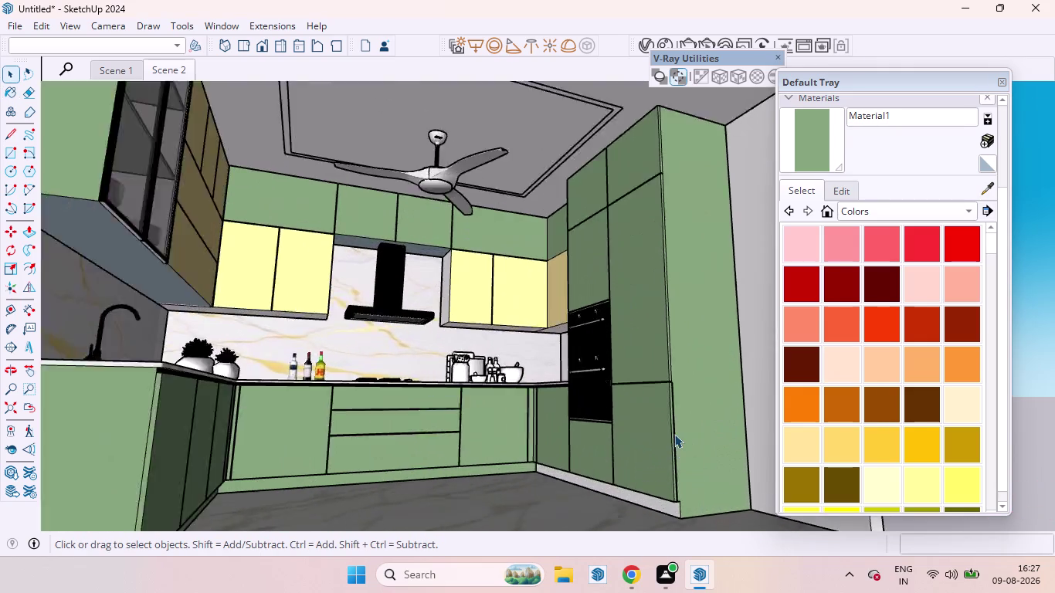
scroll(up, 3)
middle_drag(675, 416, 755, 467)
scroll(up, 3)
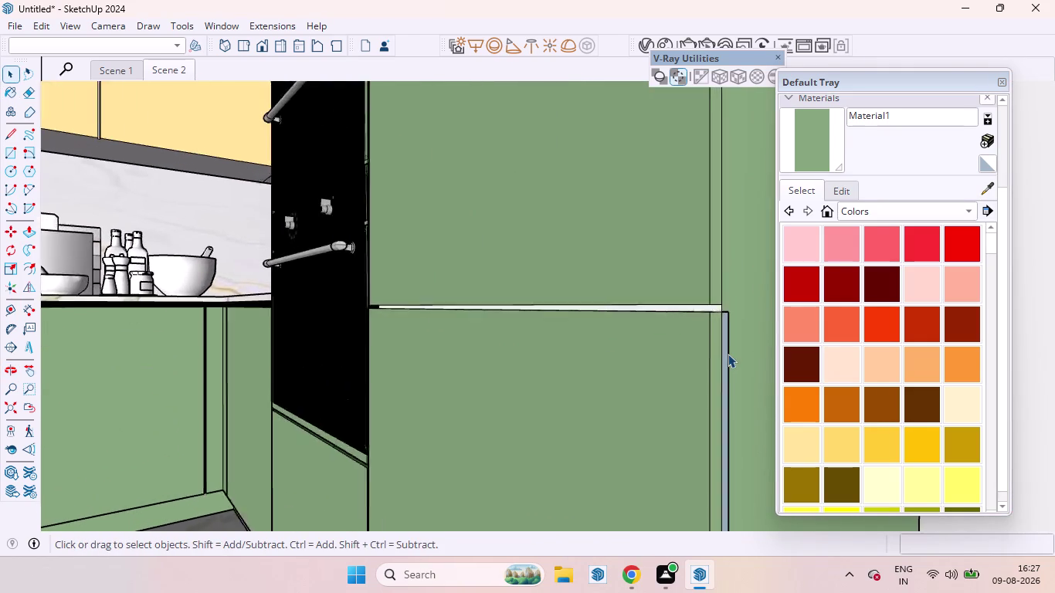
scroll(up, 3)
click(728, 345)
key(Delete)
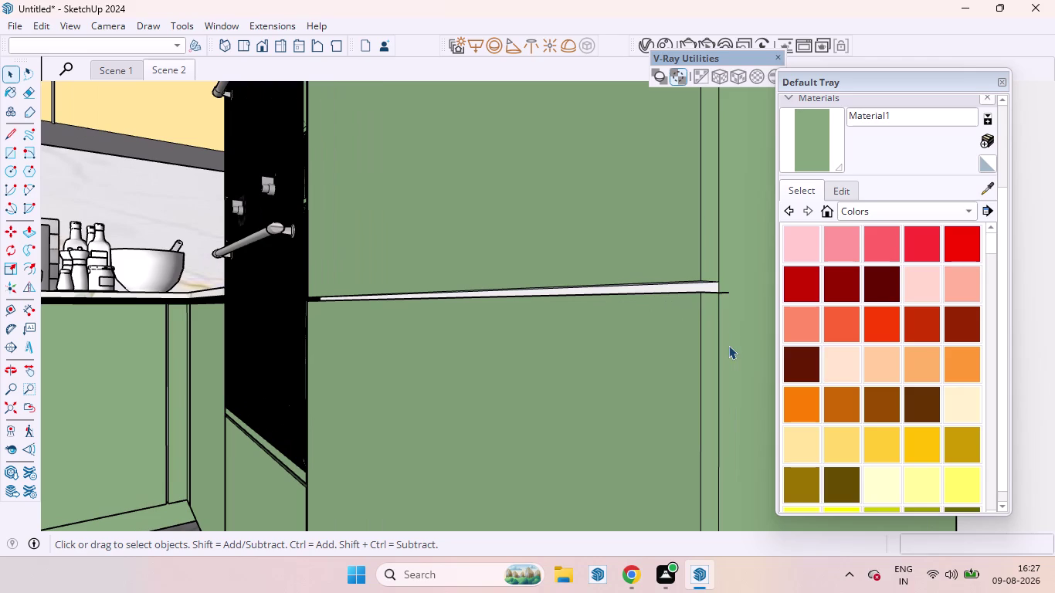
click(730, 293)
key(Delete)
Zoom out and go back to the Scene 2 front view.
scroll(down, 3)
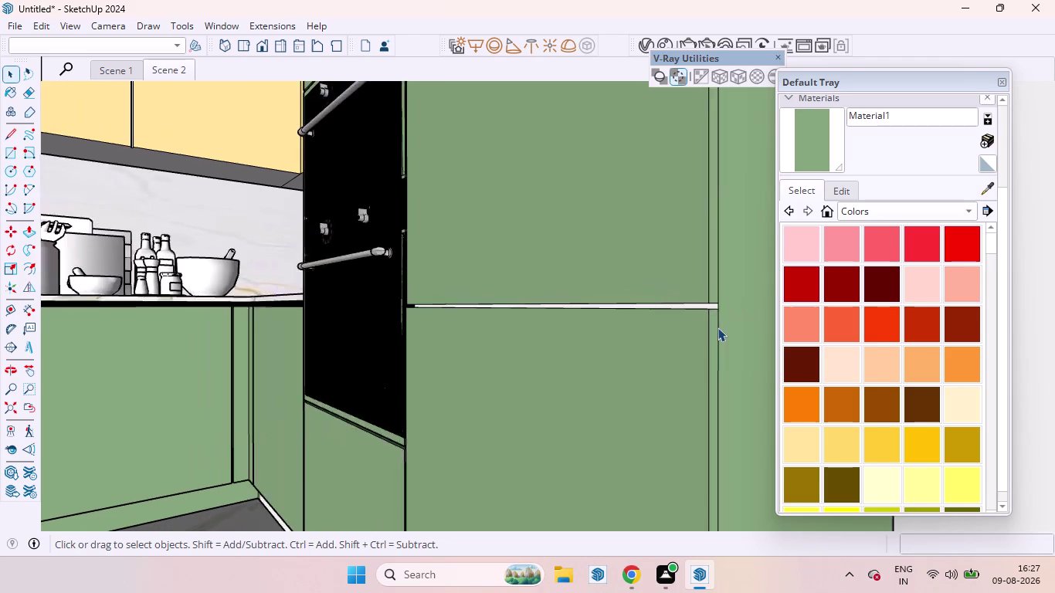
scroll(down, 3)
scroll(down, 3)
scroll(down, 3)
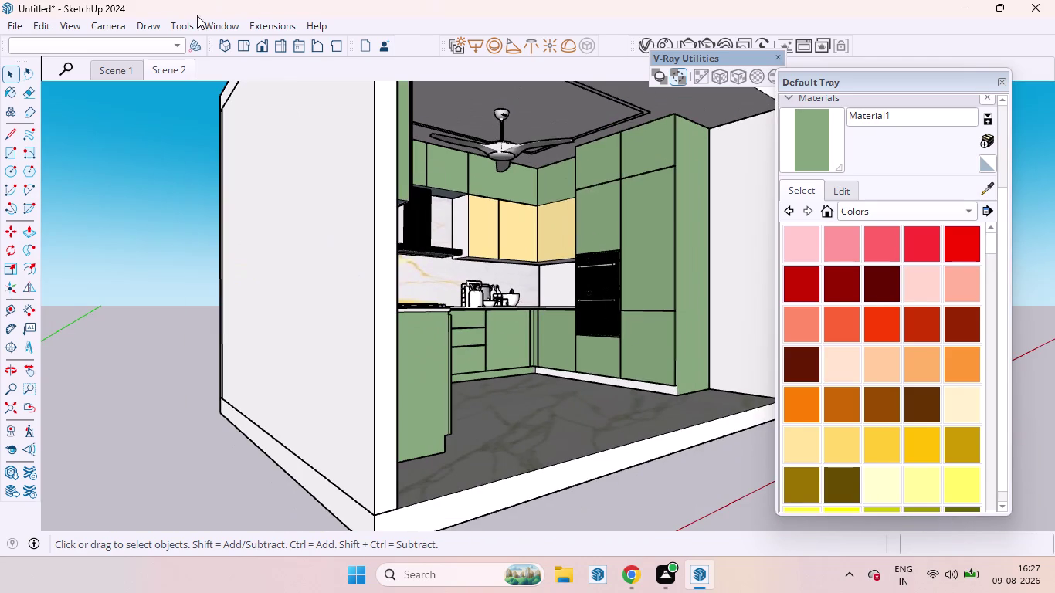
click(181, 73)
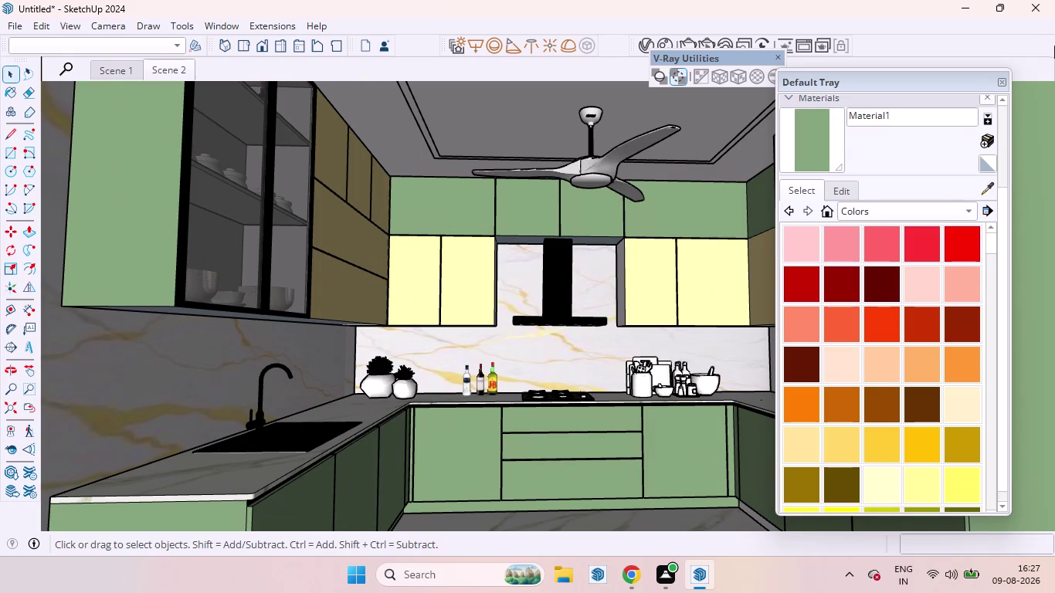
Close the Default Tray materials panel and open the File menu.
click(1002, 85)
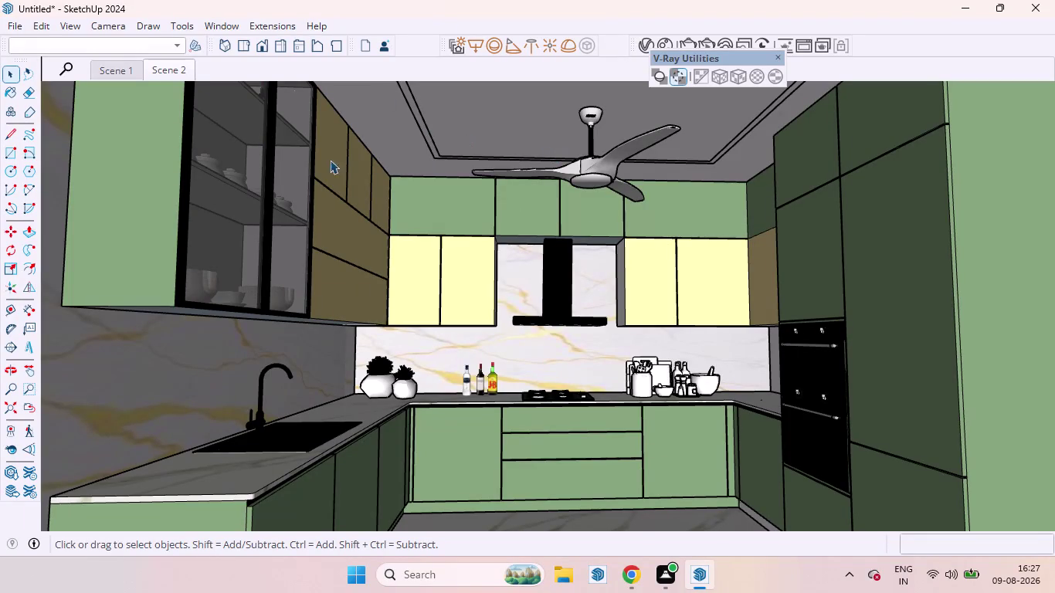
click(12, 23)
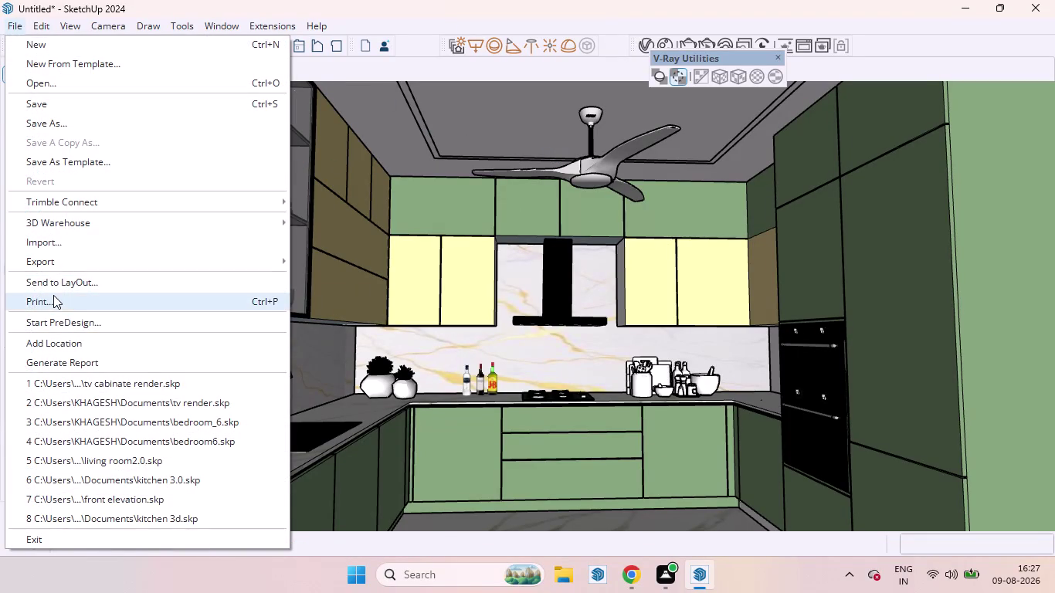
click(53, 295)
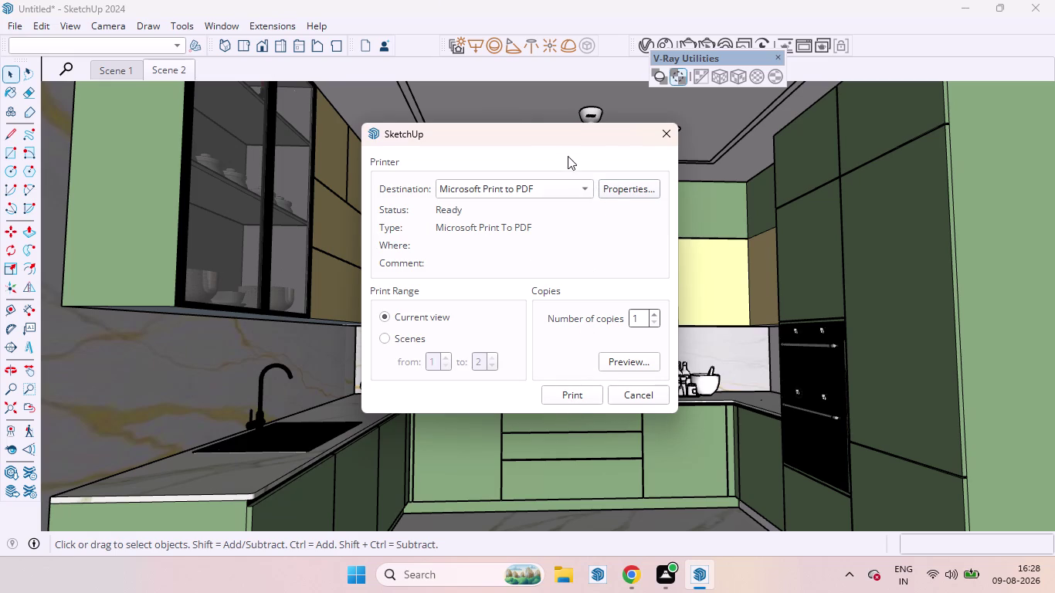
click(653, 136)
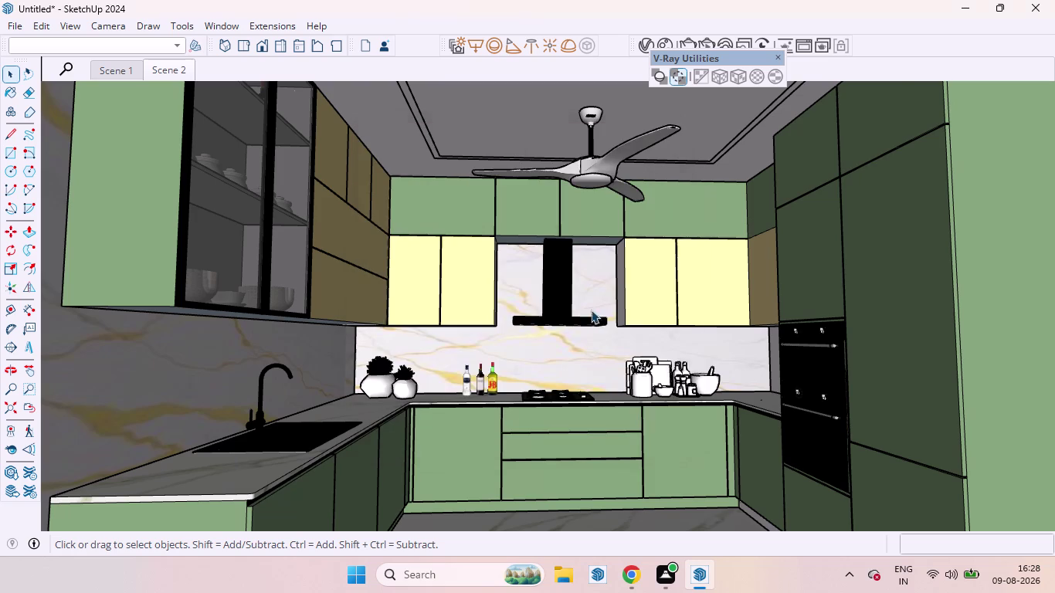
Orbit and zoom to a level, straight-on front view of the kitchen centred on the hood.
scroll(down, 3)
middle_drag(621, 272, 586, 270)
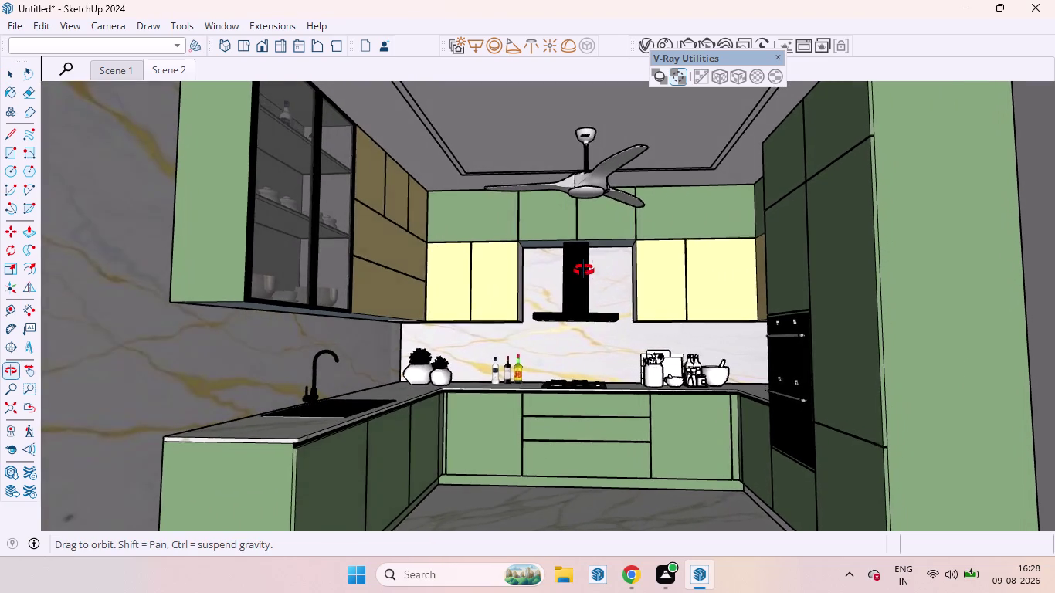
middle_drag(586, 270, 566, 280)
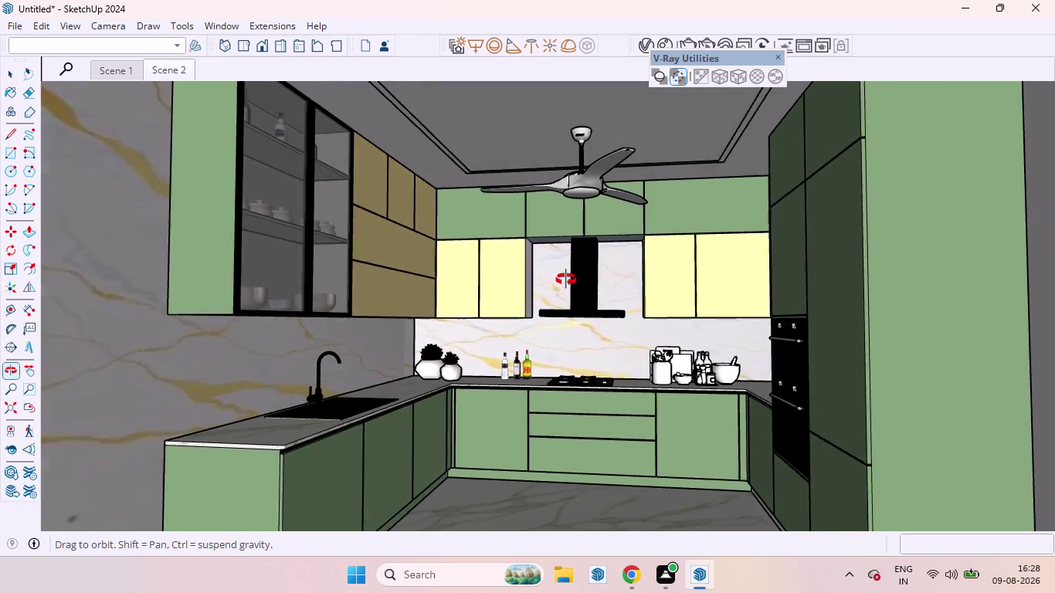
middle_drag(566, 279, 585, 304)
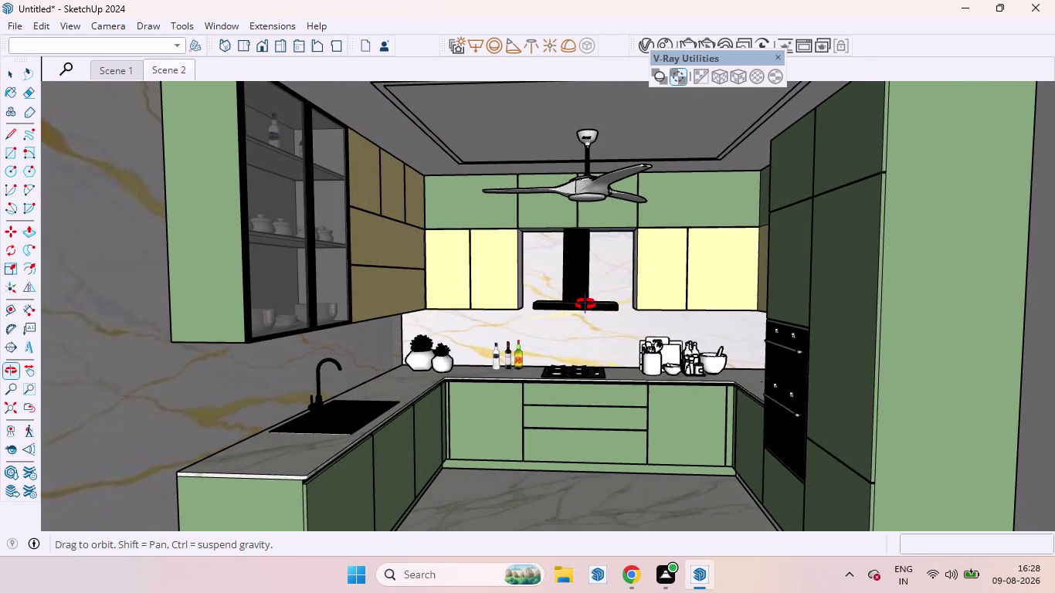
middle_drag(585, 305, 587, 307)
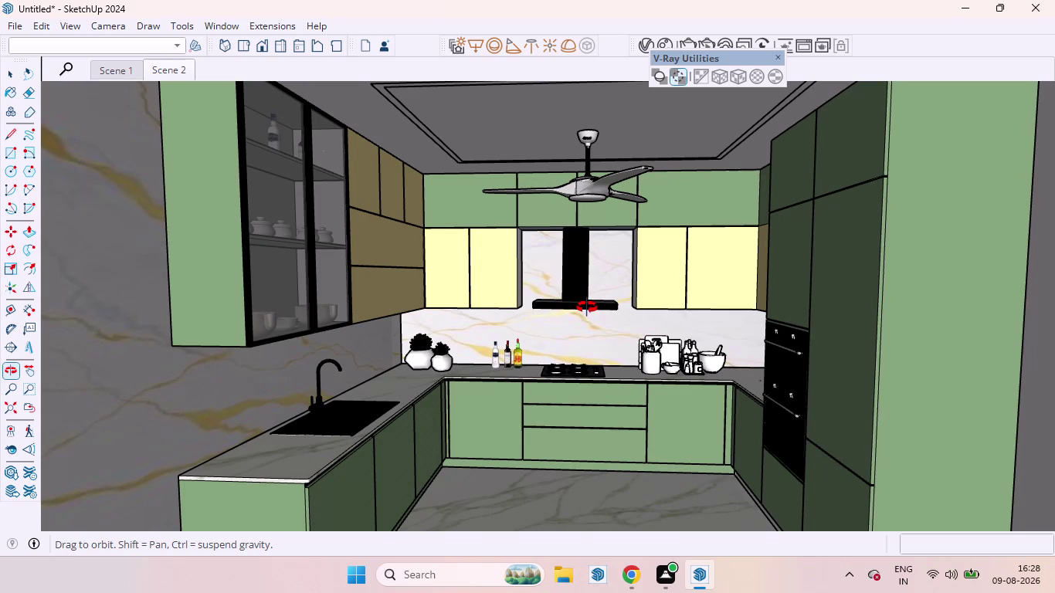
middle_drag(587, 307, 588, 307)
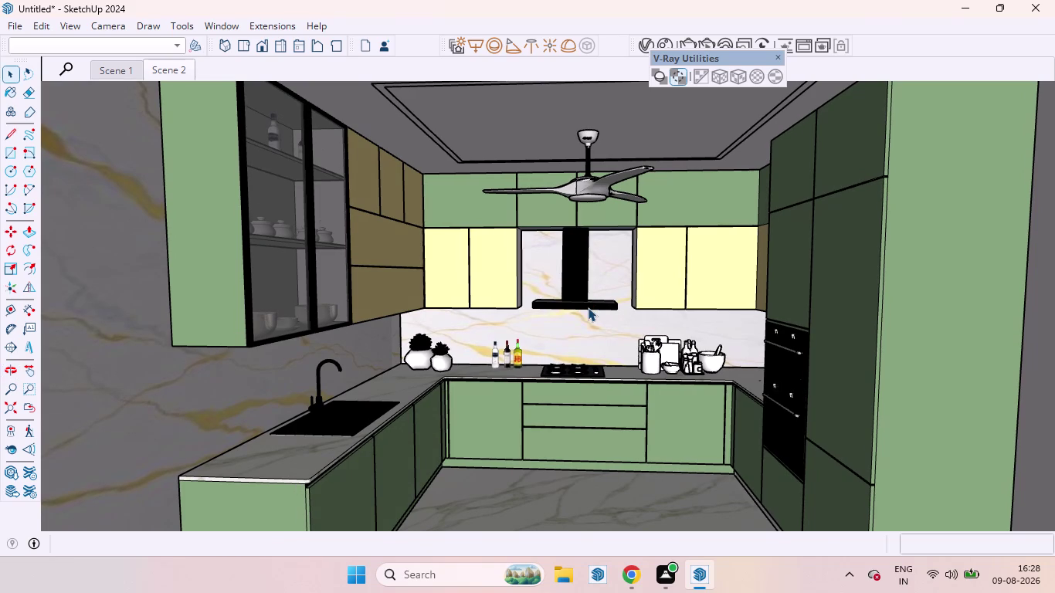
scroll(up, 3)
scroll(down, 3)
scroll(up, 3)
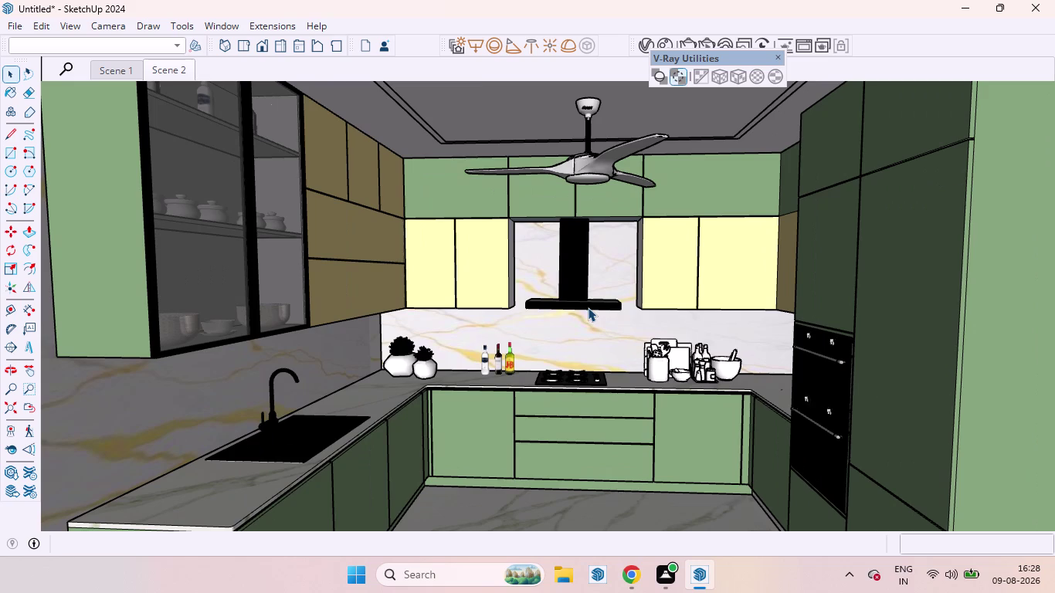
middle_drag(587, 307, 568, 296)
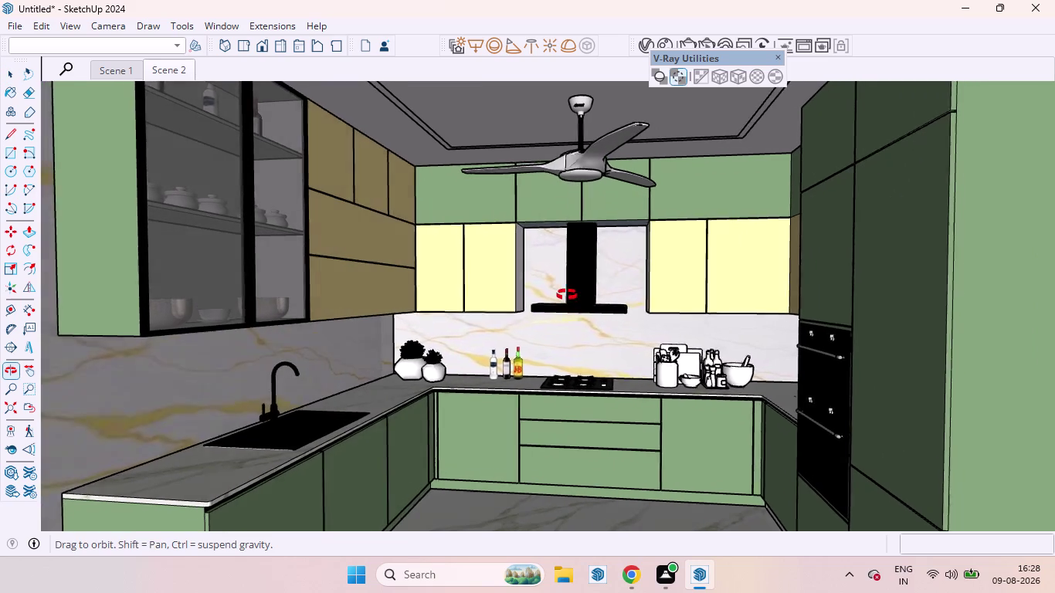
middle_drag(568, 295, 550, 293)
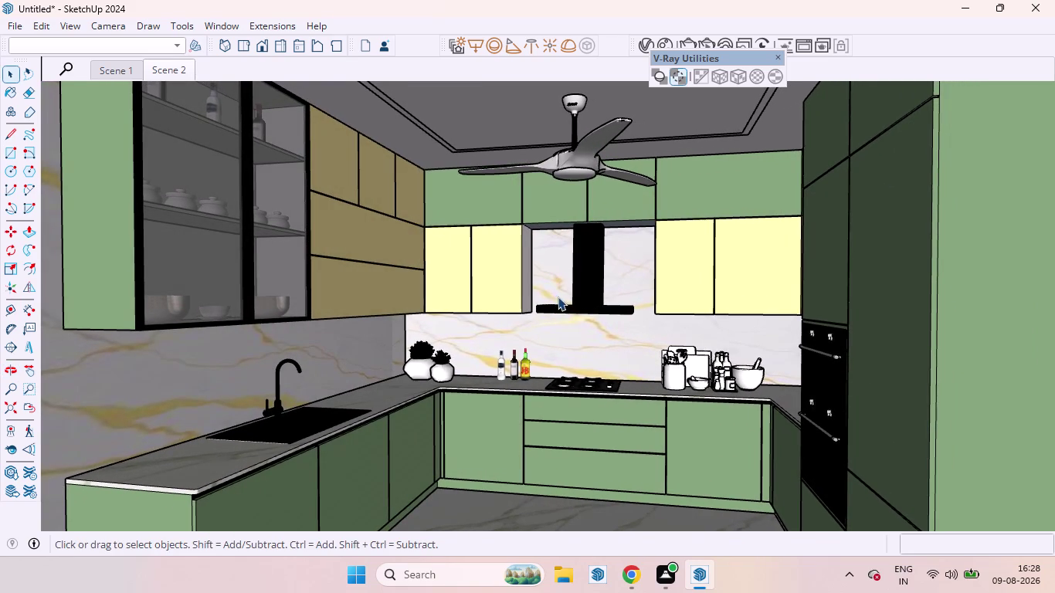
scroll(down, 3)
middle_drag(569, 304, 599, 316)
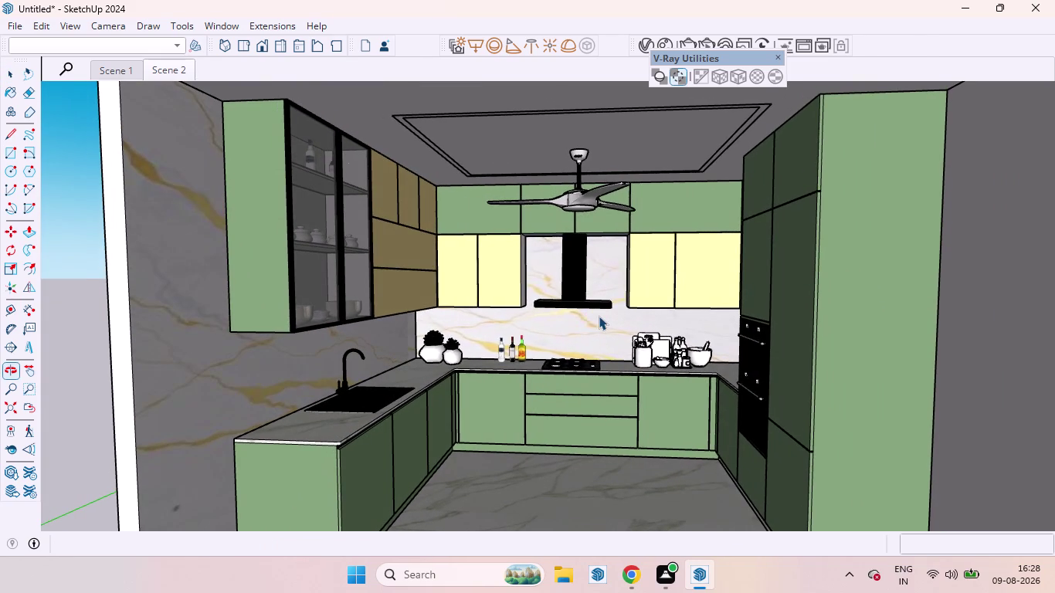
scroll(up, 3)
scroll(down, 3)
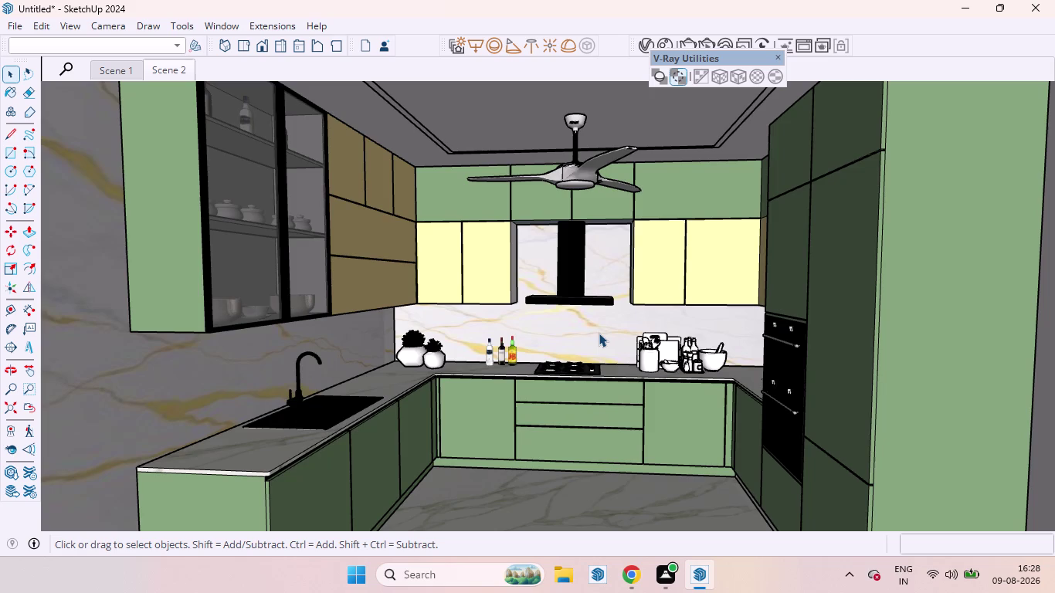
scroll(down, 3)
scroll(up, 3)
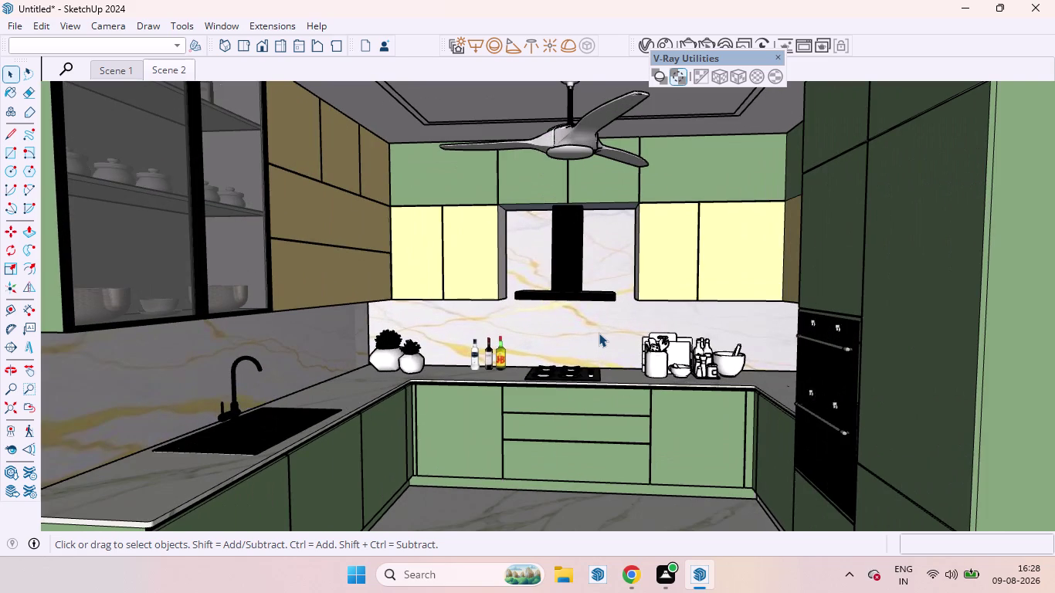
scroll(down, 3)
scroll(up, 3)
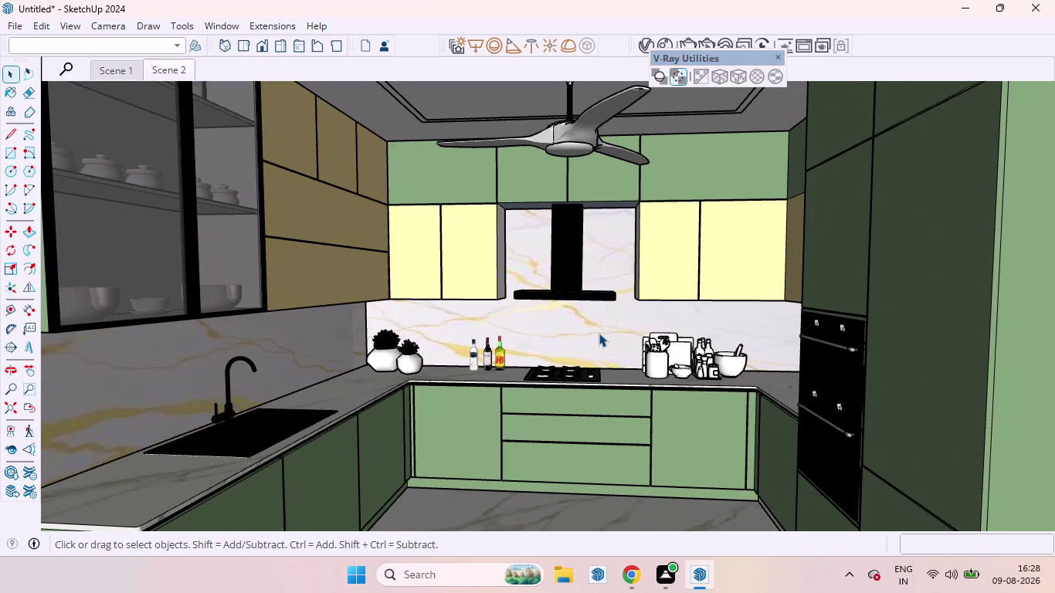
scroll(down, 3)
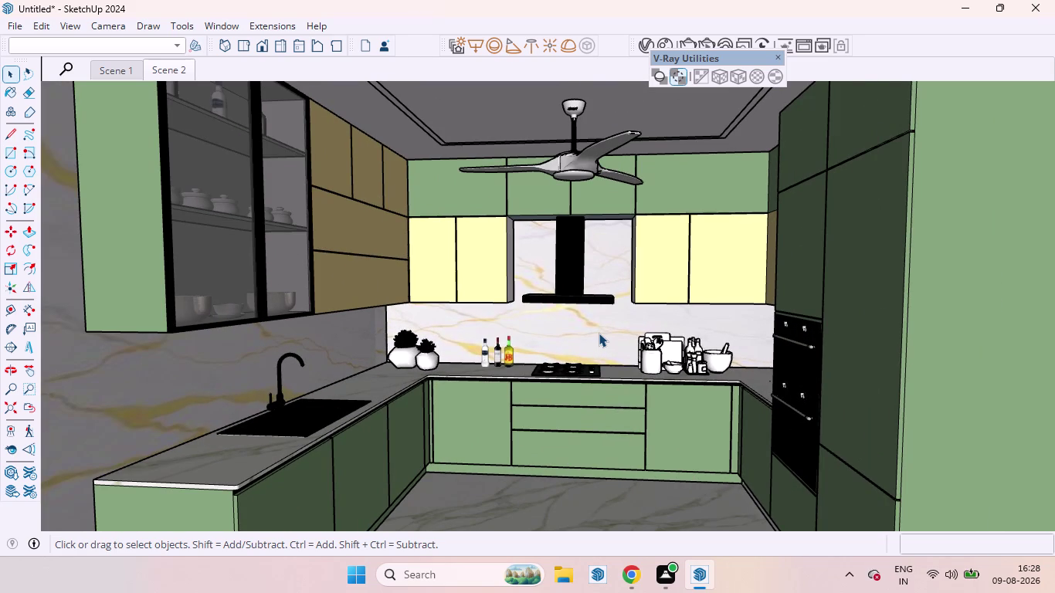
scroll(up, 3)
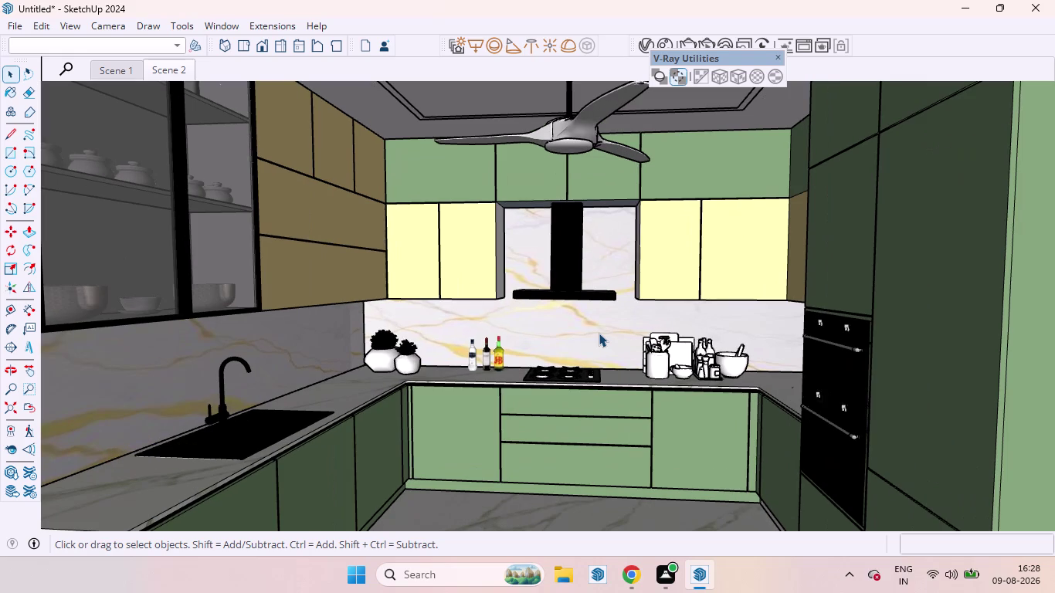
scroll(down, 3)
middle_drag(598, 333, 601, 333)
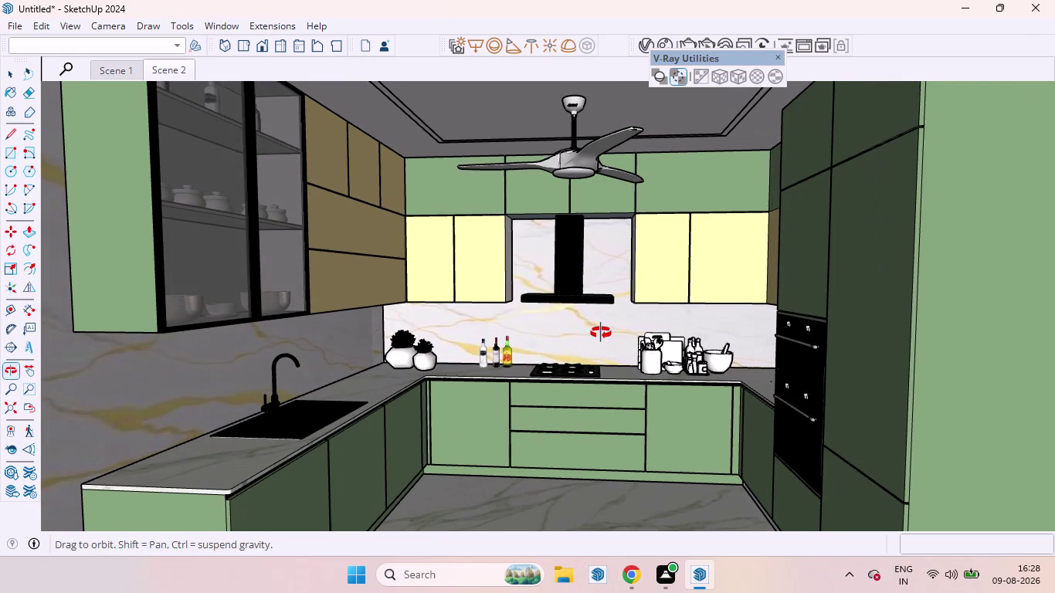
middle_drag(601, 333, 606, 335)
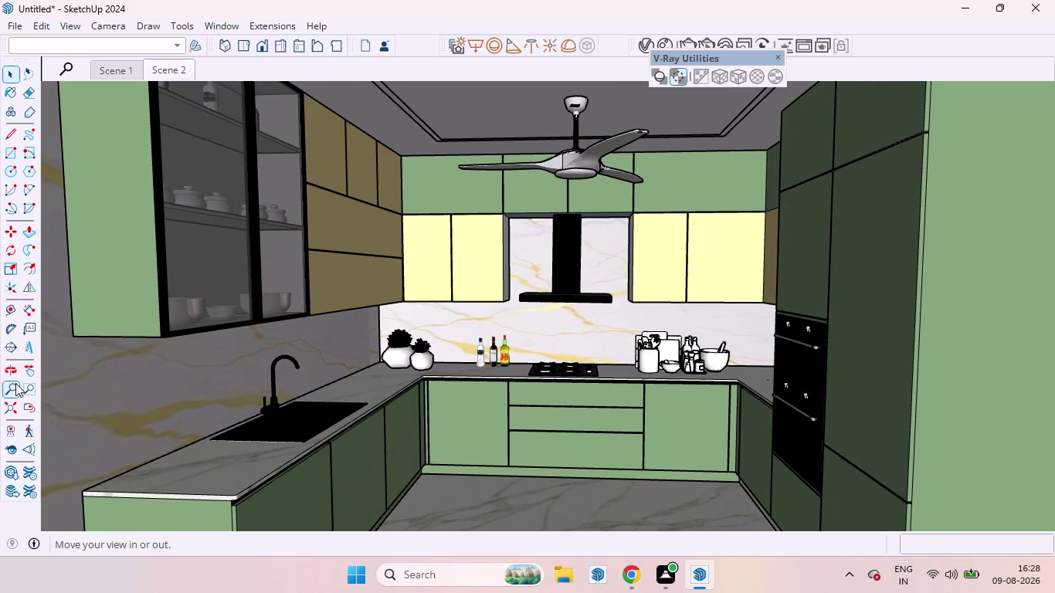
Set the camera field of view to 45 degrees.
click(15, 383)
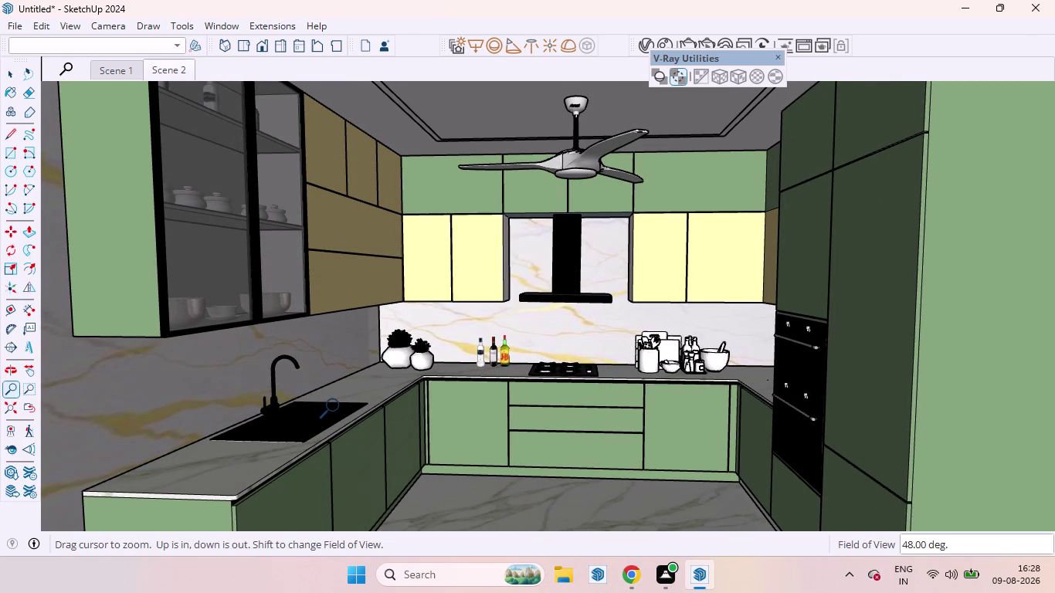
text(45)
key(Return)
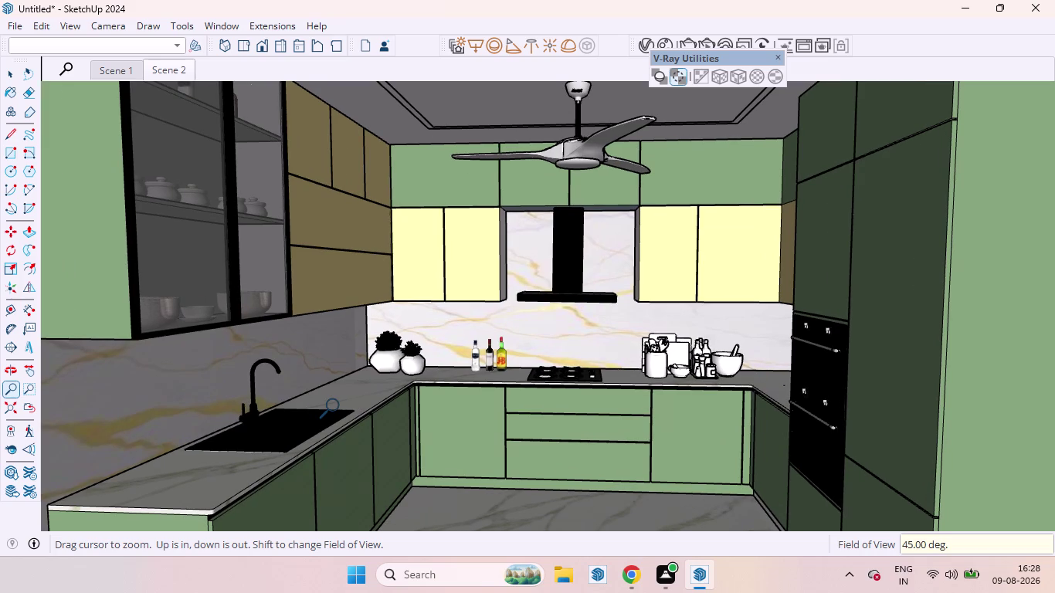
right_click(166, 64)
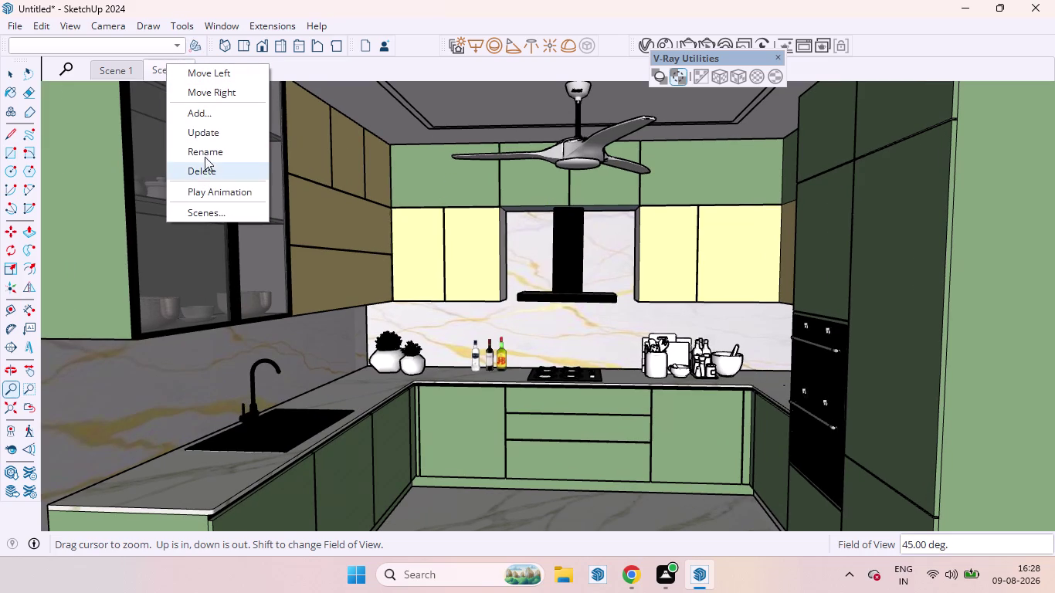
Dismiss the scene menu and print the current view to Microsoft Print to PDF.
click(205, 130)
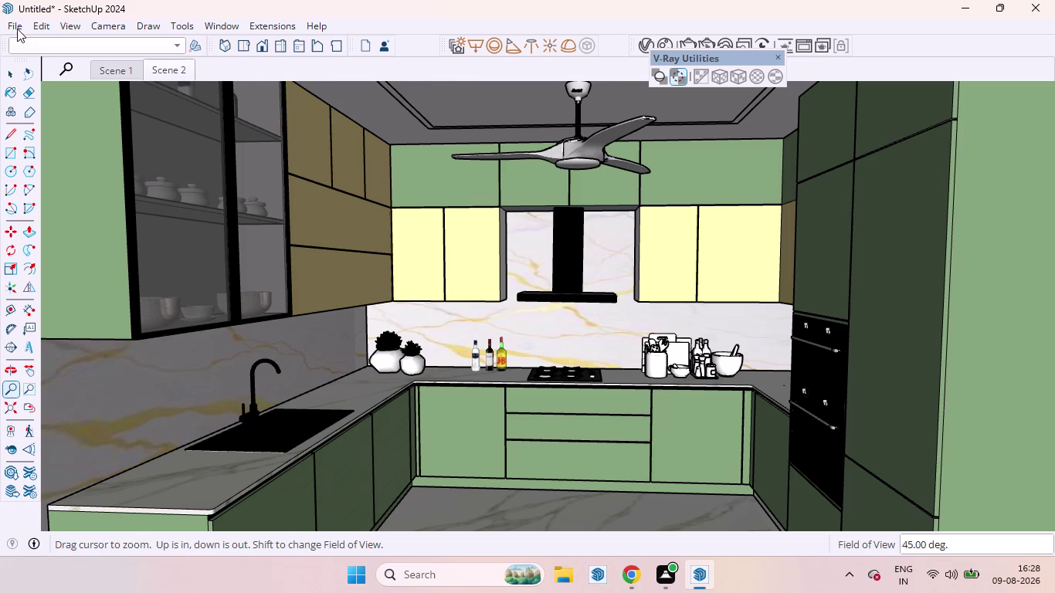
click(15, 27)
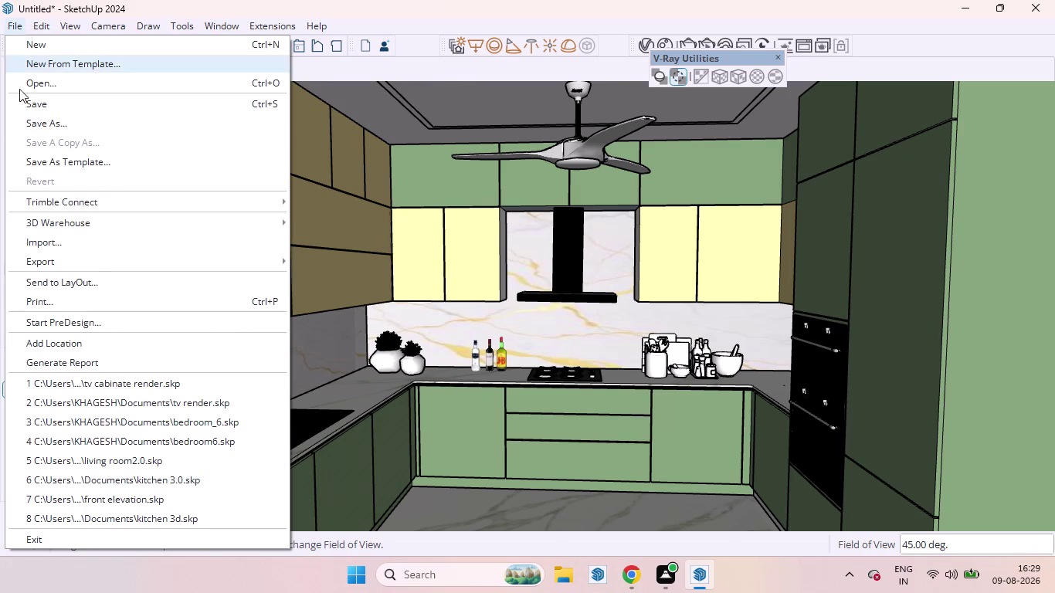
click(61, 305)
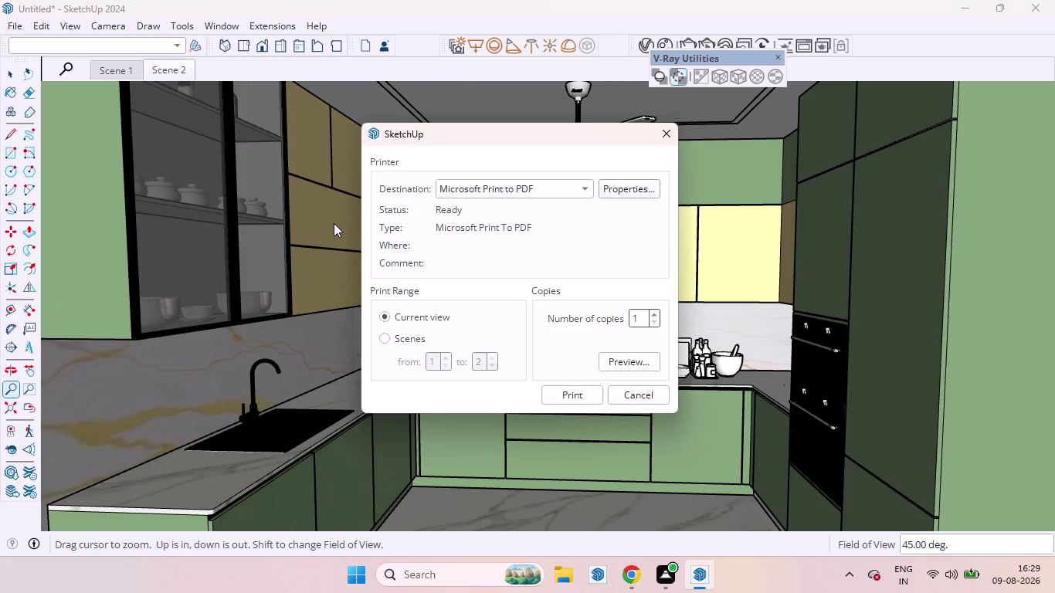
click(582, 392)
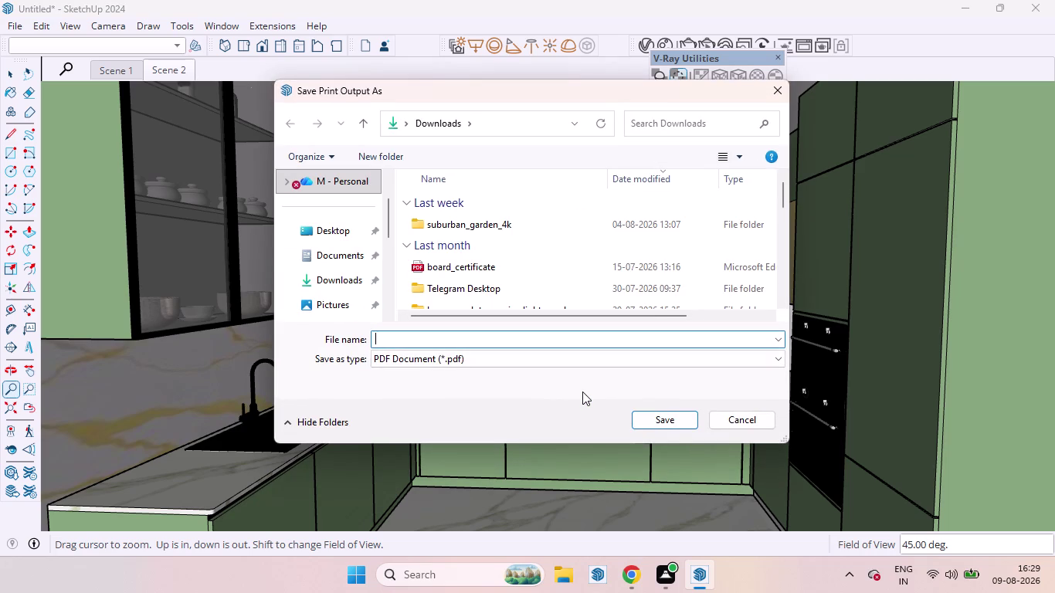
Save the PDF on the Desktop under the name 'KITCHEN TODAY'.
click(313, 234)
click(383, 333)
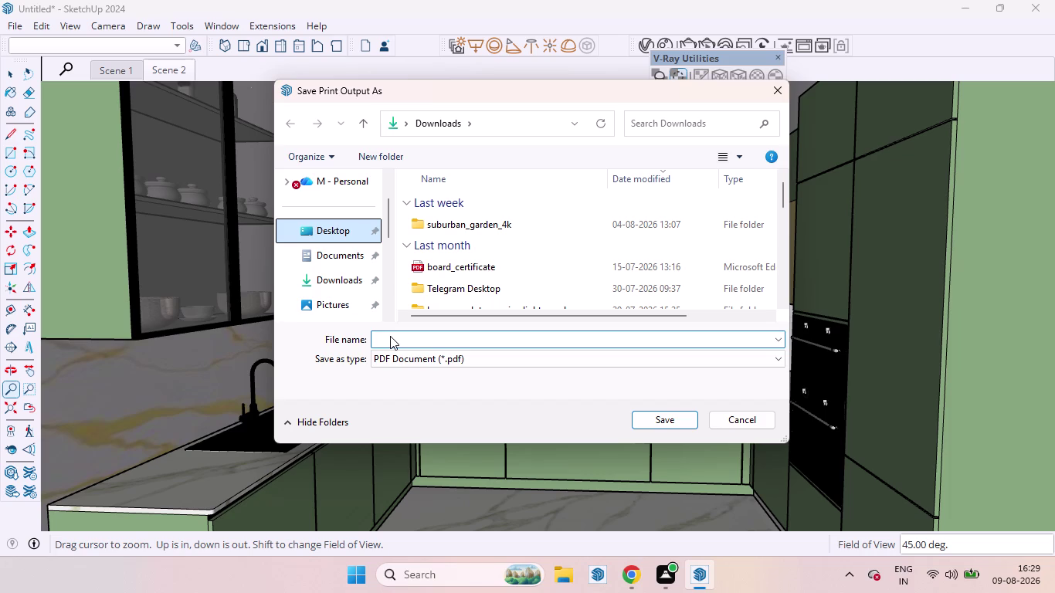
click(390, 336)
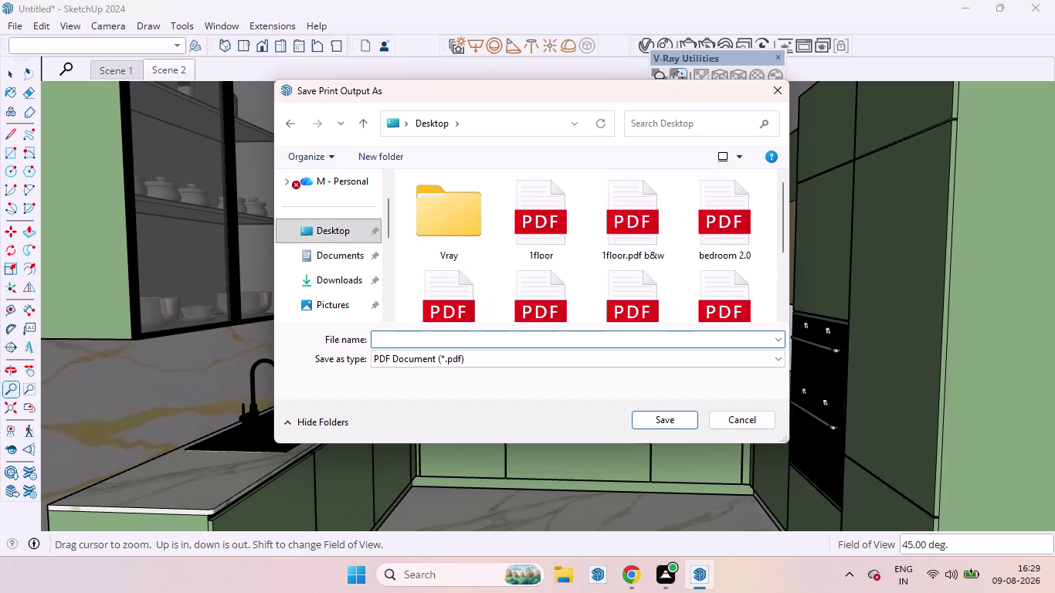
text(KITCHE)
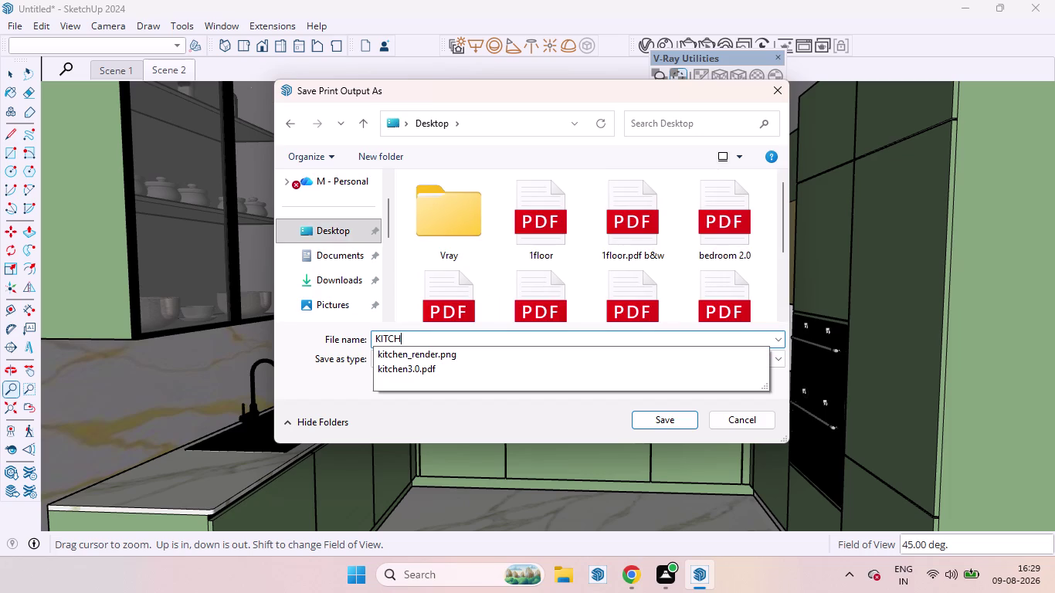
text(N)
key(space)
text(TO)
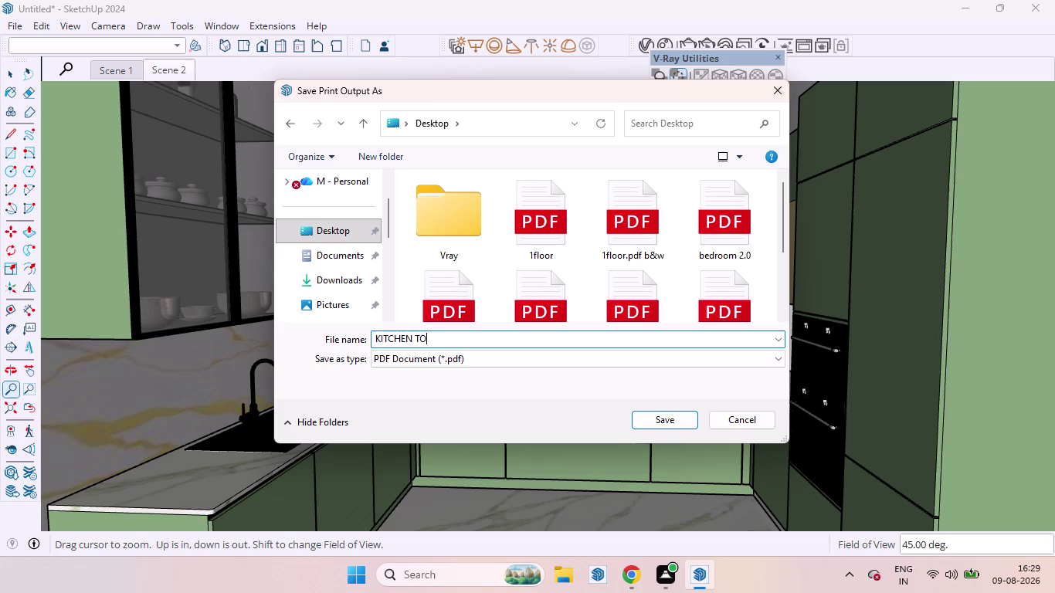
text(DAY)
click(658, 421)
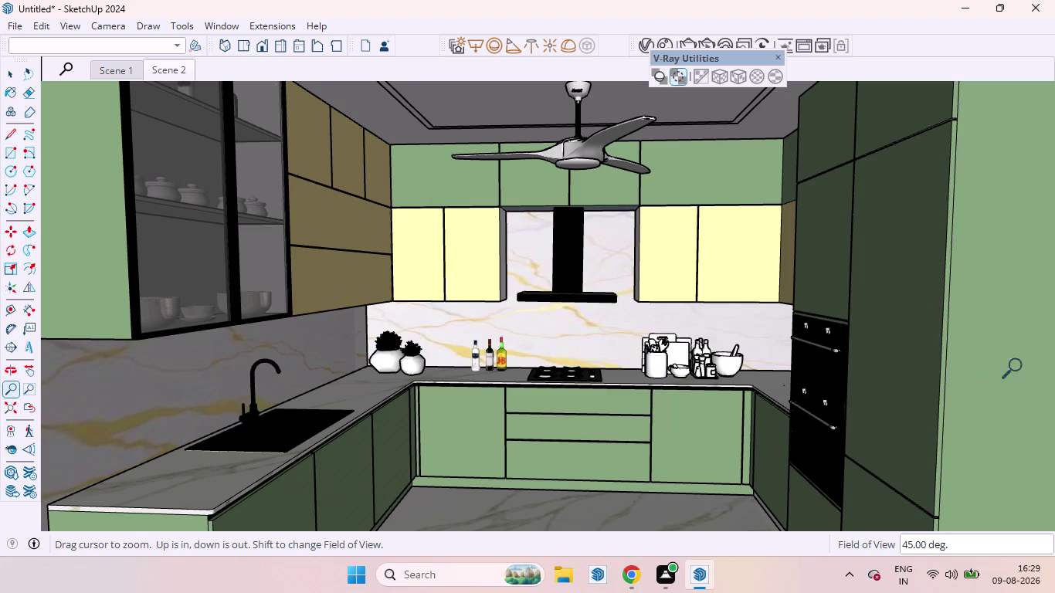
click(130, 287)
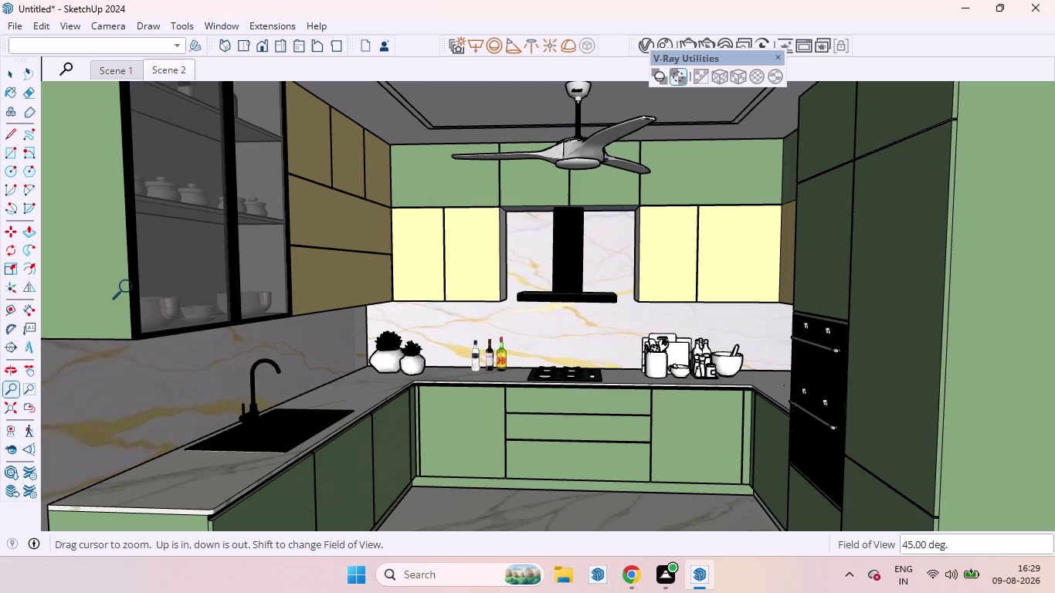